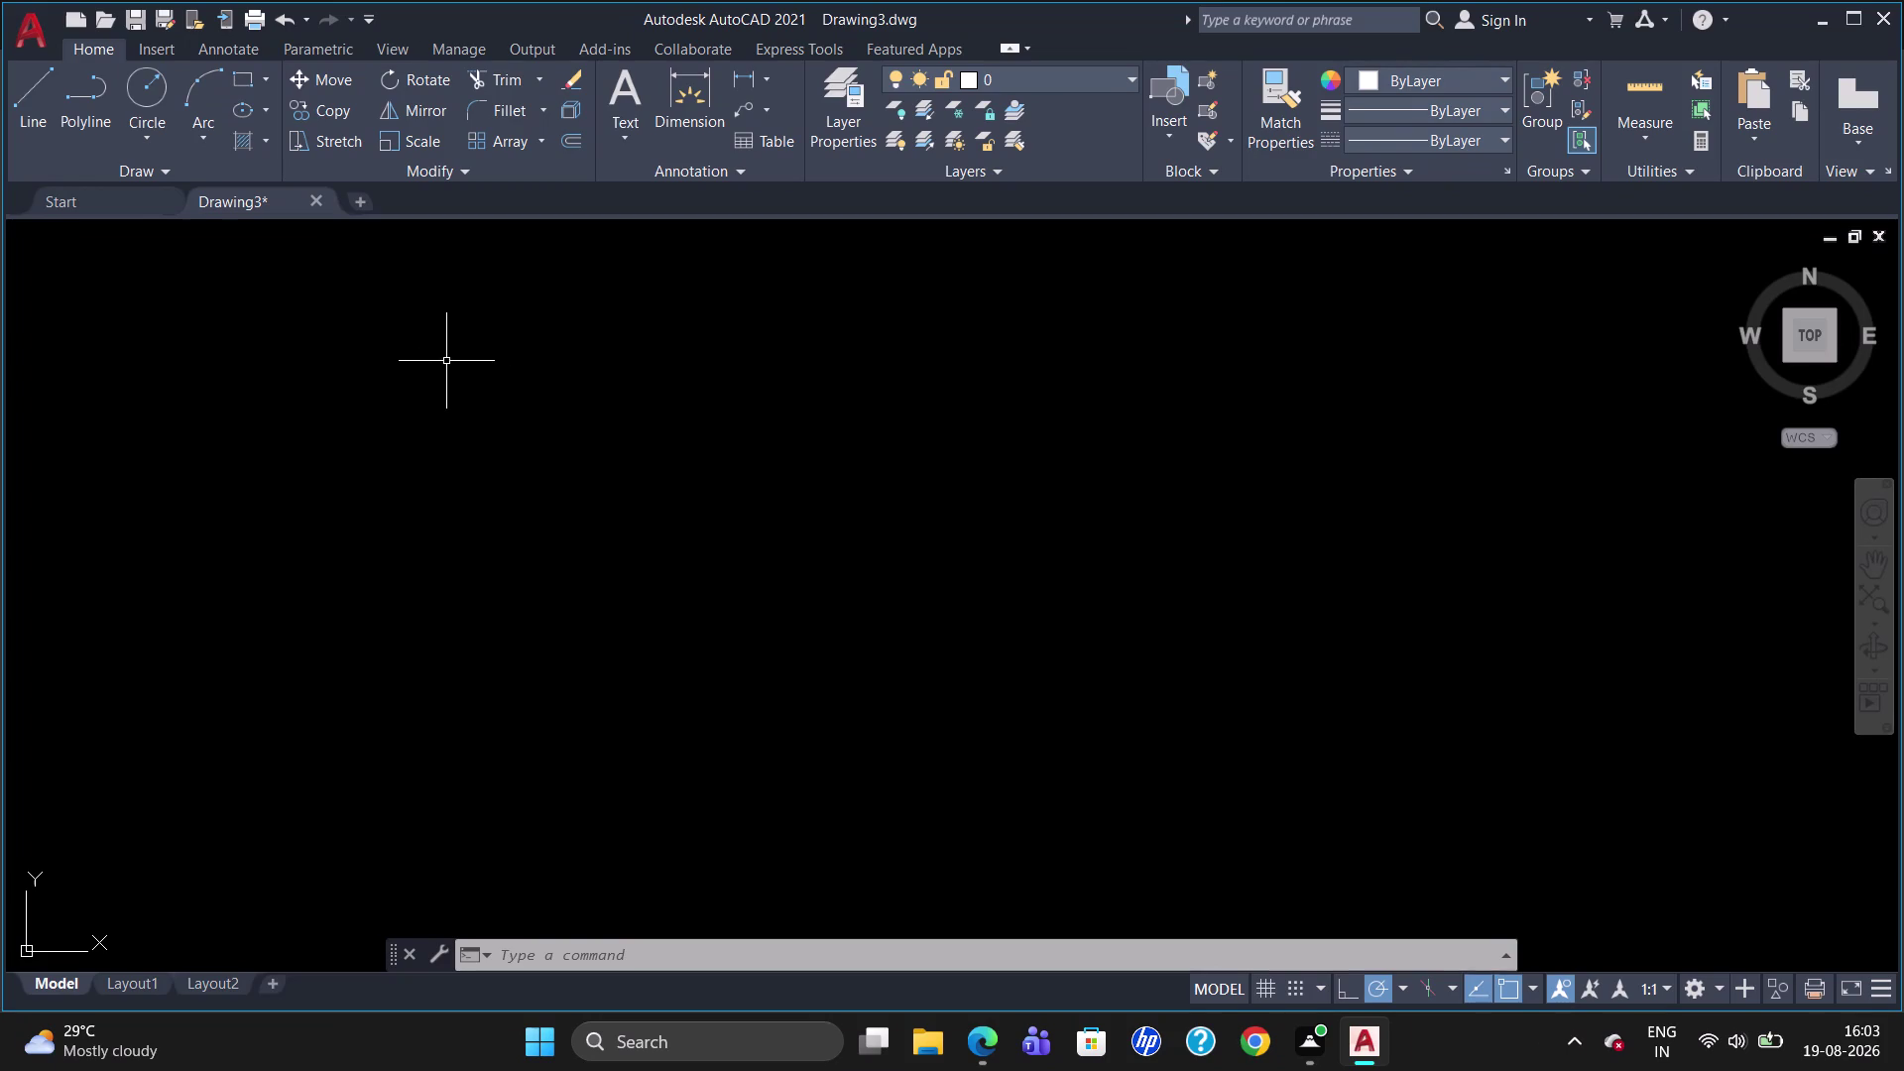
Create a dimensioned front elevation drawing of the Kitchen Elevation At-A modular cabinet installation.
Draw a 3335 by 2850 rectangle from a picked first corner using REC.
text(REC)
key(Return)
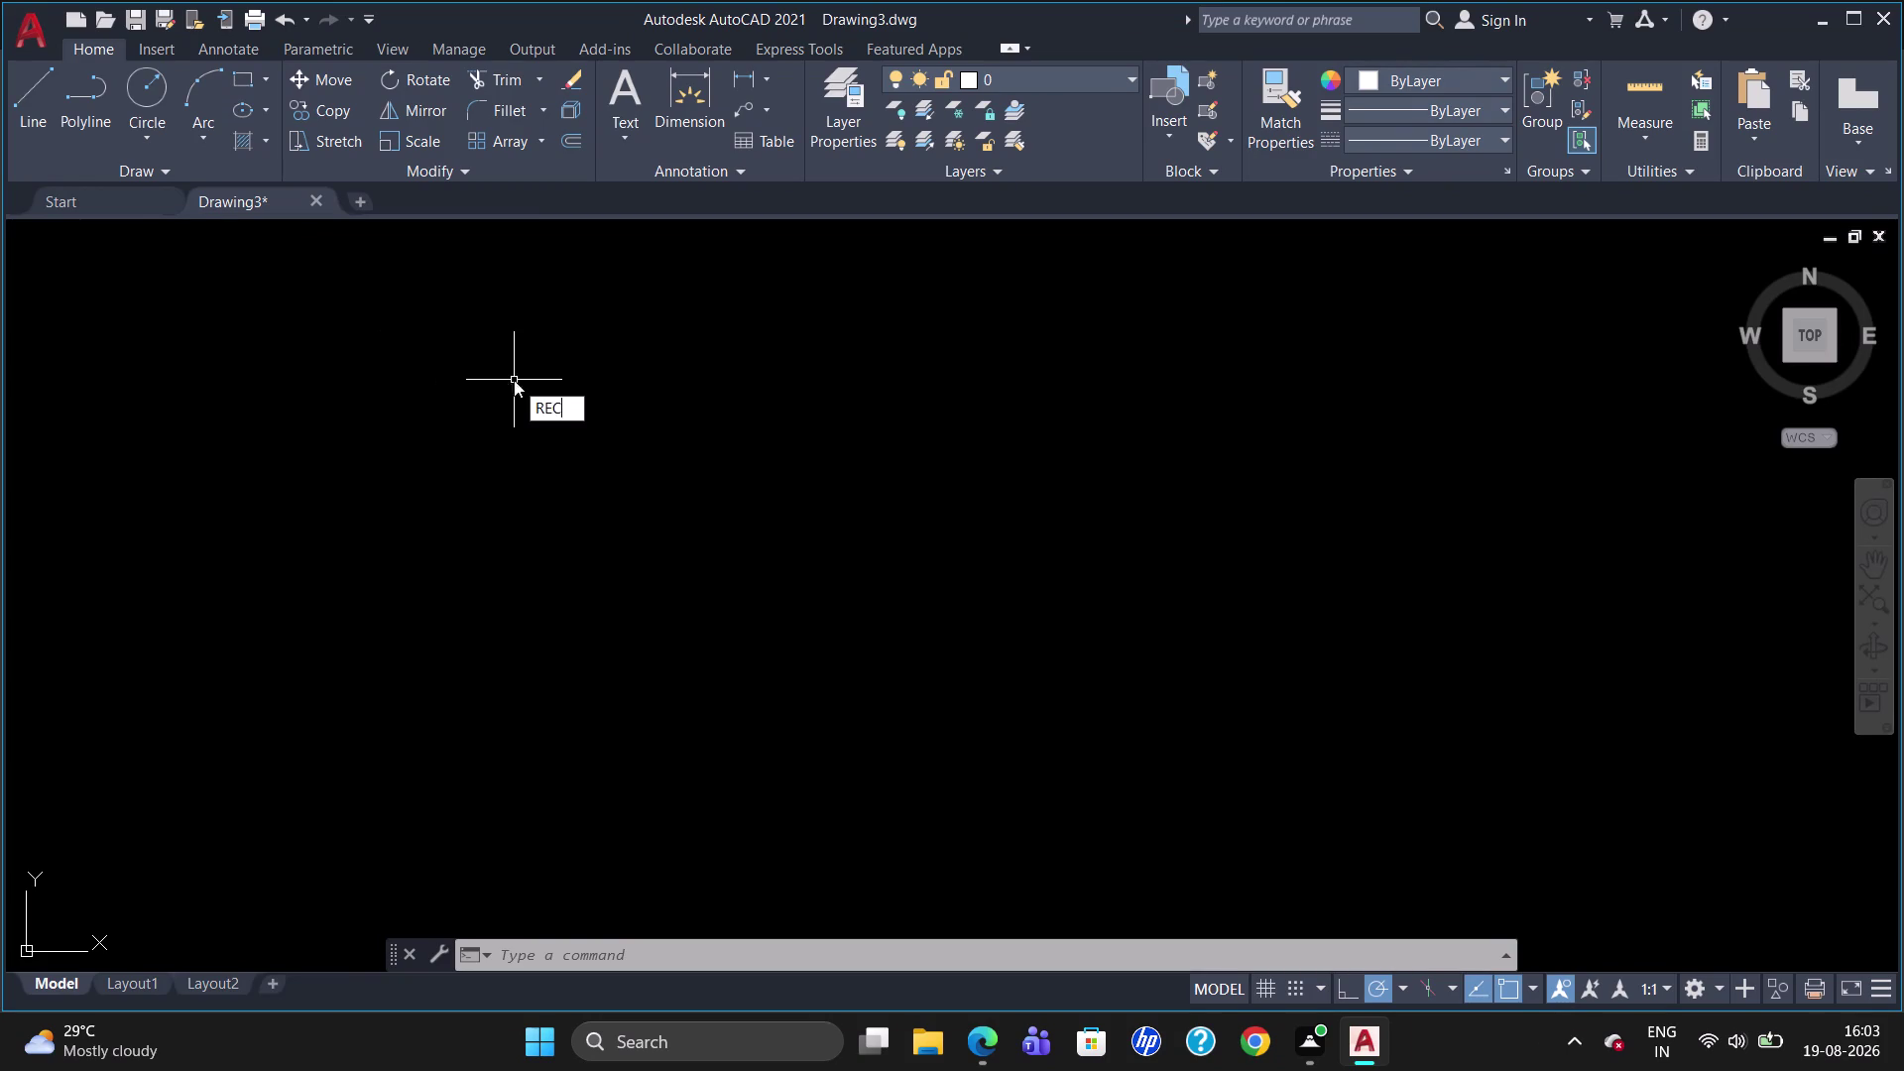
click(566, 317)
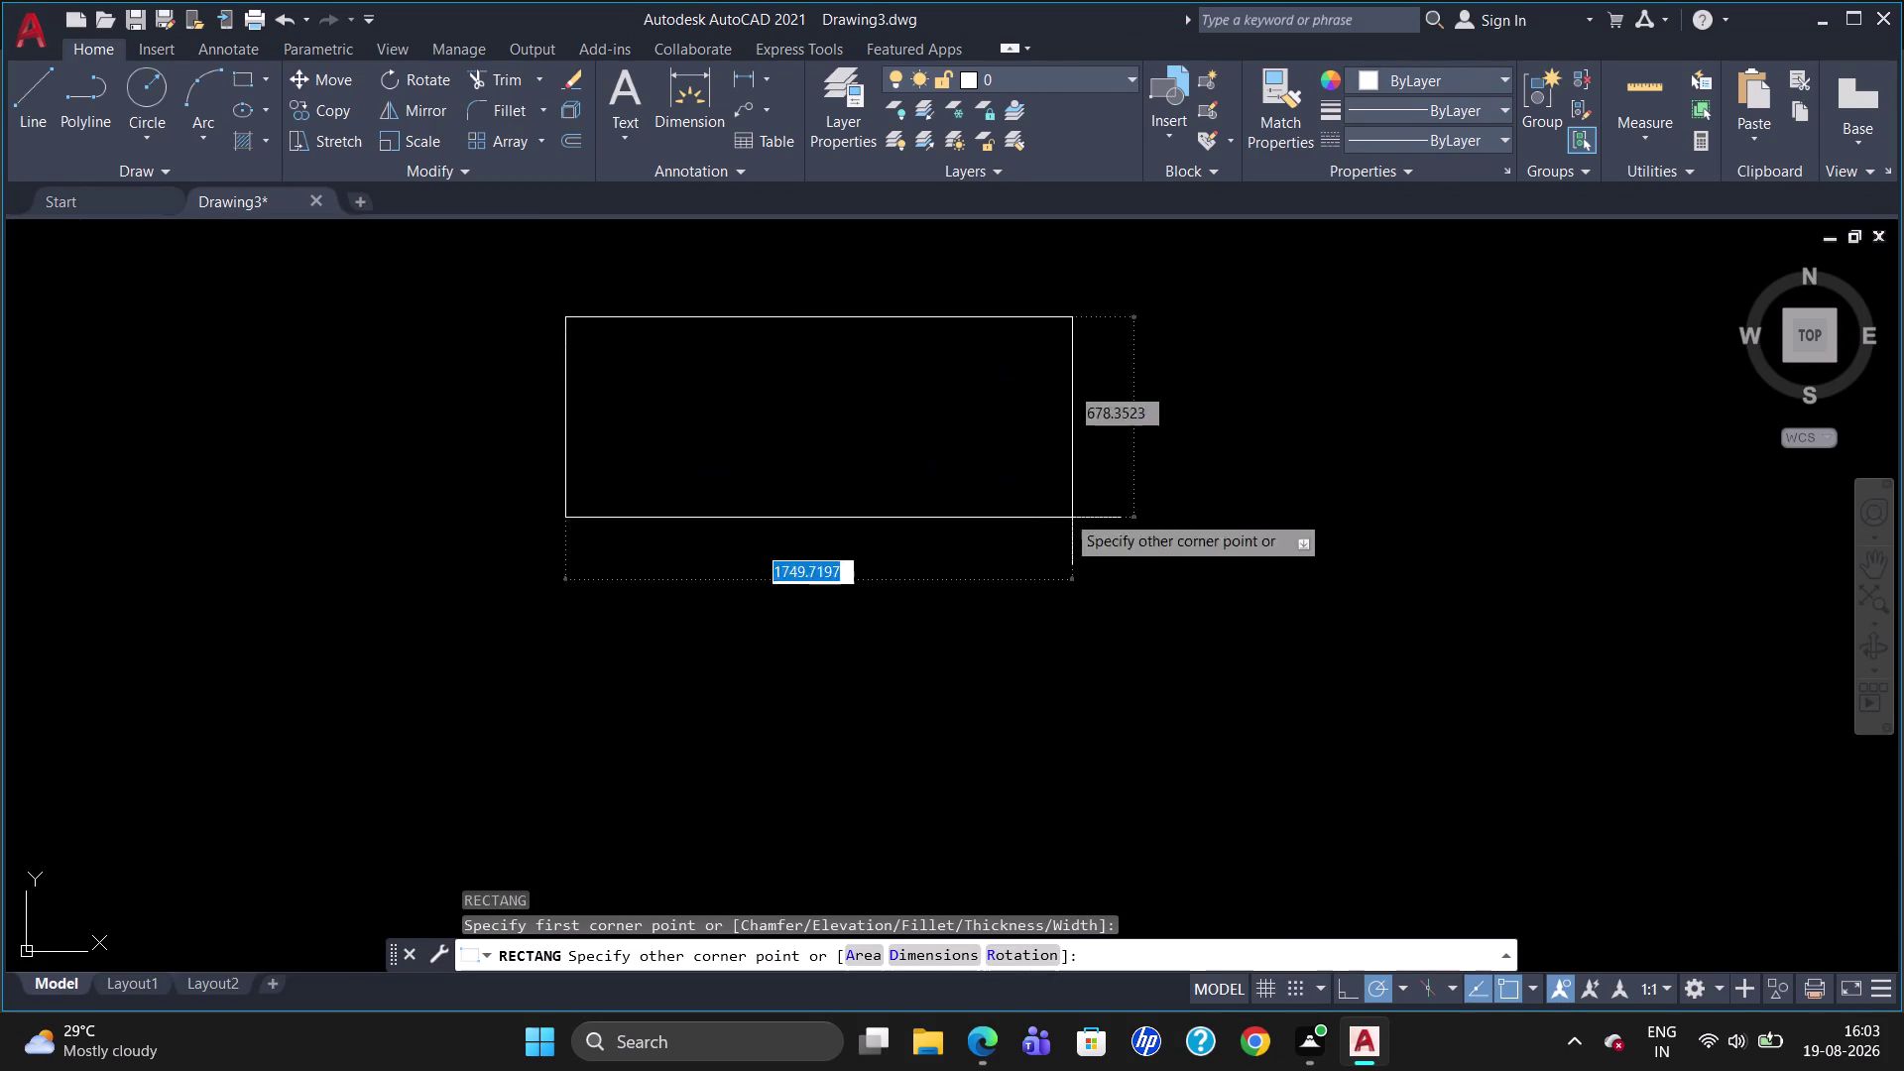
text(3)
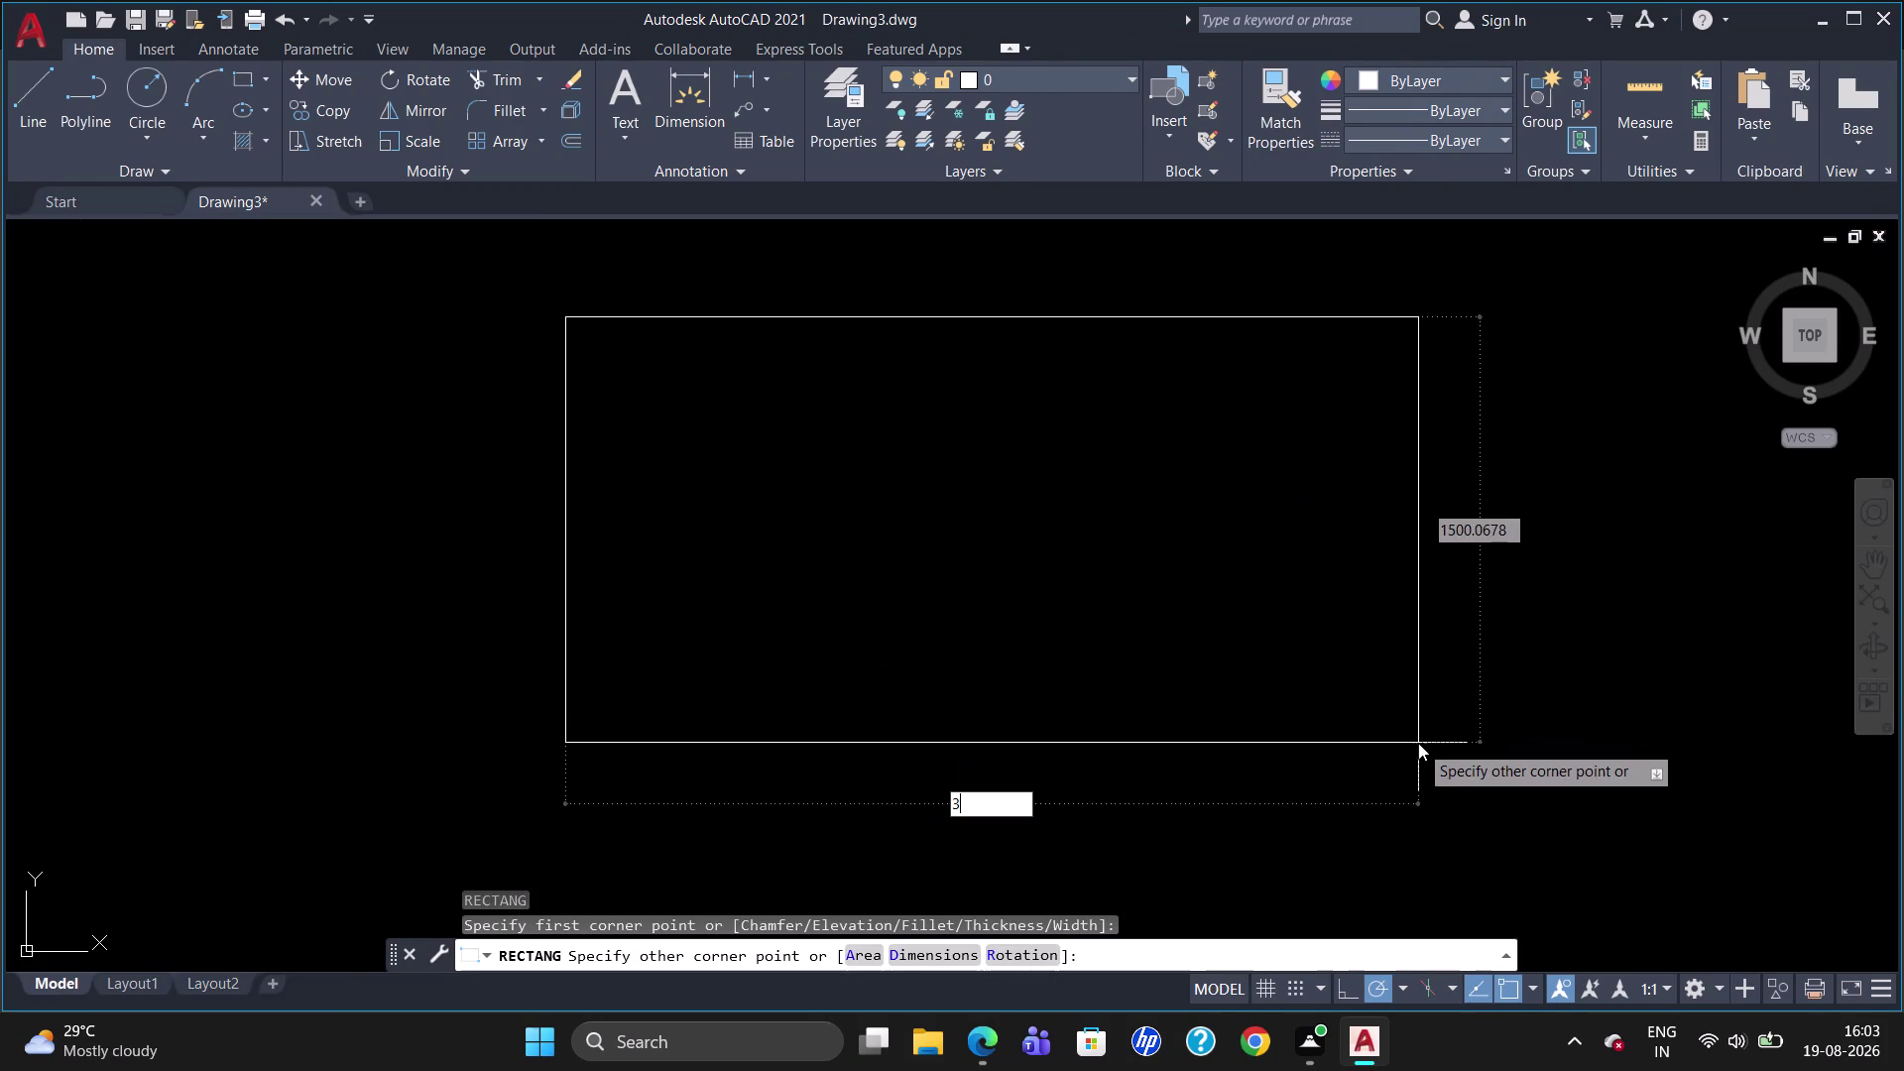
text(33)
key(5)
key(Tab)
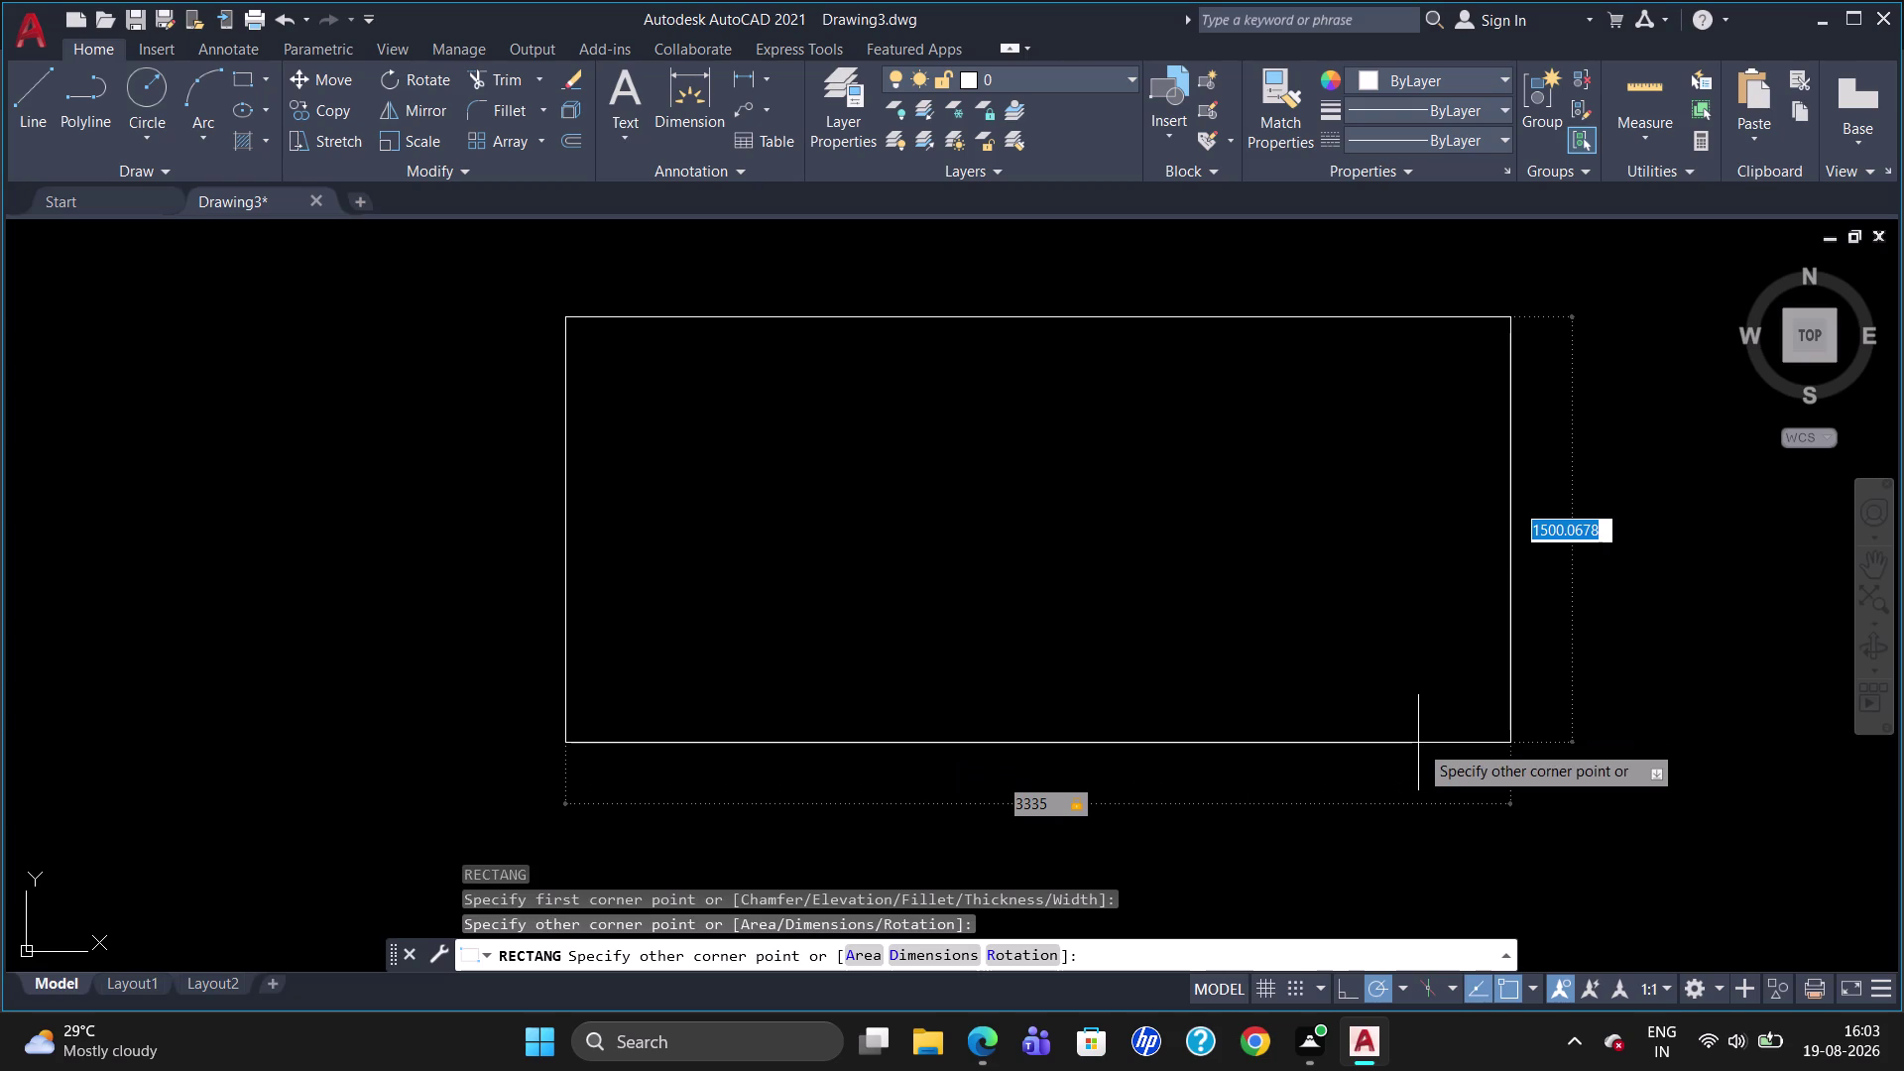
text(2850)
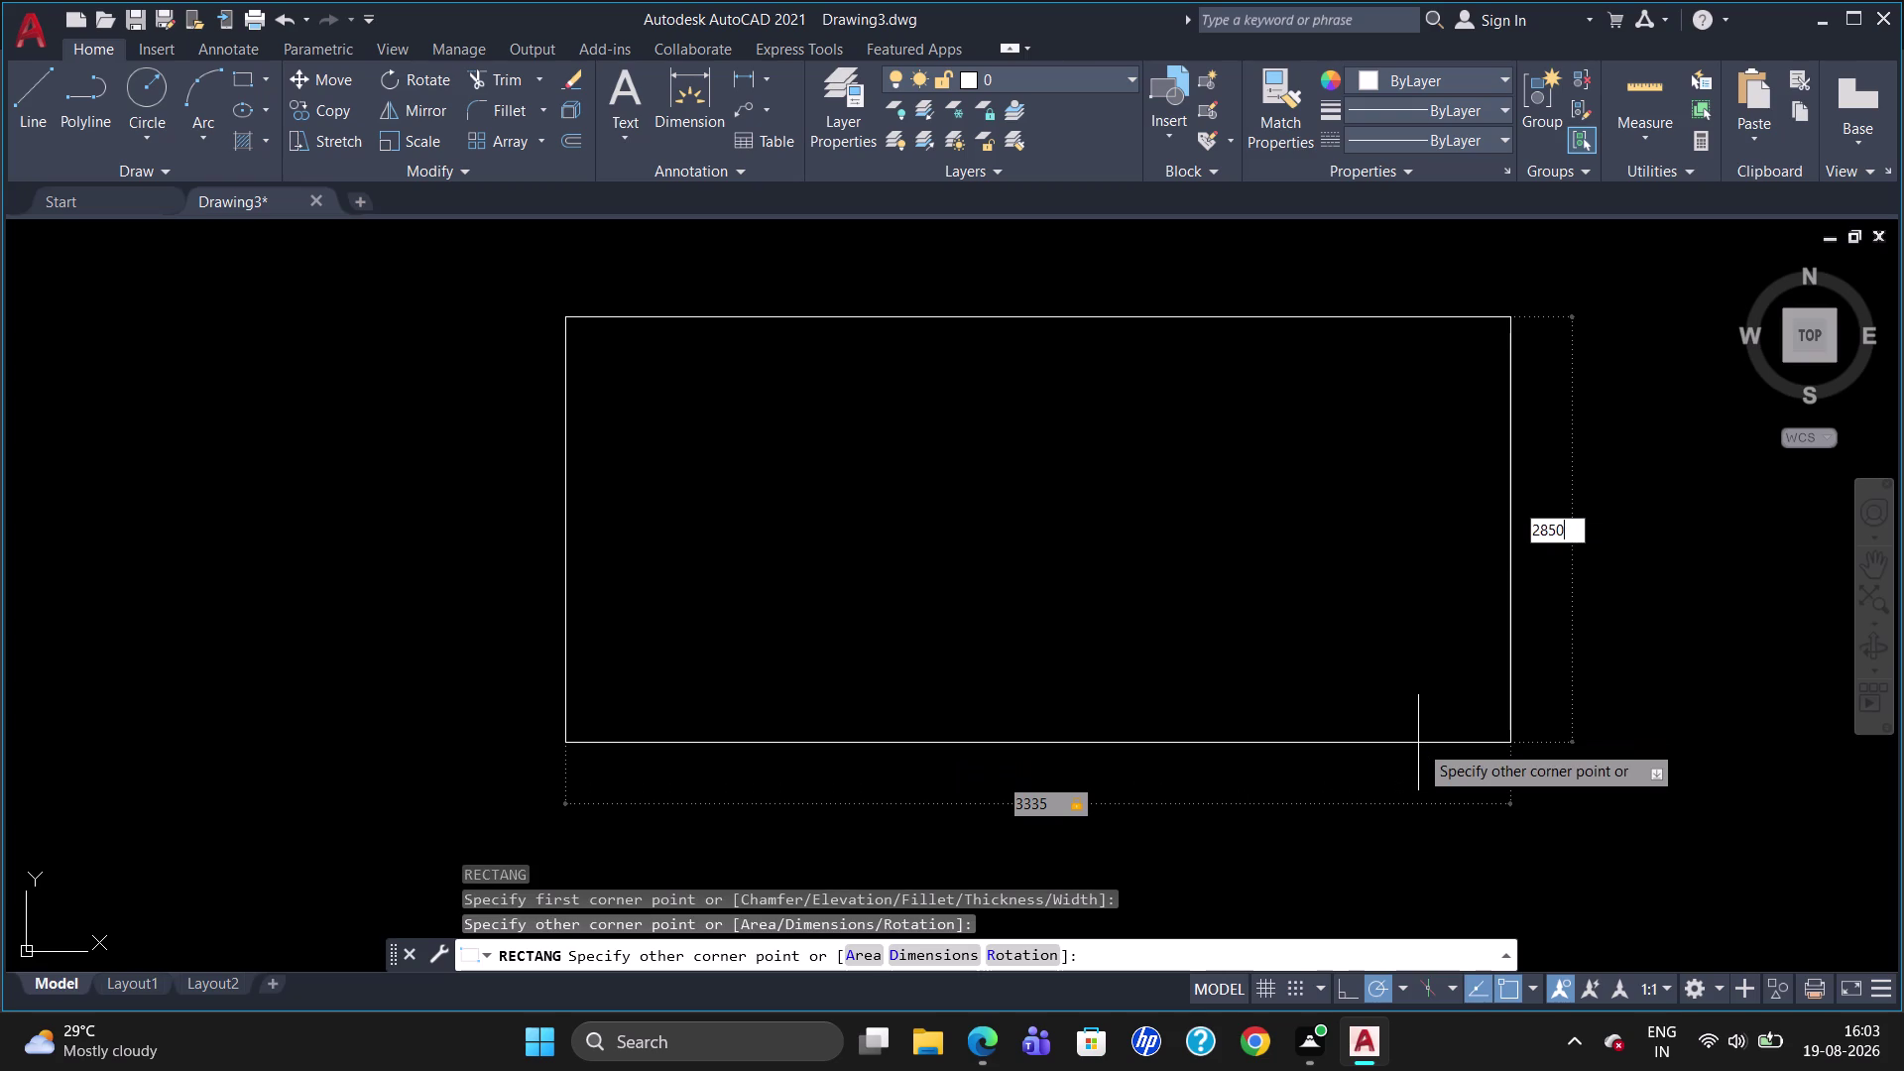
key(Return)
Zoom out so the whole rectangle is visible, then select it.
key(Escape)
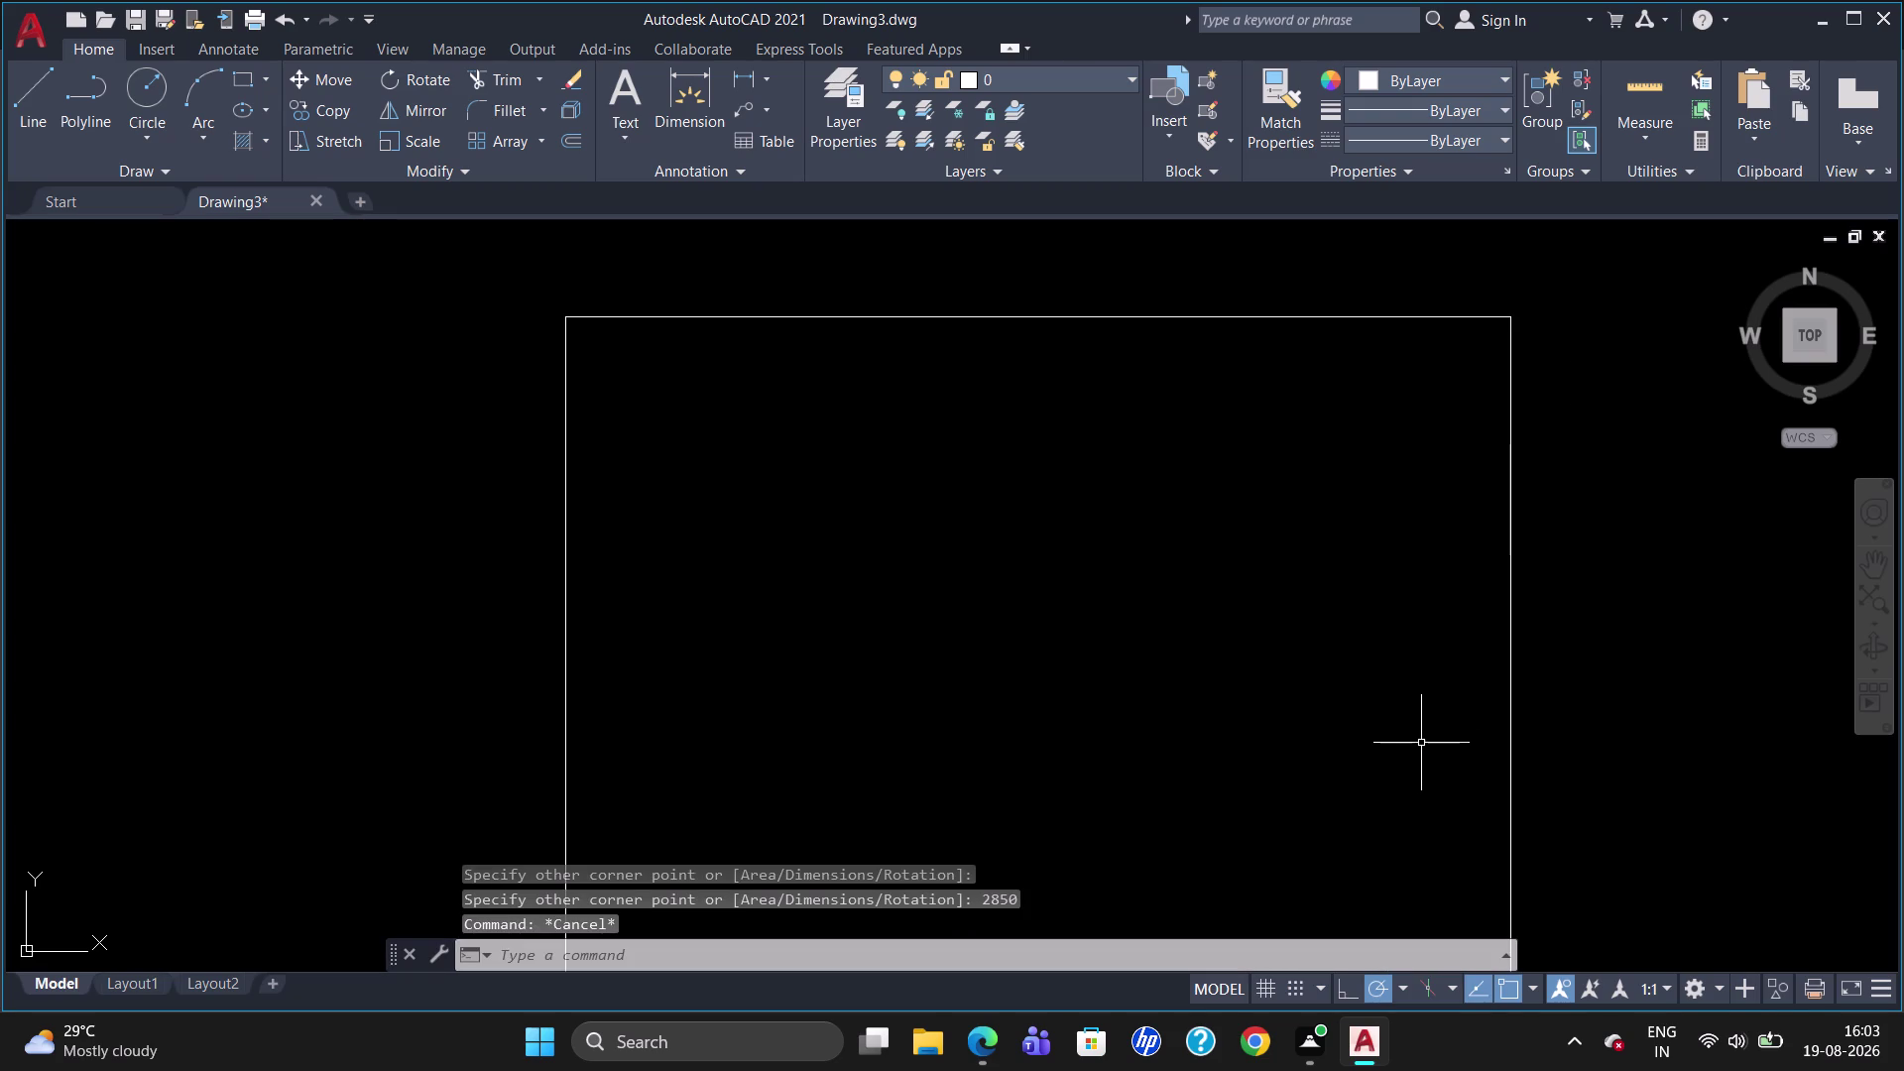
scroll(down, 3)
scroll(up, 3)
scroll(down, 3)
scroll(up, 3)
scroll(down, 3)
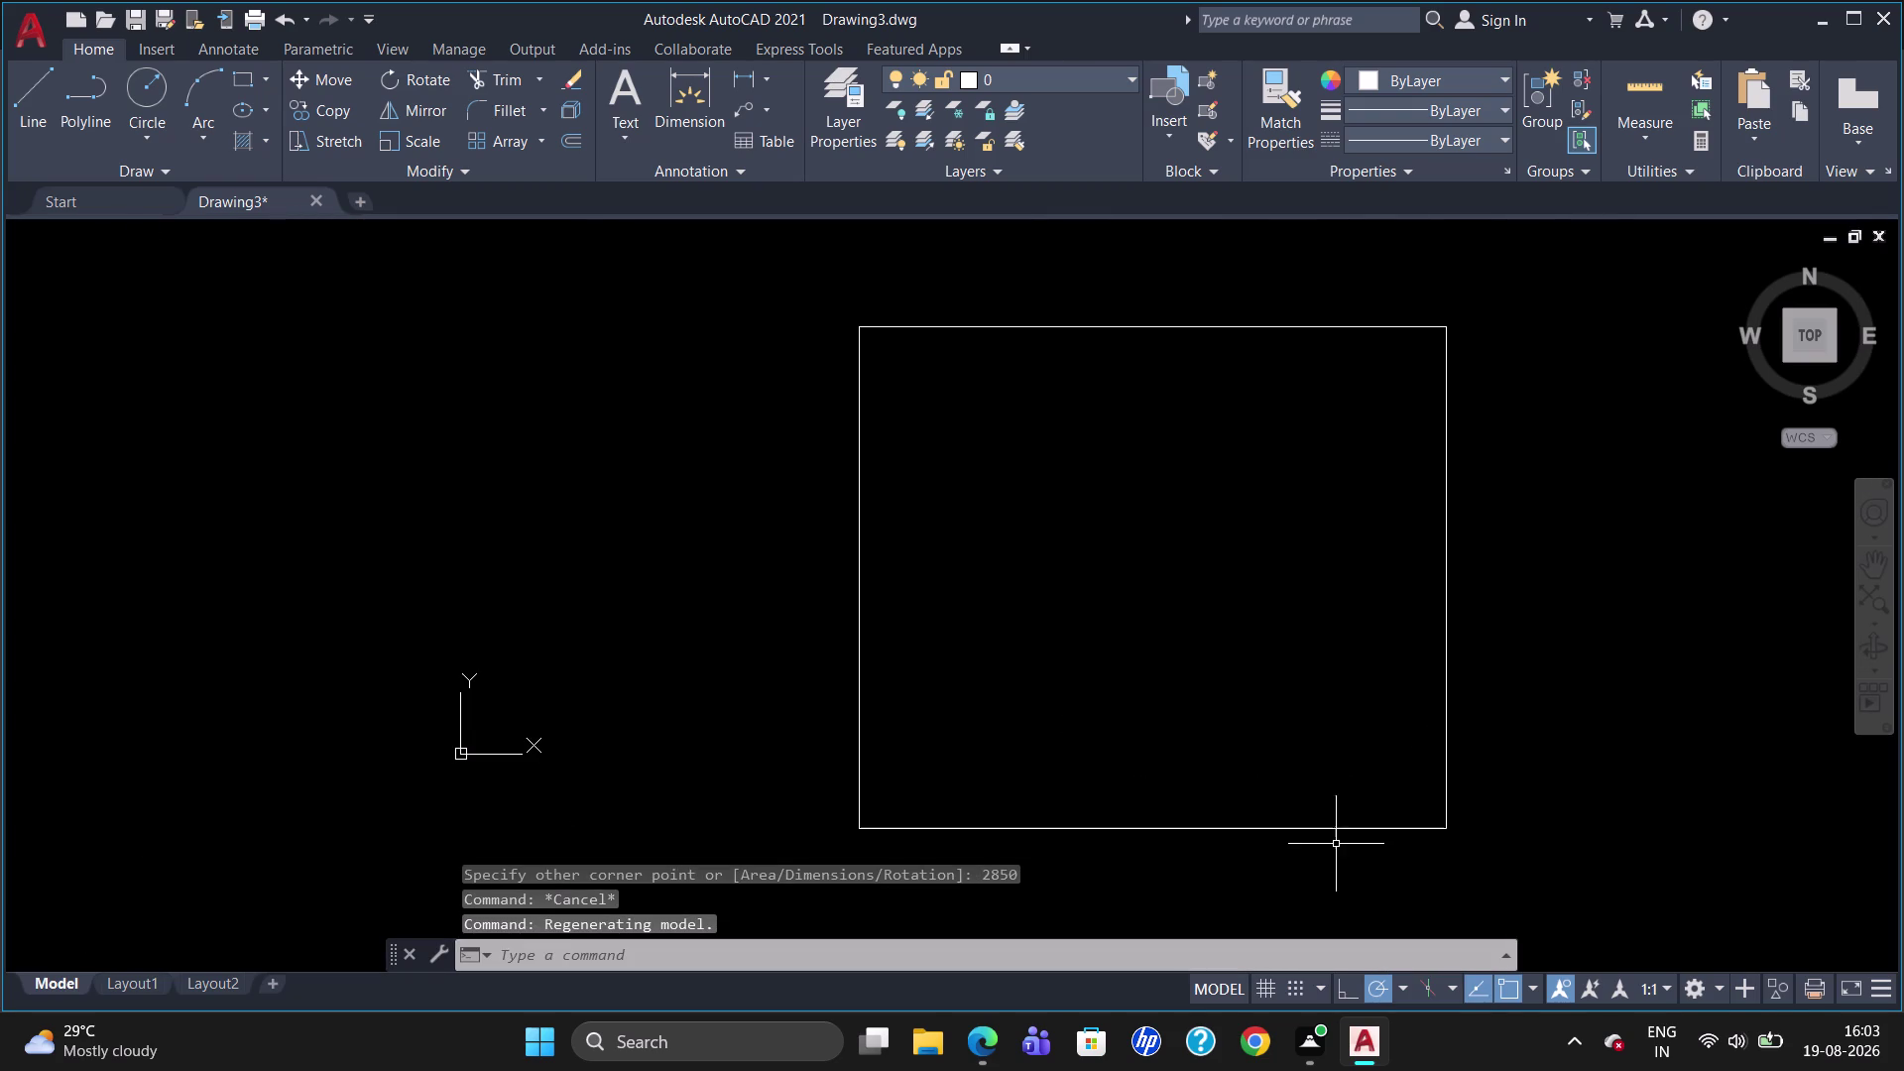
click(1288, 830)
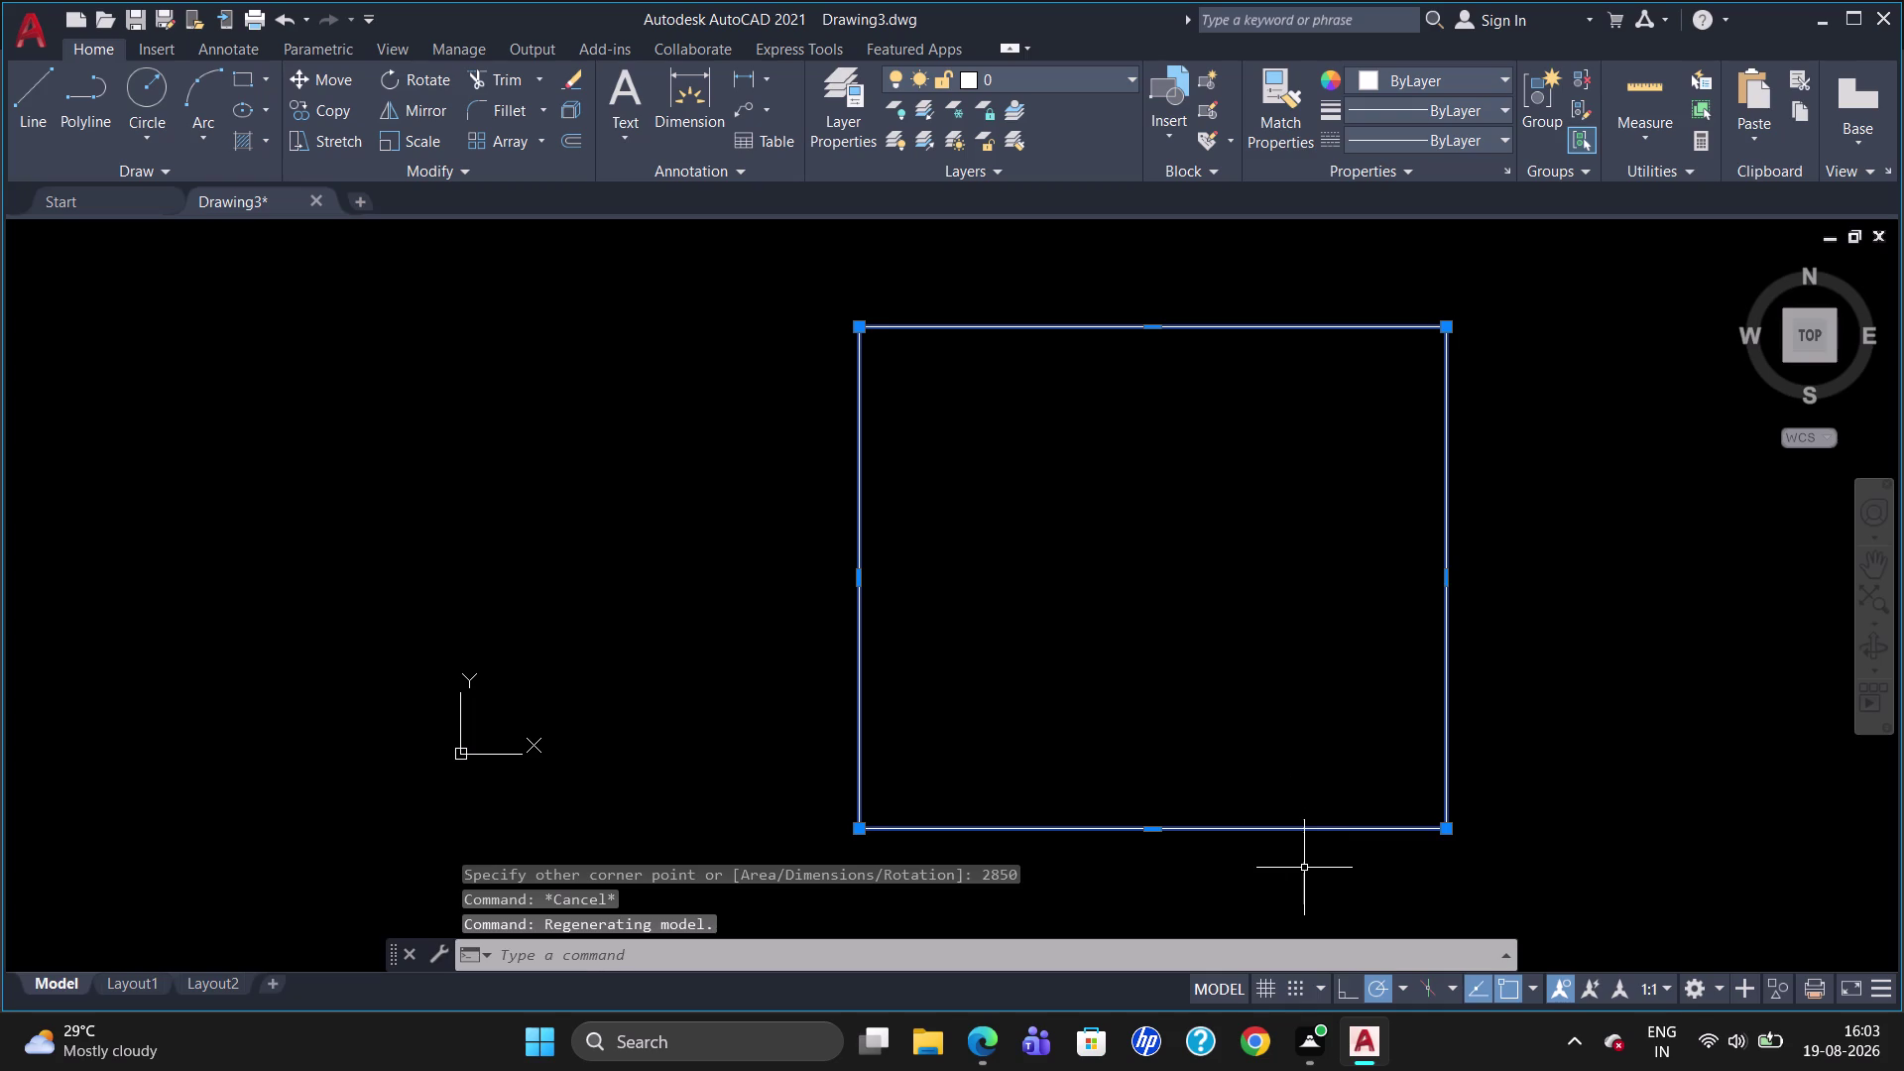
Explode the rectangle and offset its left edge 300 inward.
key(x)
key(Return)
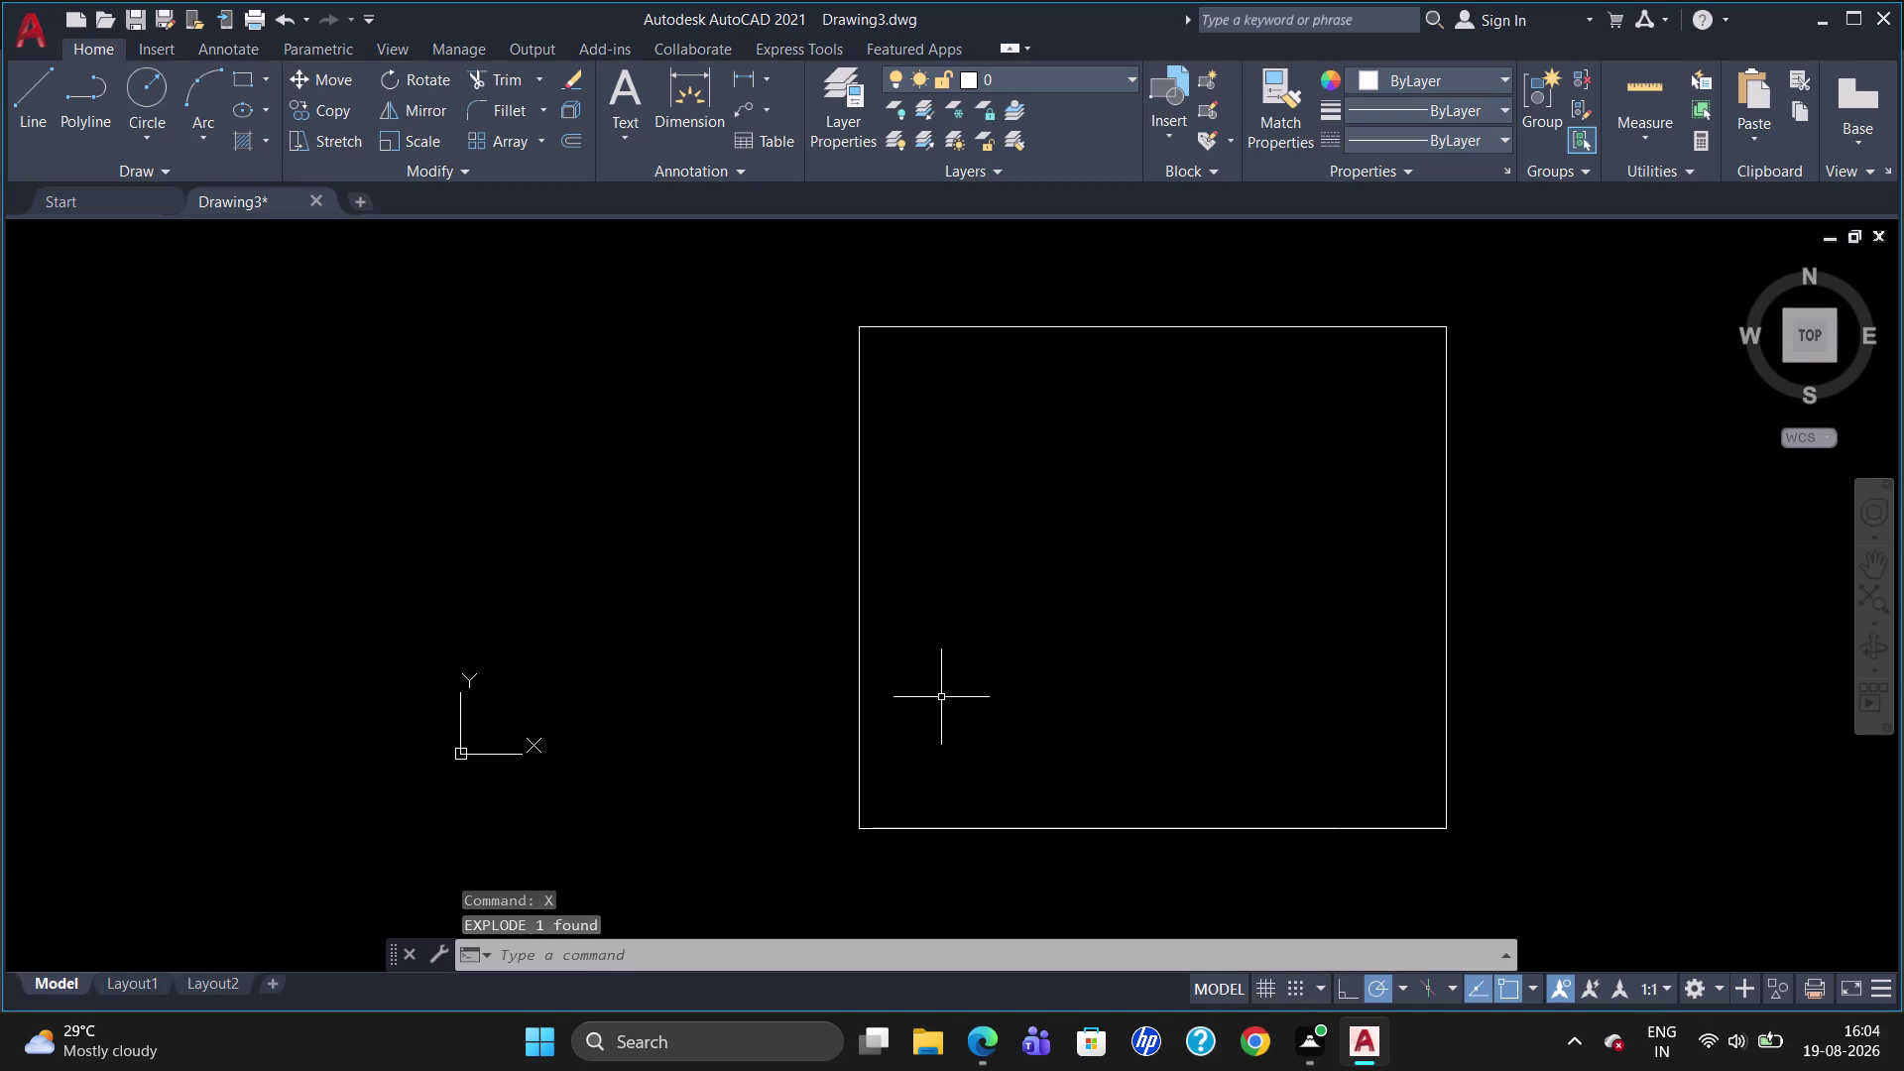
key(o)
key(Return)
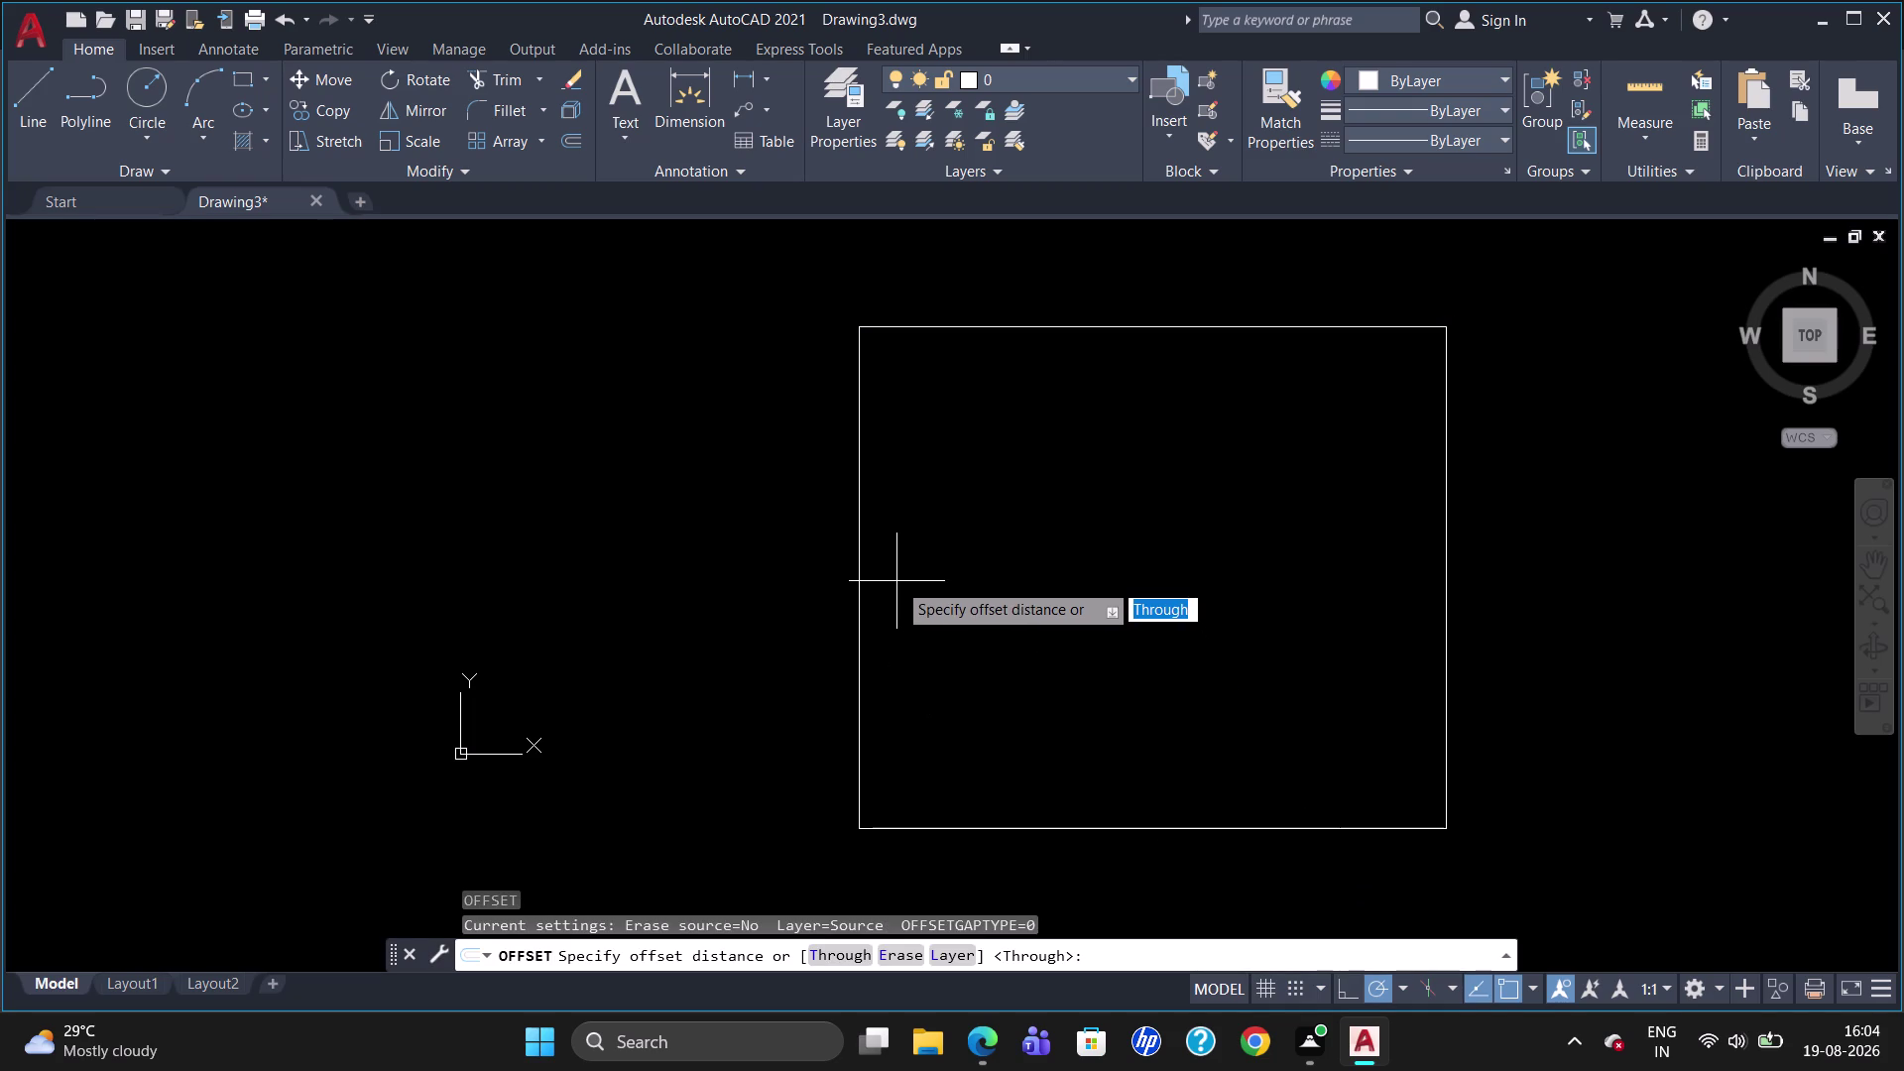
text(300)
key(Return)
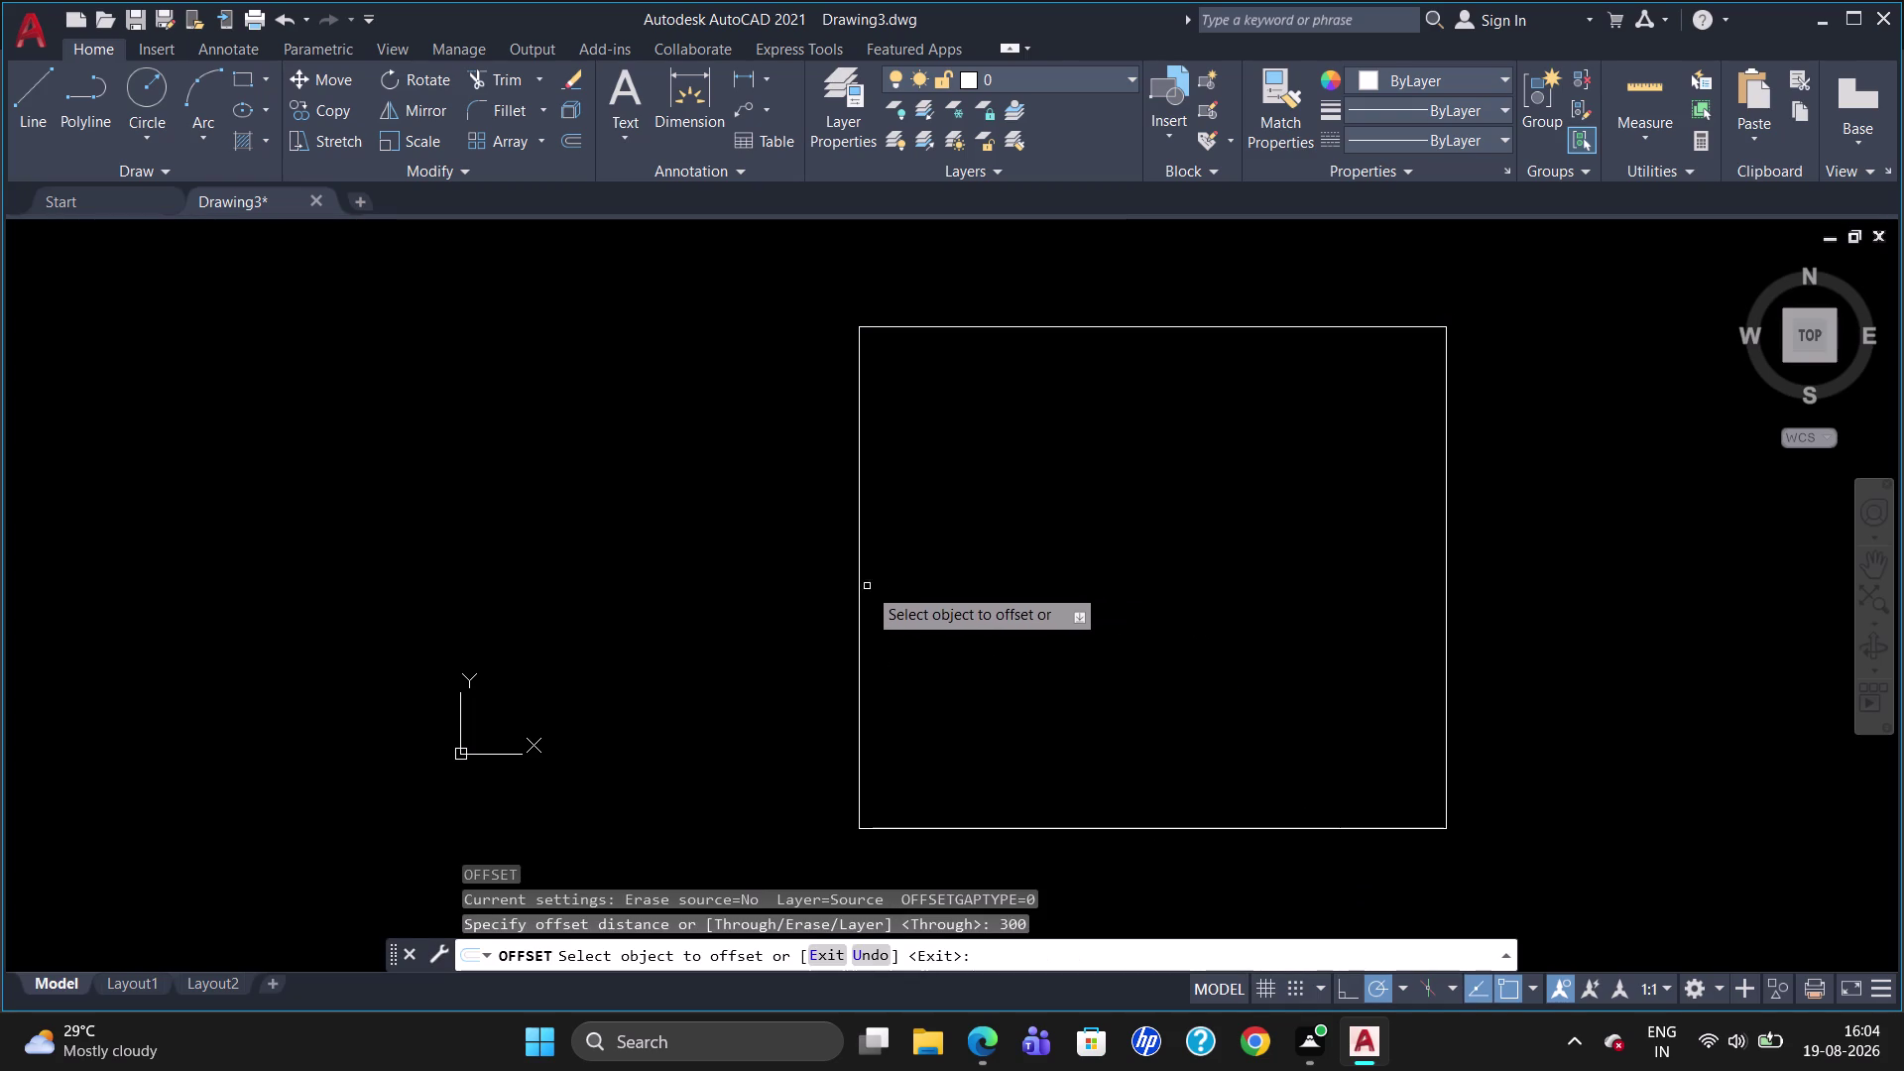
click(859, 584)
click(931, 599)
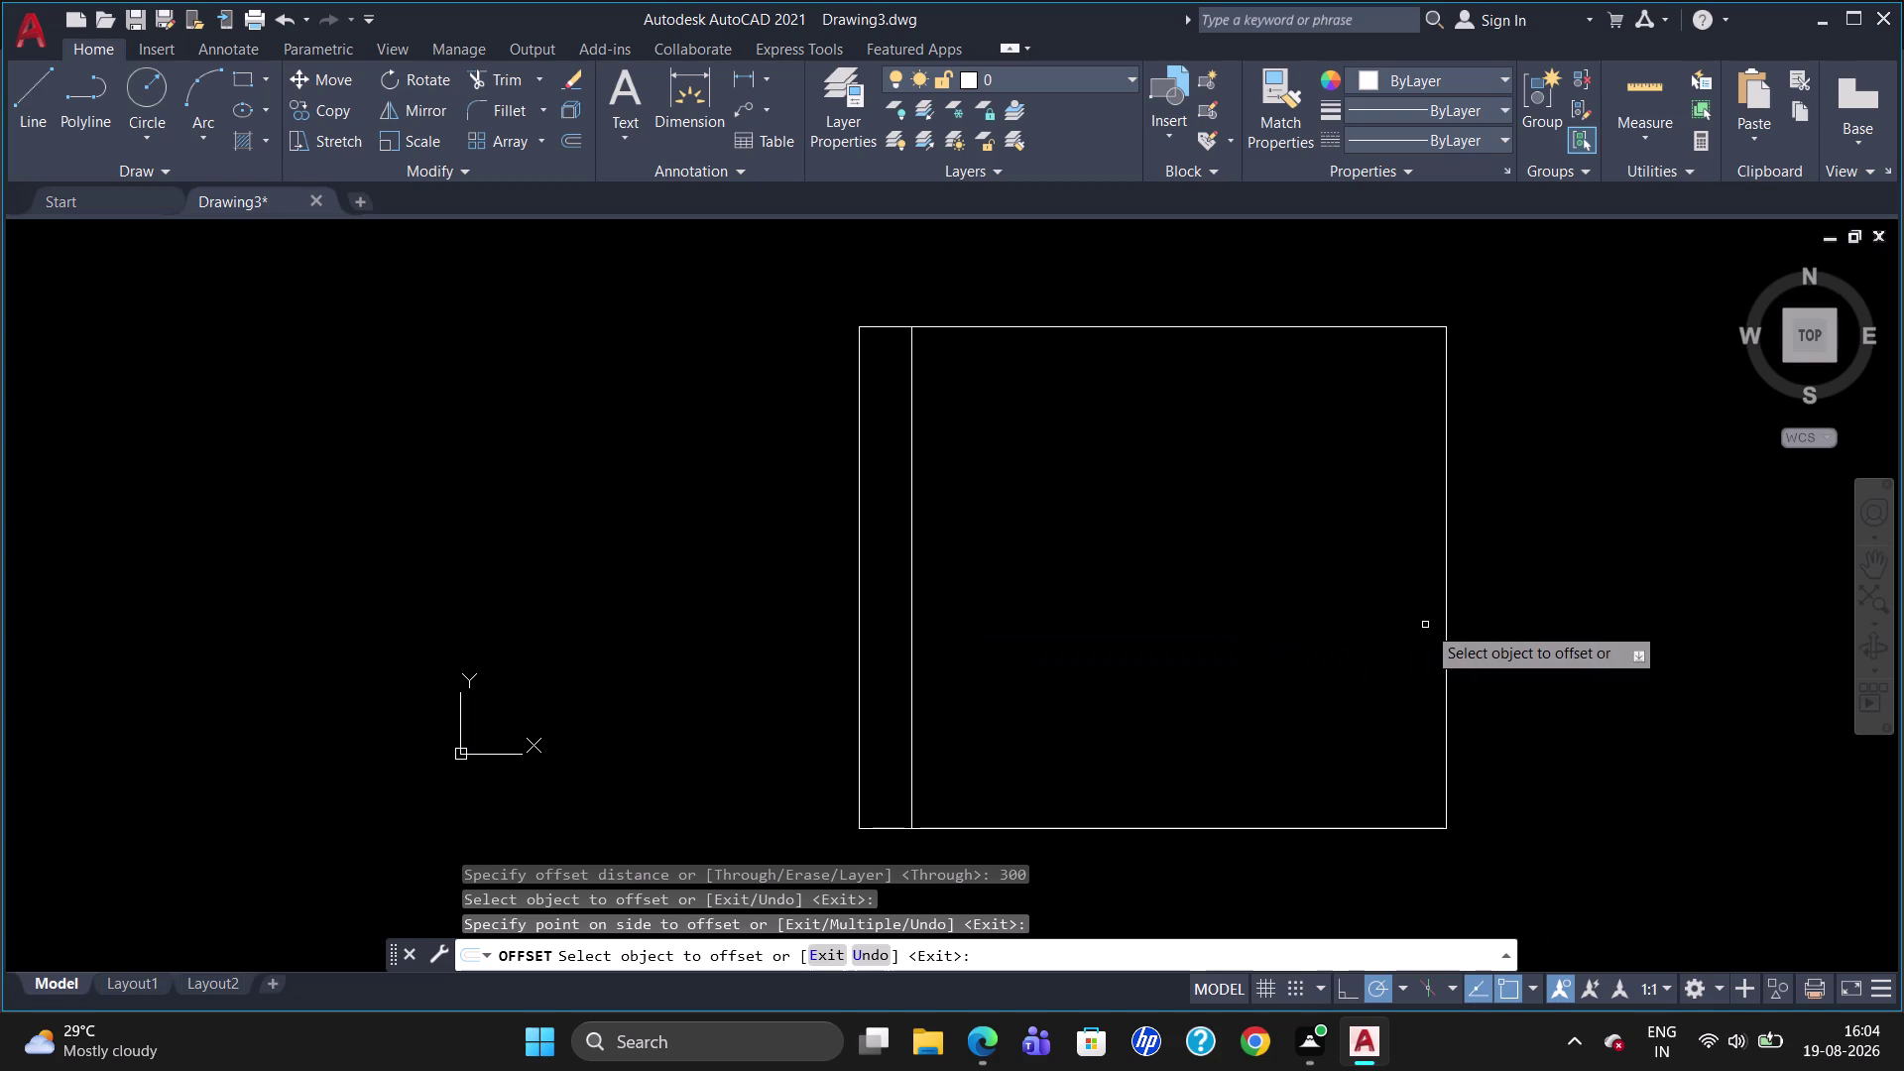
Offset the right edge 235 inward and the bottom edge 100 upward.
click(1445, 623)
text(2)
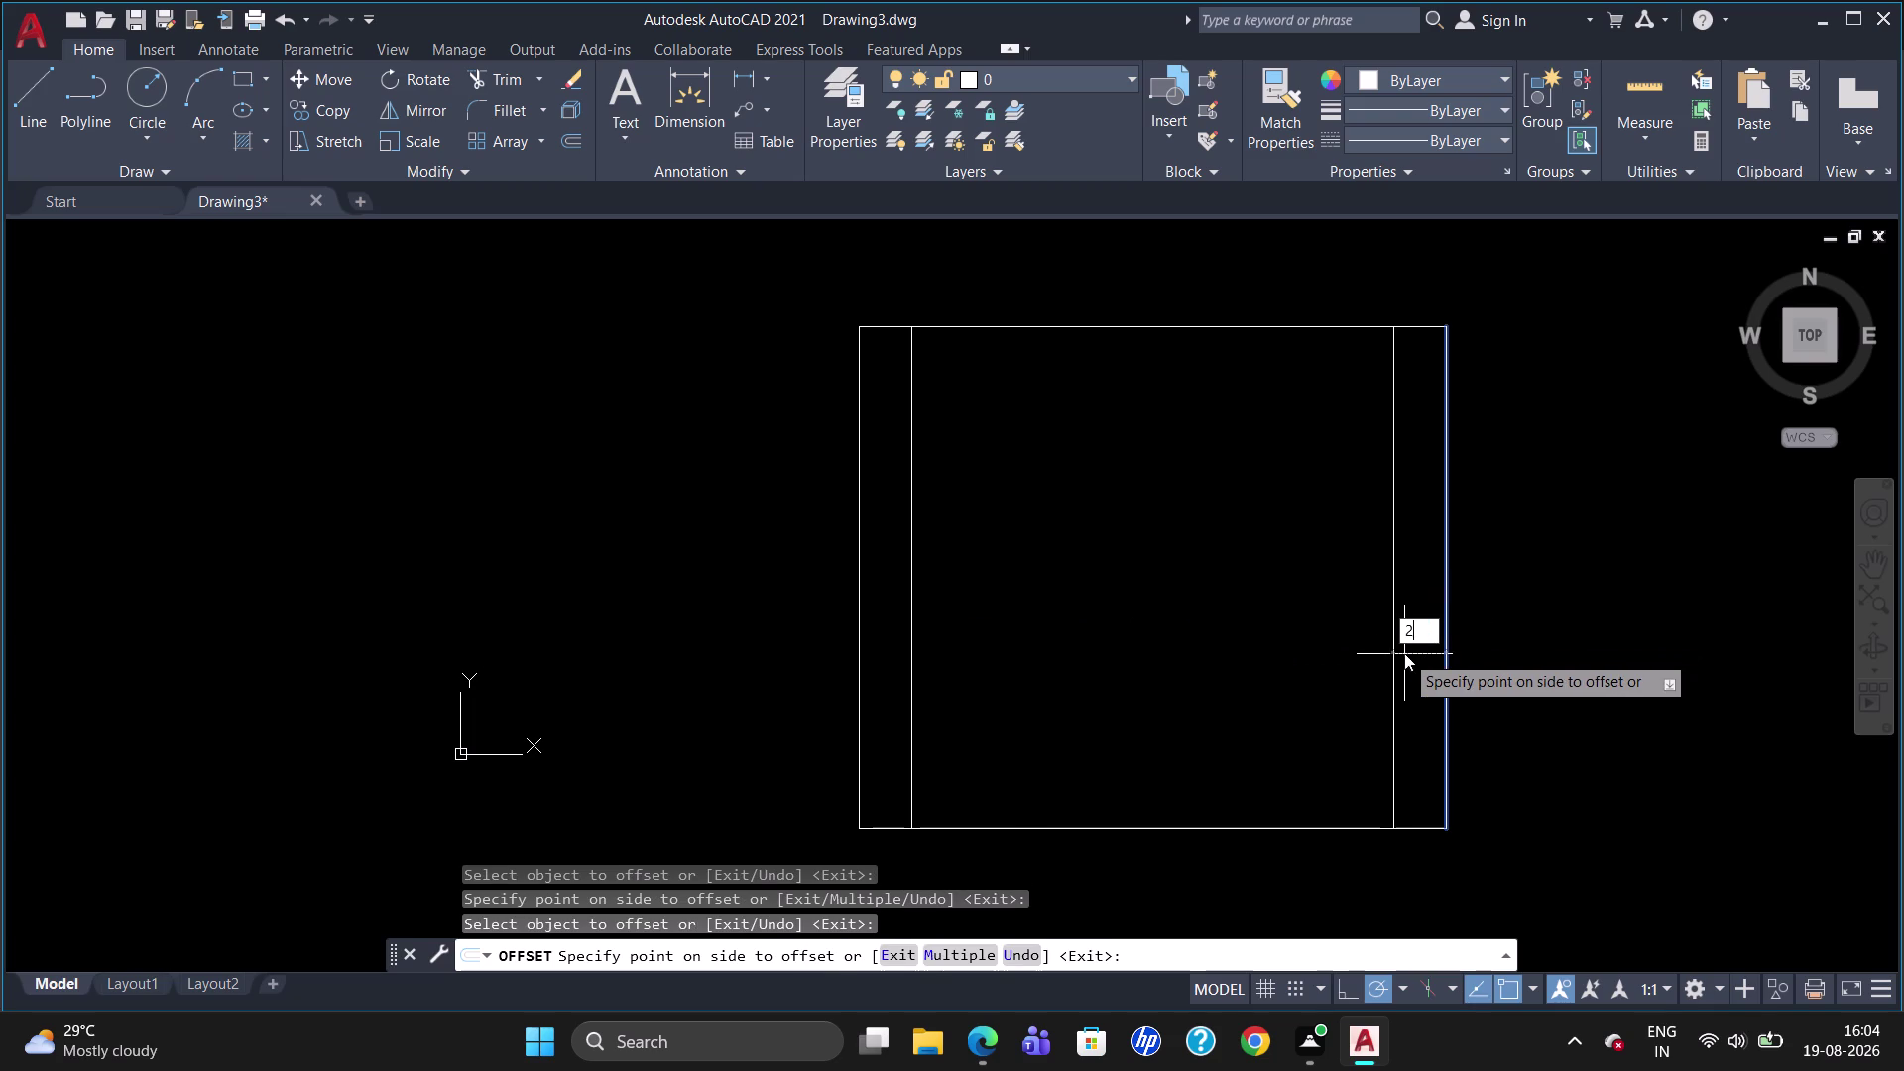
text(3)
key(5)
key(Return)
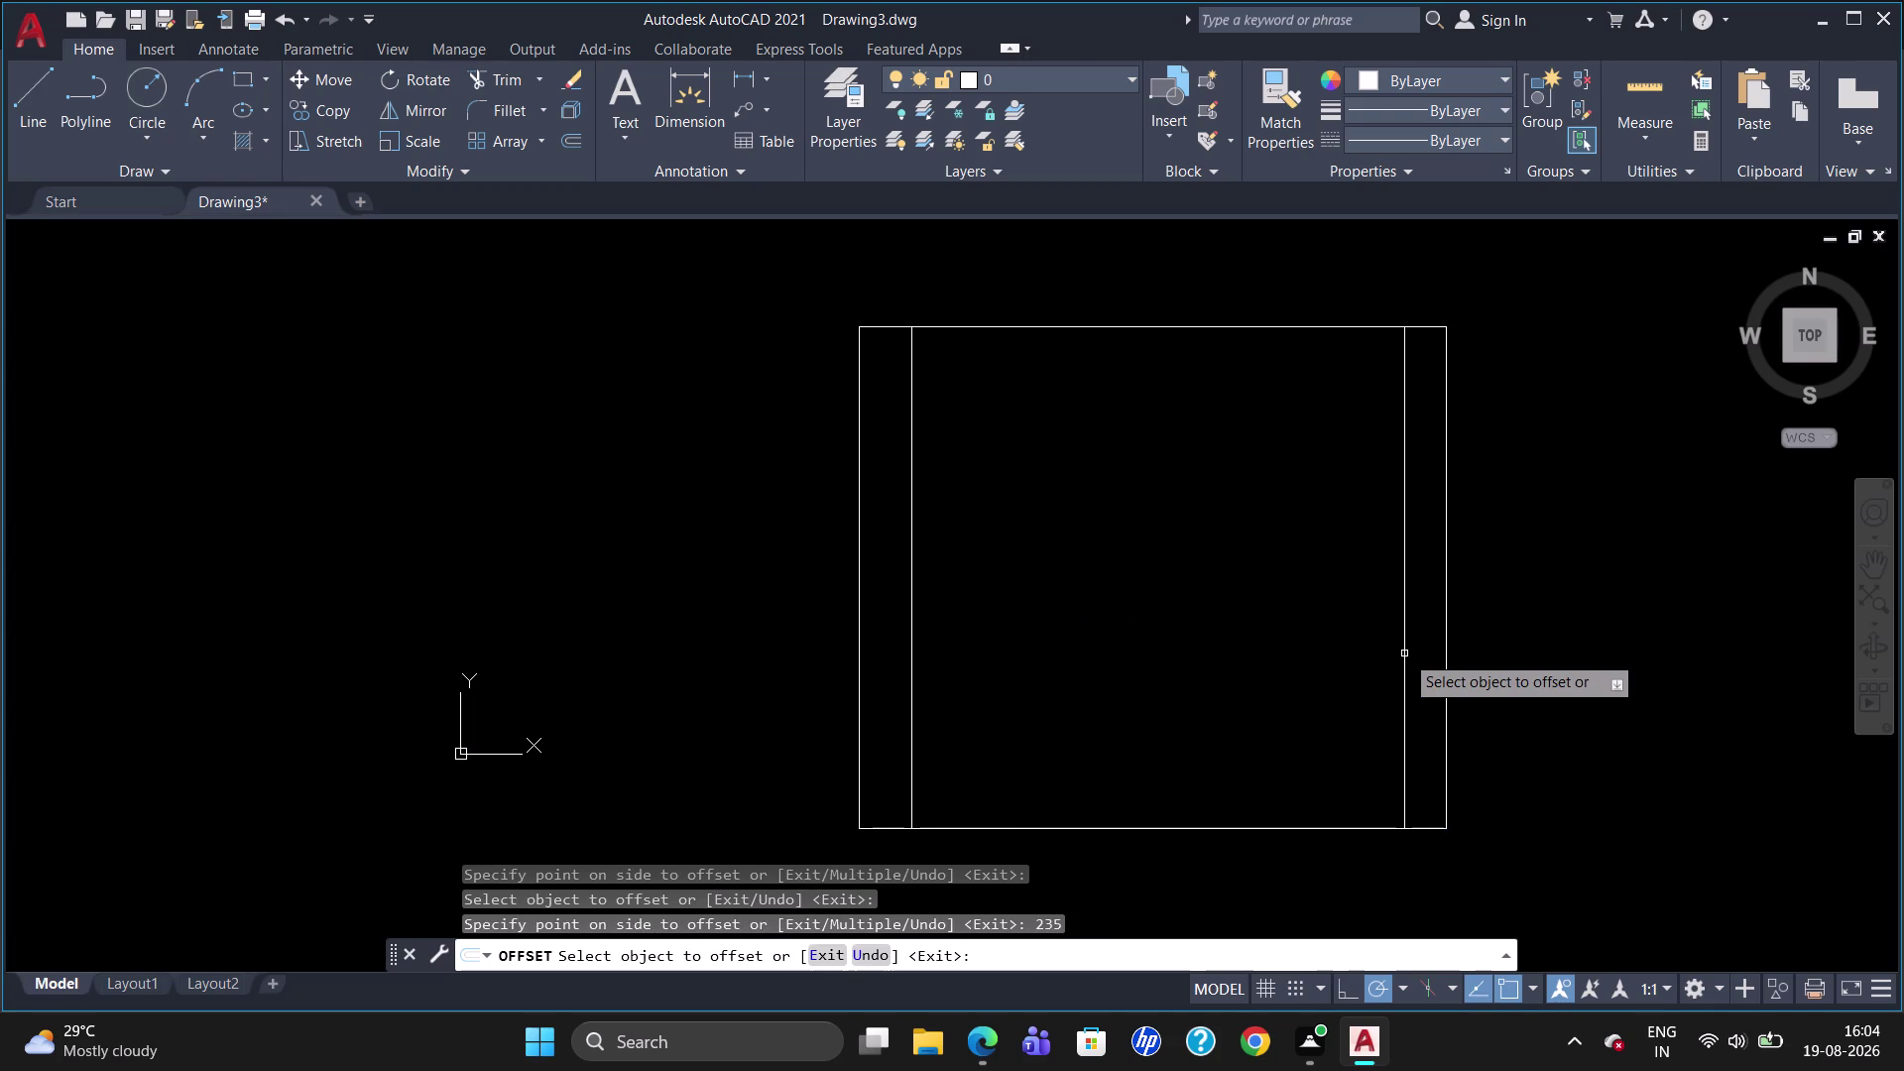
click(1318, 830)
text(1)
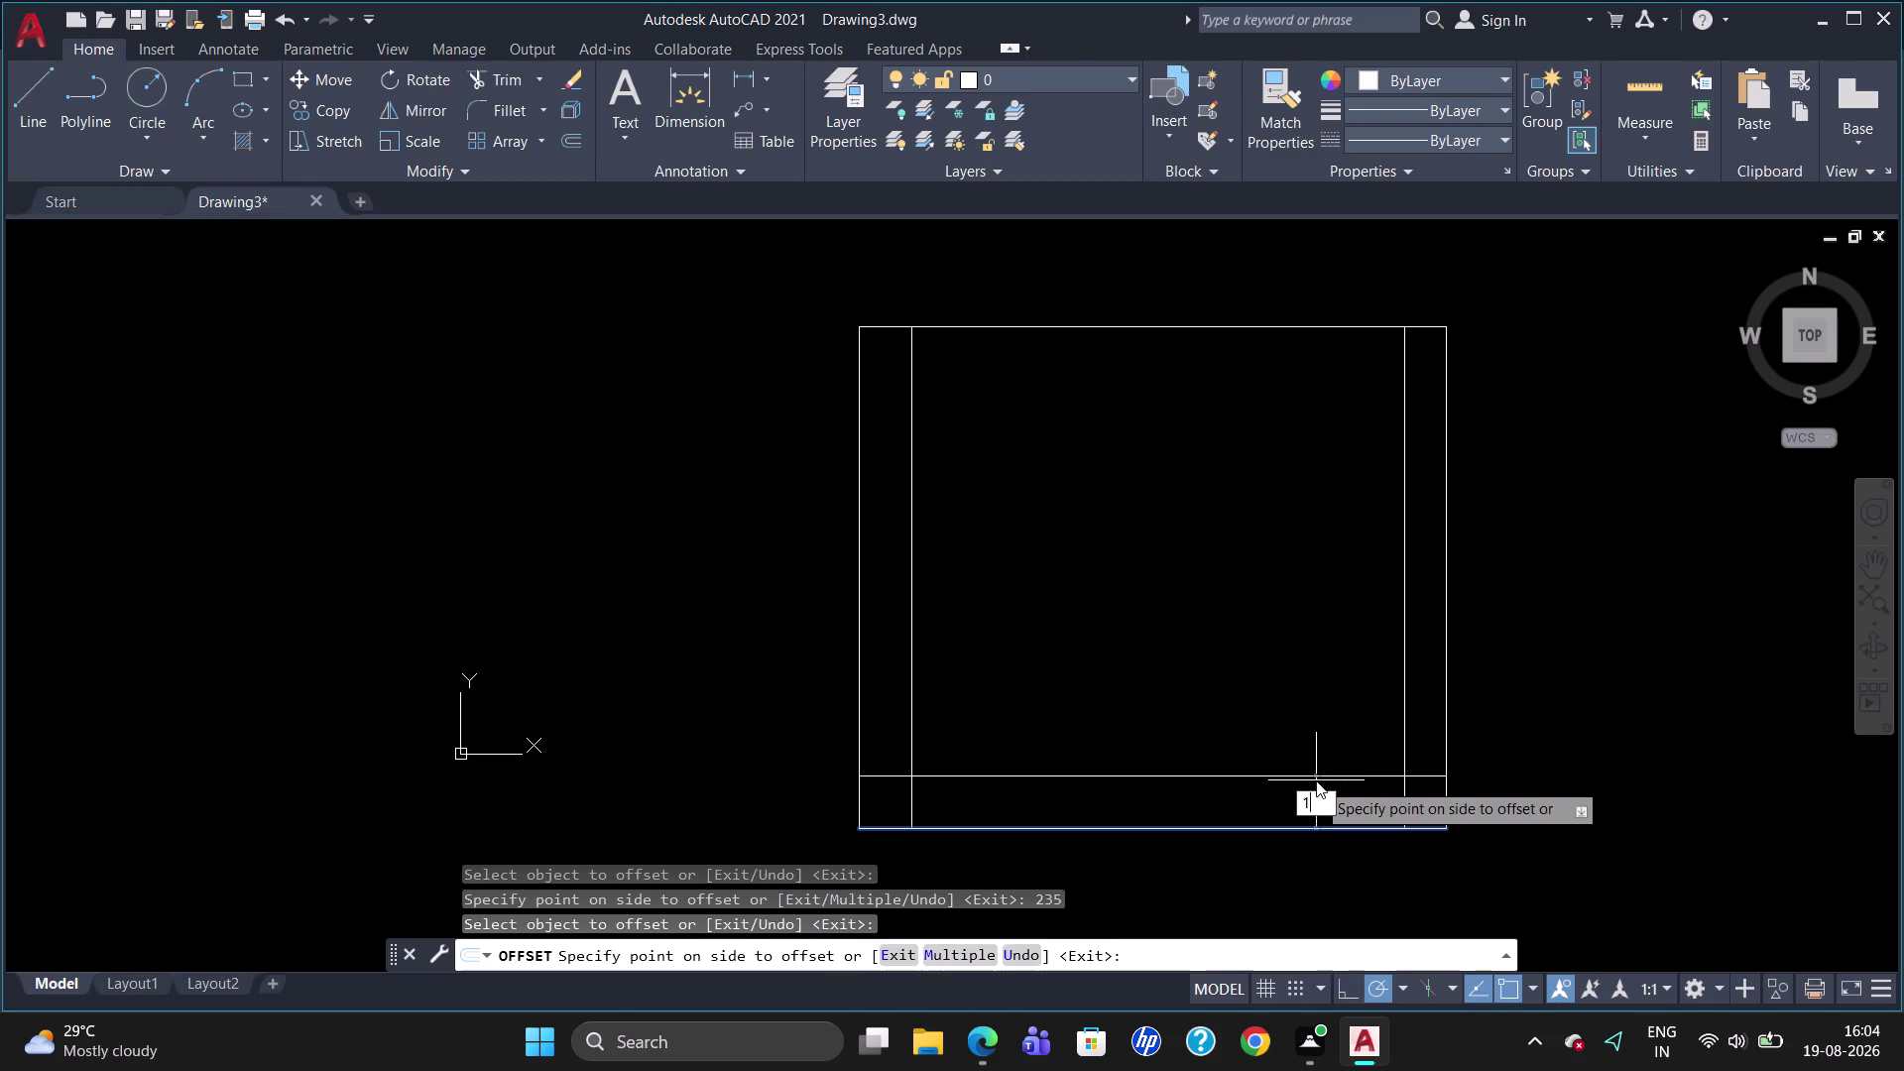
text(00)
key(Return)
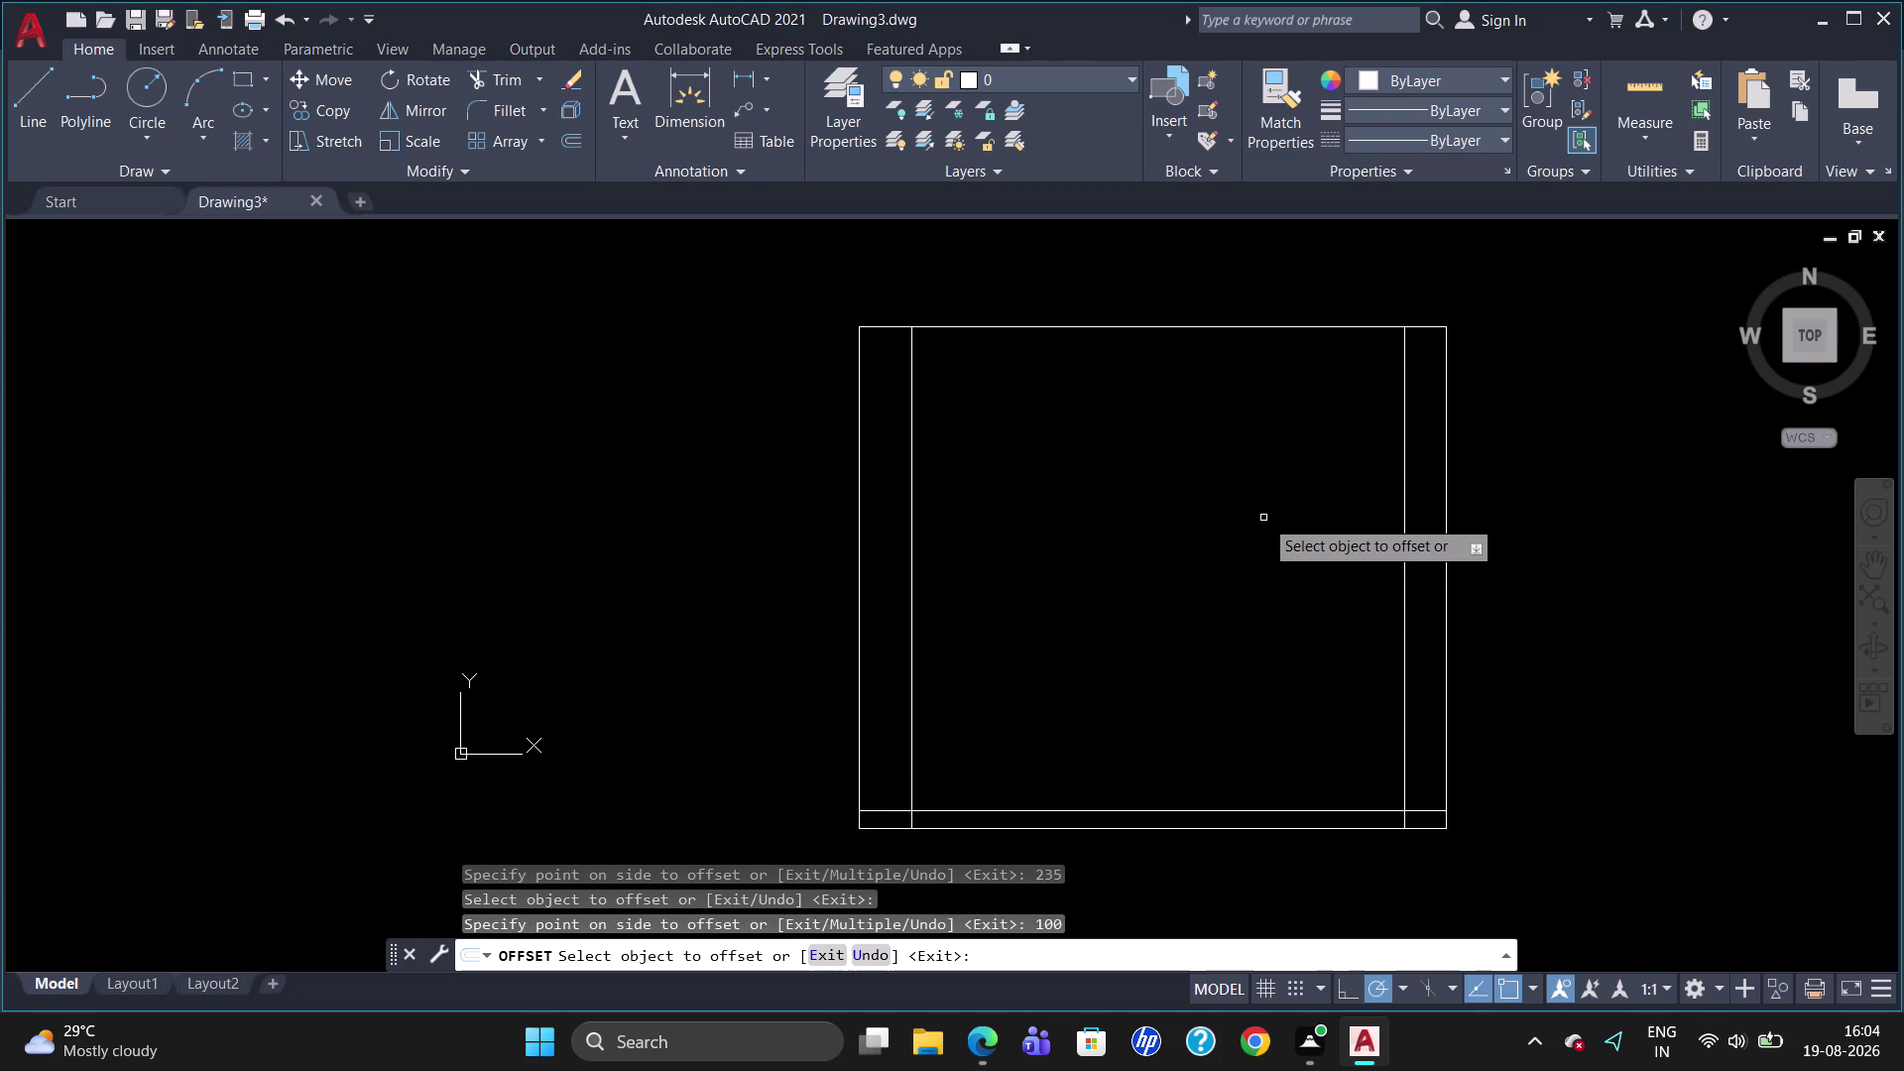
Offset the top edge 40 downward to complete the inner border.
click(1205, 327)
text(4)
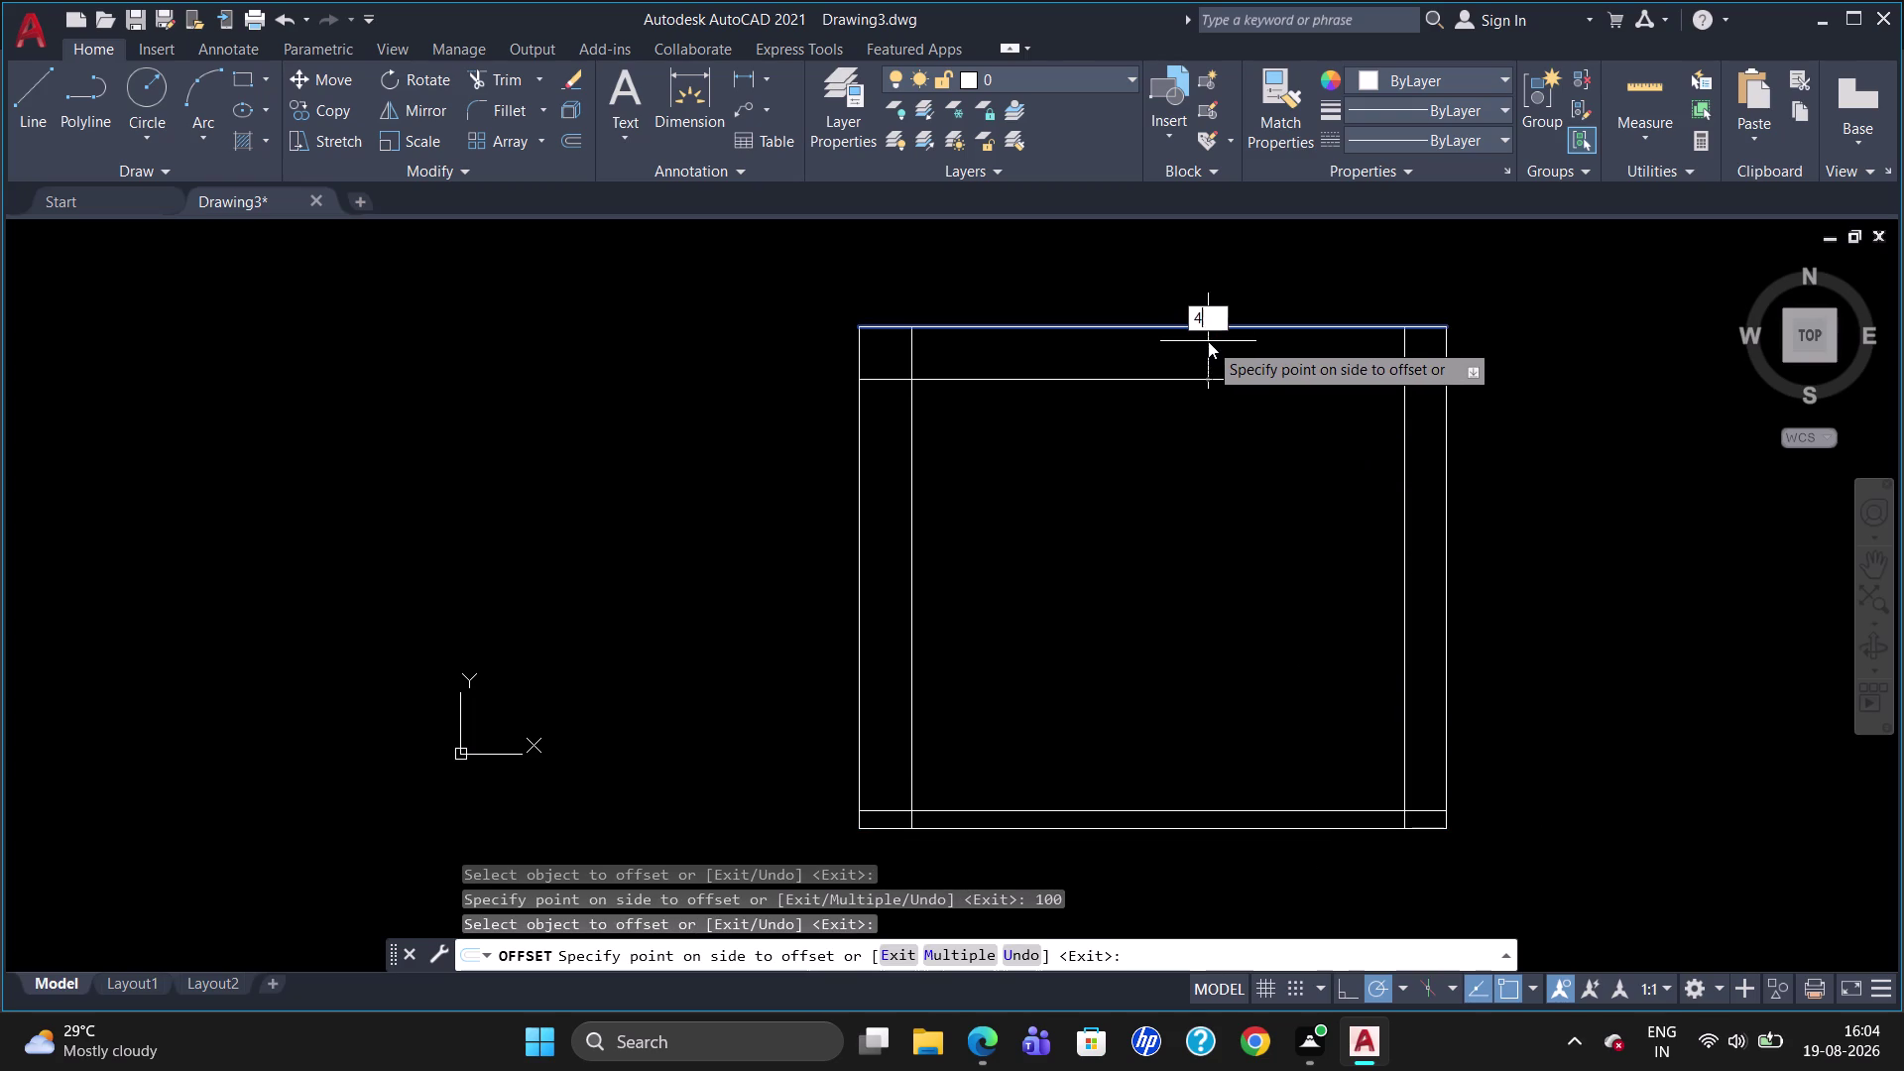
text(0)
key(Return)
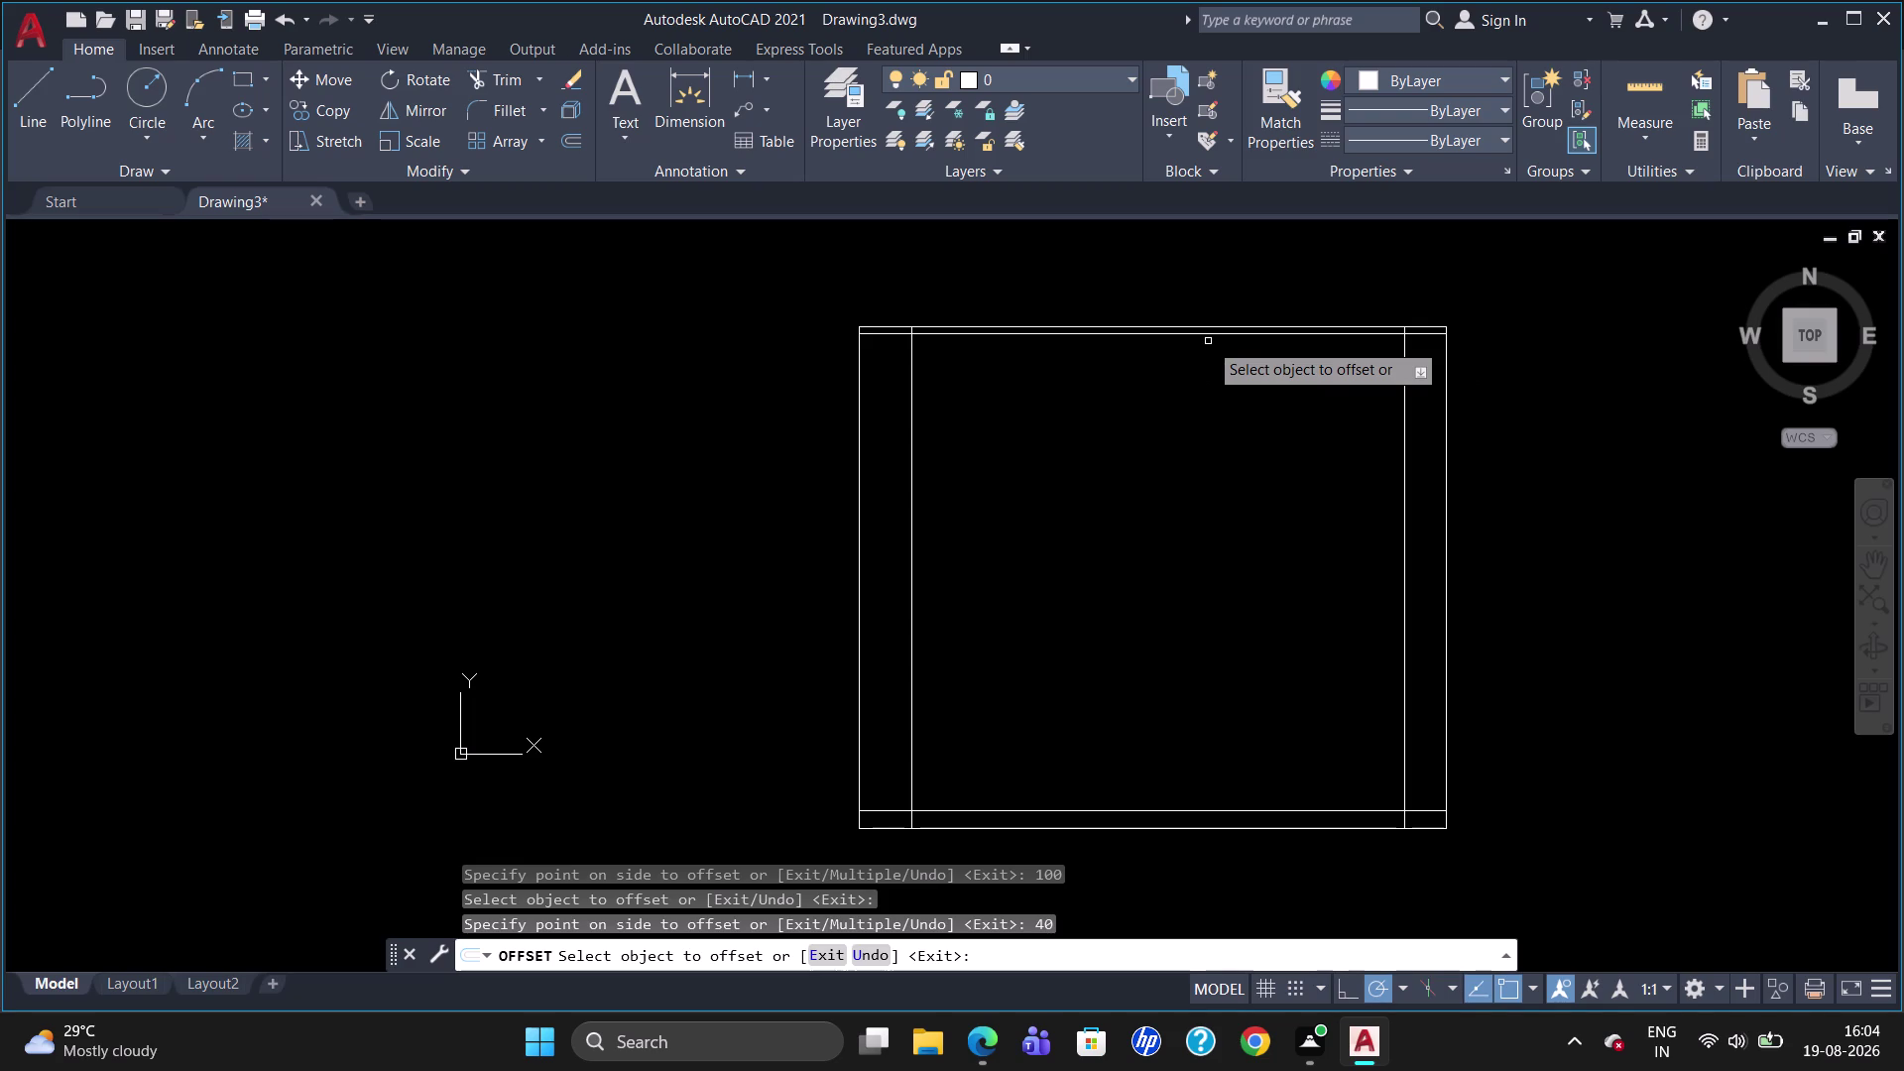
key(Escape)
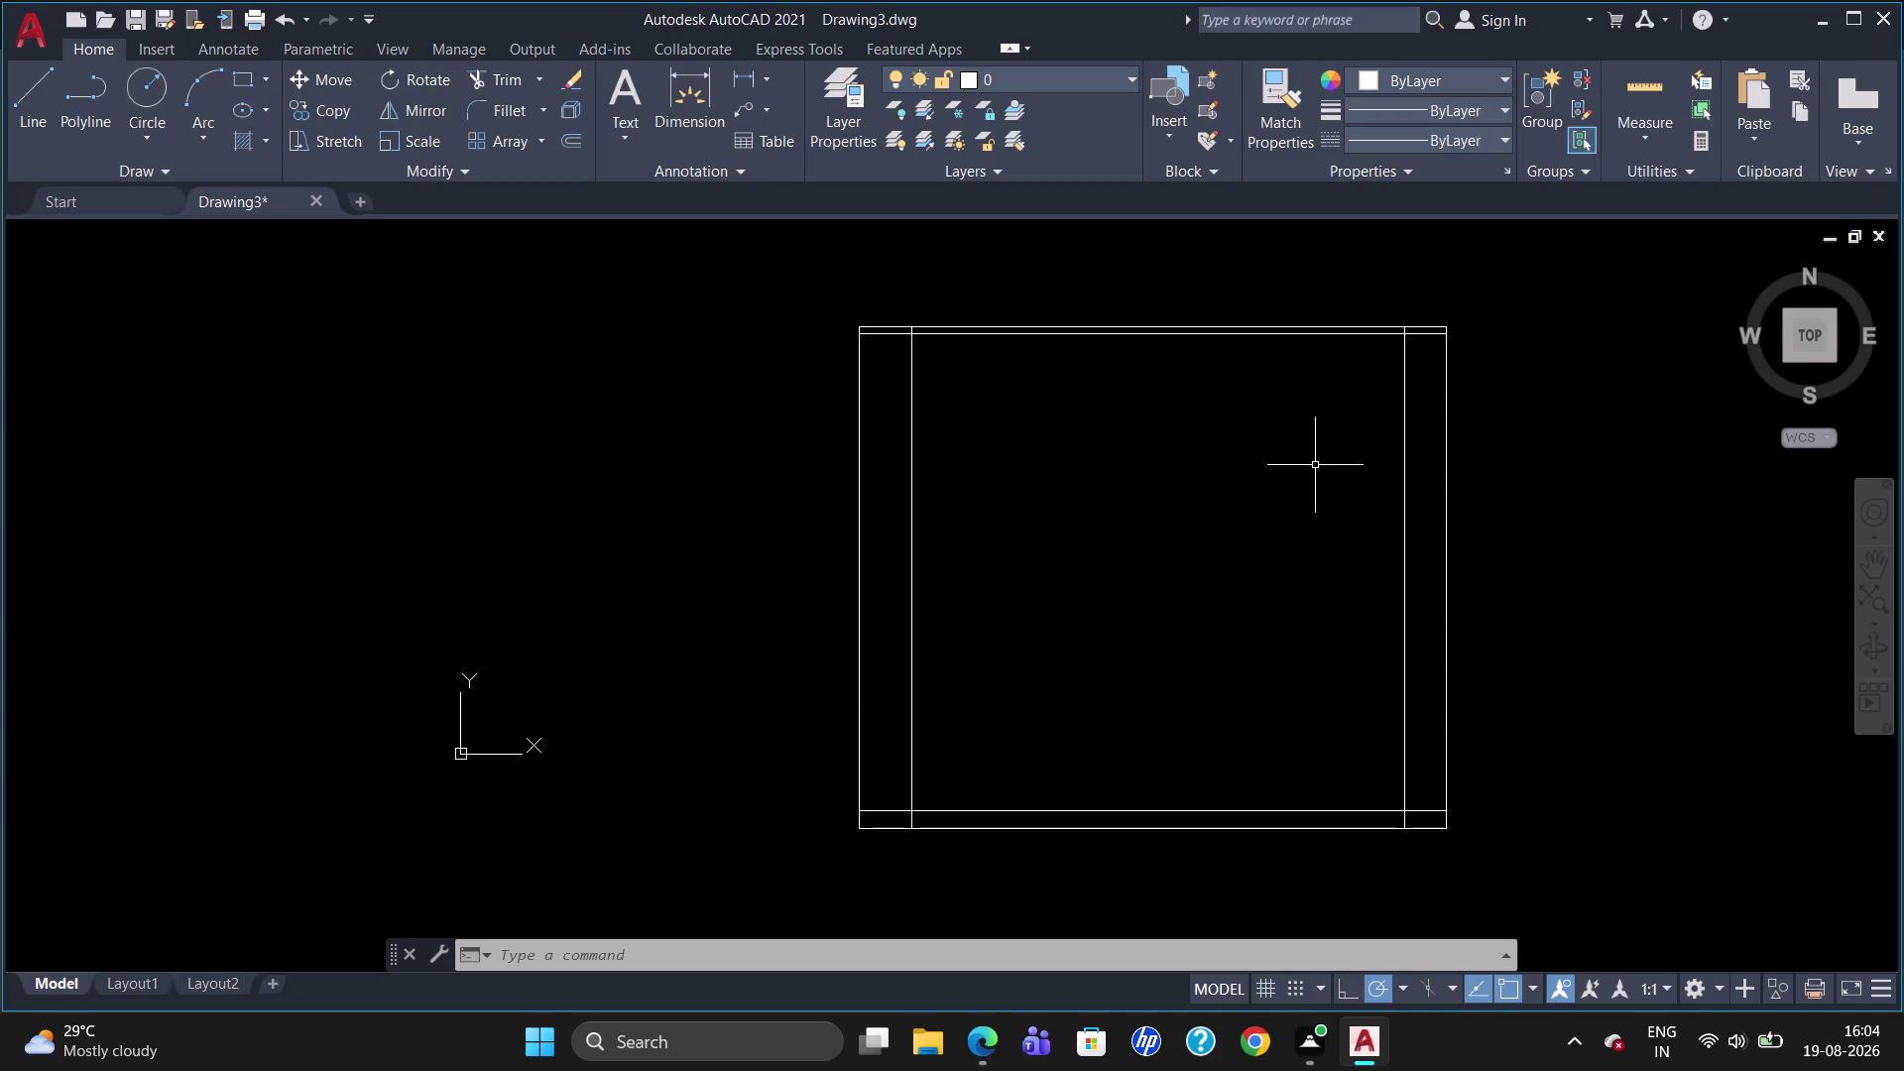
Start a line 350 left of the inner top-right corner using TK tracking.
key(l)
key(Return)
text(TK)
key(Return)
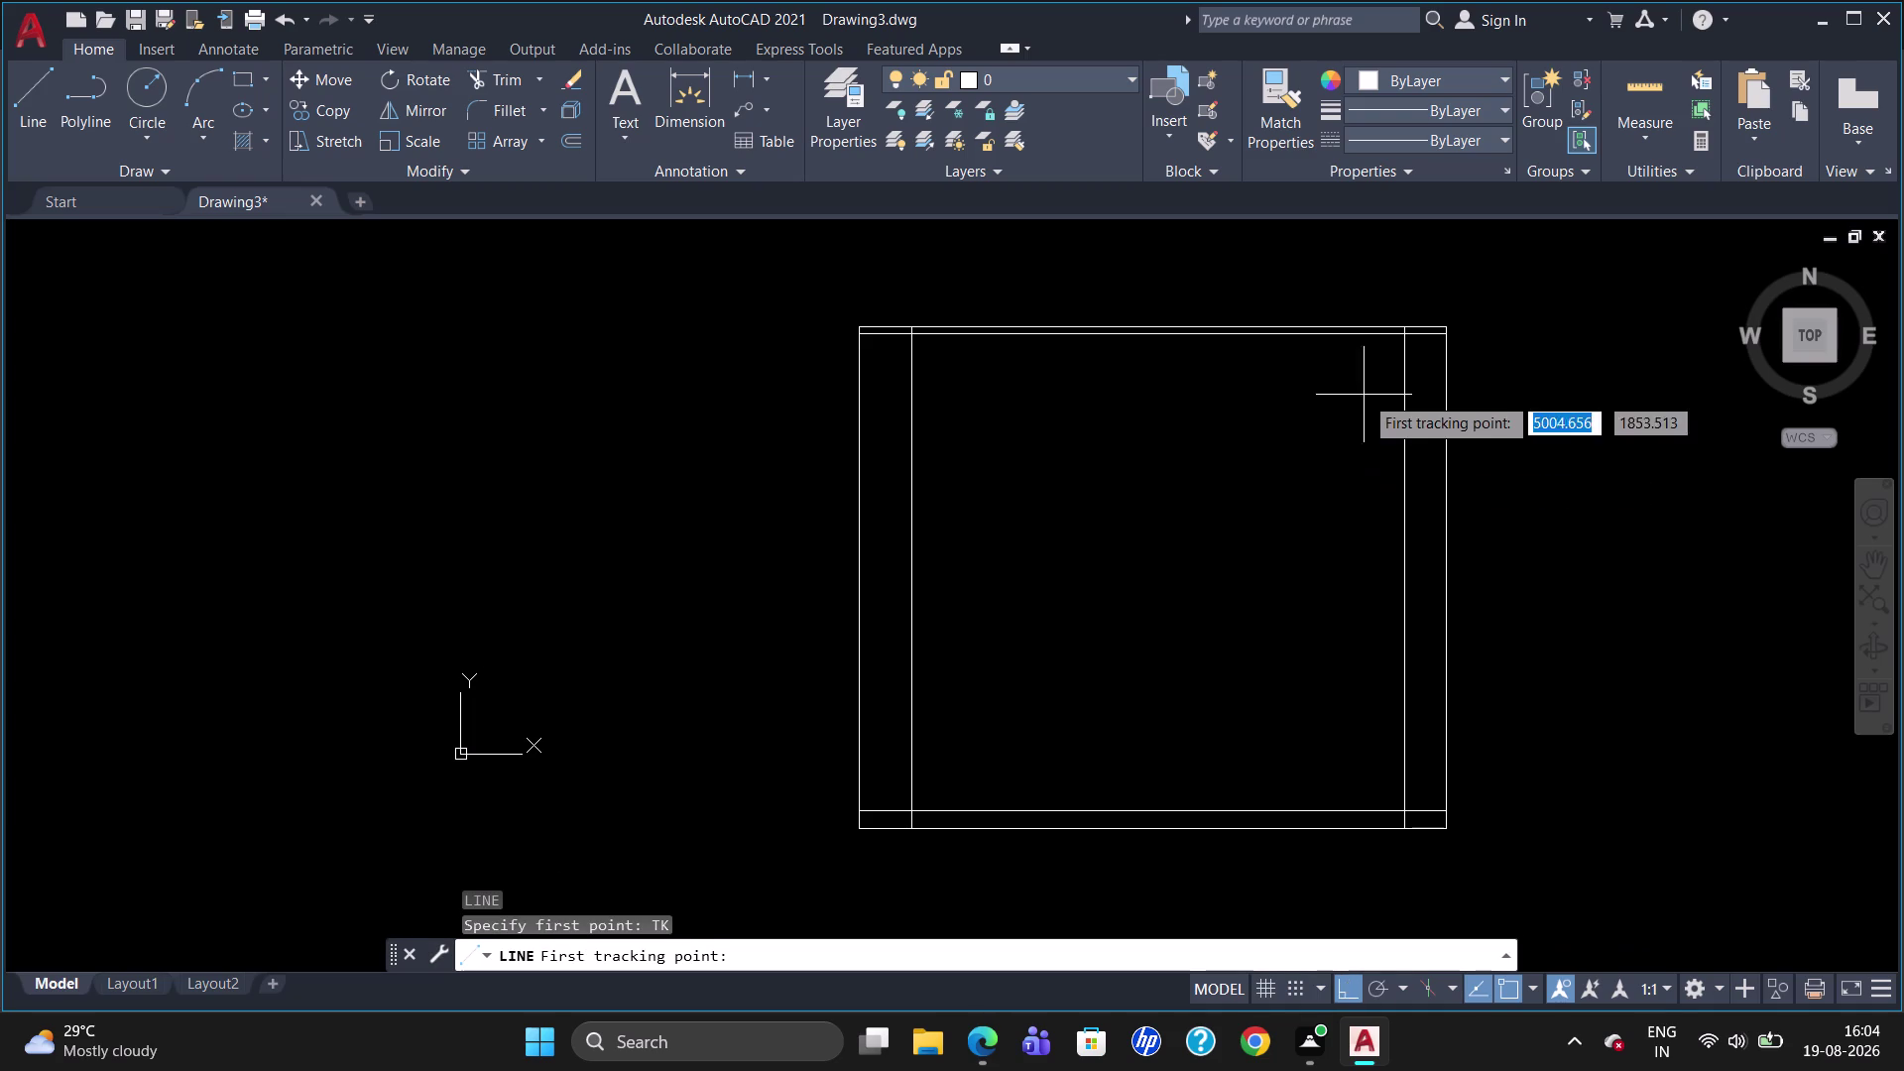
click(1405, 325)
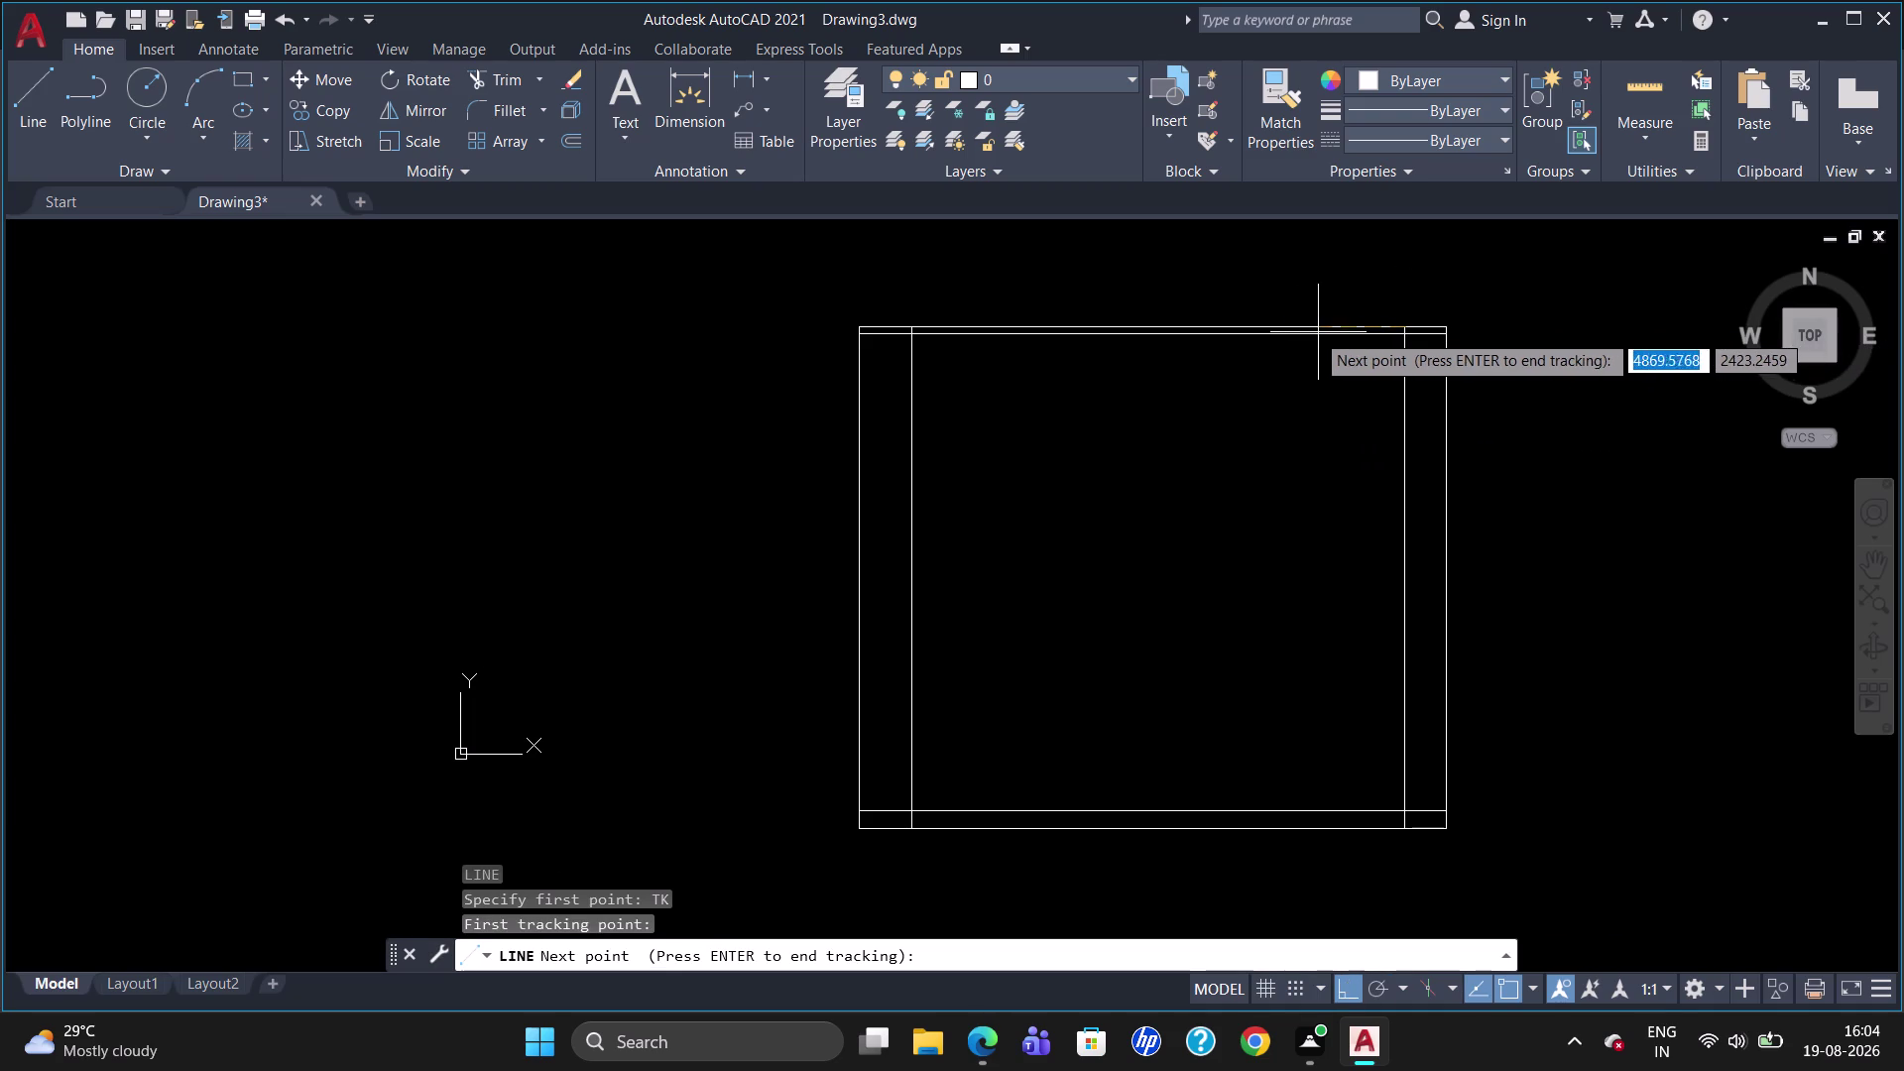
text(35)
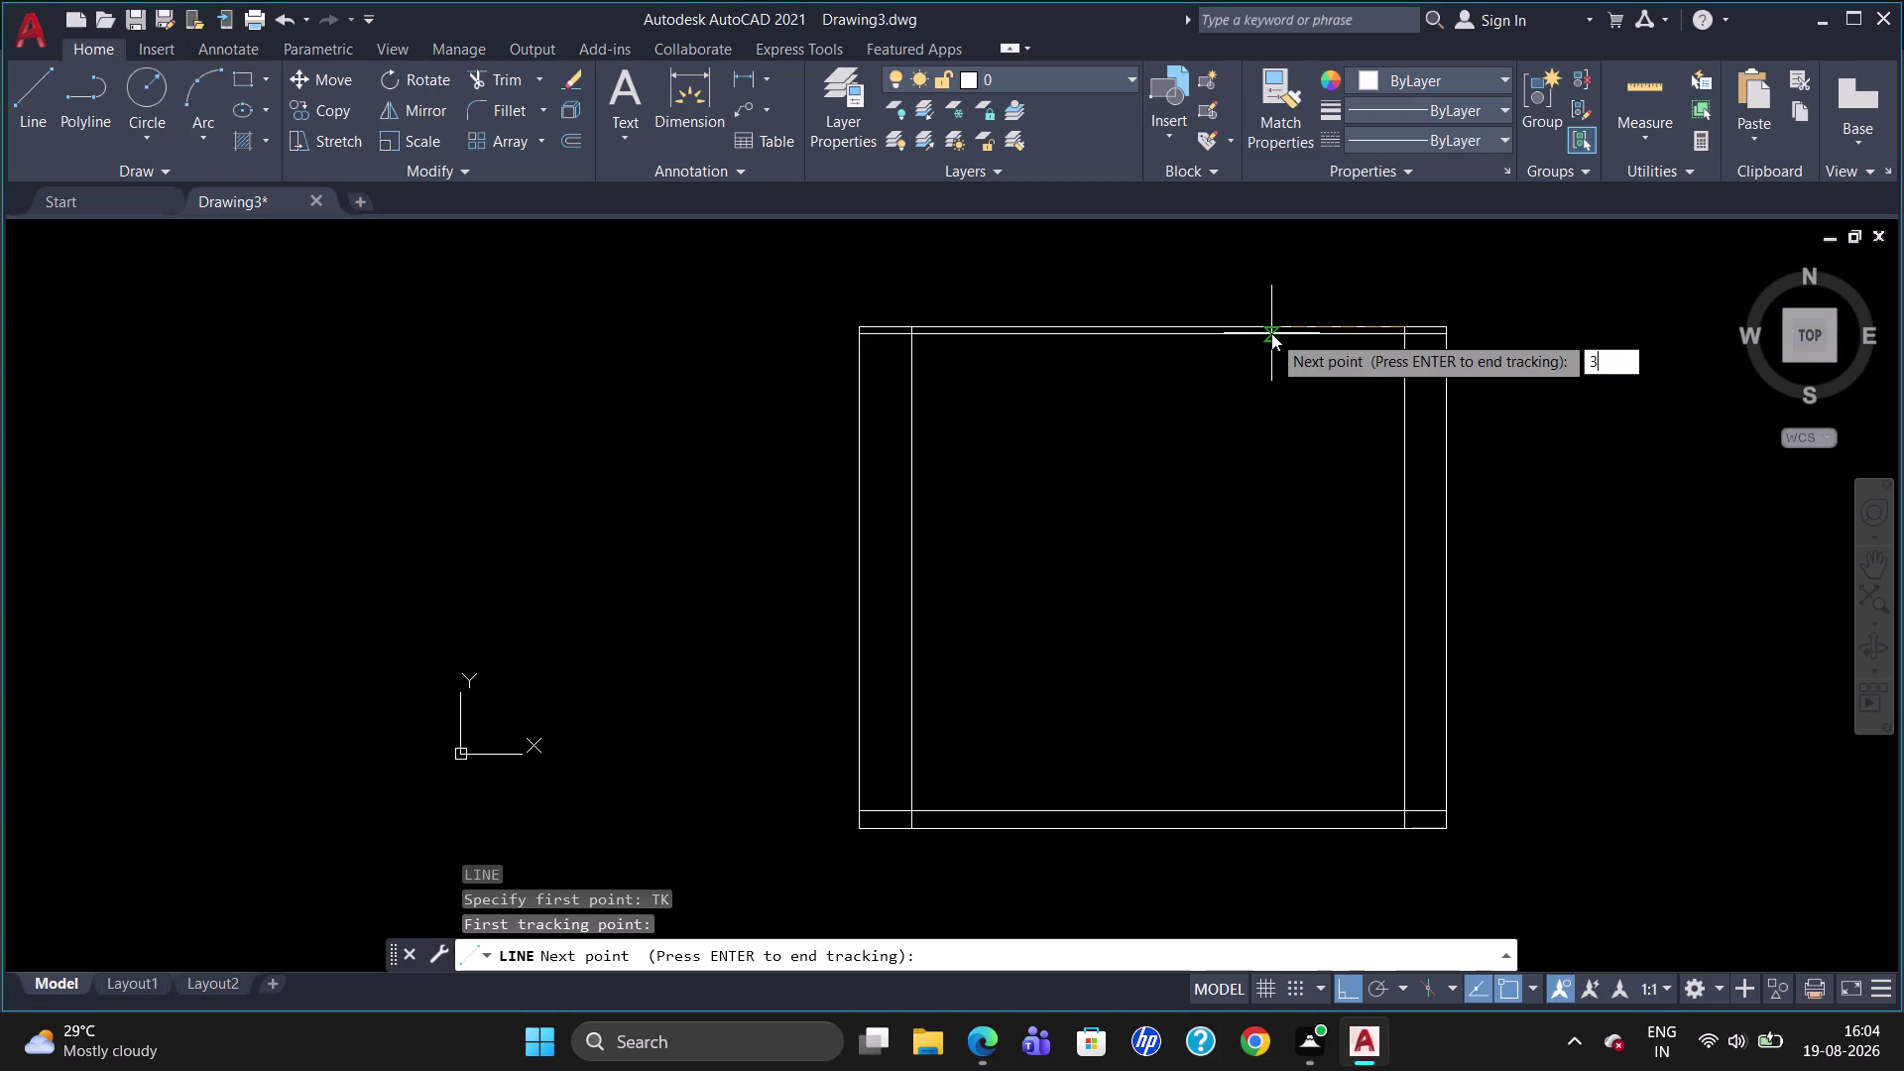
text(0)
key(Return)
key(Return)
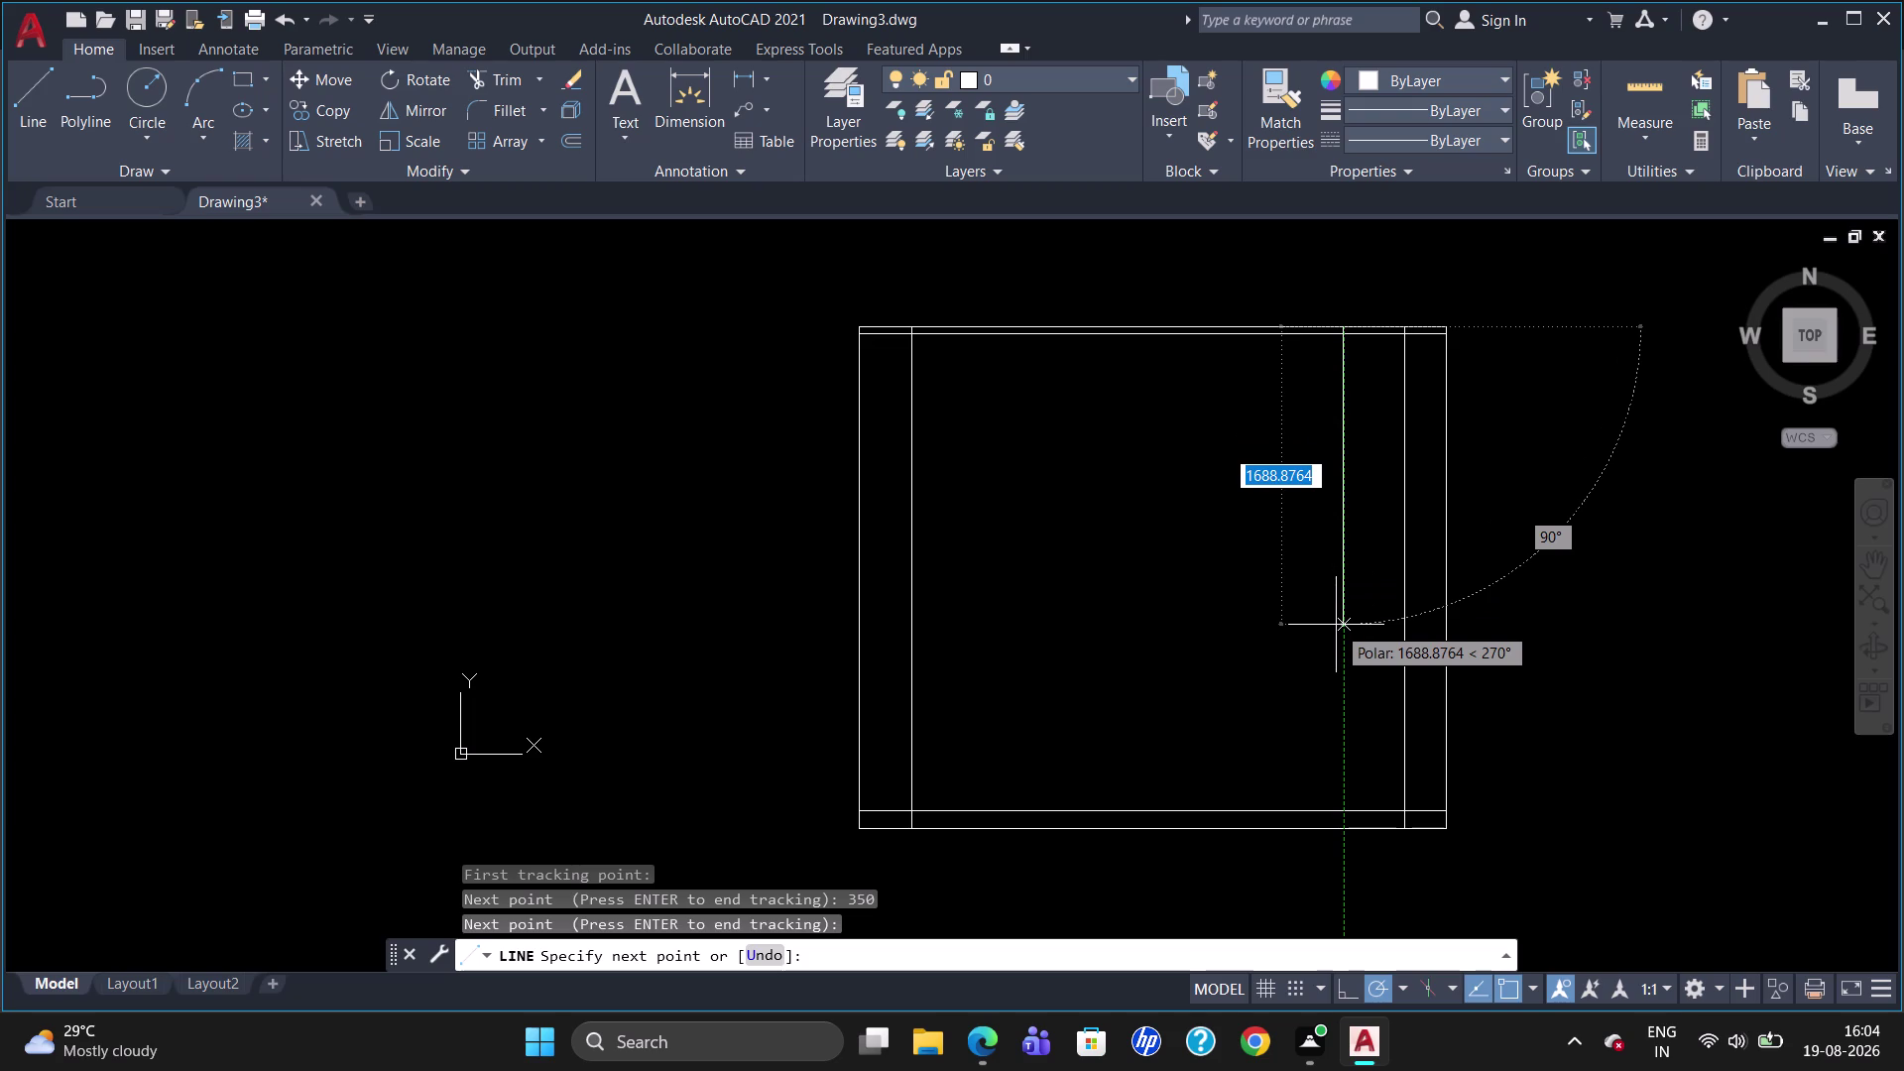
Draw the partition line 790 downward from that point.
text(790)
key(Return)
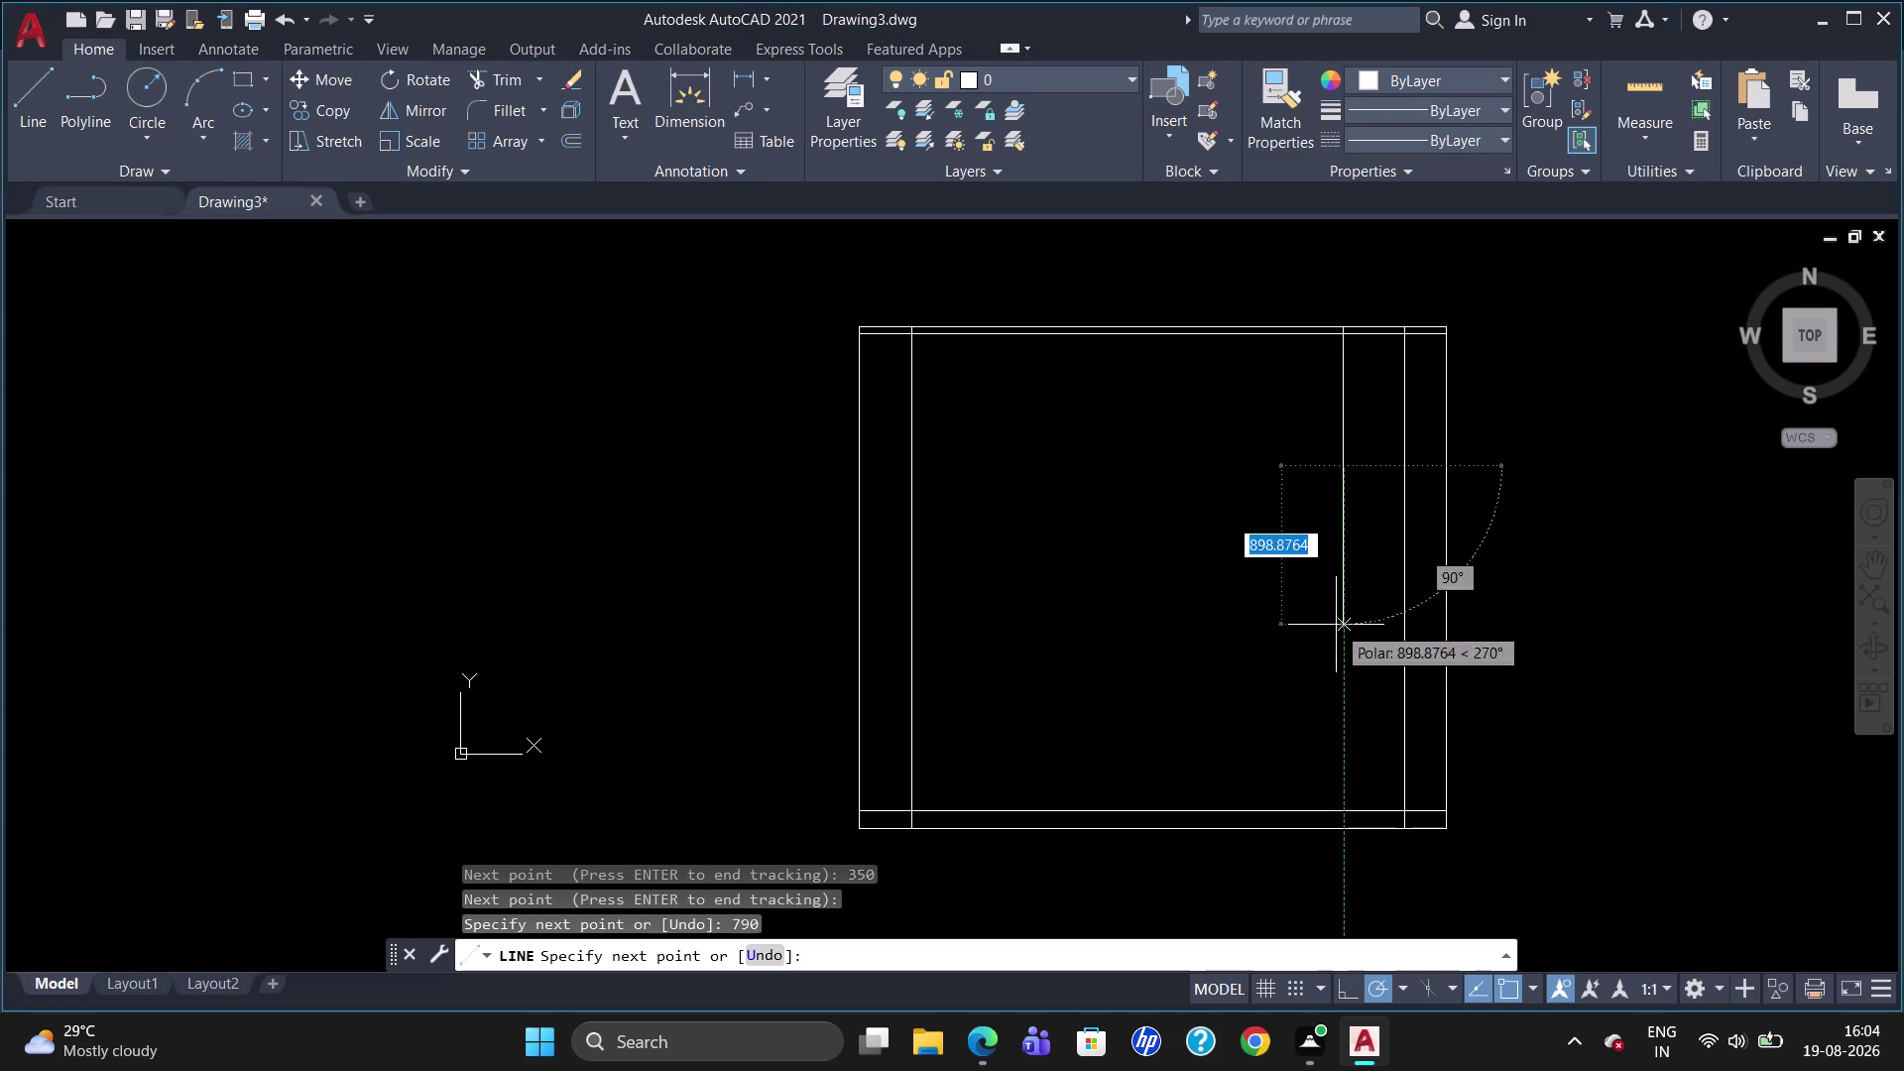
key(Return)
key(Escape)
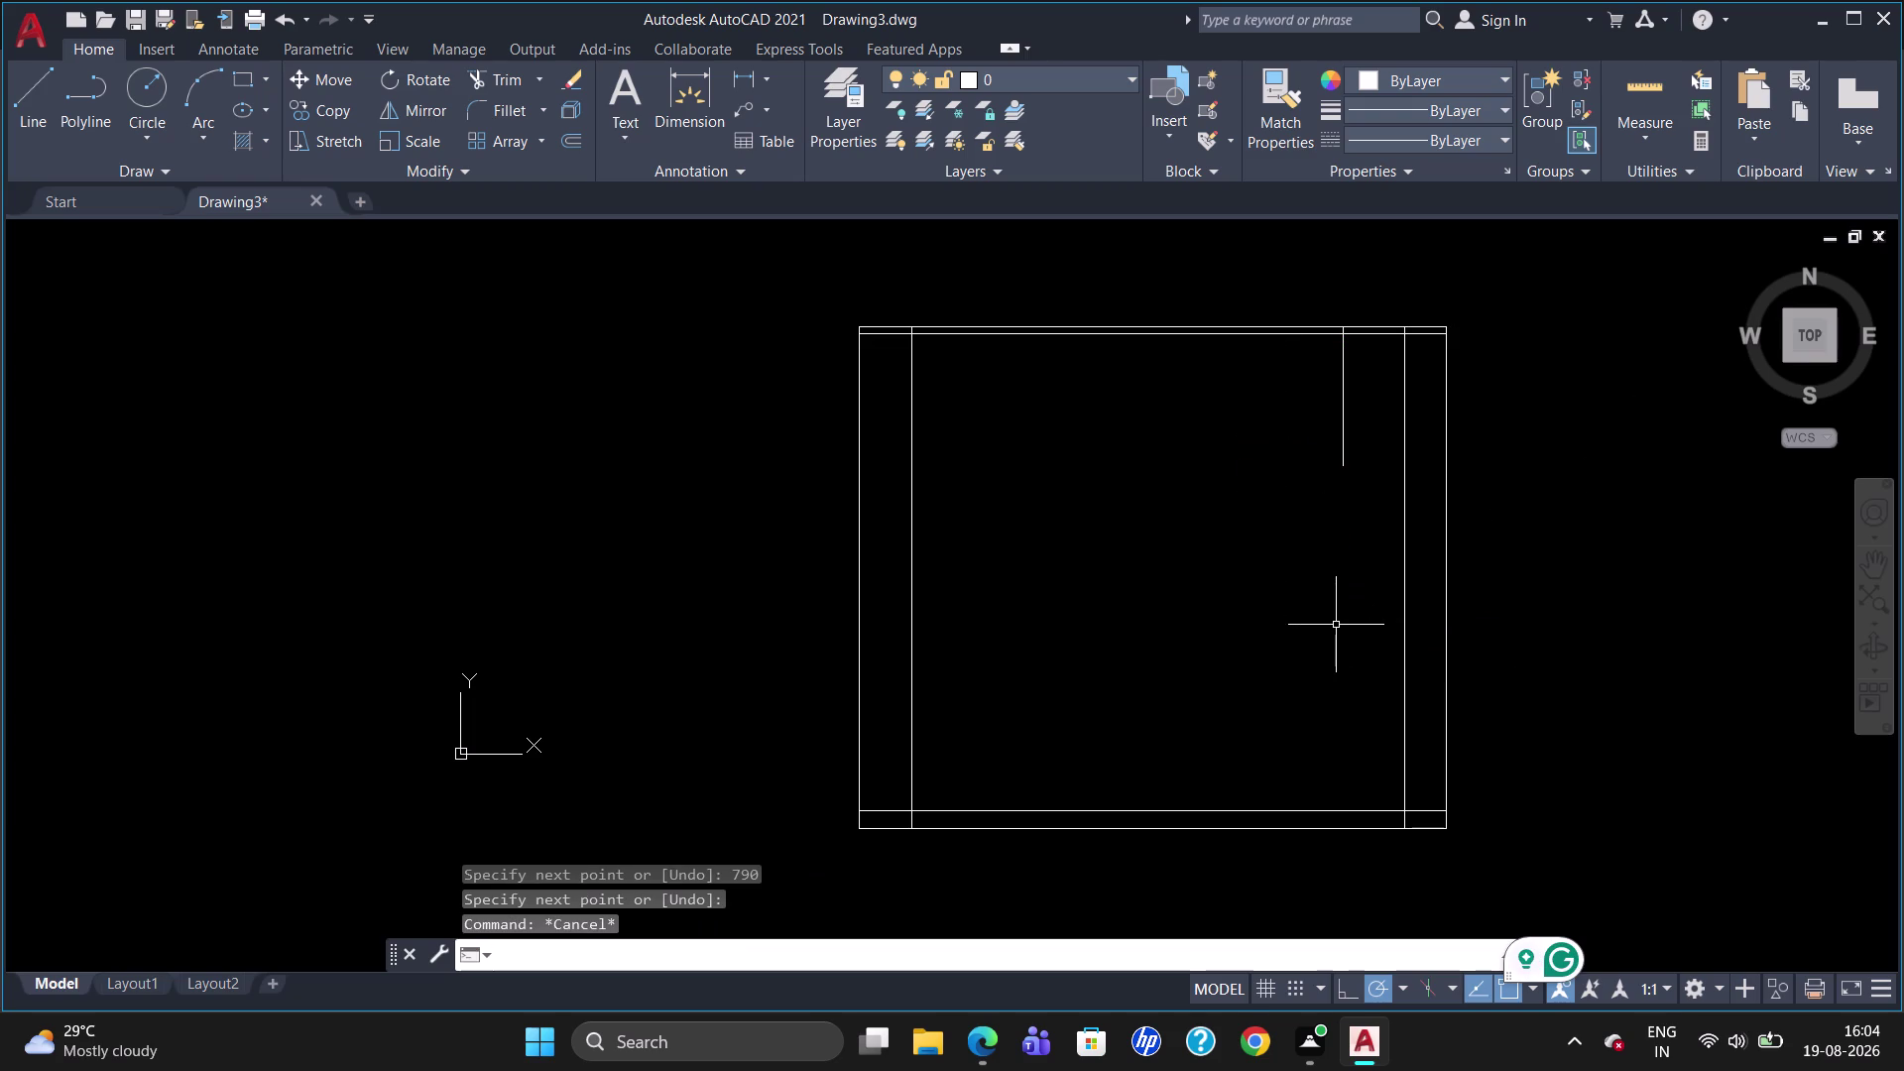
scroll(up, 3)
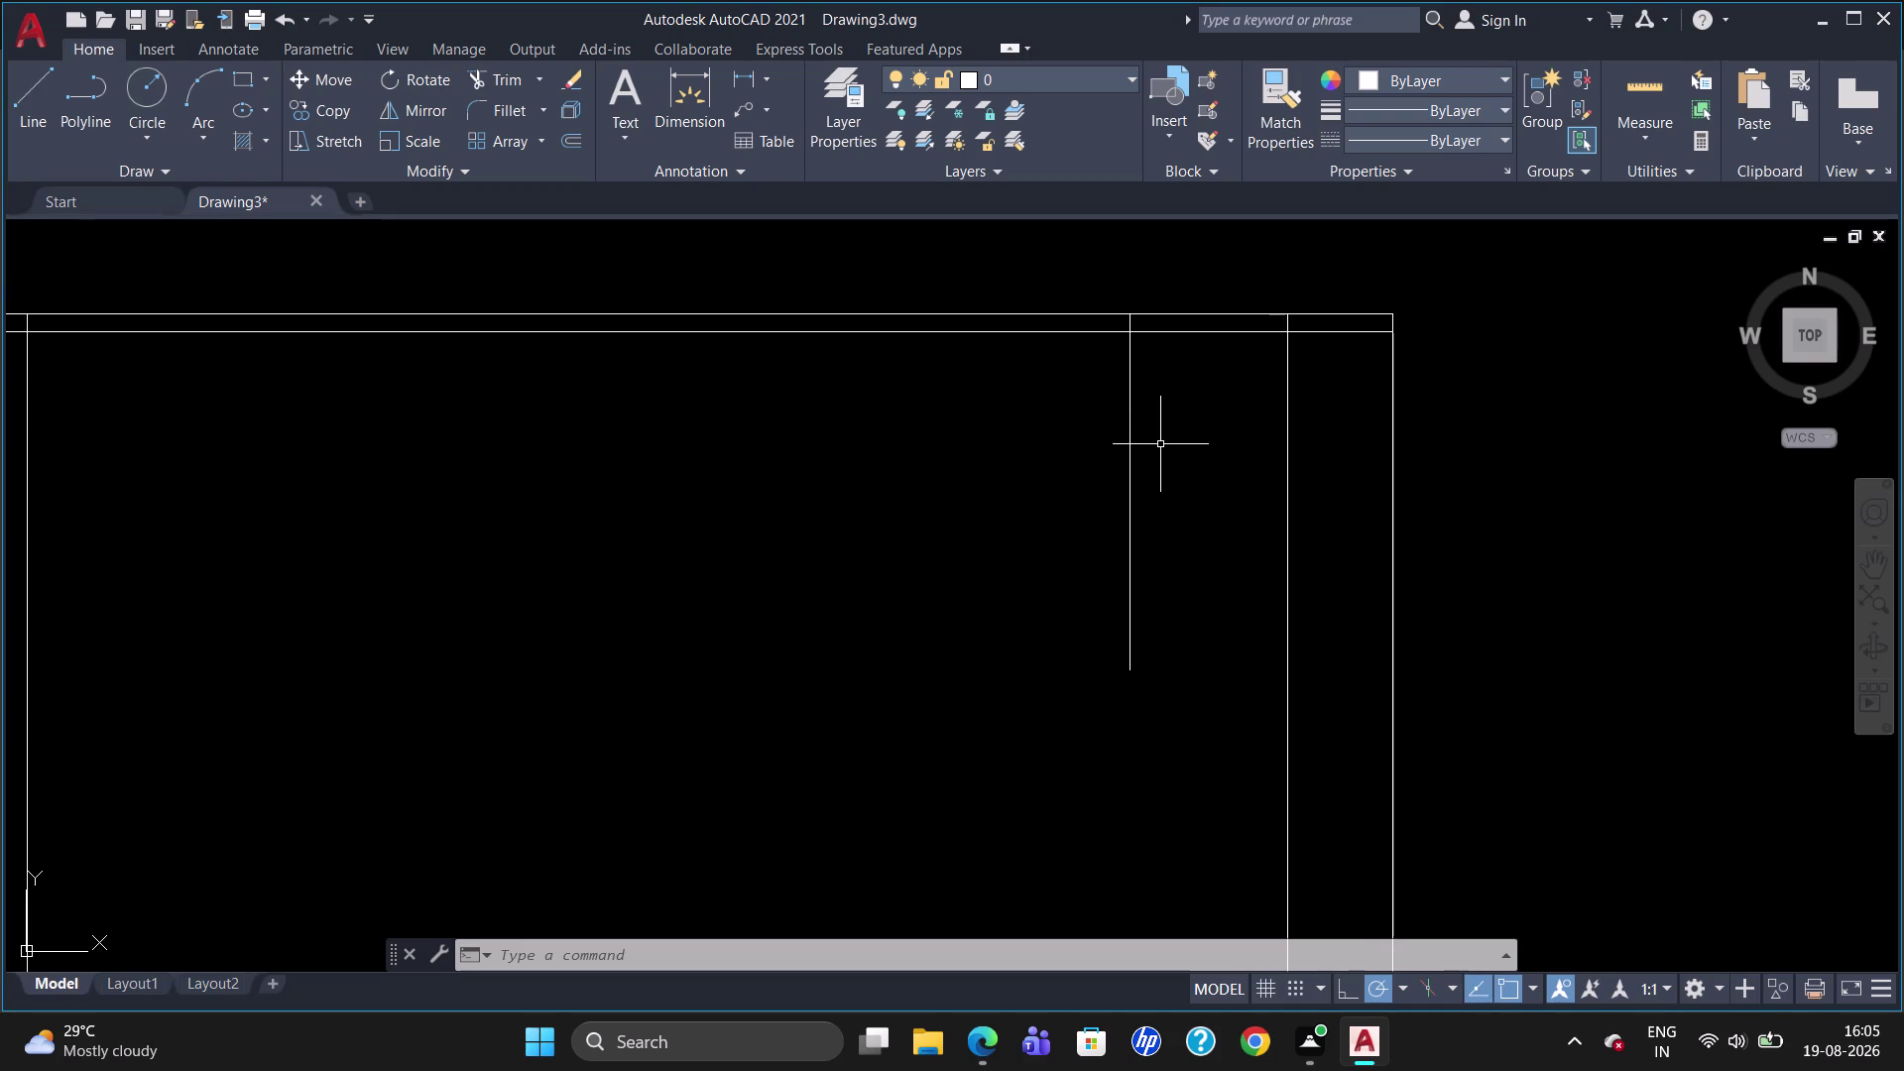
Offset the partition line 20 to the right, making it a double line.
key(o)
key(Return)
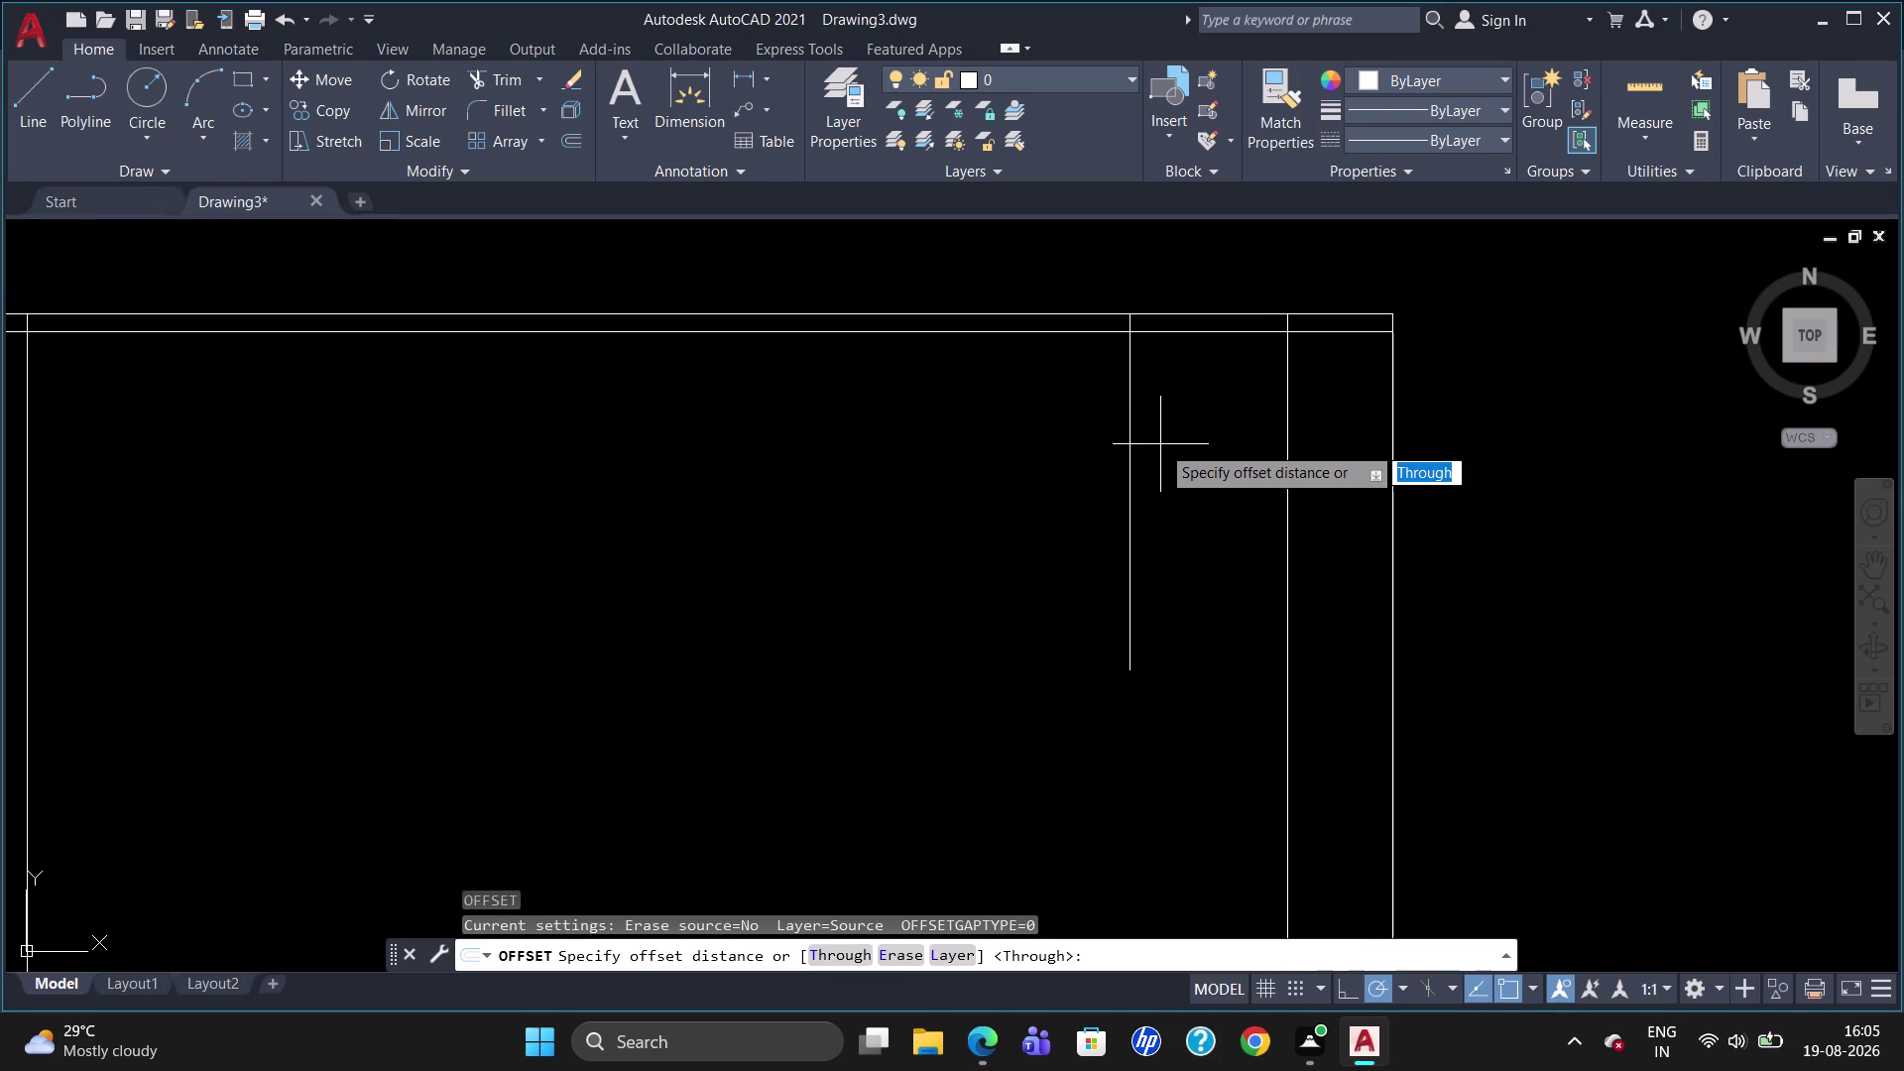
text(2O)
key(Return)
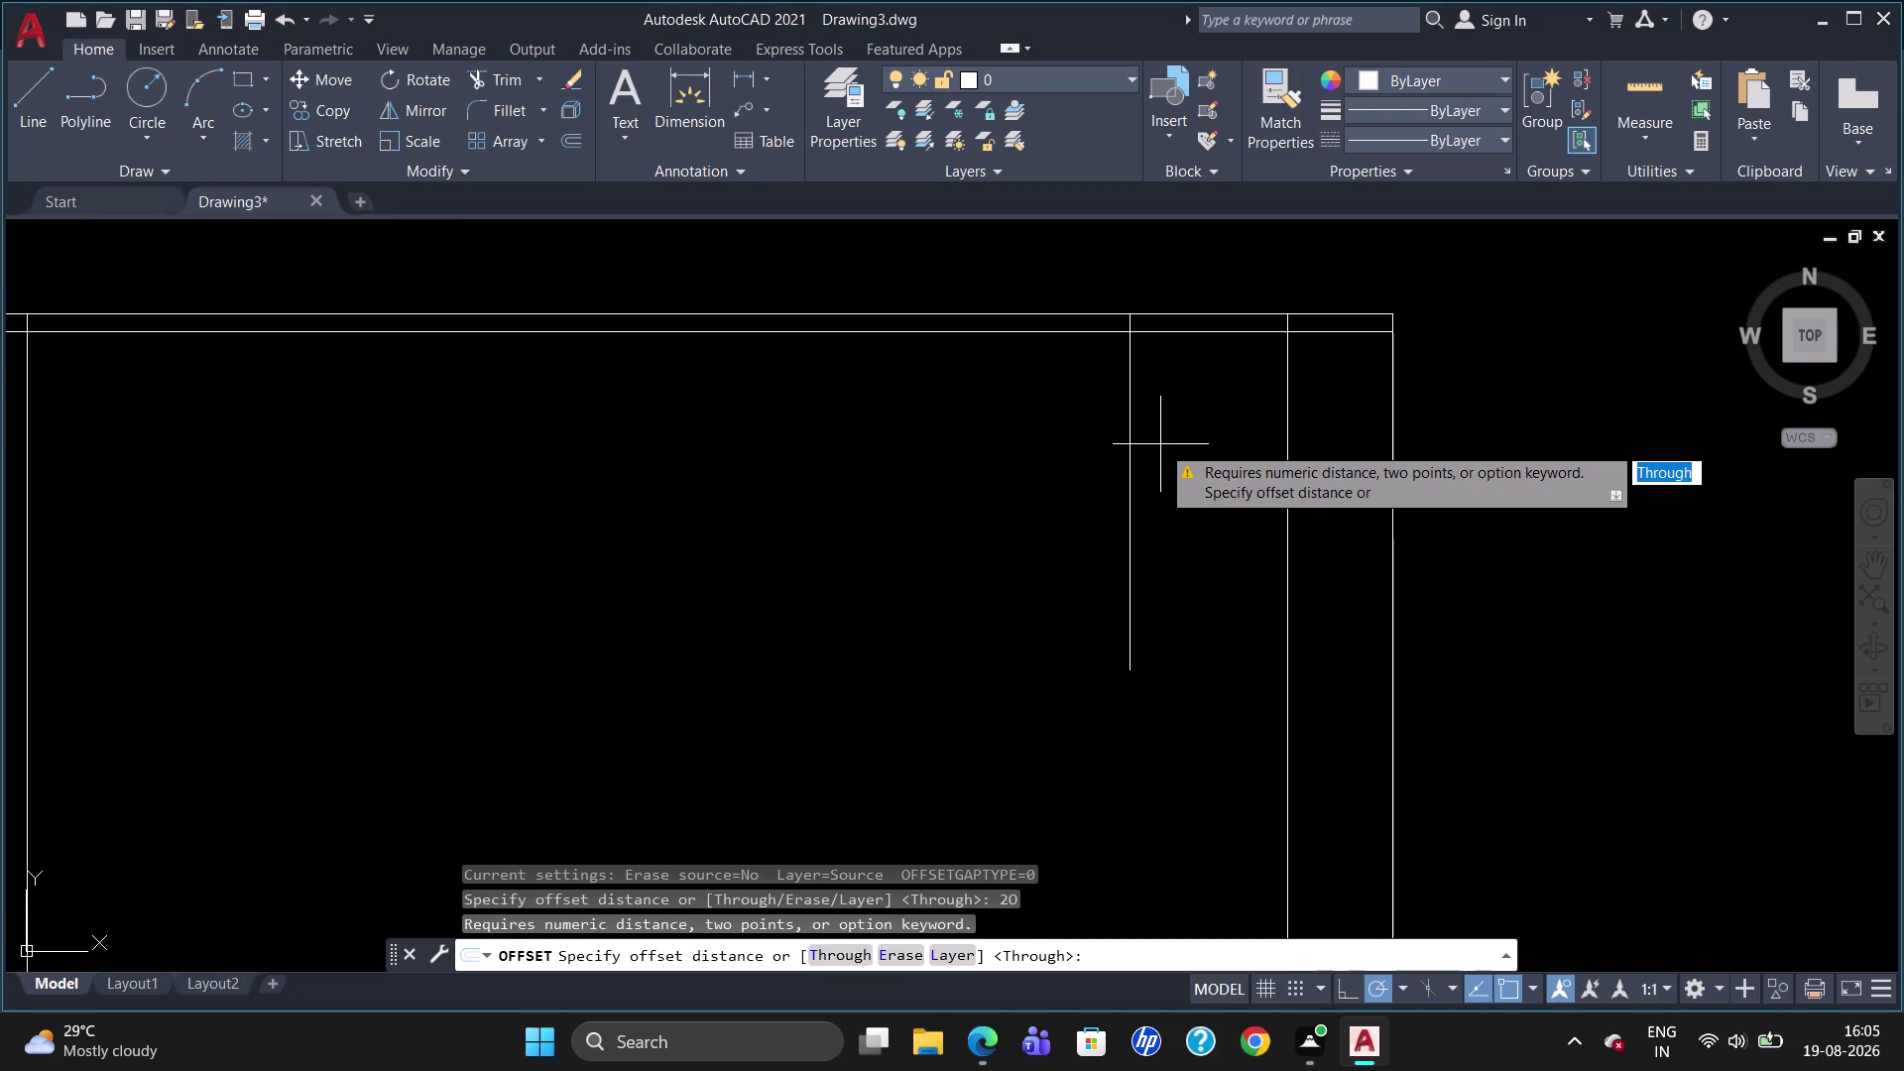
key(Escape)
key(o)
key(Return)
key(2)
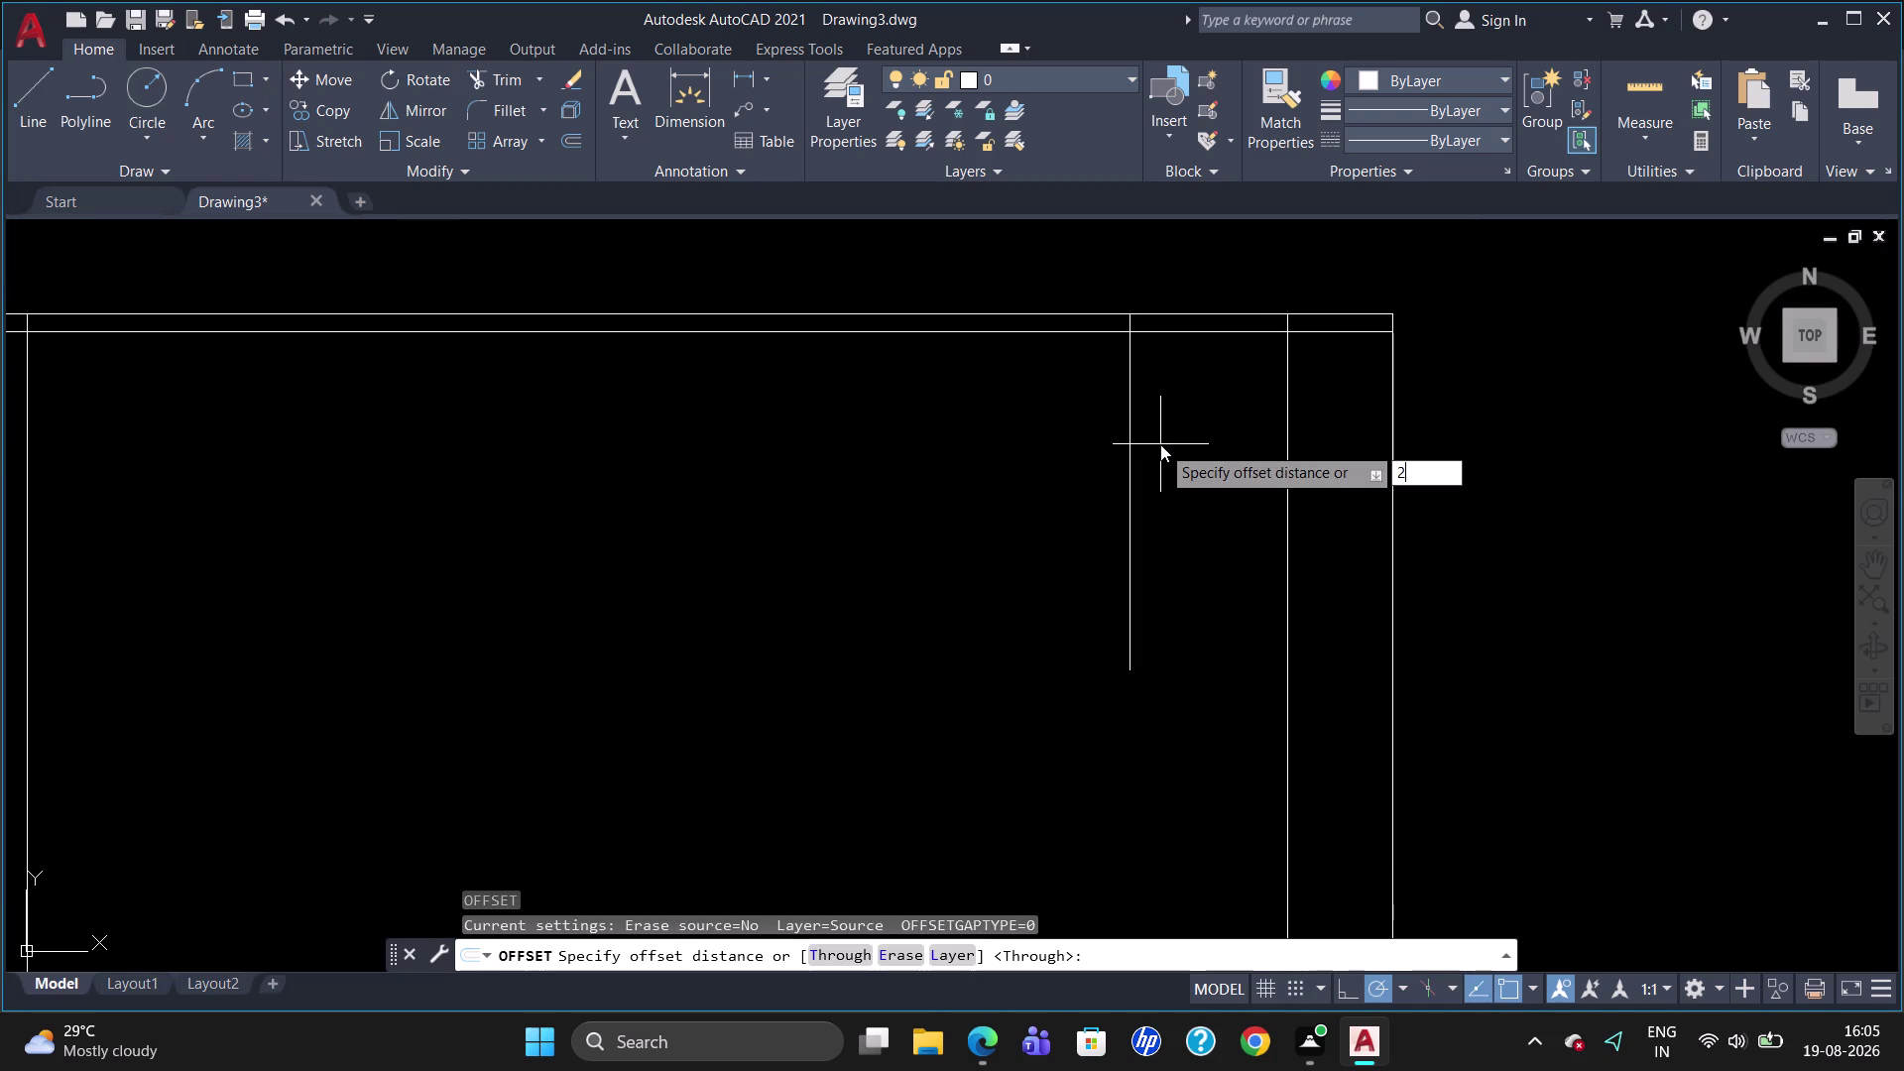
key(0)
key(Return)
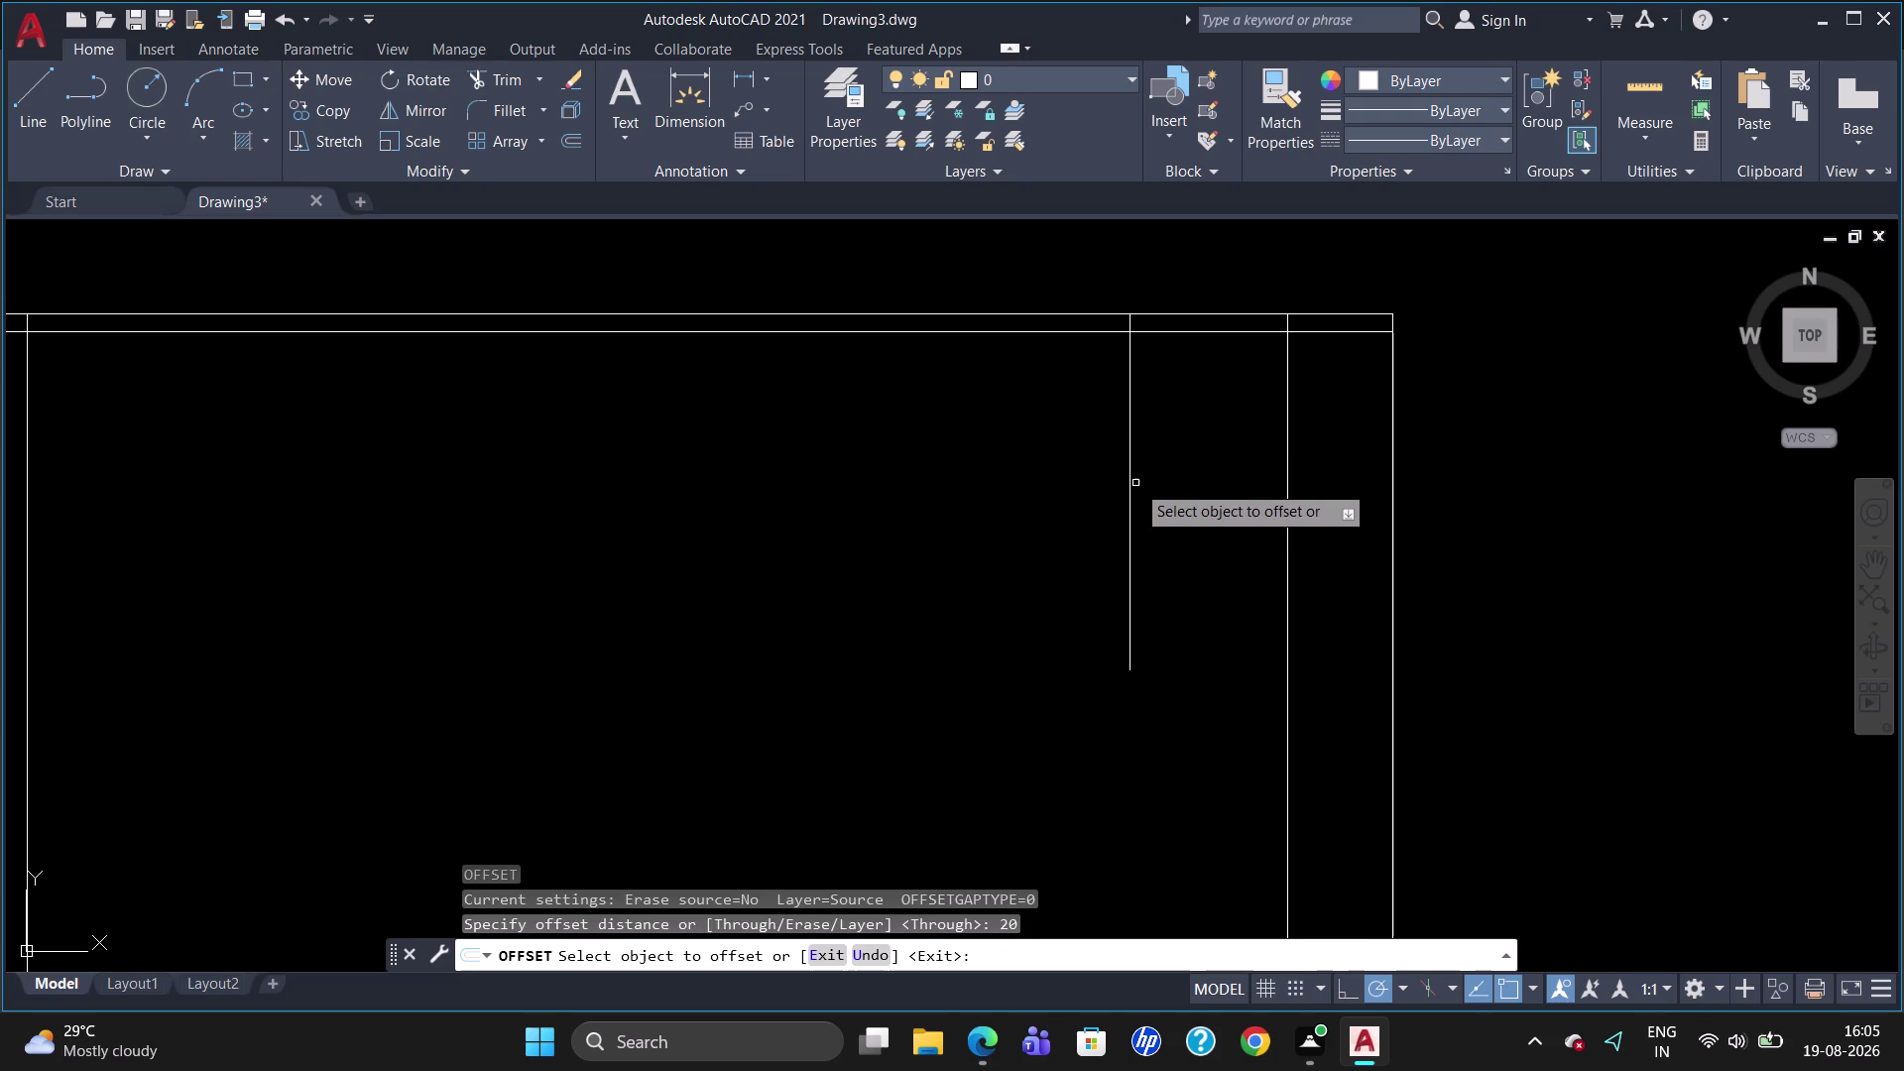
click(1128, 485)
click(1147, 484)
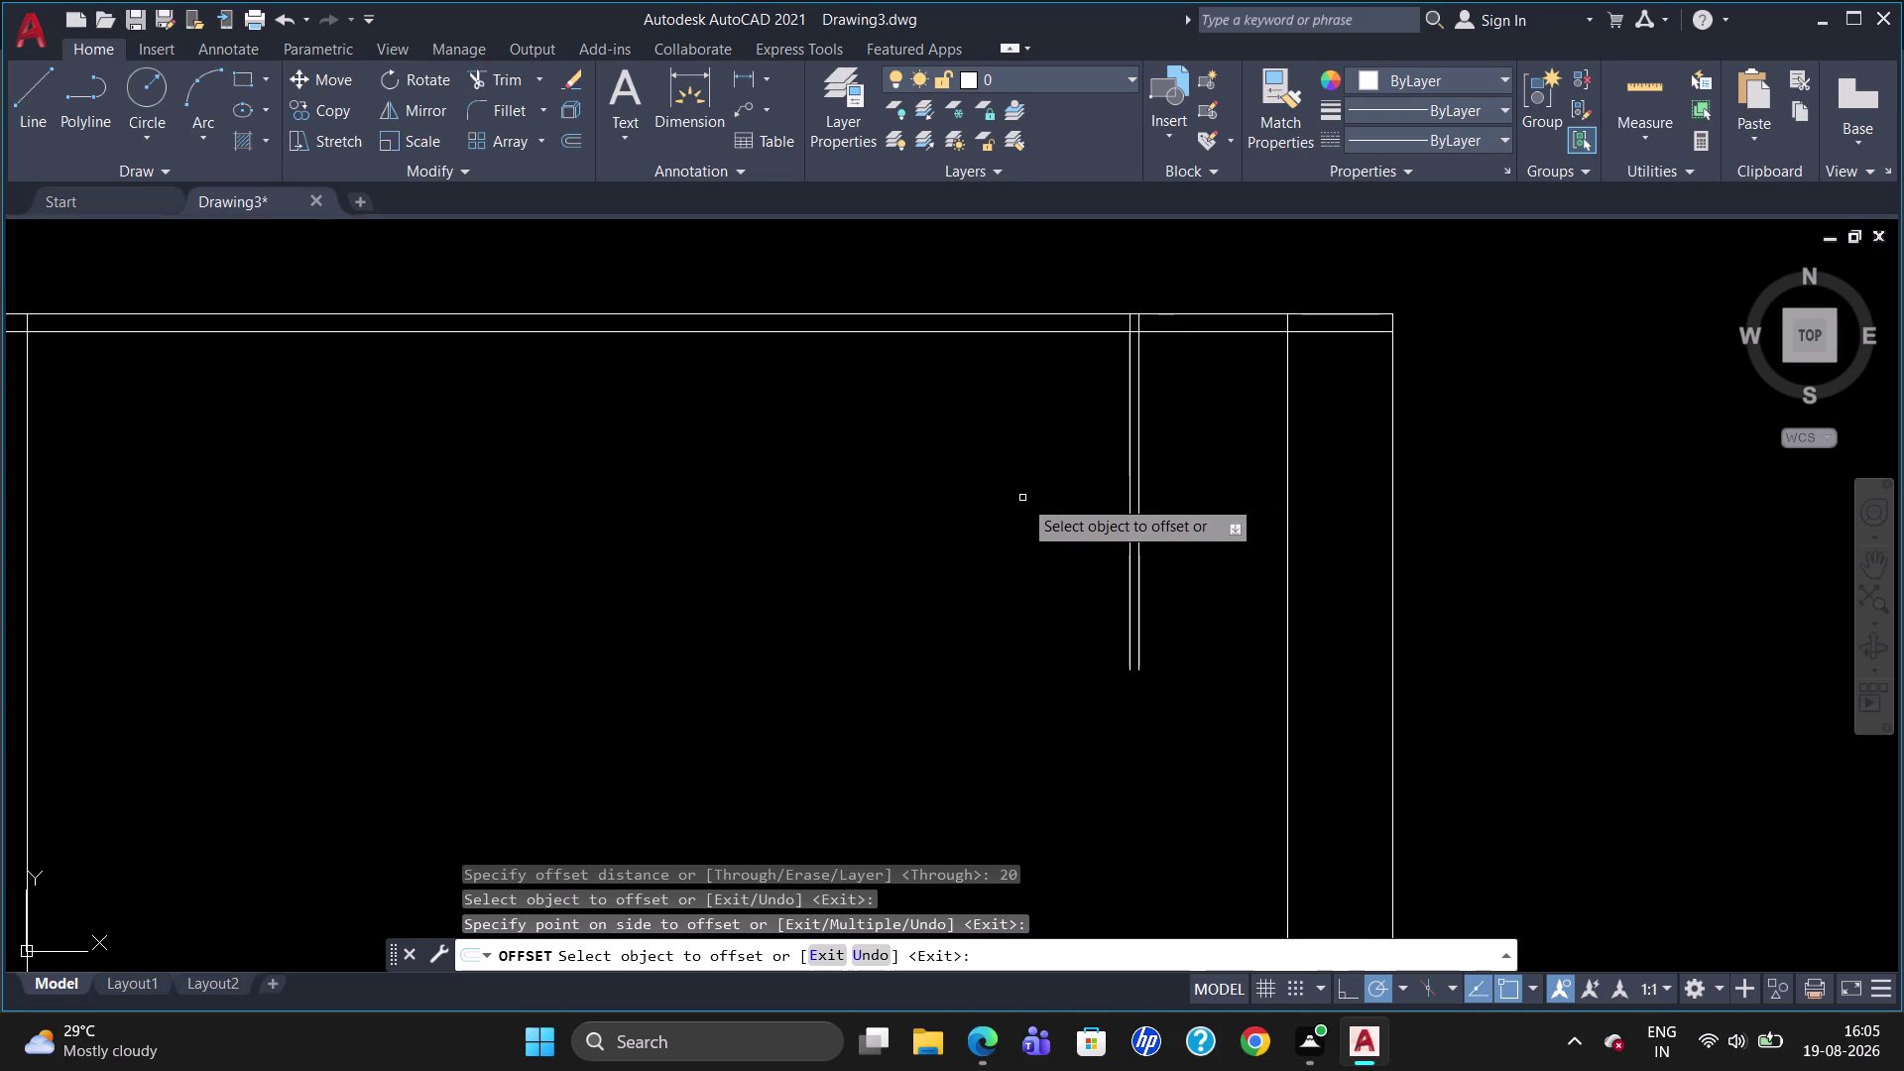
key(Escape)
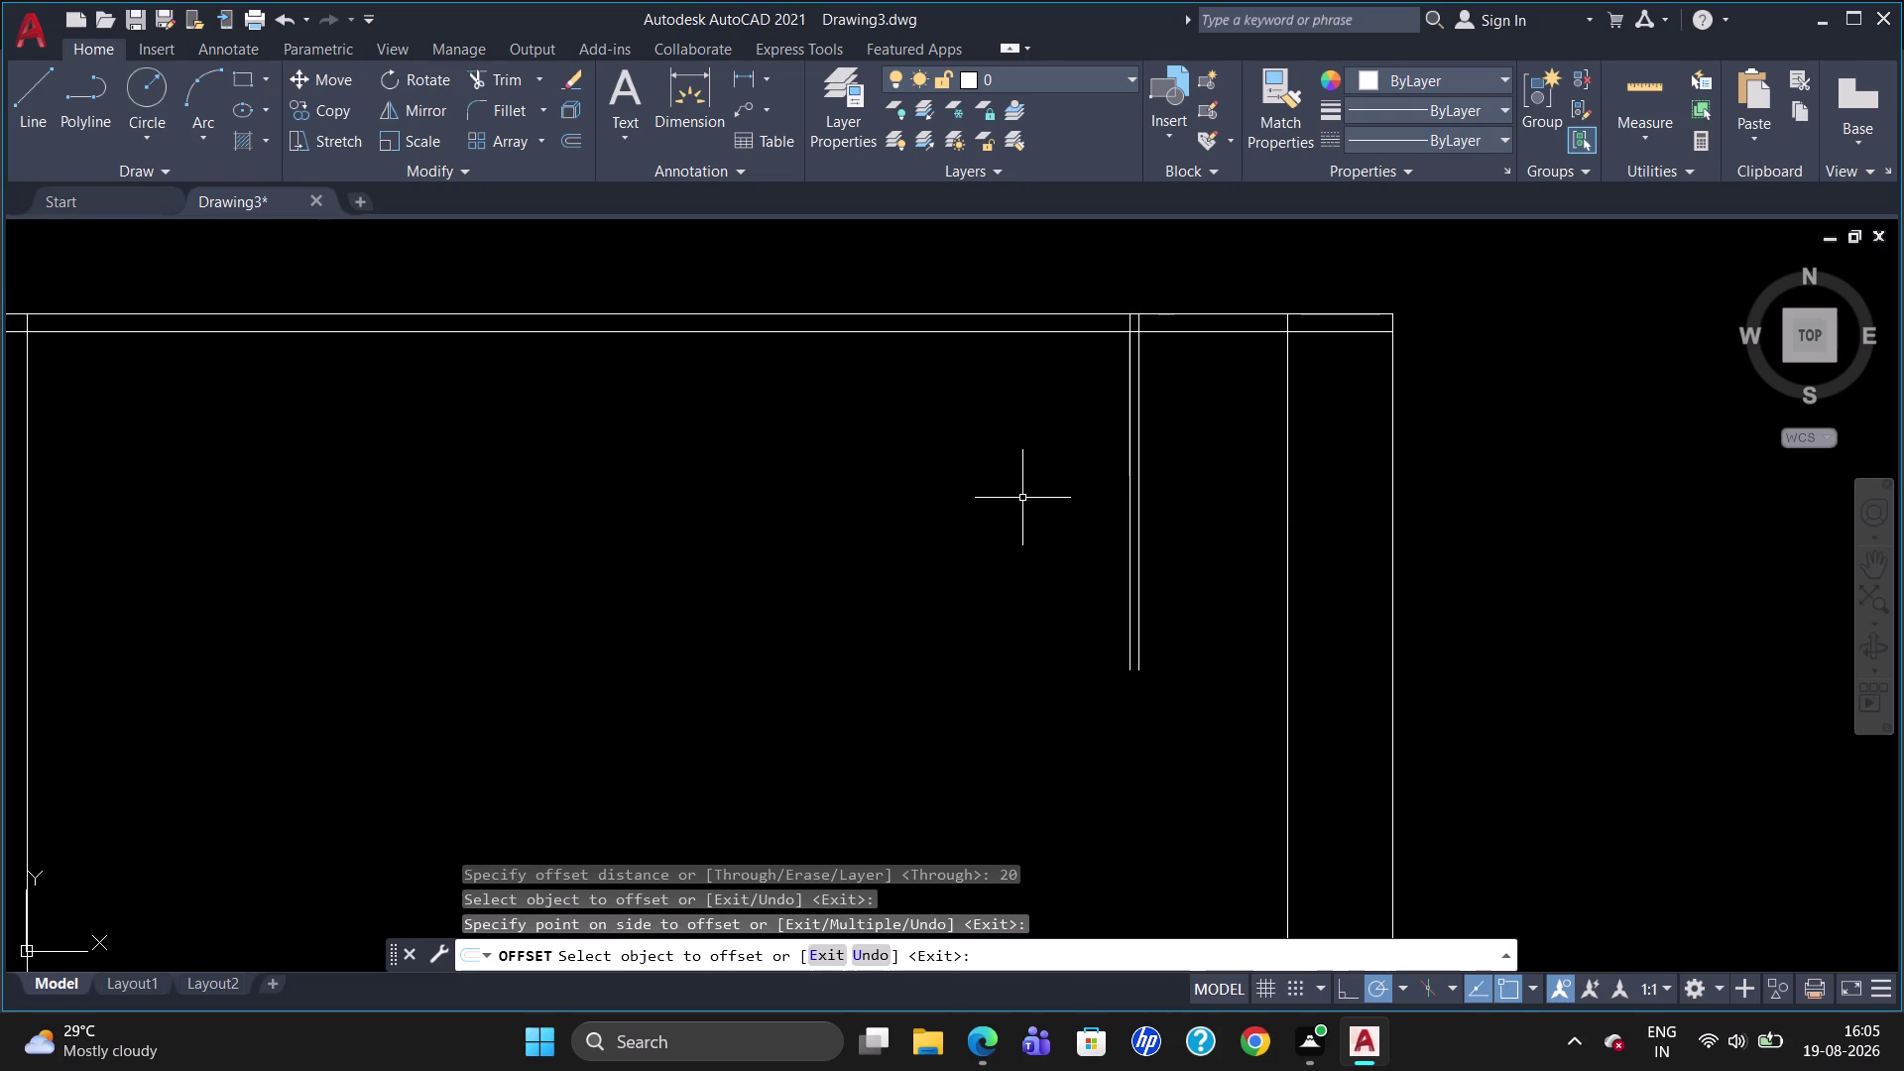
Trim the inner top border segment between the two partition lines.
text(TR)
key(Return)
key(Return)
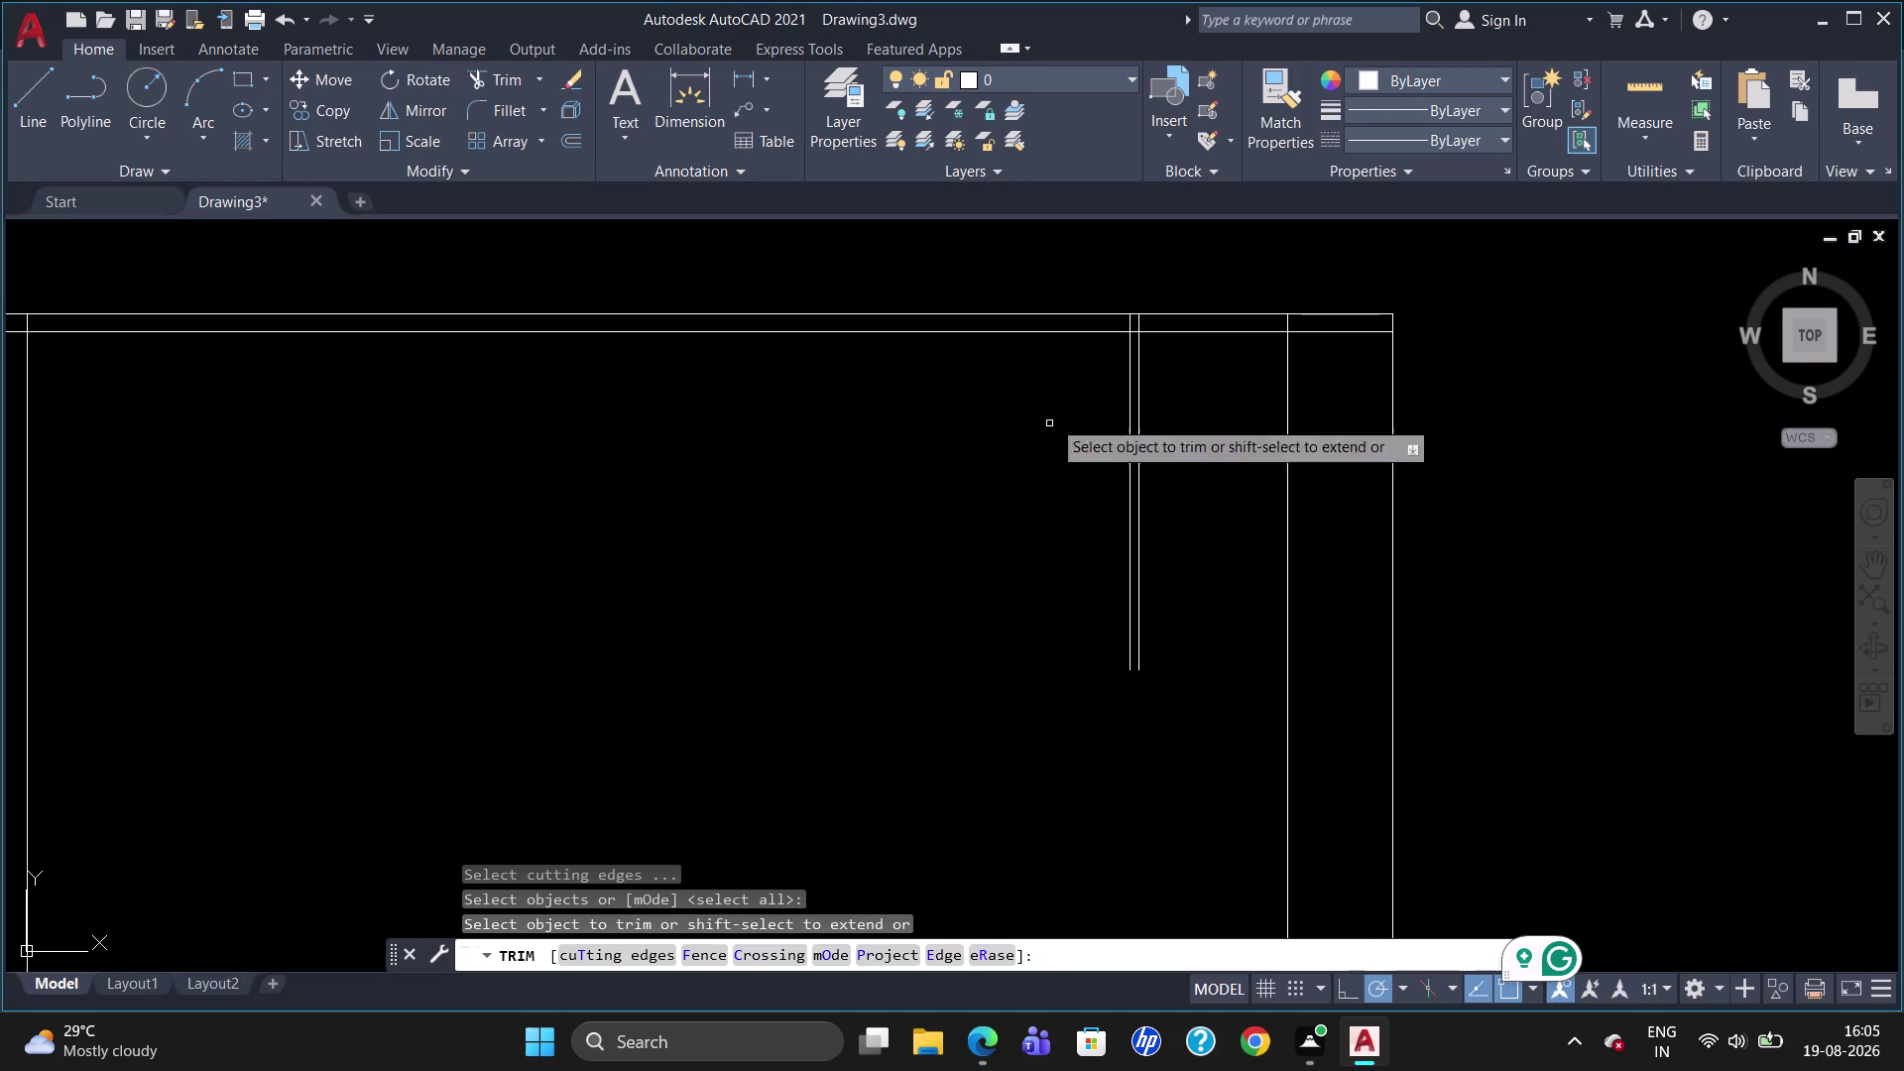
click(1129, 326)
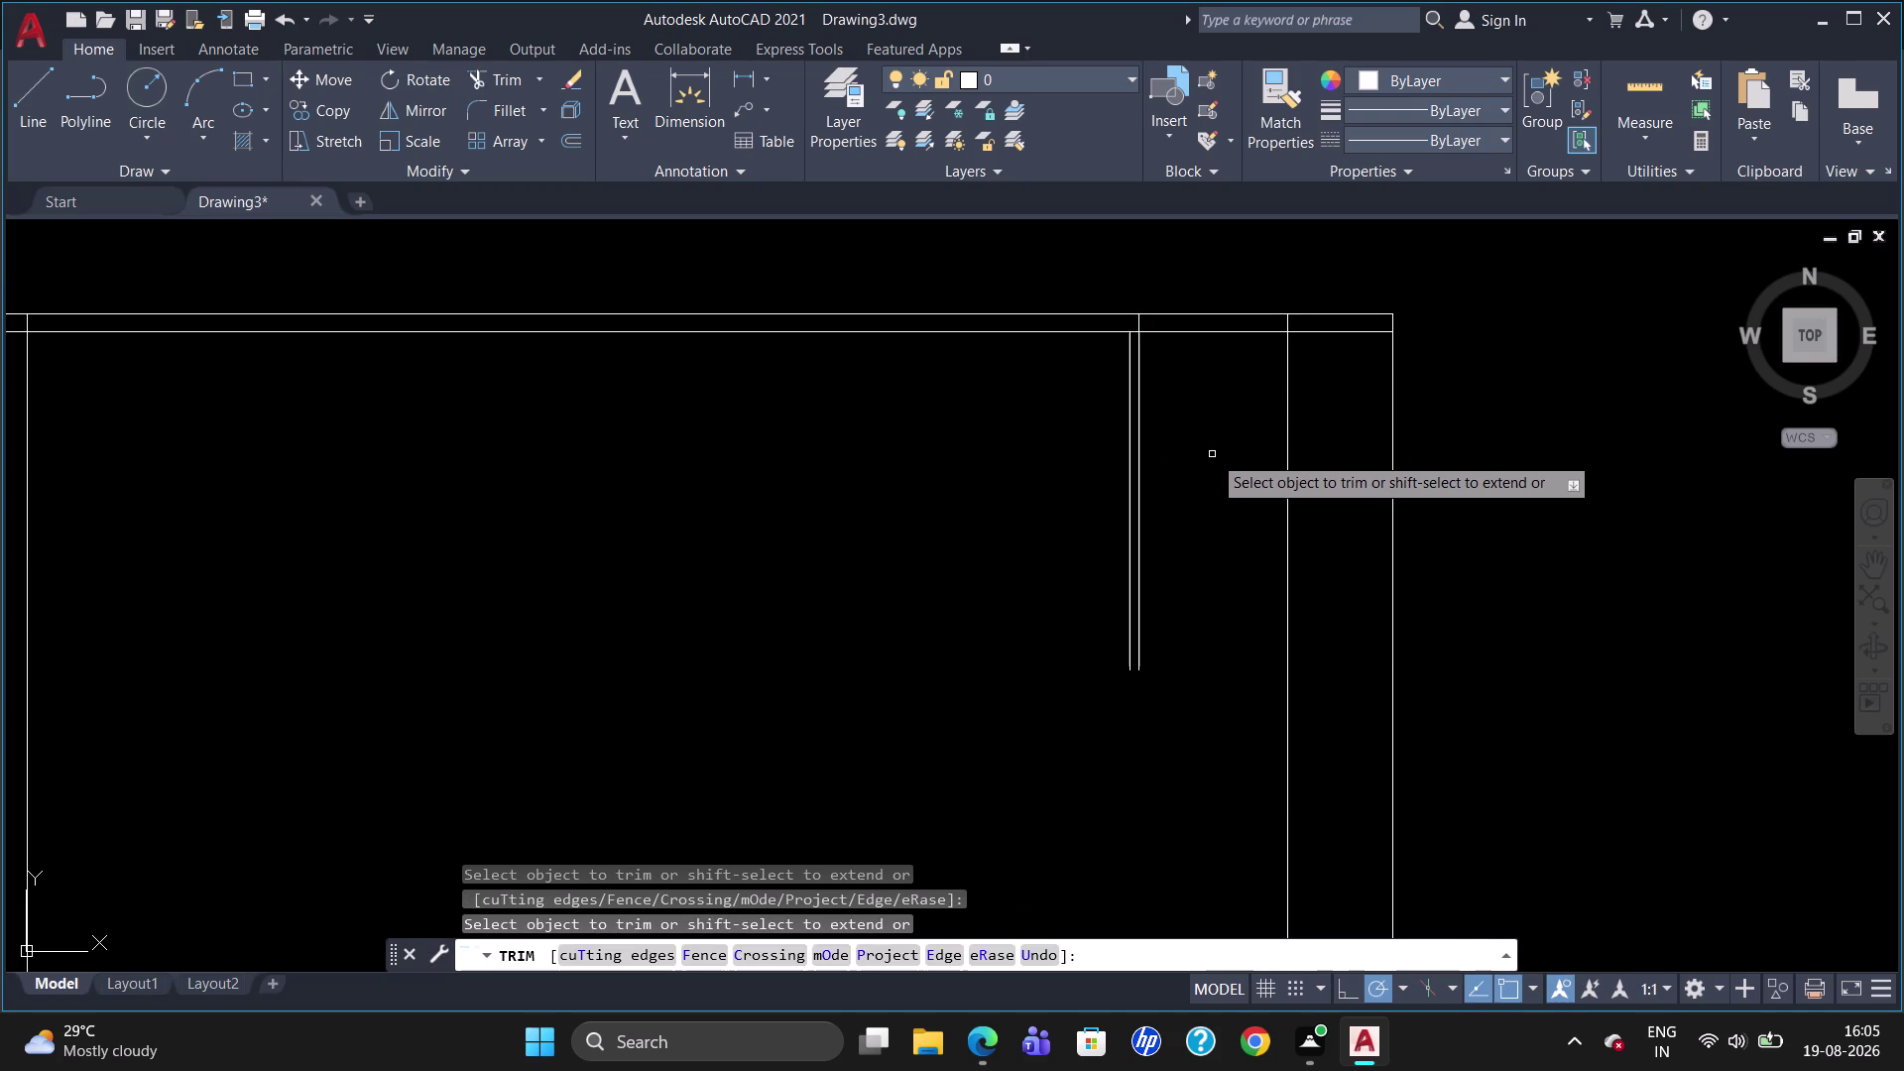
key(Escape)
key(o)
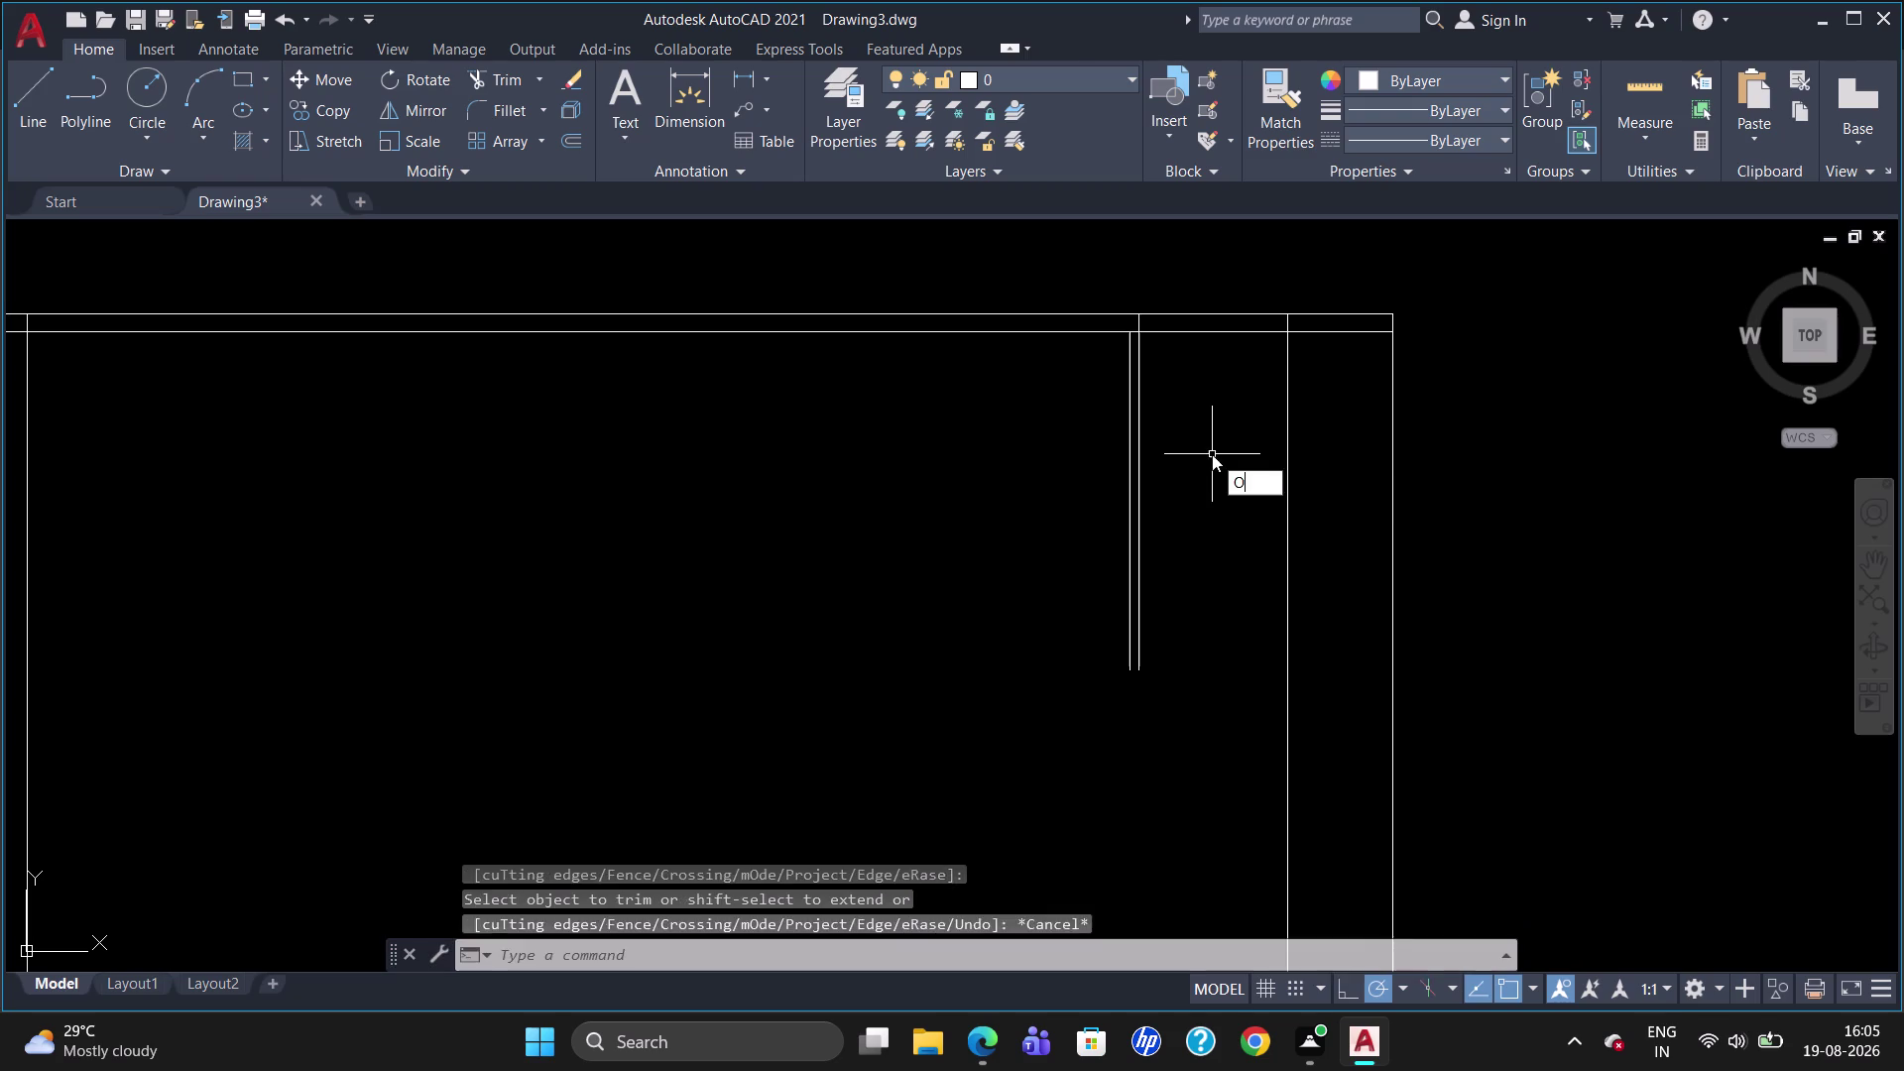
key(Return)
Offset the partition line 70 units to the right.
text(70)
key(Return)
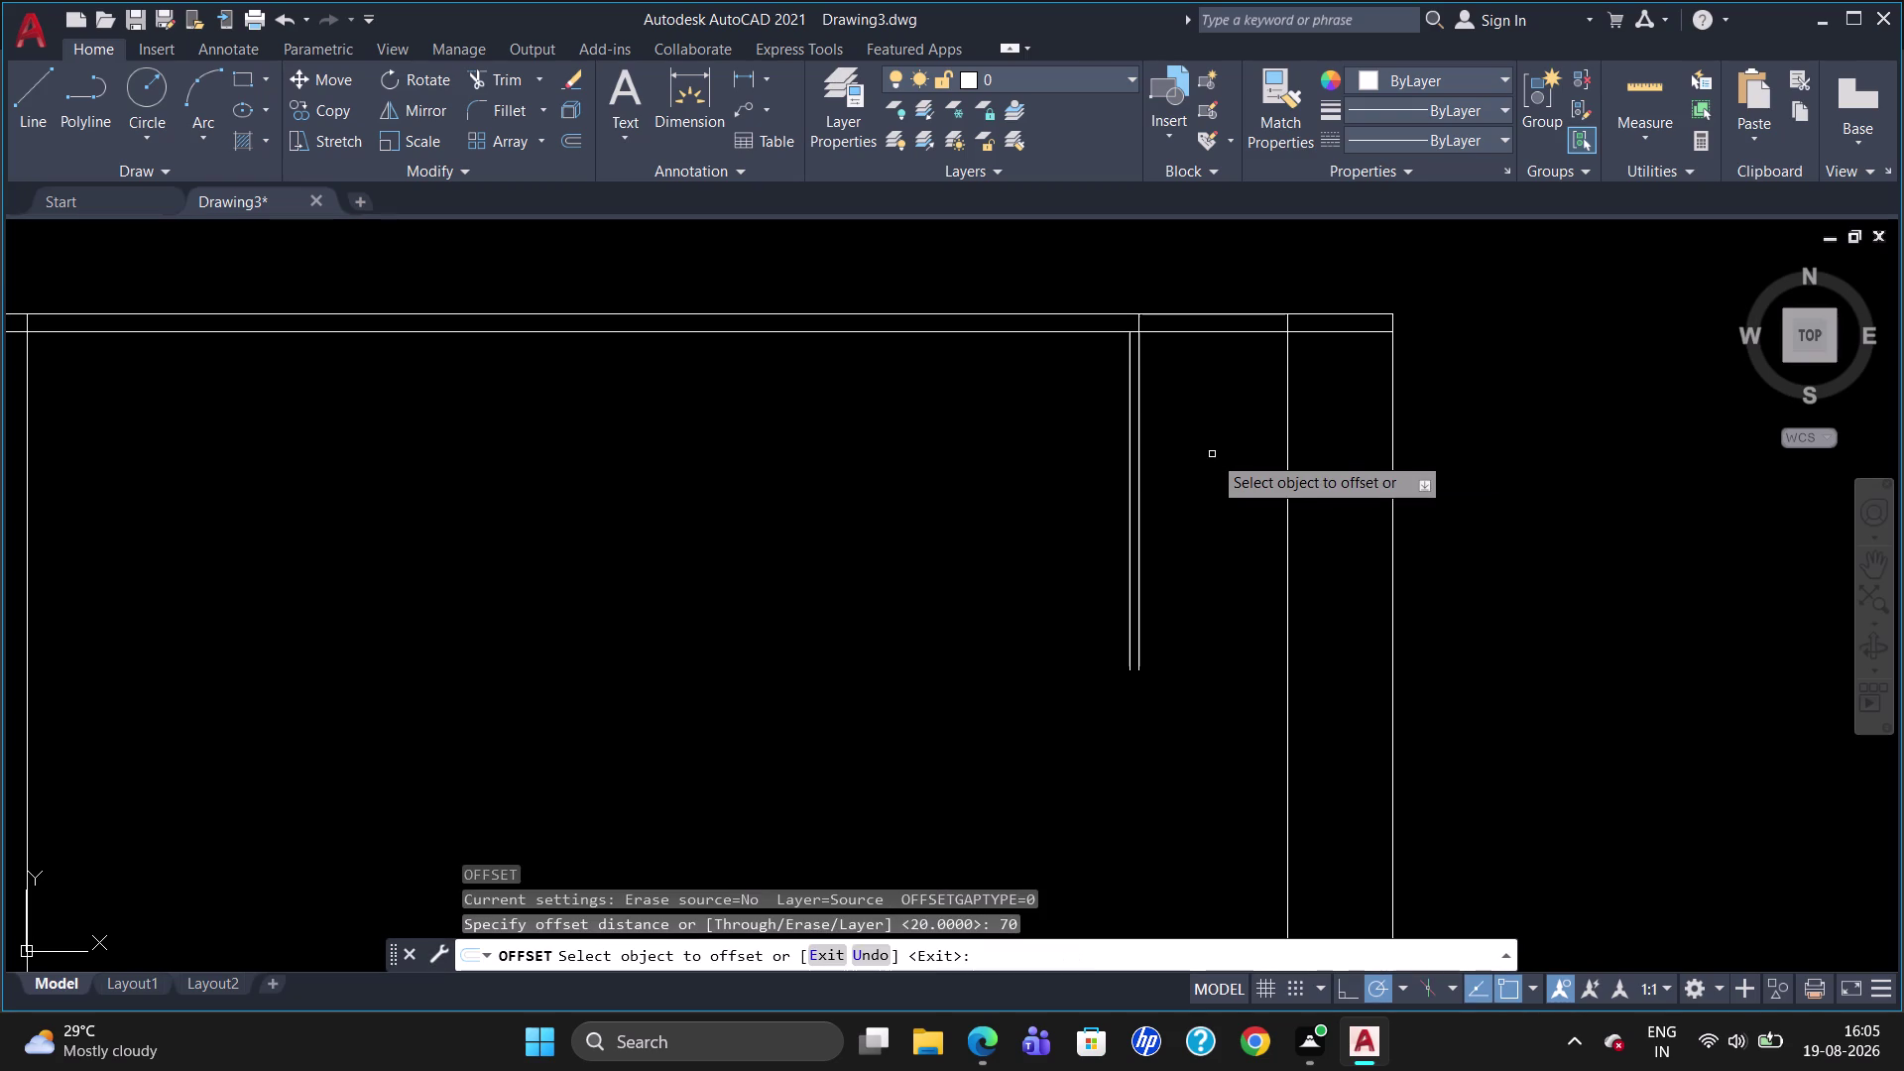
click(1140, 472)
click(1169, 471)
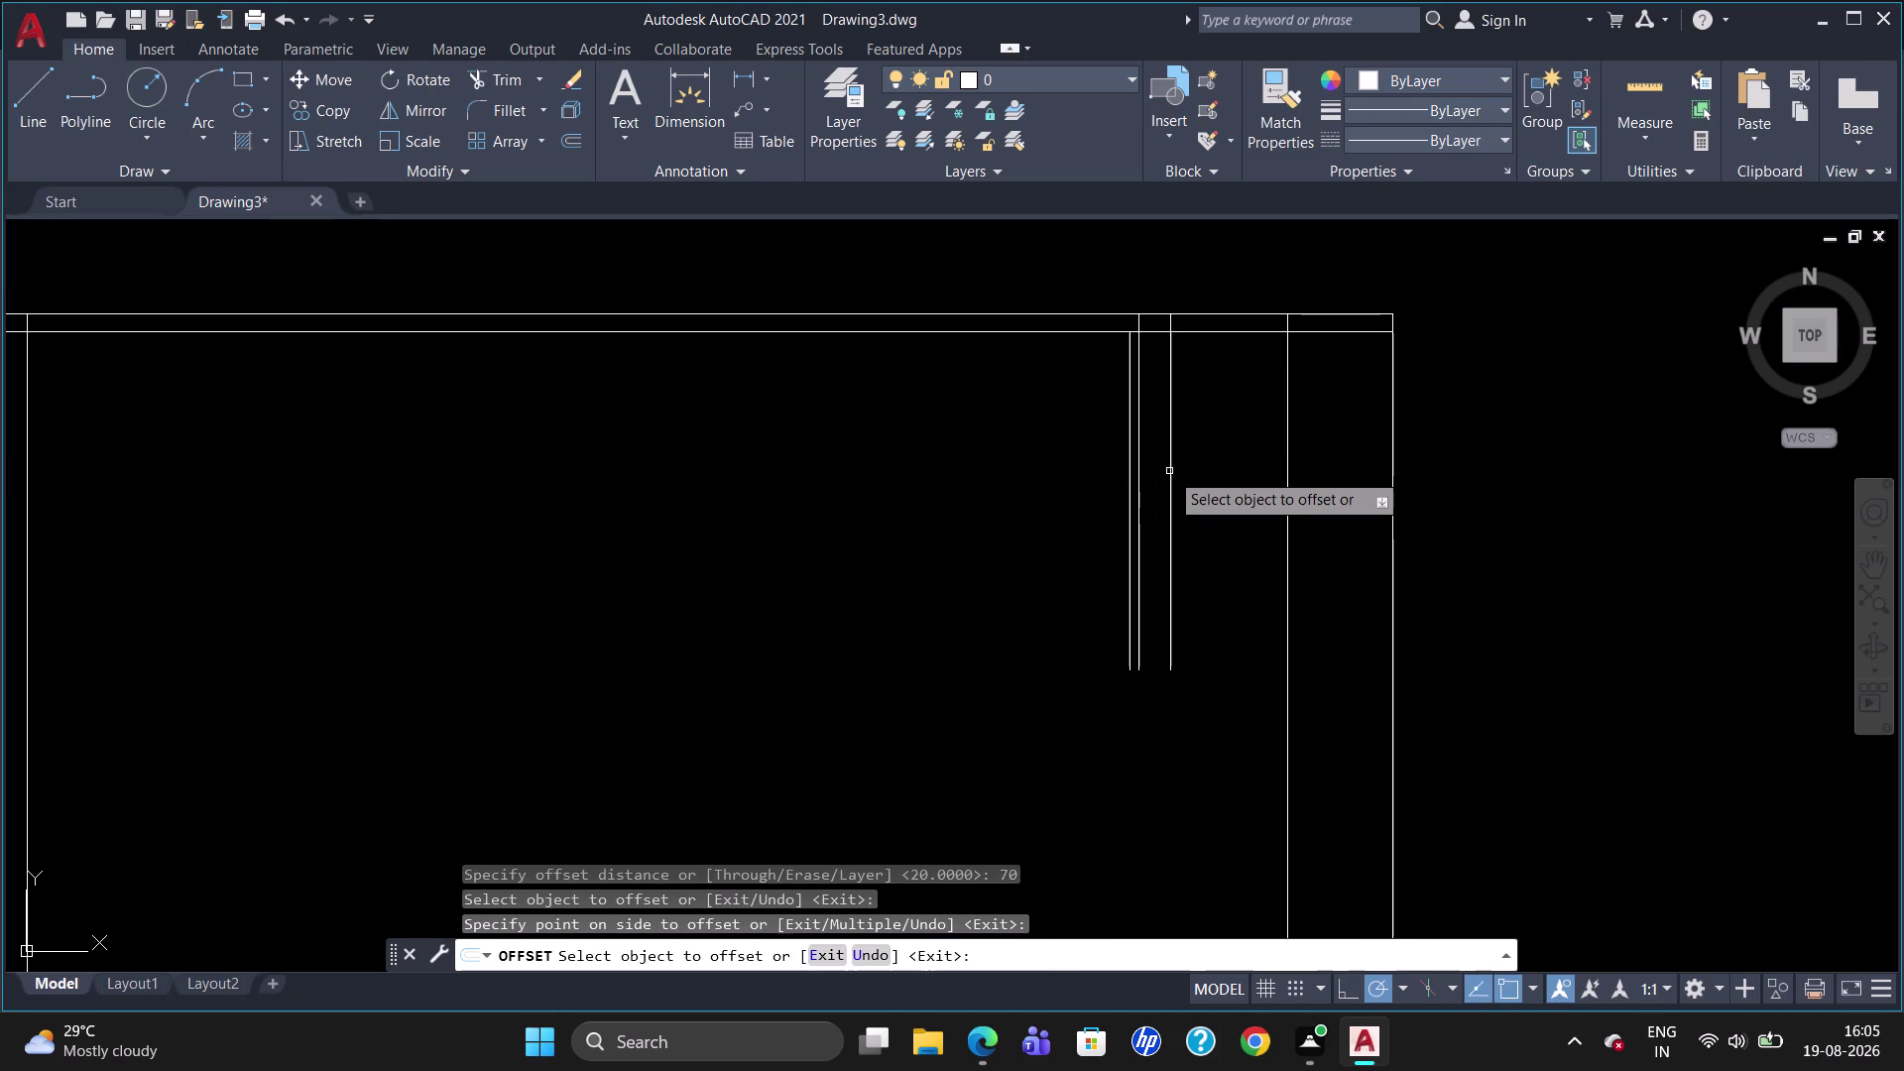
text(TR)
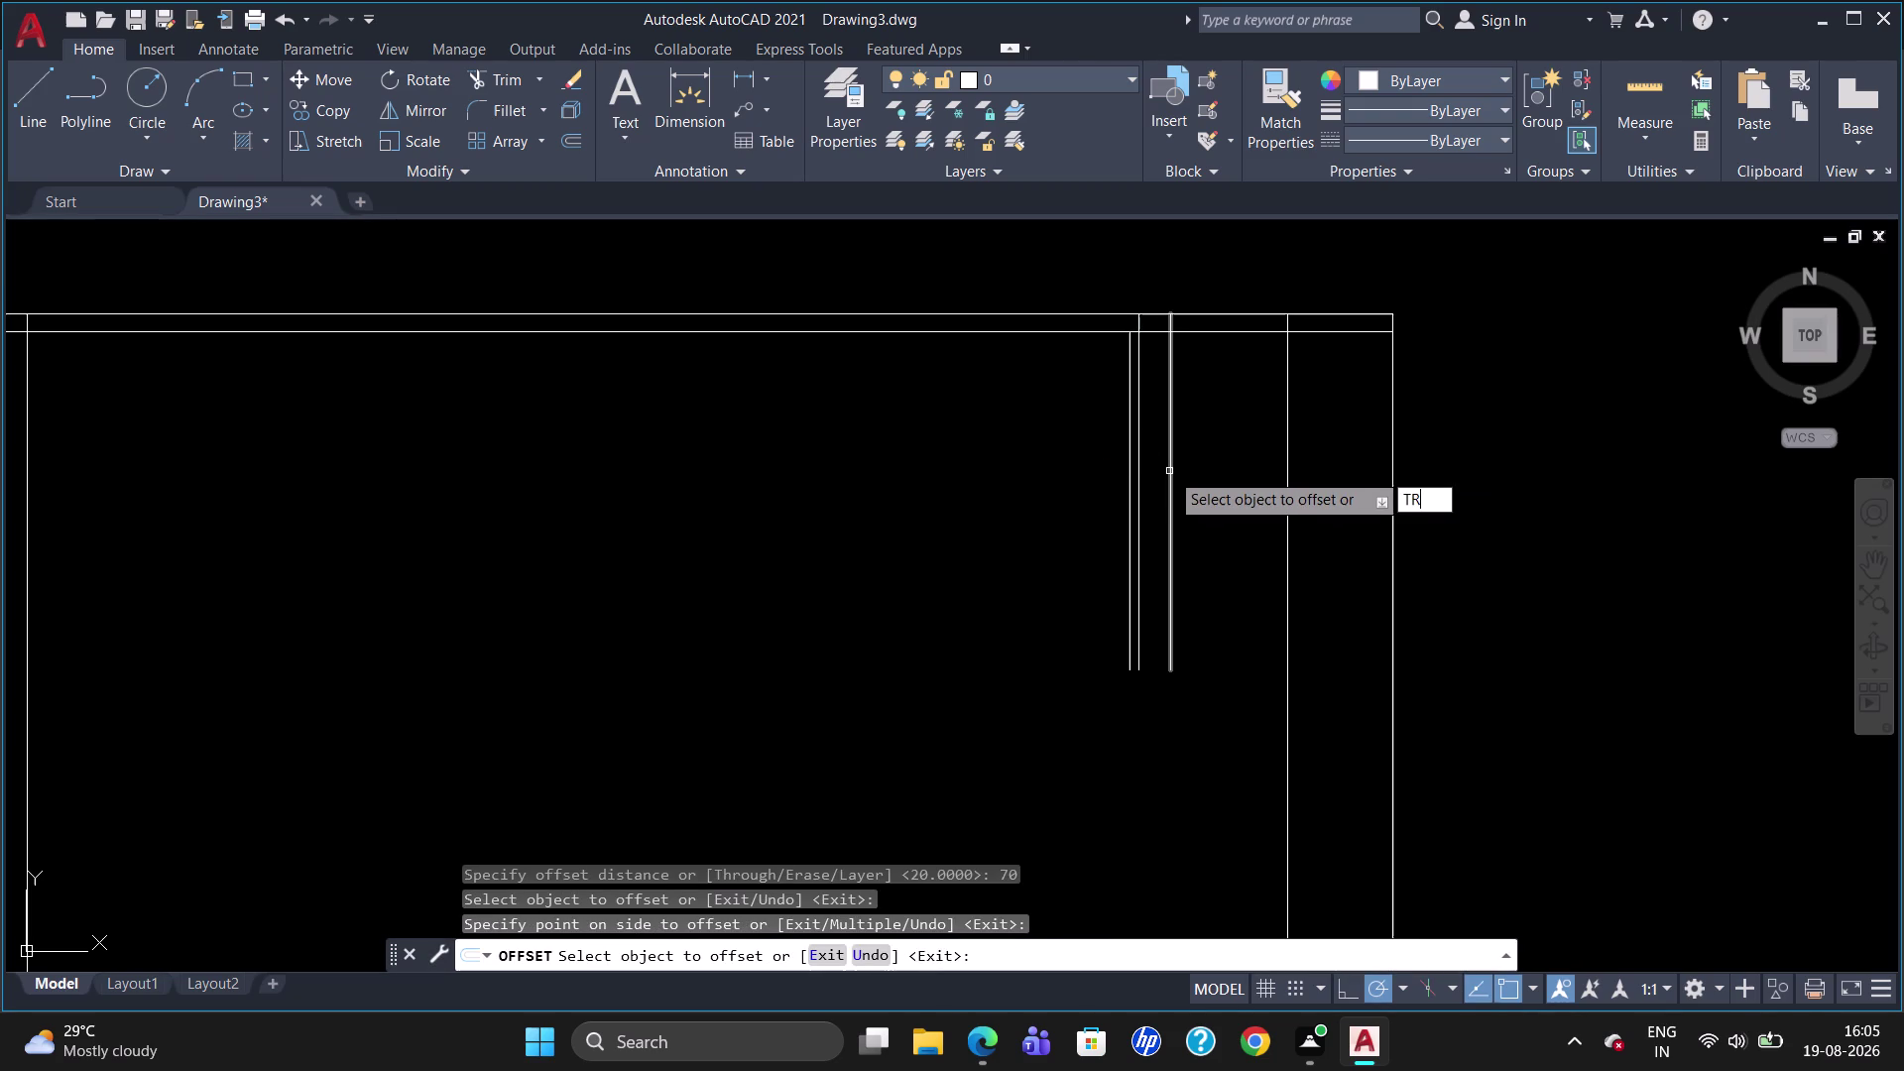
key(Return)
key(Return)
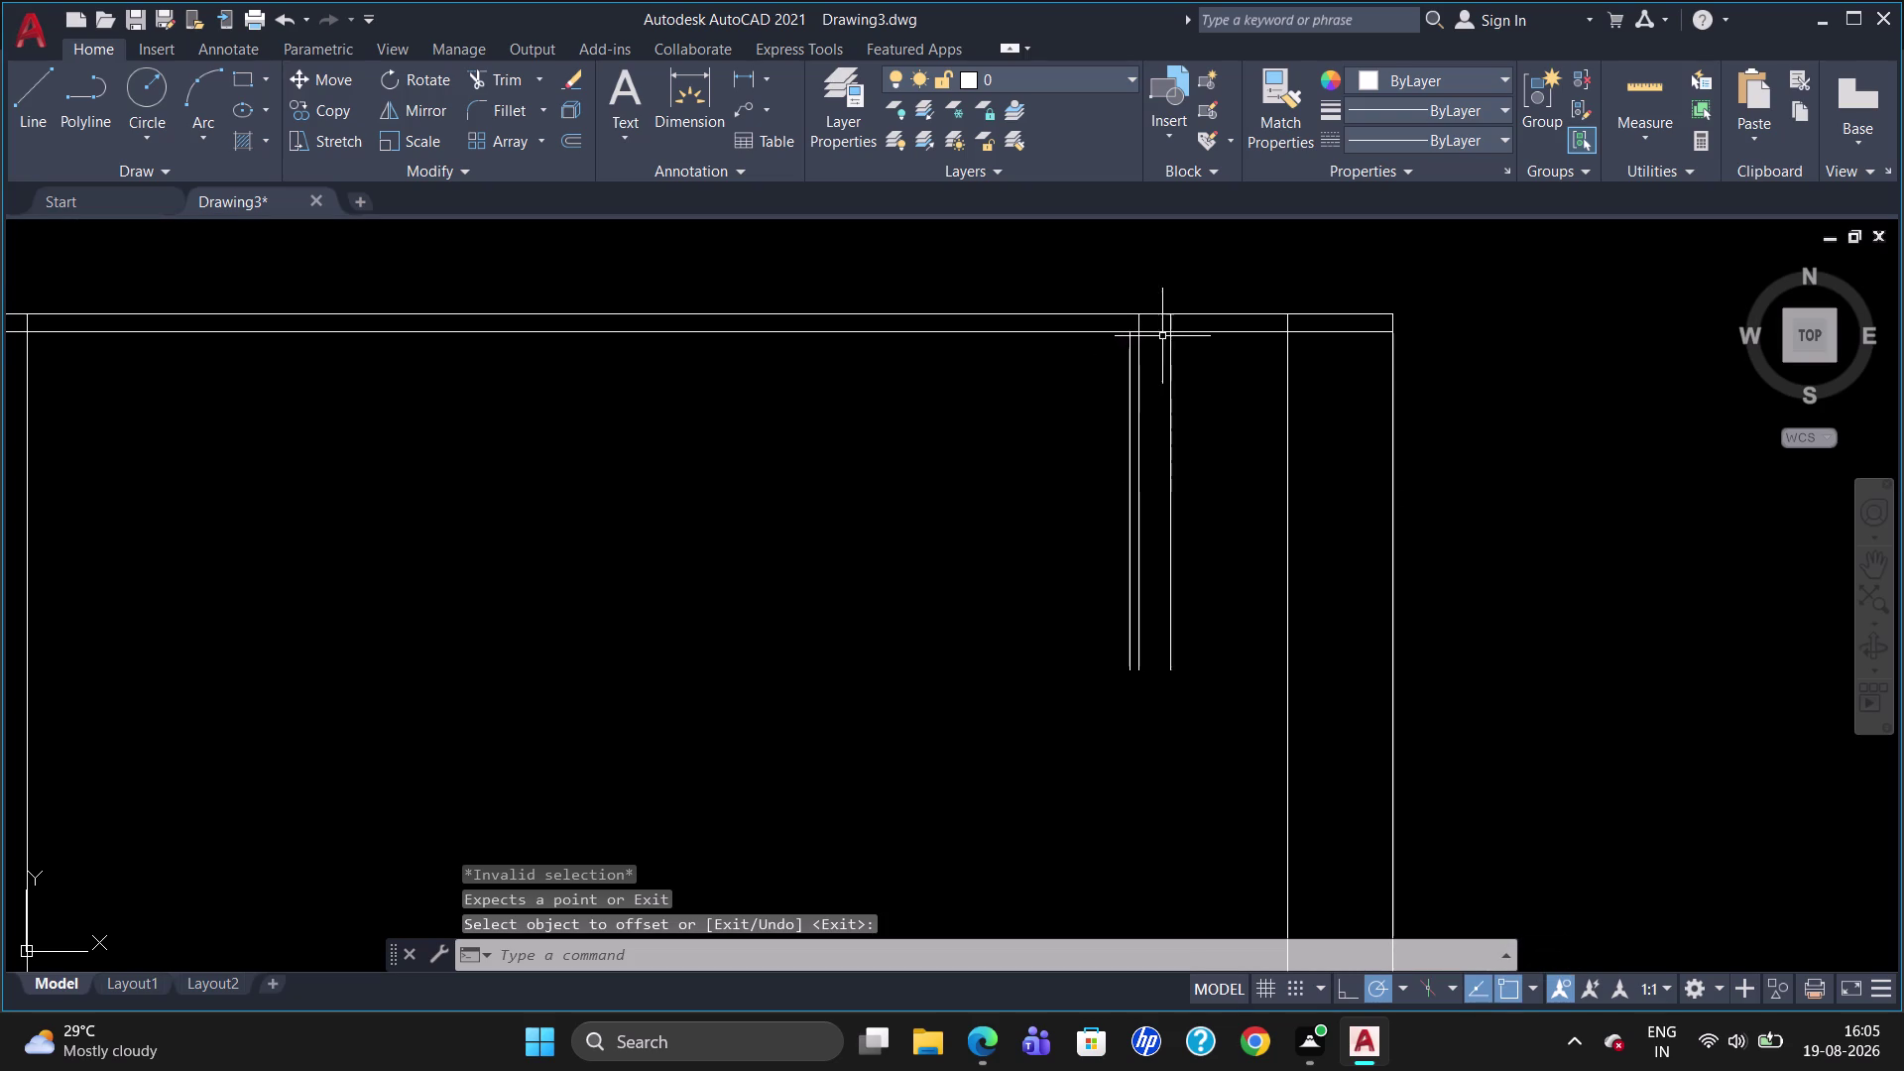
key(Return)
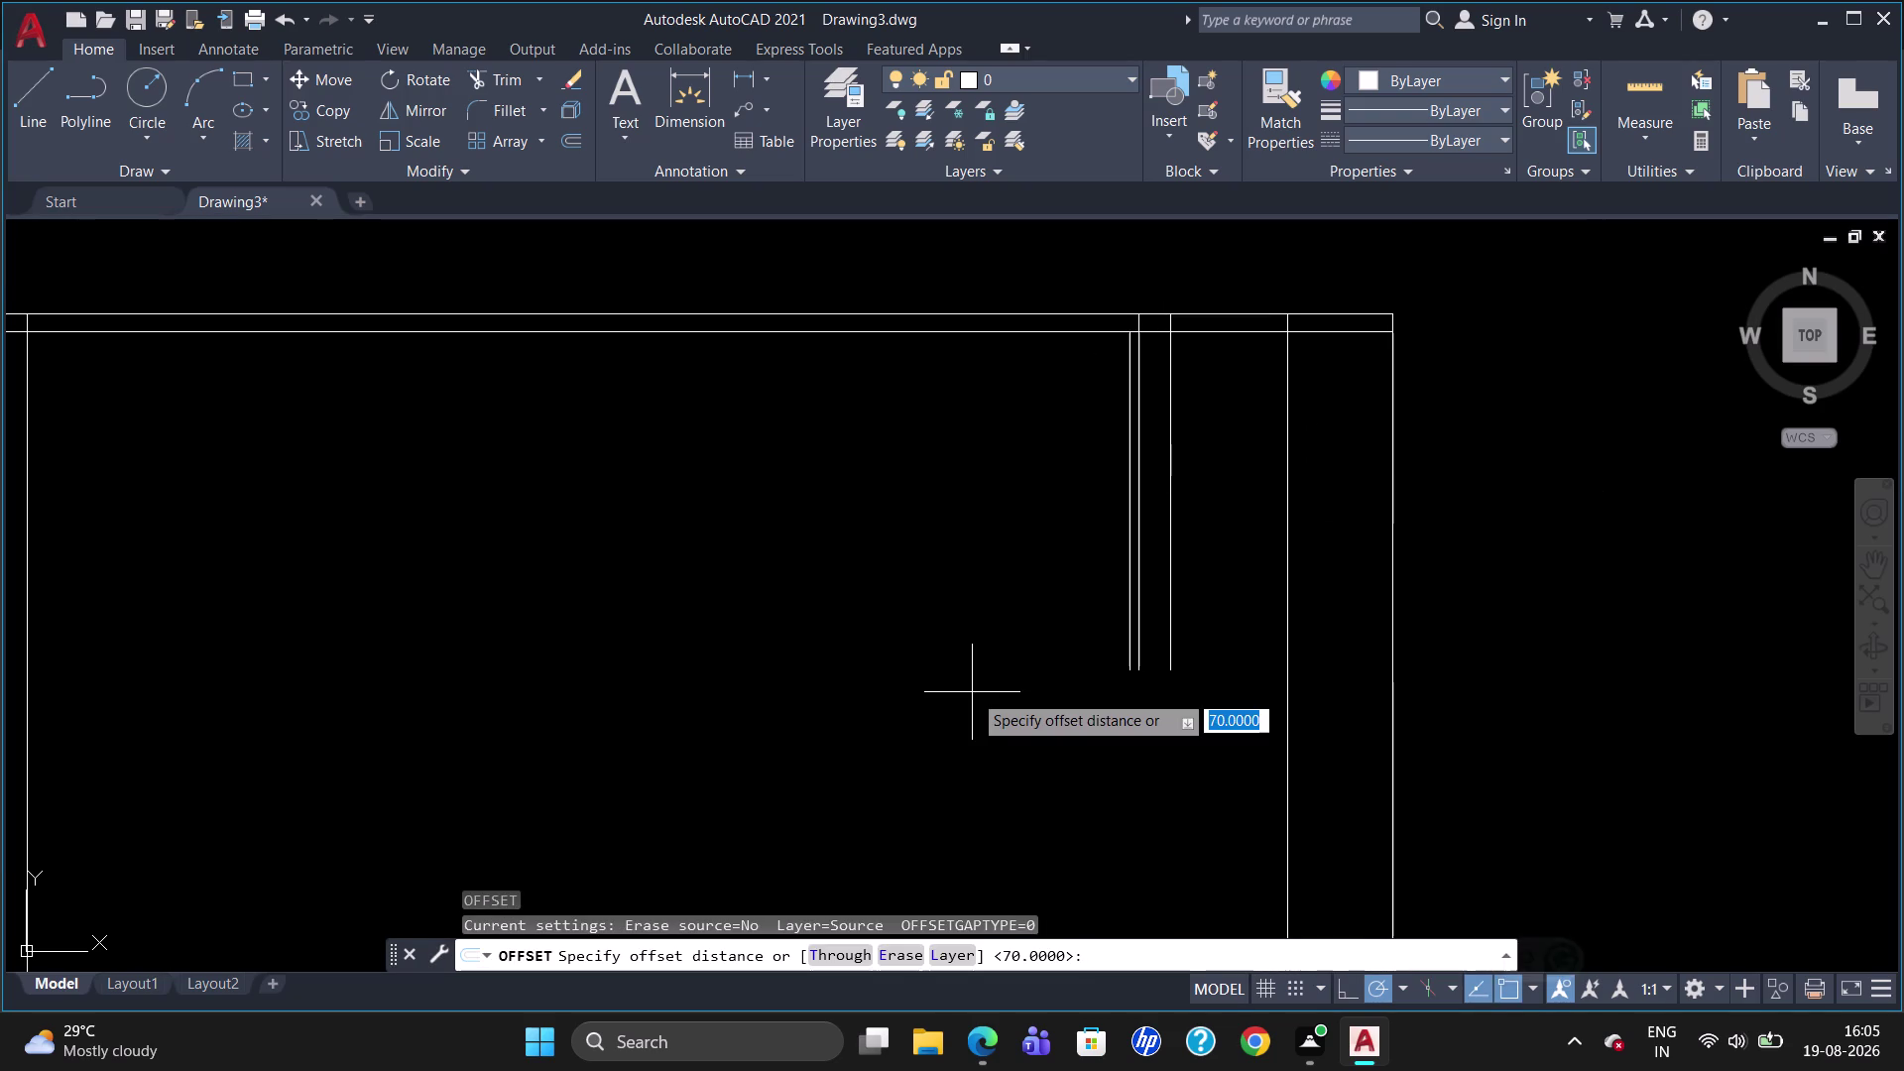
key(Escape)
Trim the inner top border pieces in the right bays and select the leftover segment.
text(TR)
key(Return)
key(Return)
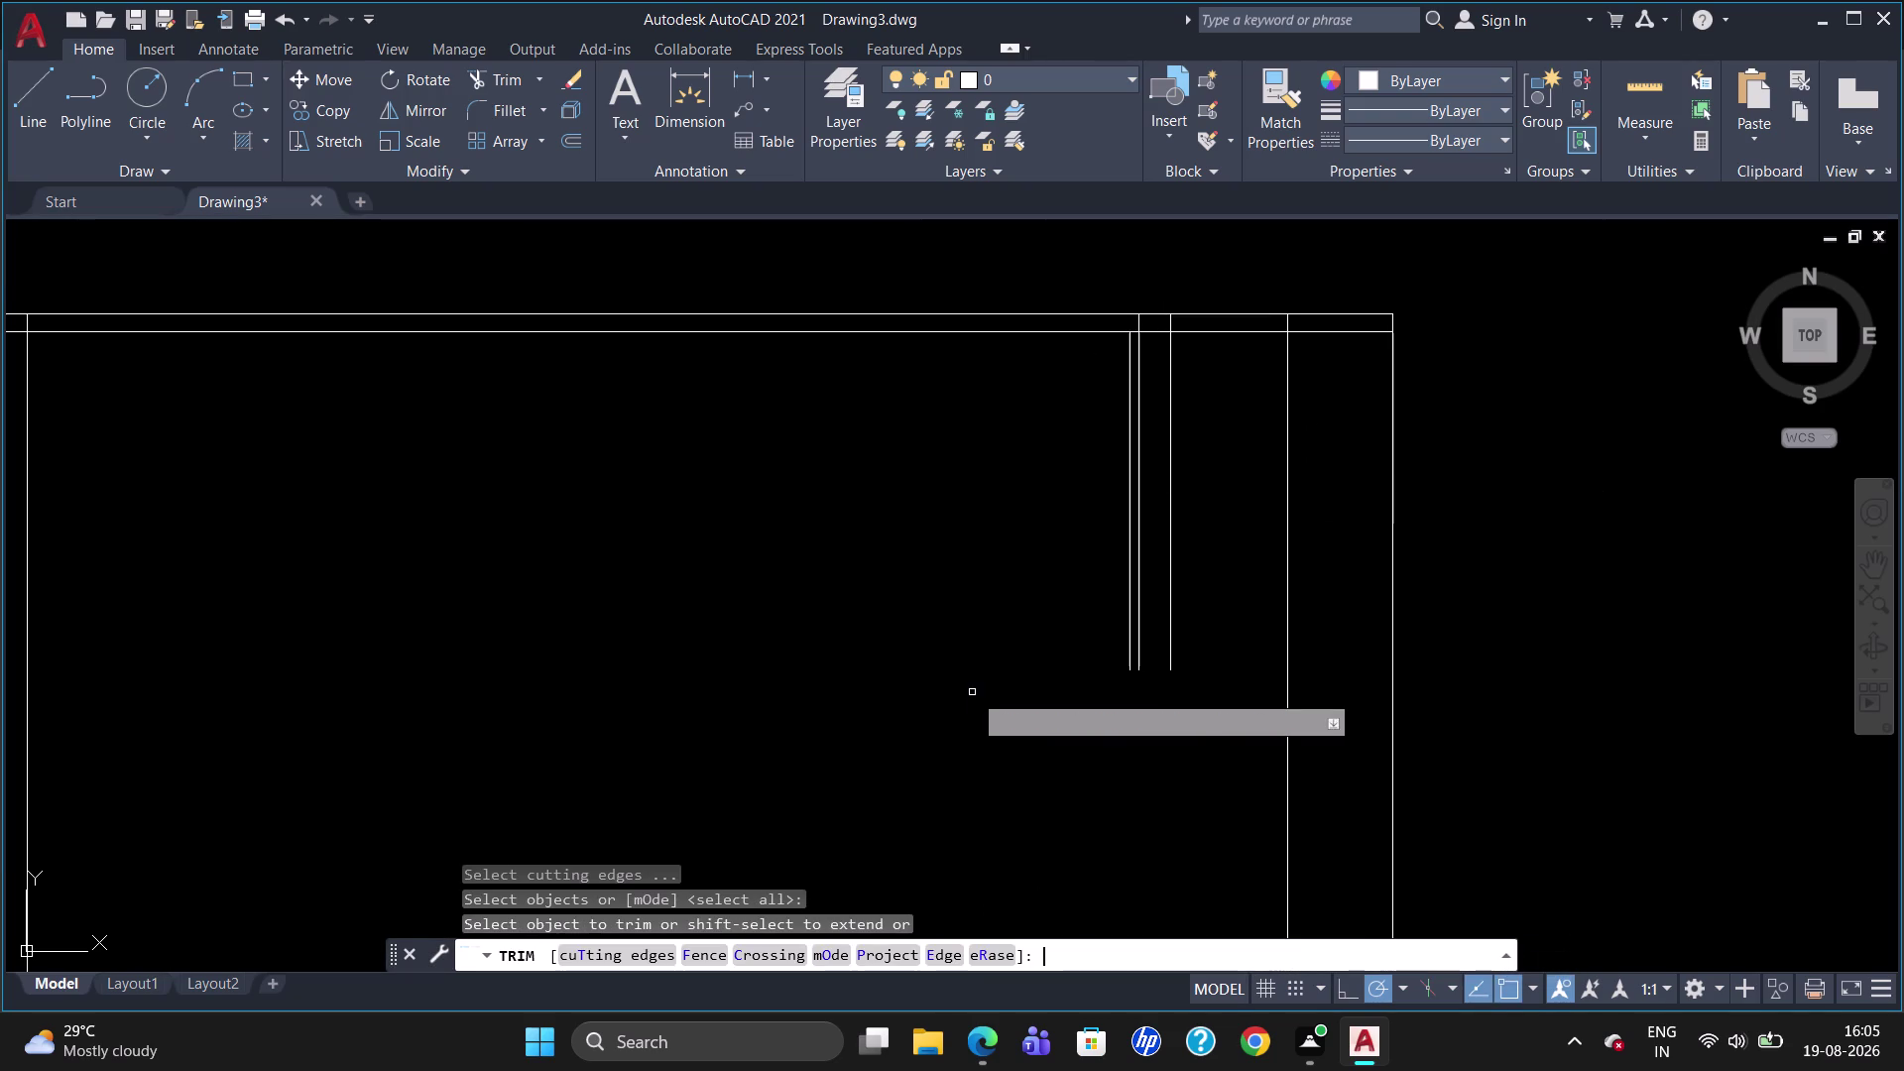
click(1215, 334)
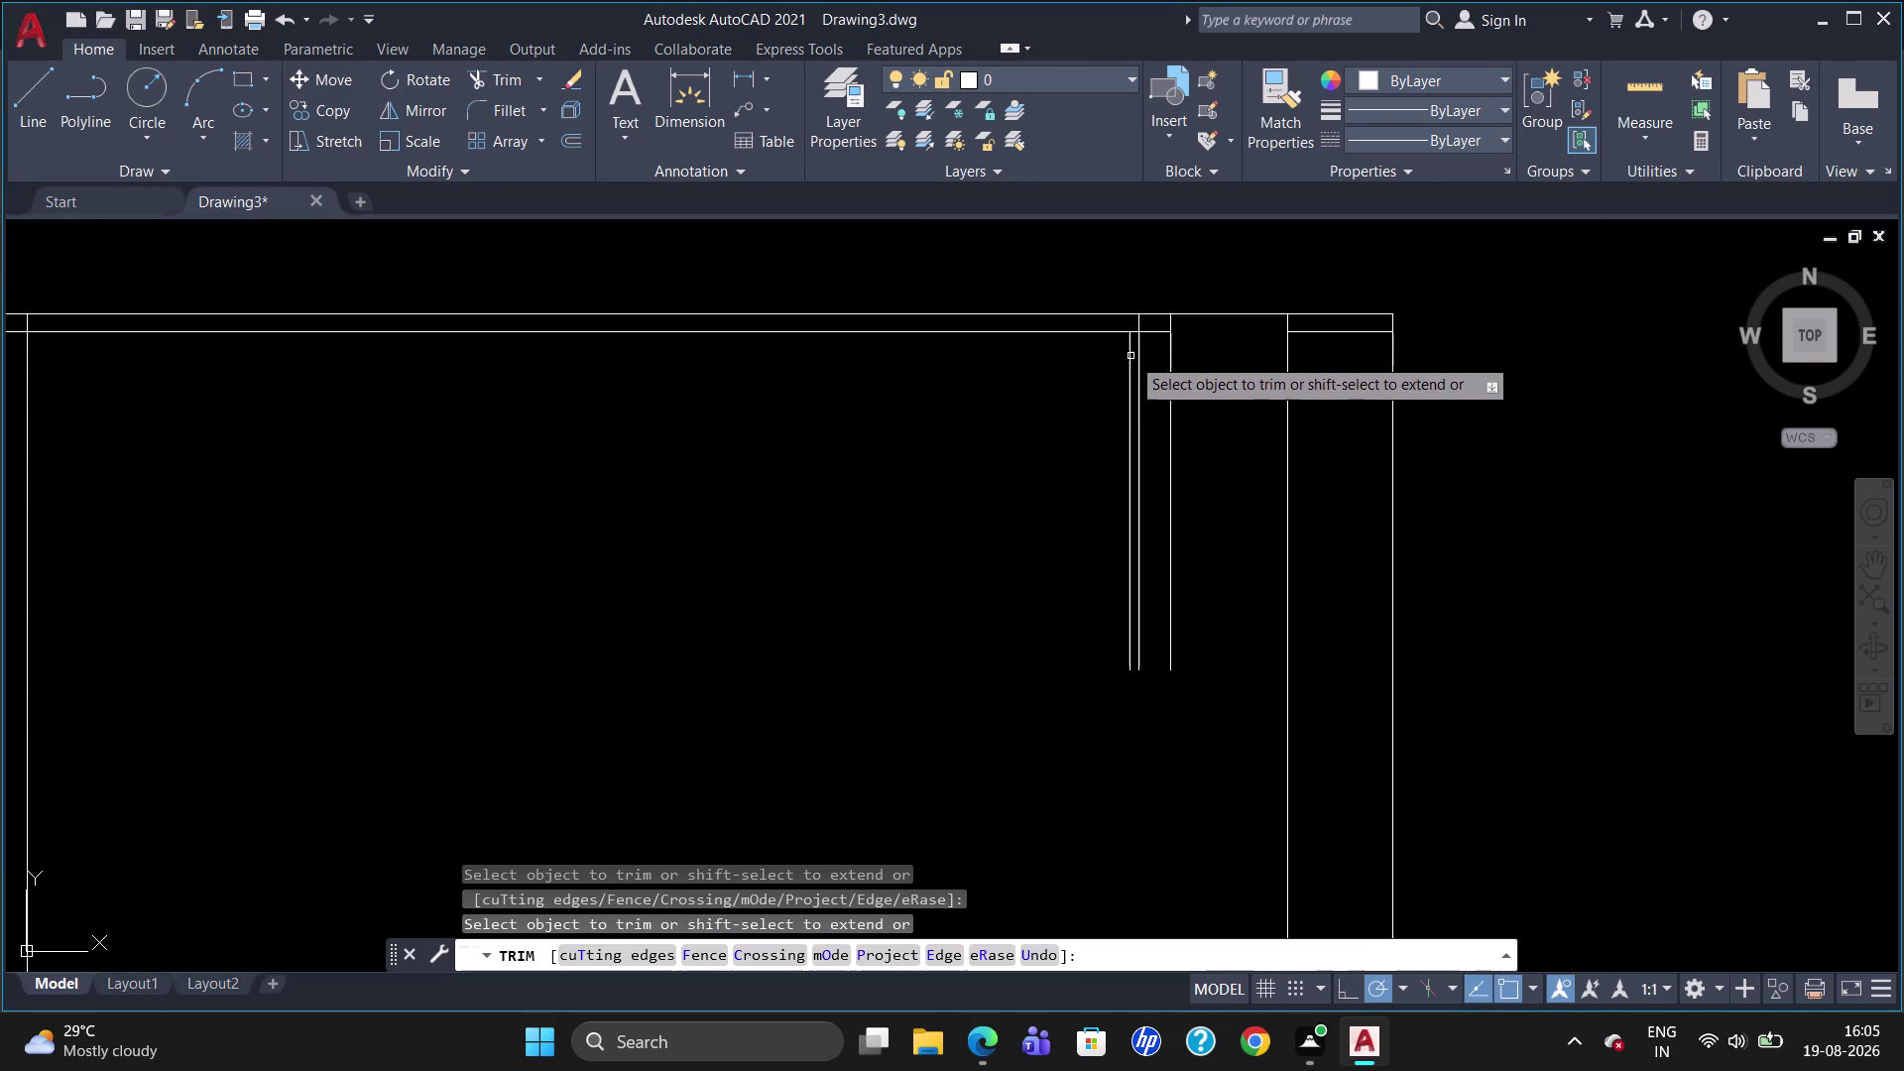
click(1158, 333)
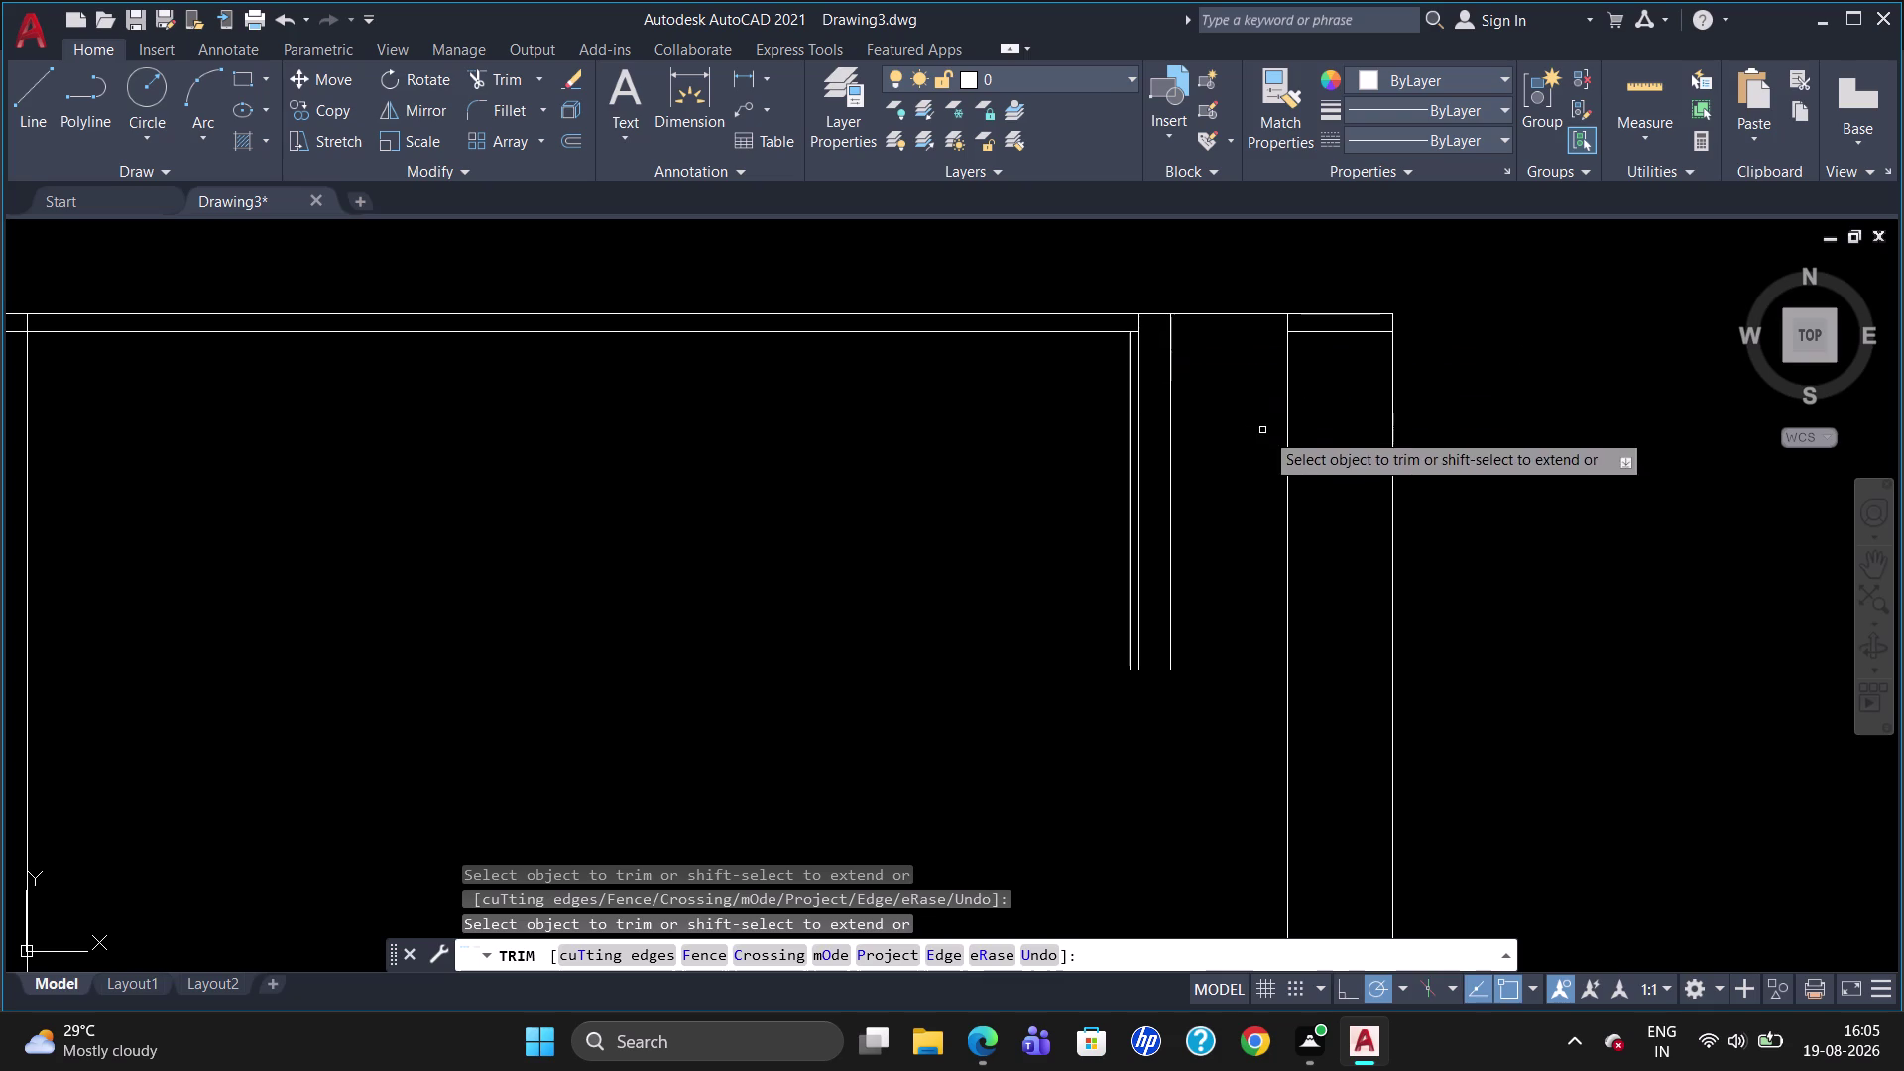
click(1329, 334)
click(1326, 330)
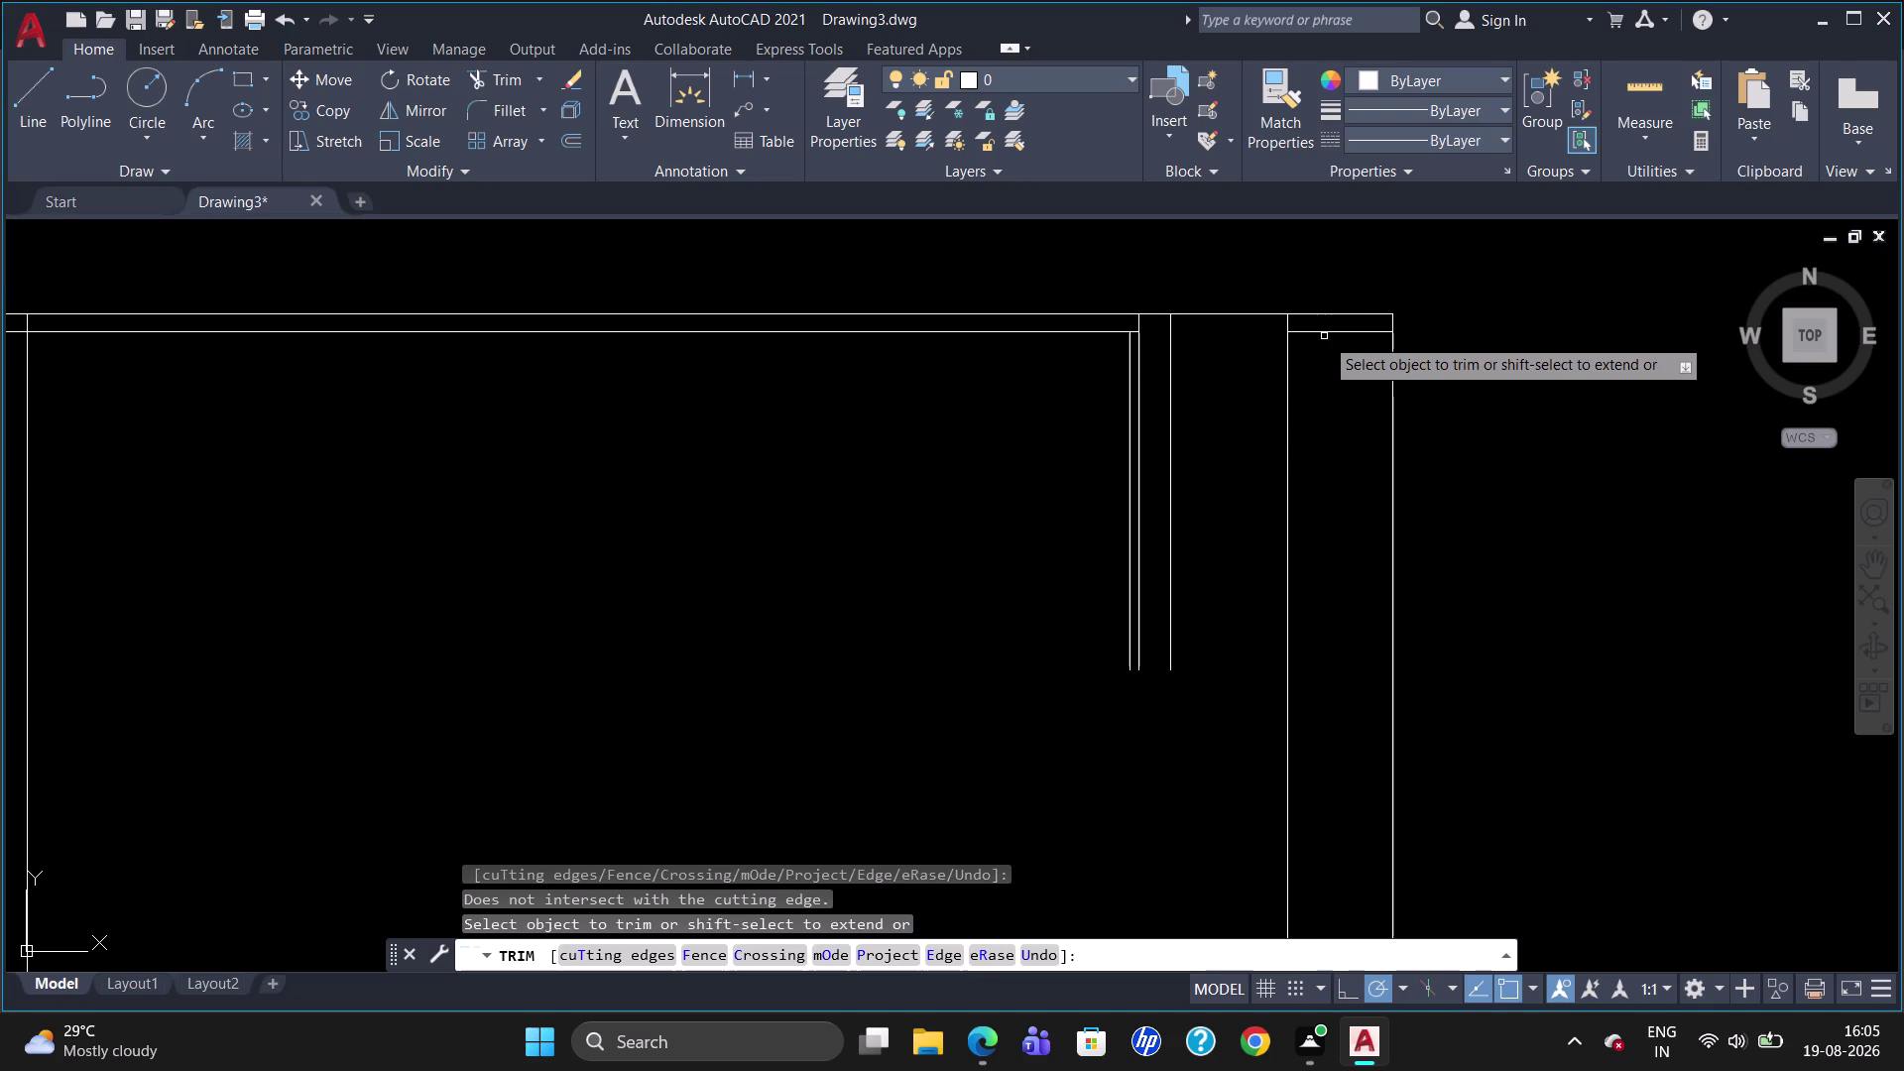
key(Escape)
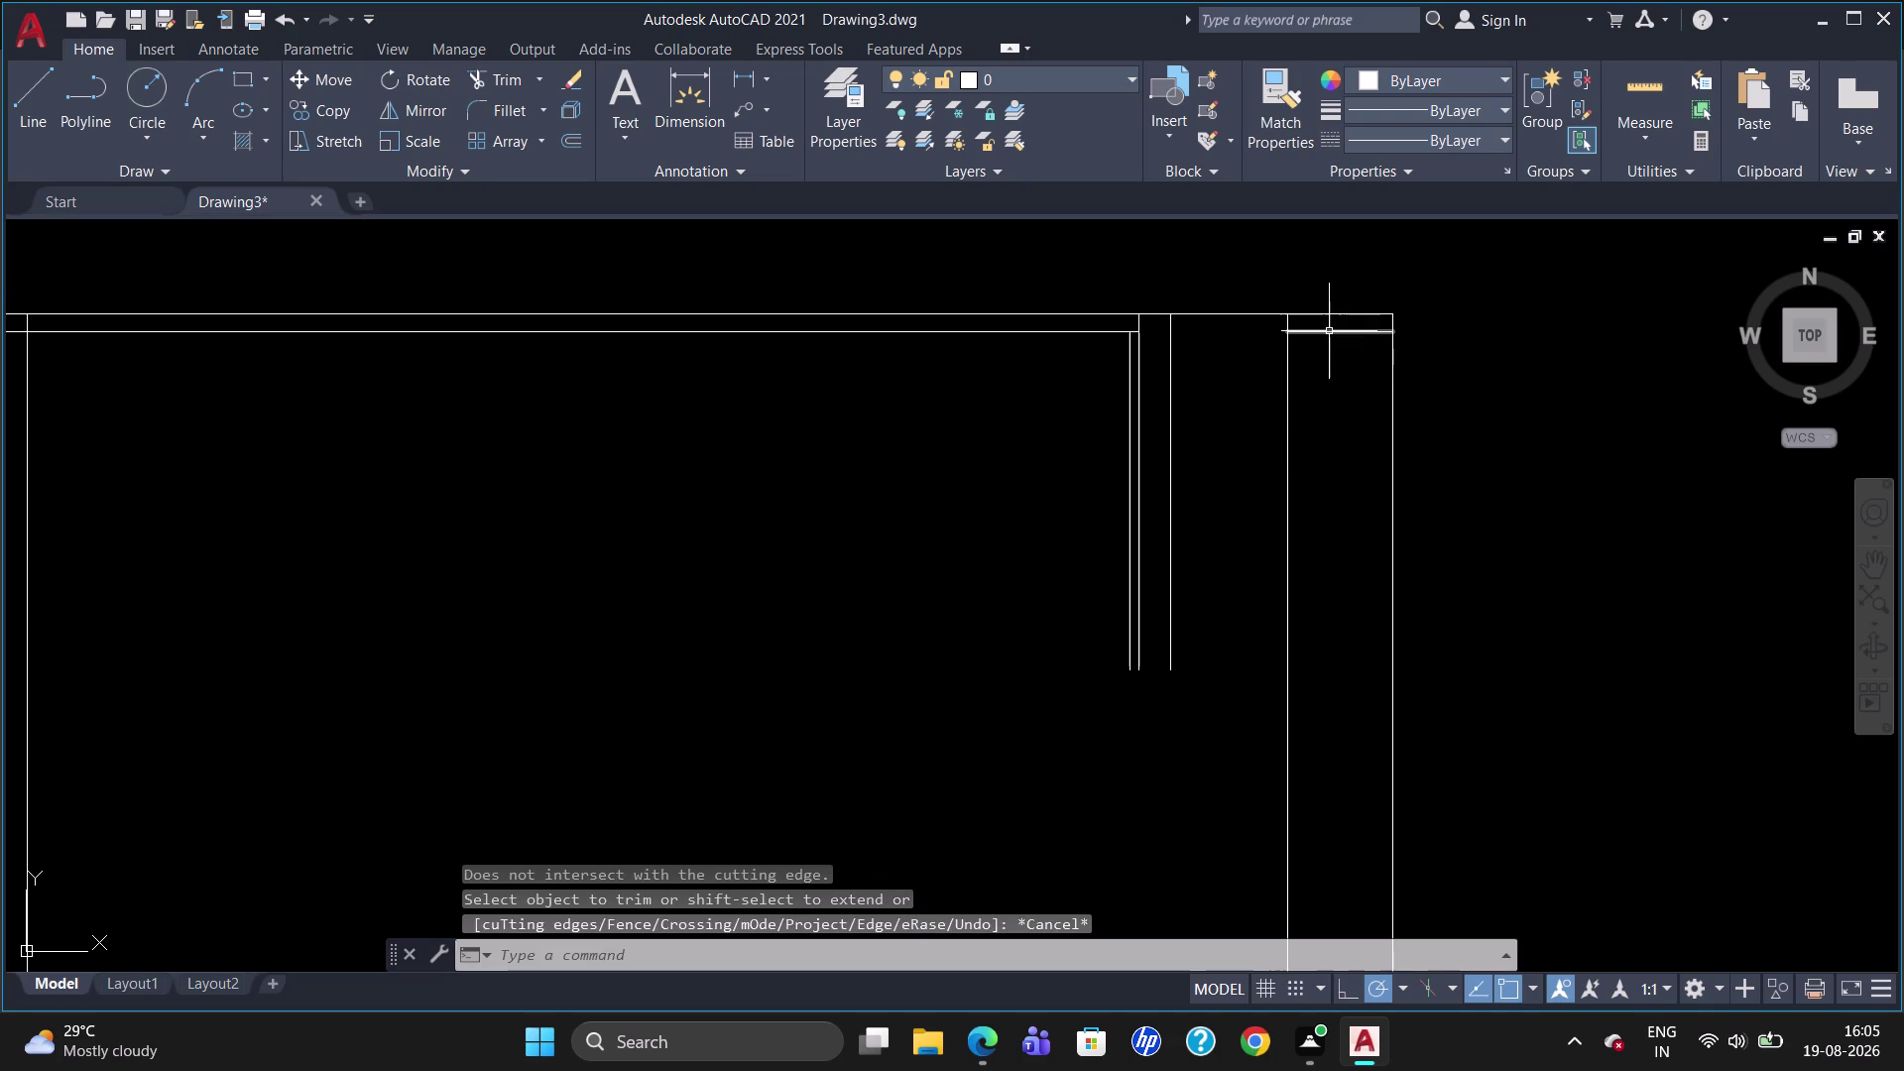
click(1329, 332)
Delete the leftover border piece and start a line tracked 20 from the top border corner.
key(Delete)
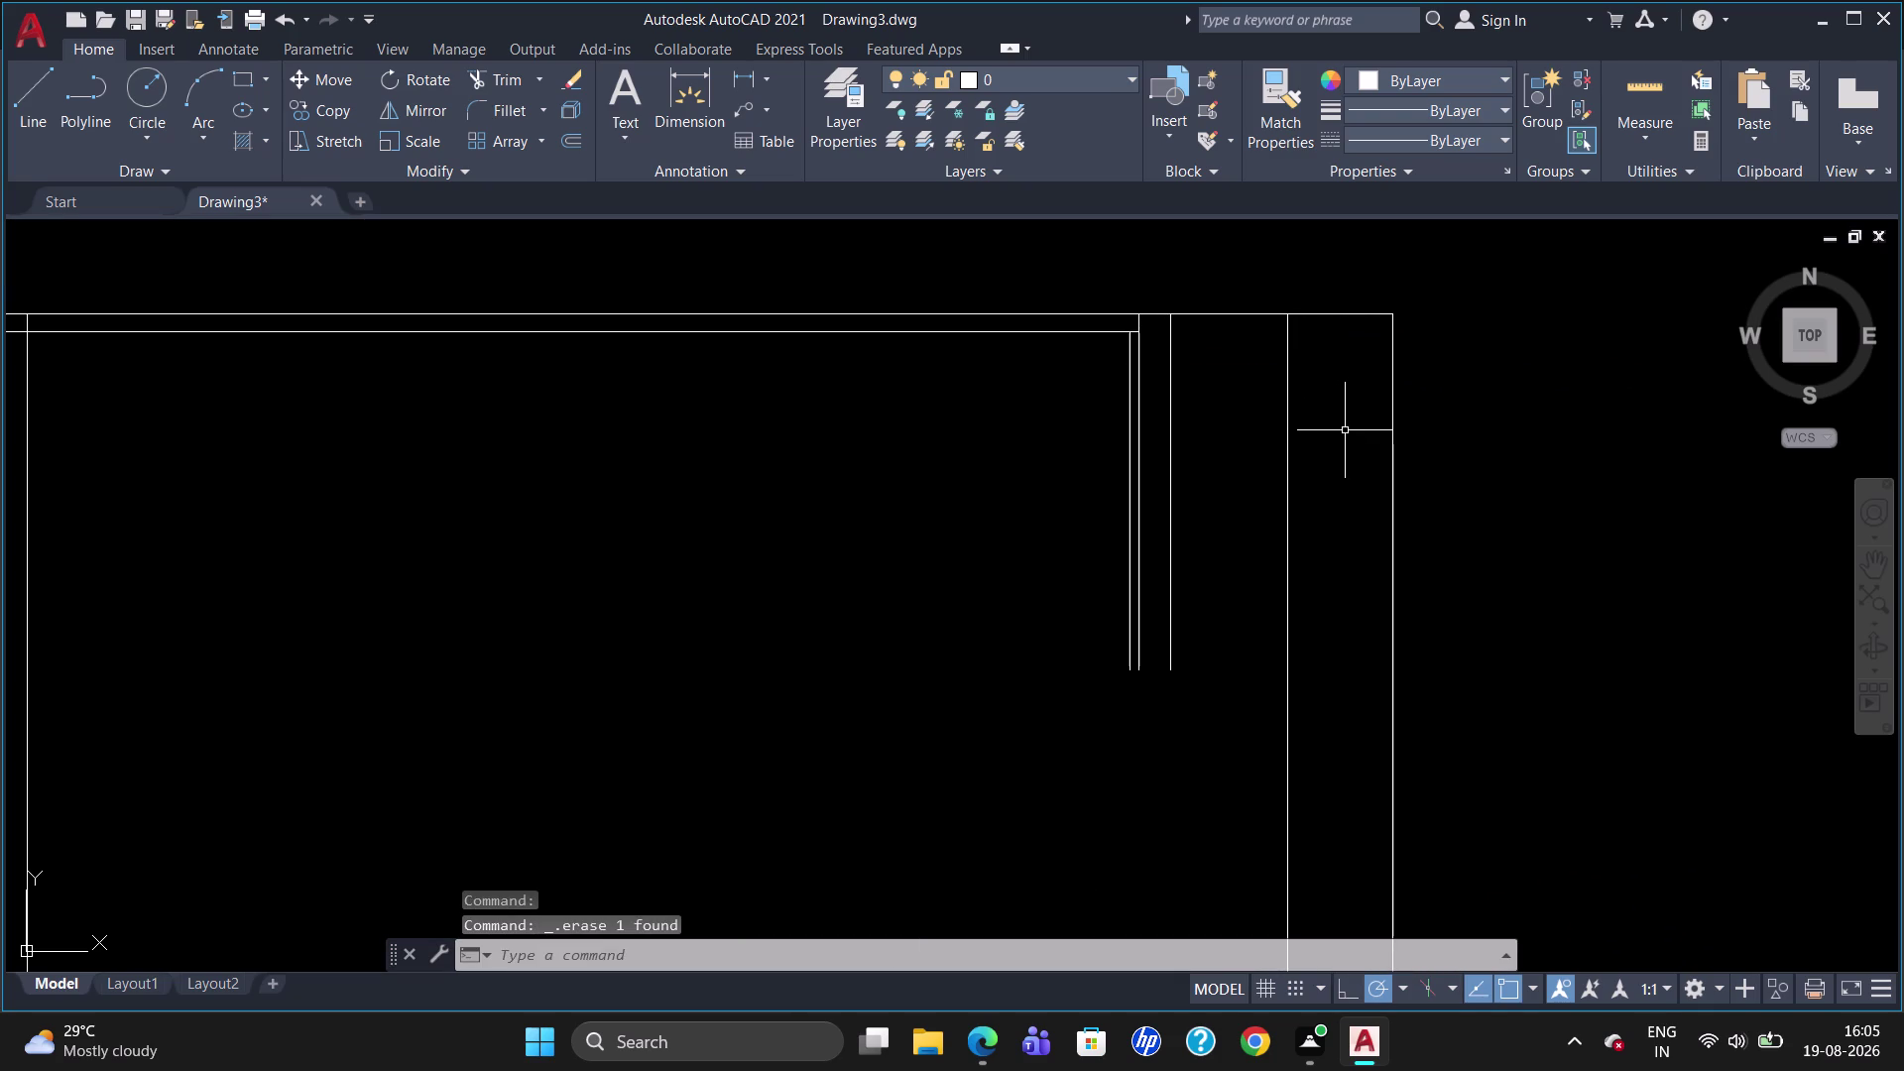
scroll(up, 3)
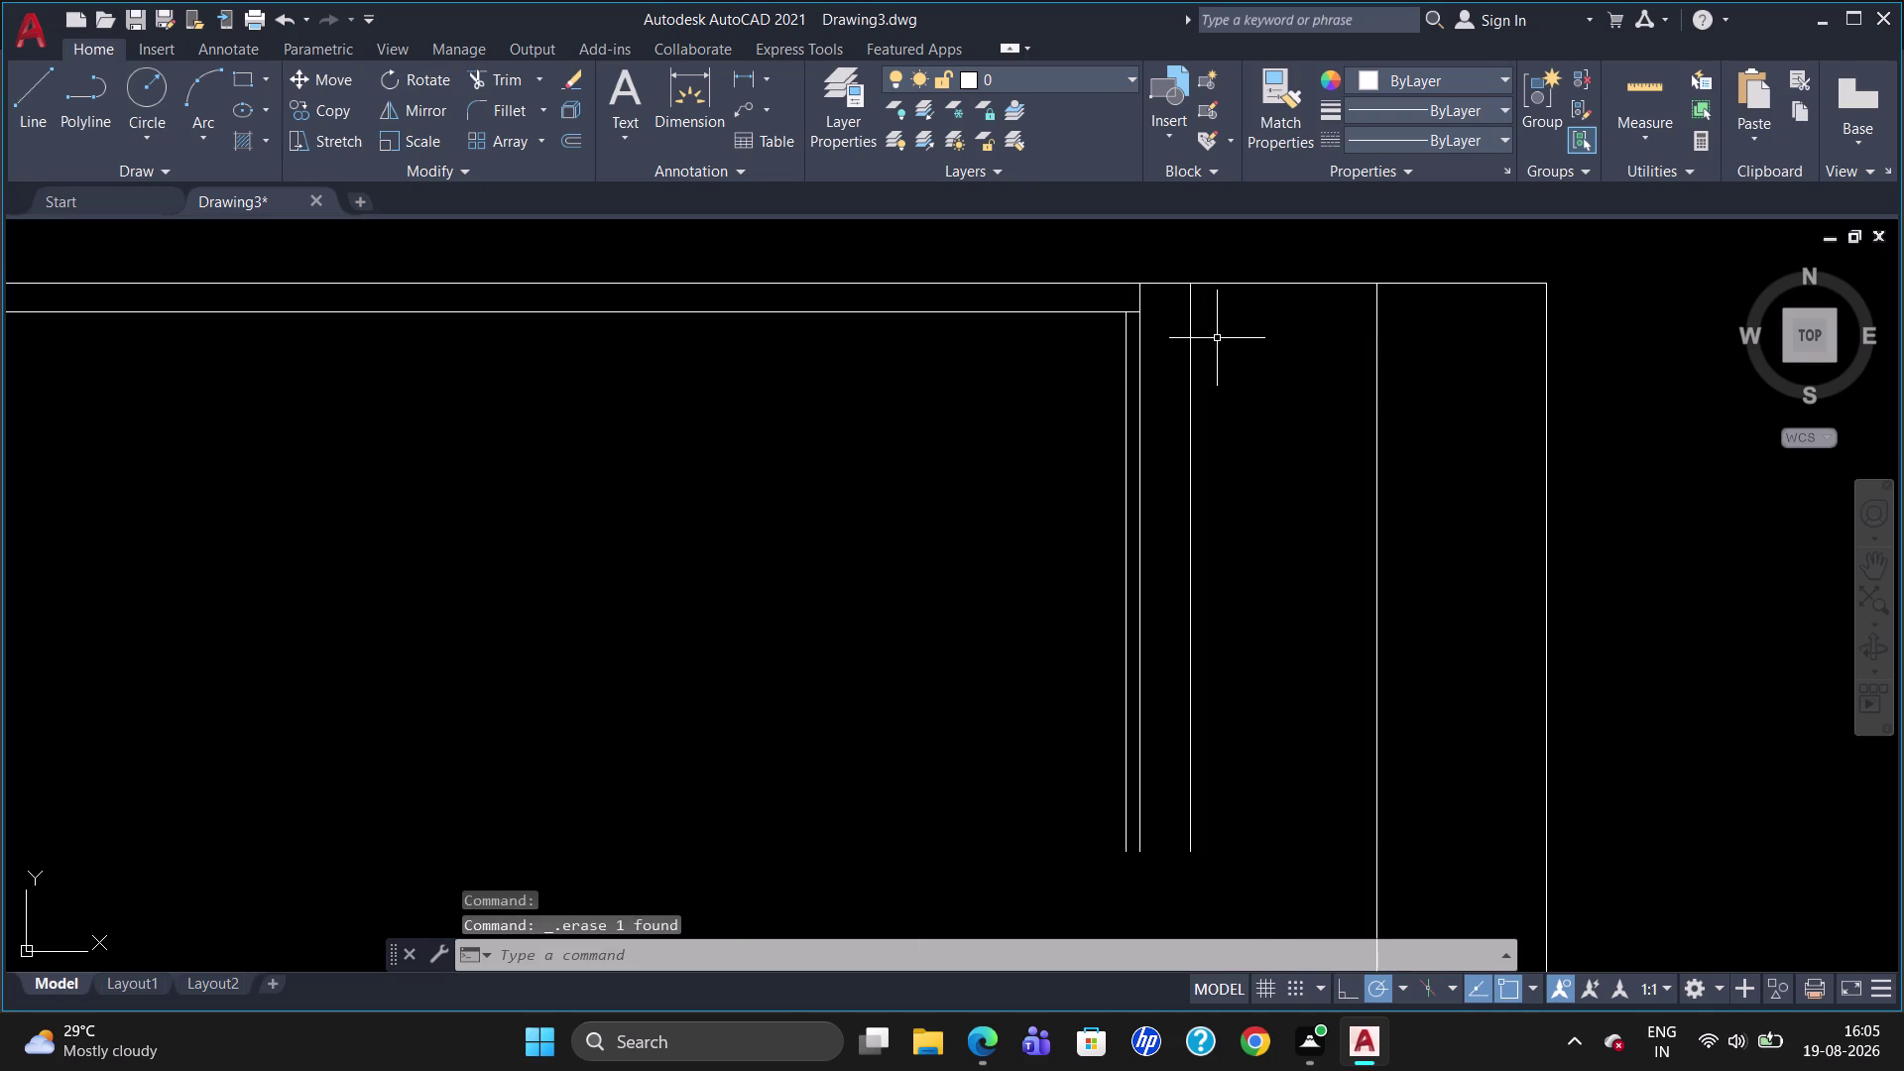
key(l)
key(Return)
text(T)
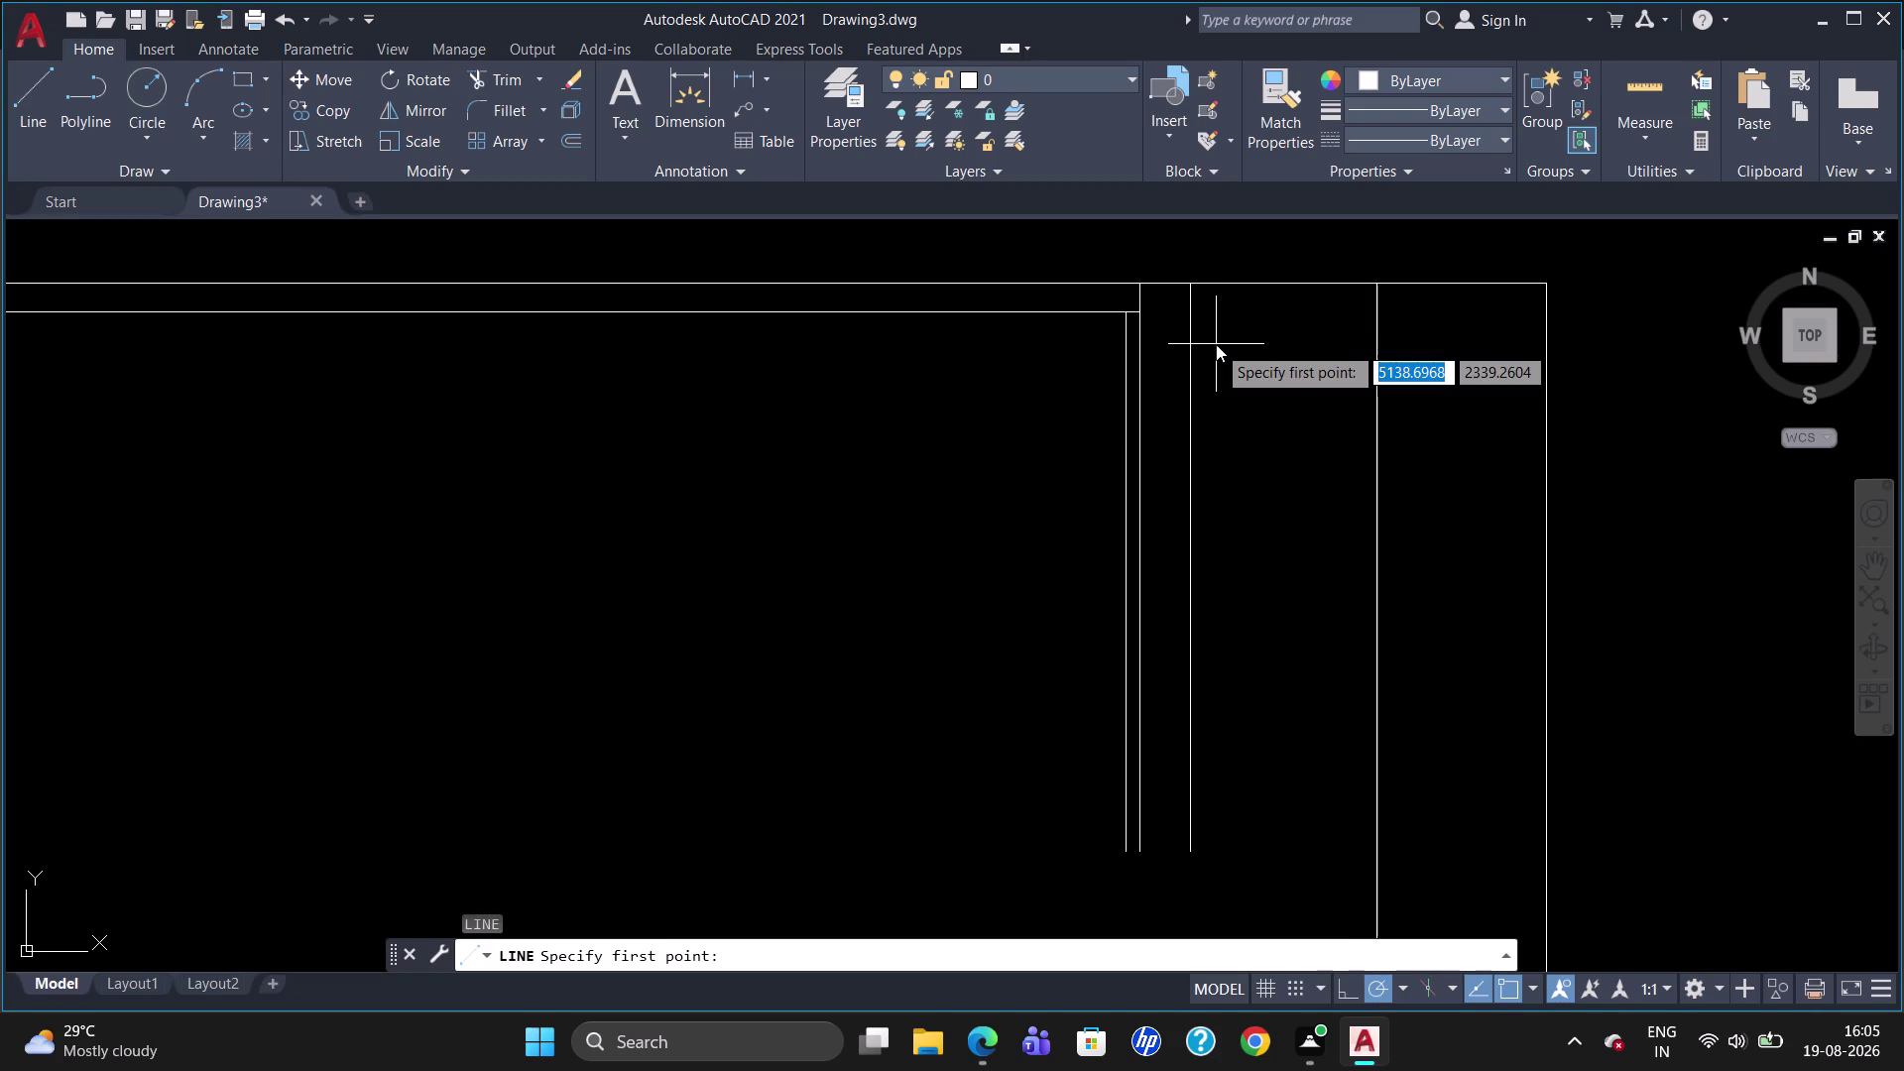
text(K)
key(Return)
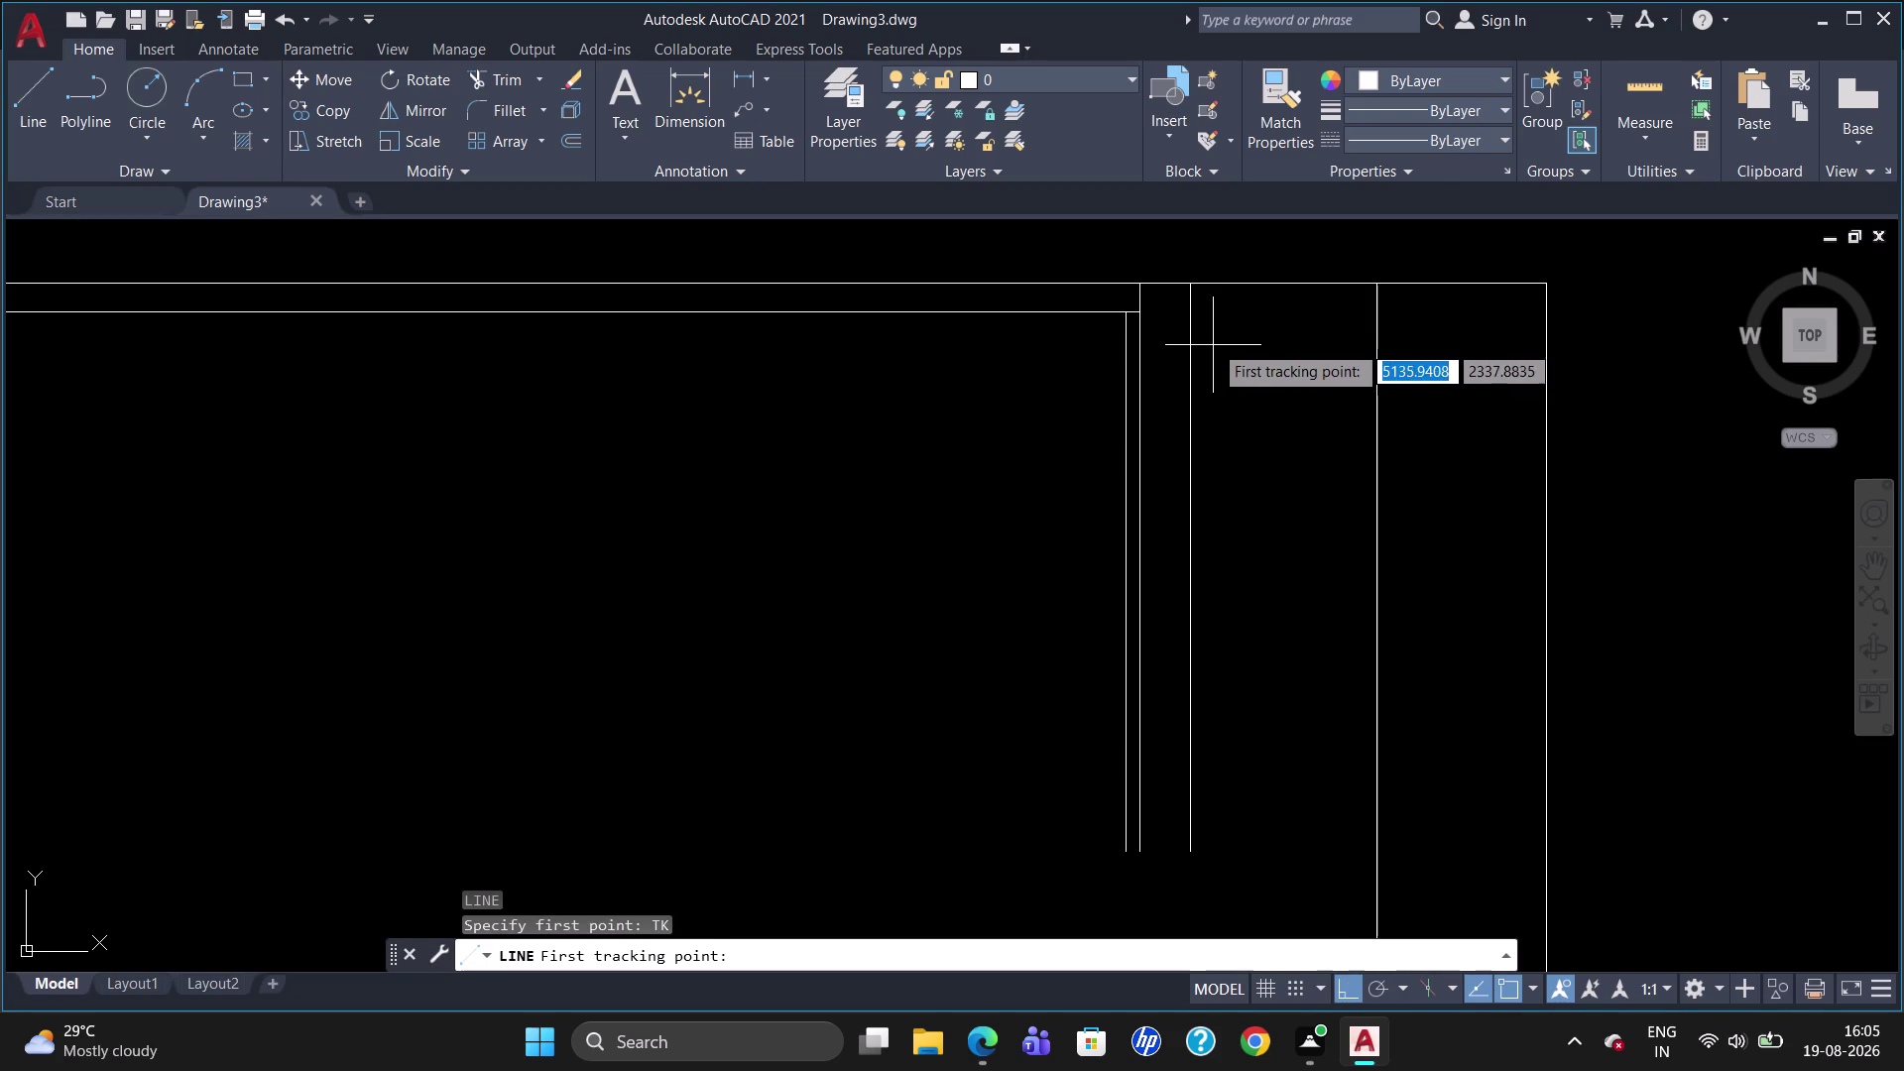
click(1197, 287)
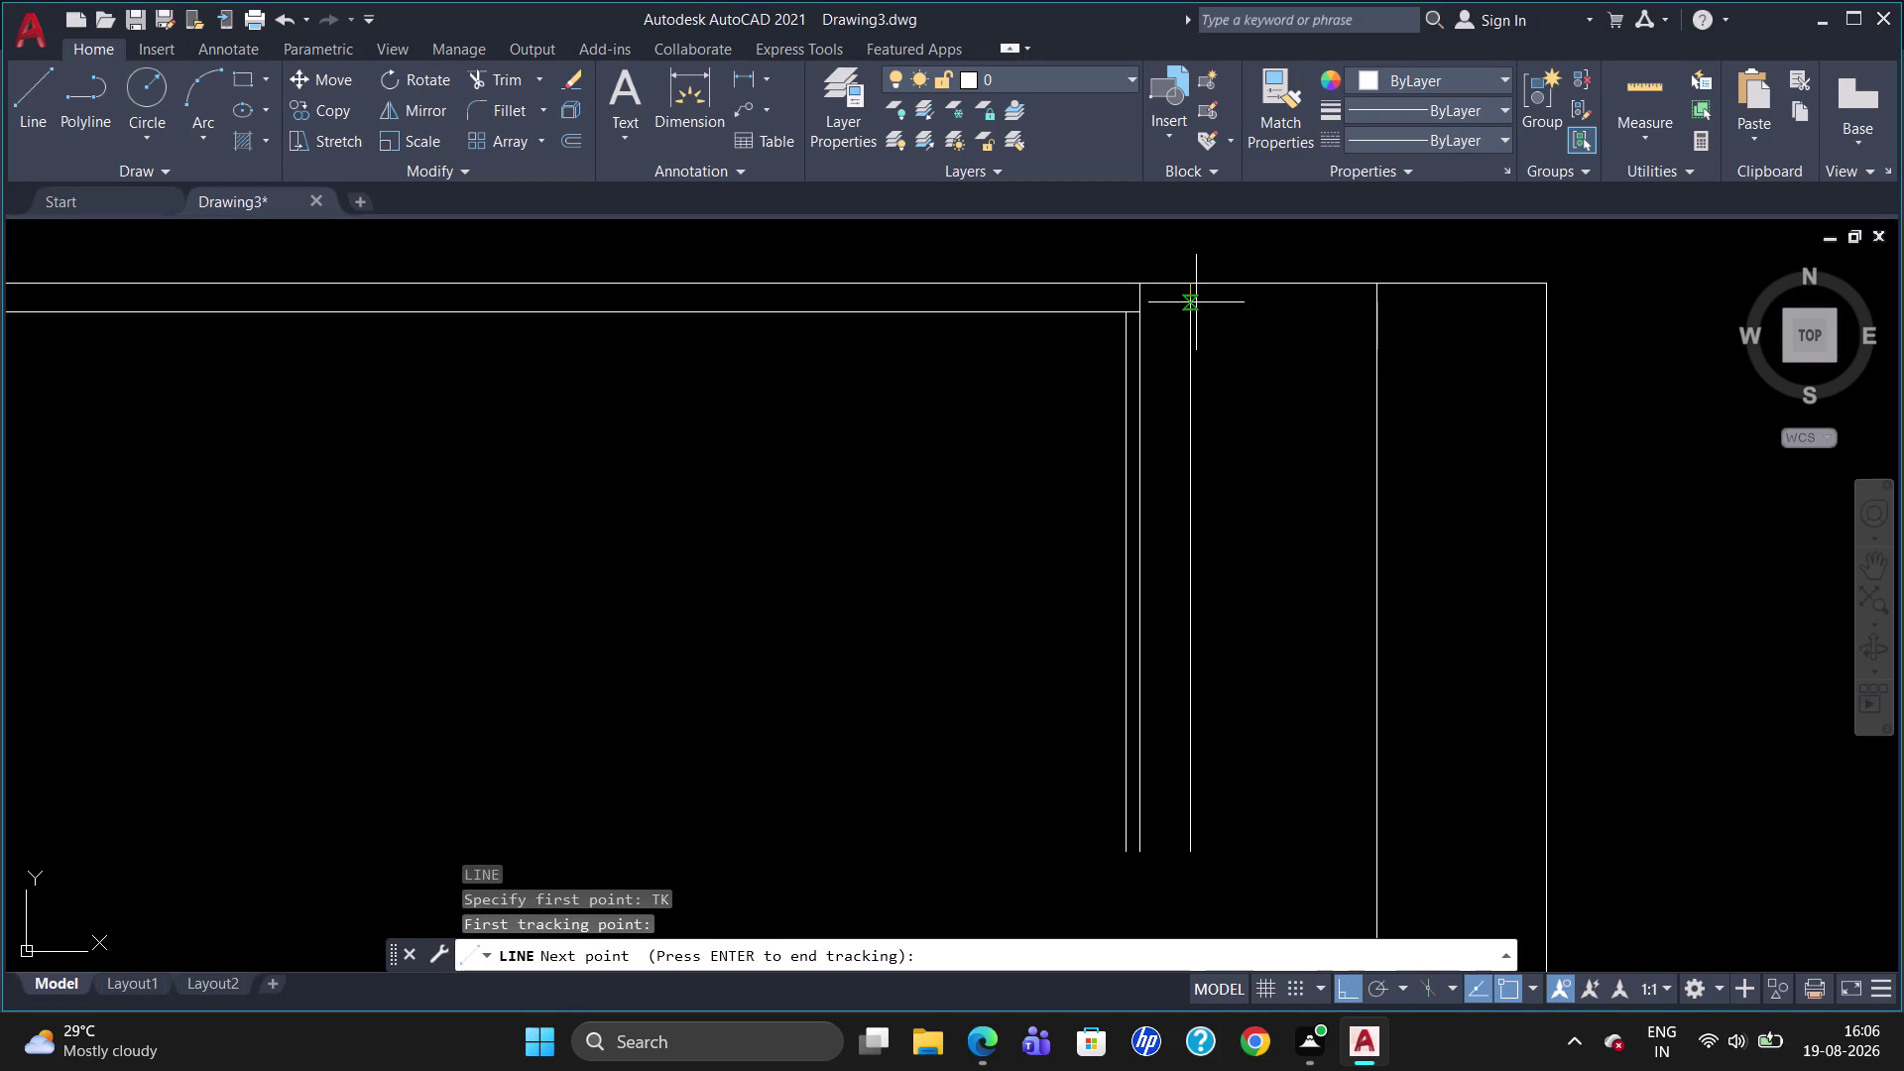
text(20)
key(Return)
key(Return)
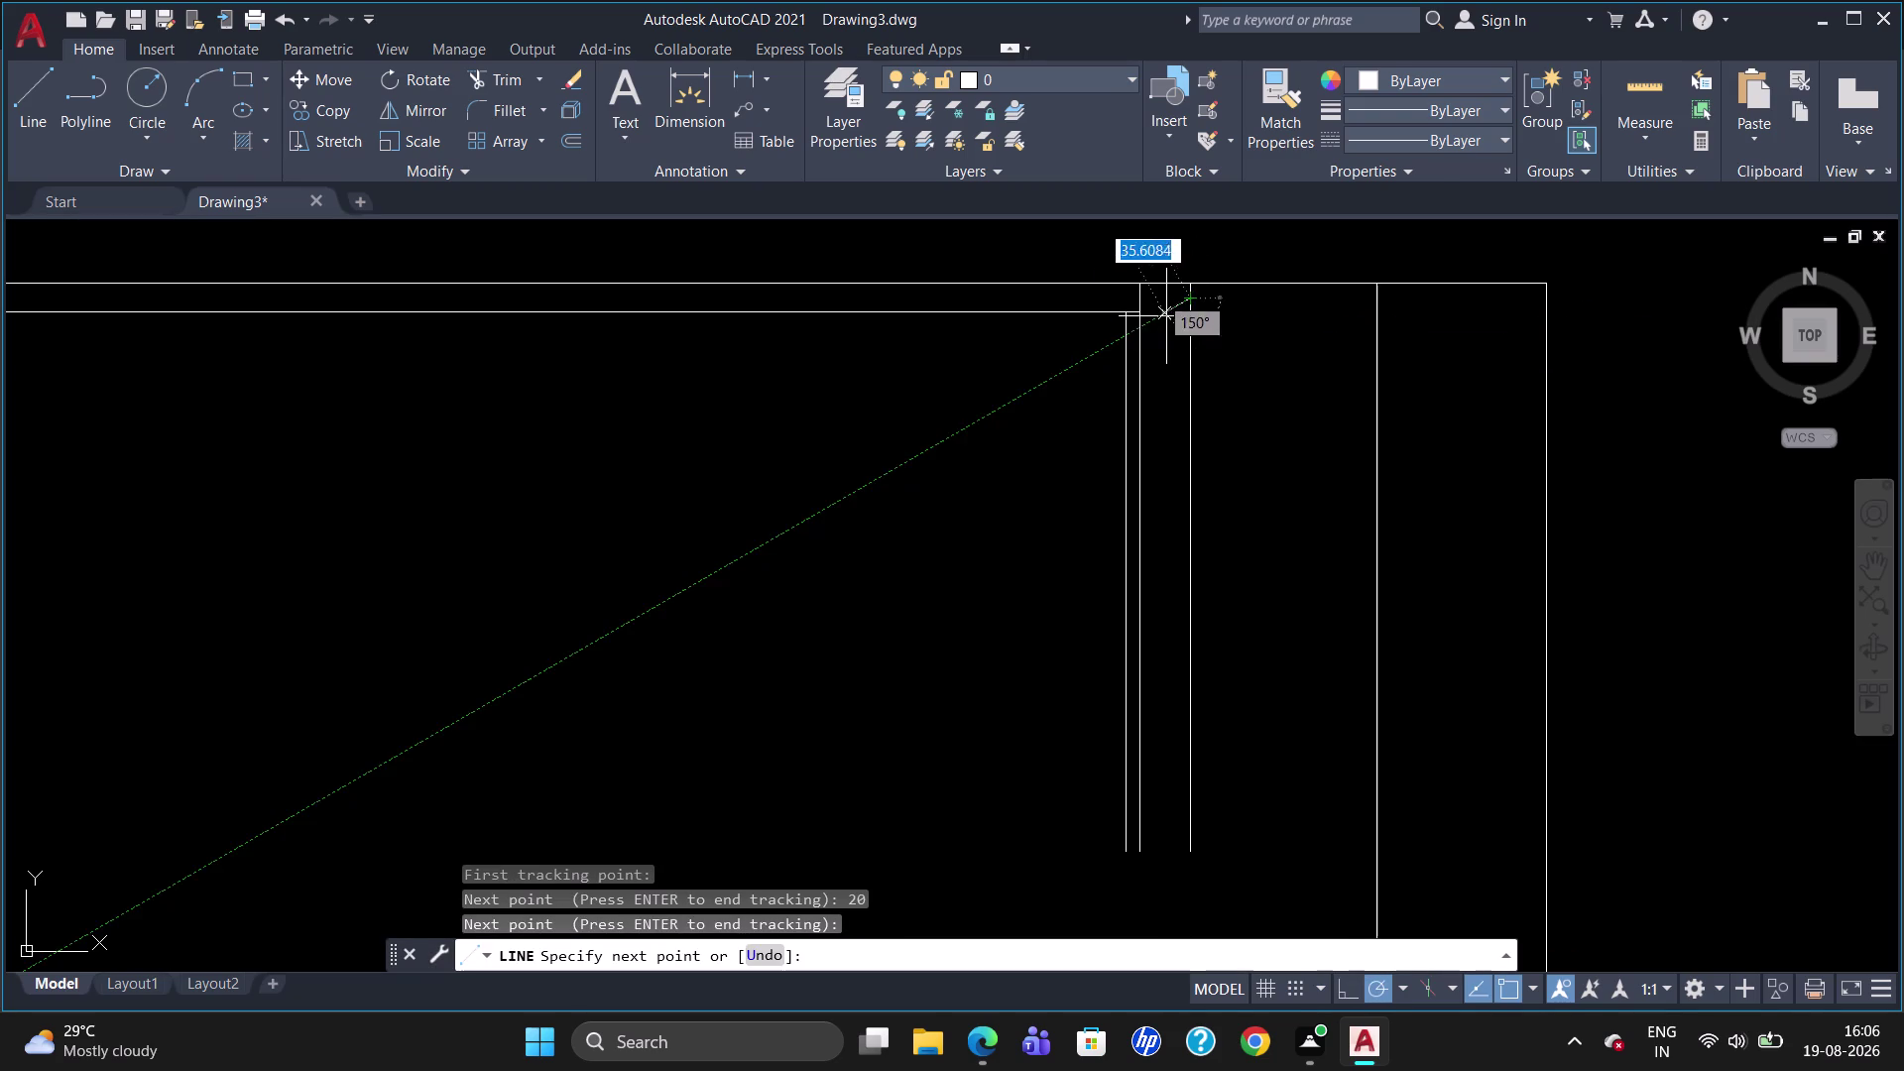
End the short line at the top of the double partition.
click(1146, 297)
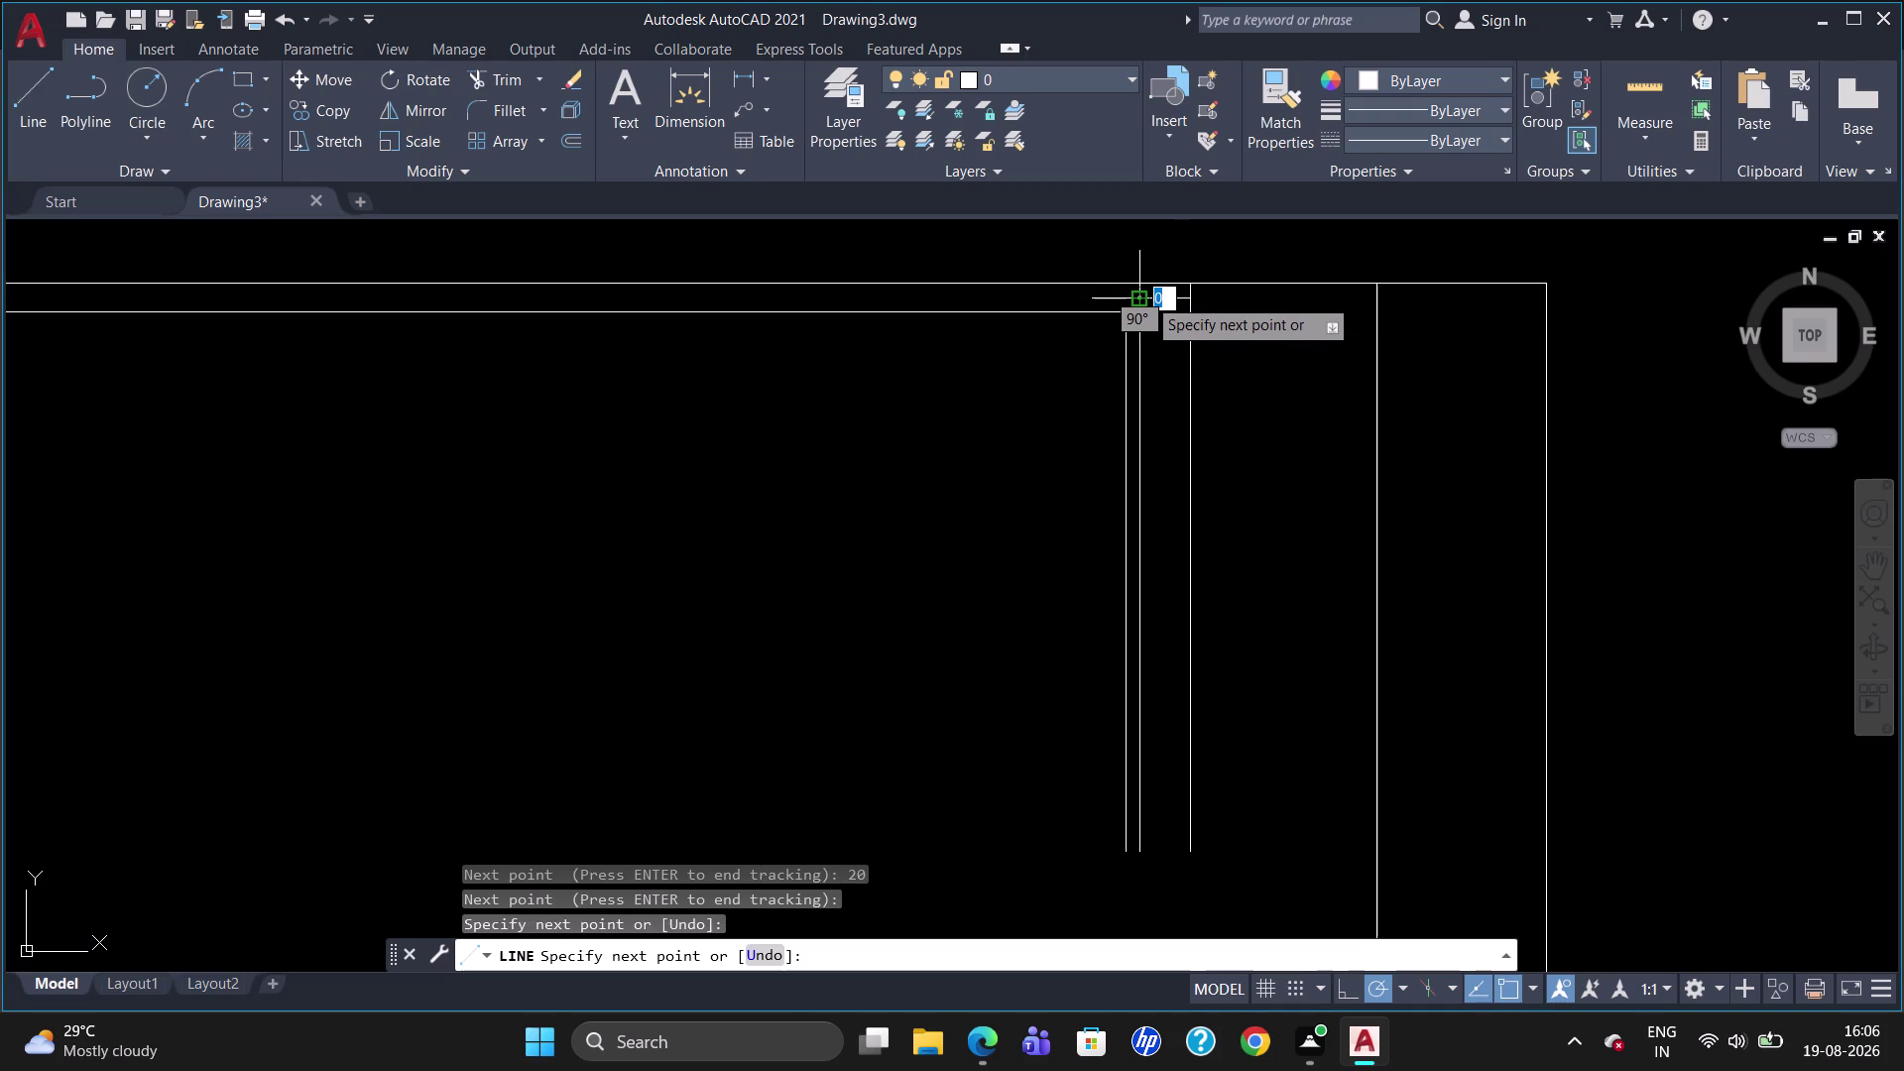
key(Escape)
scroll(down, 3)
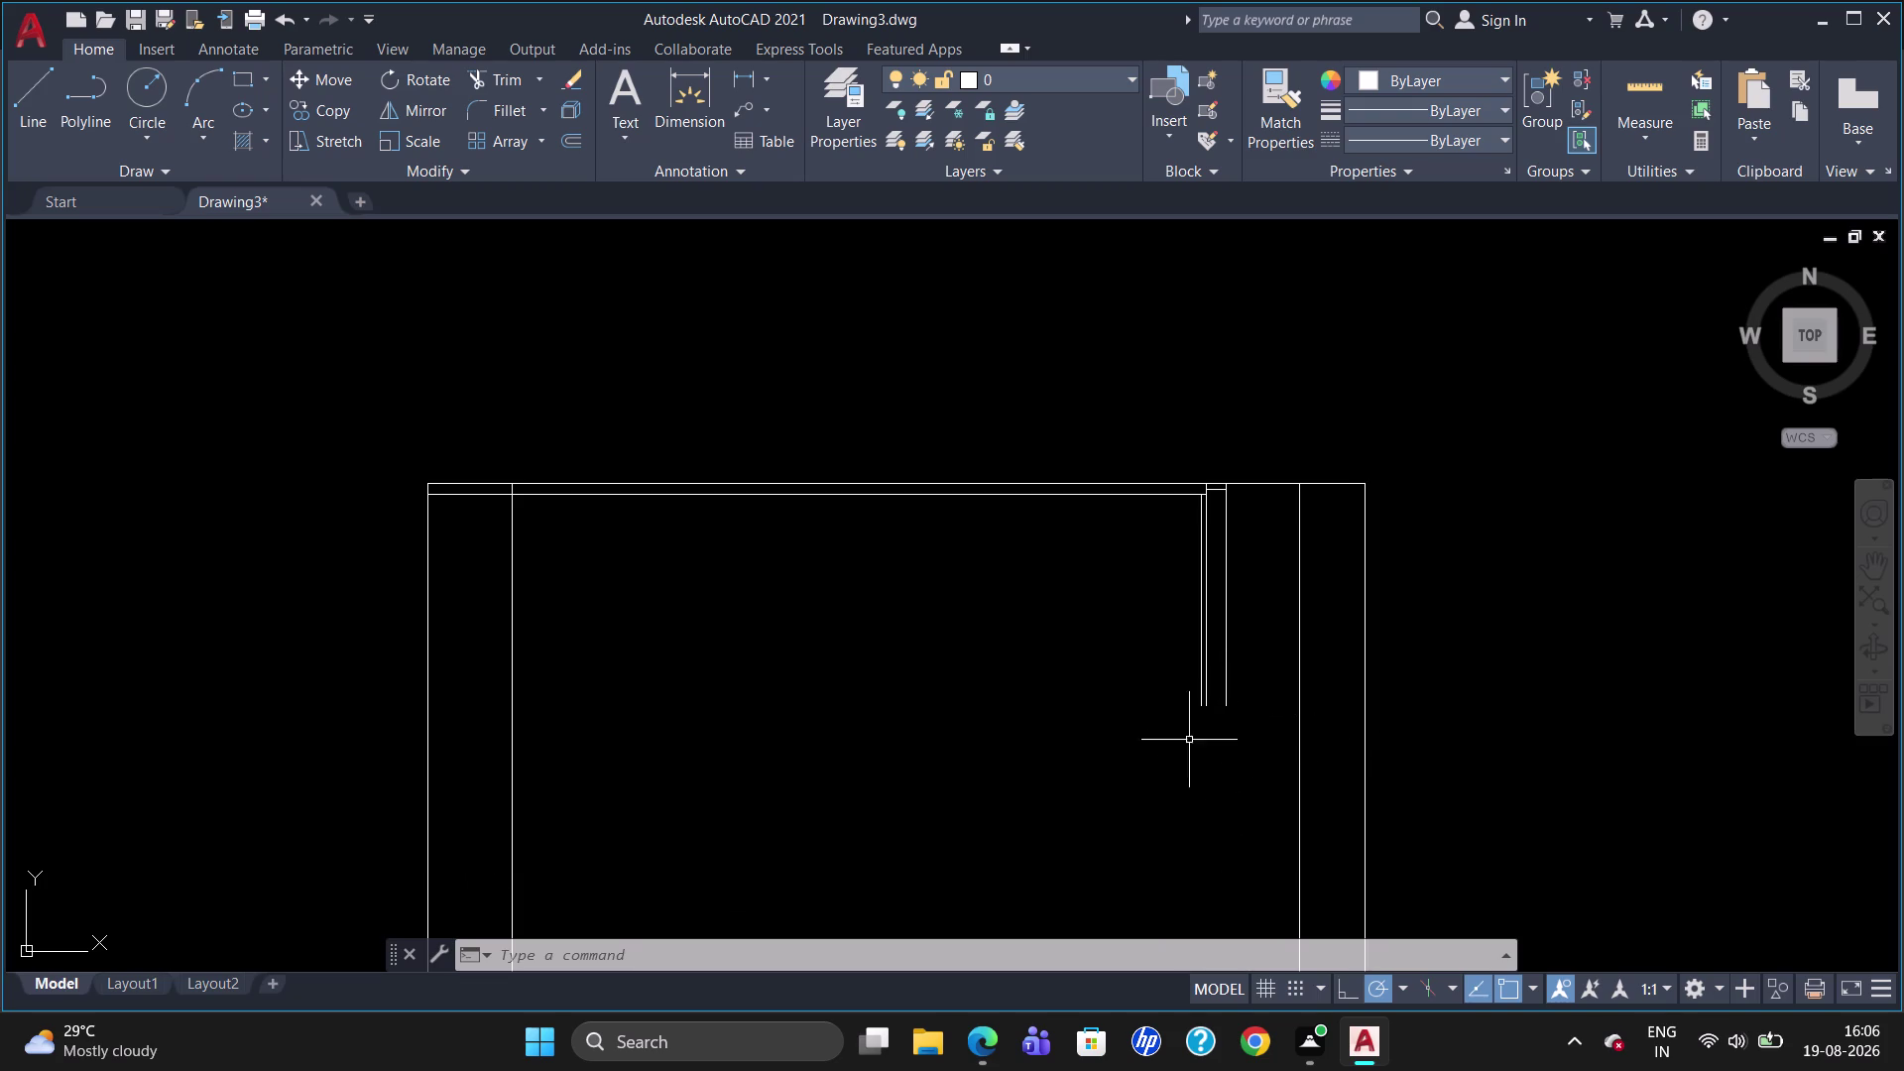
Offset the partition line 50 to the left, twice.
scroll(up, 3)
key(o)
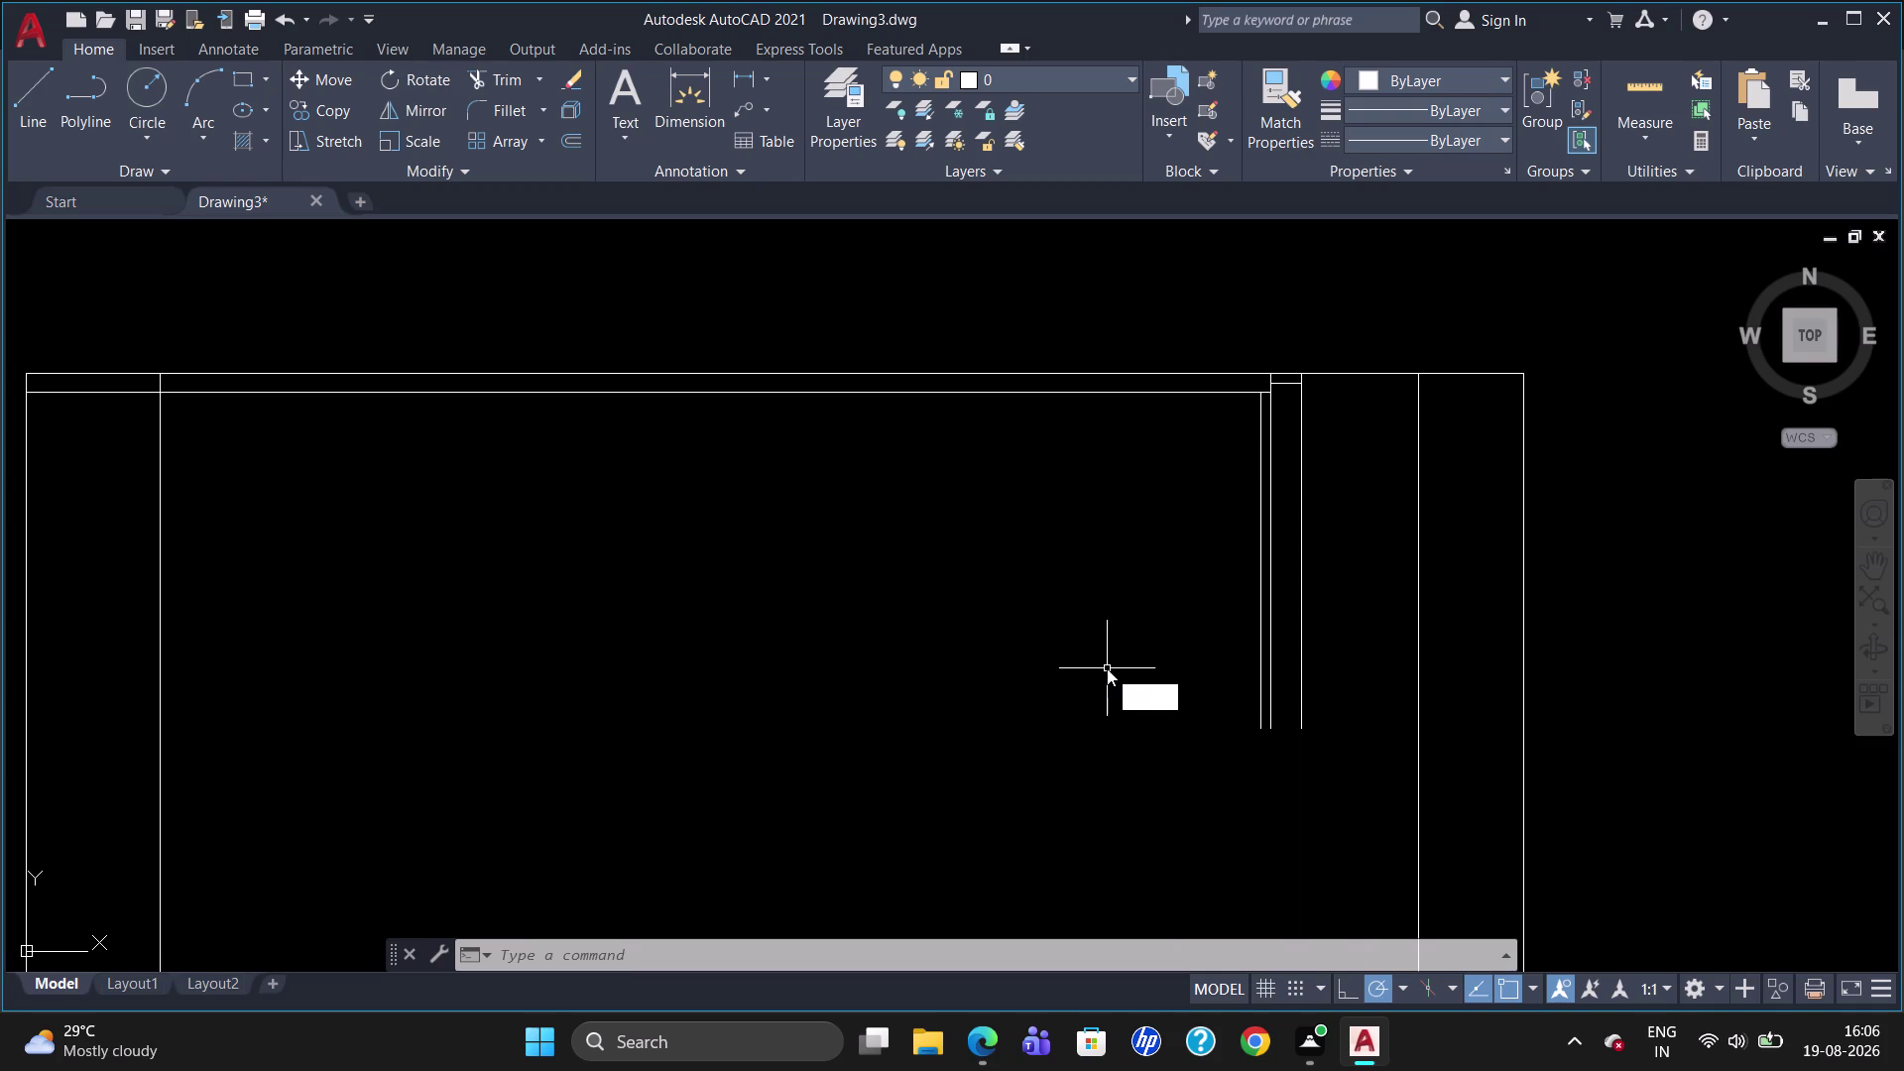
key(Return)
text(50)
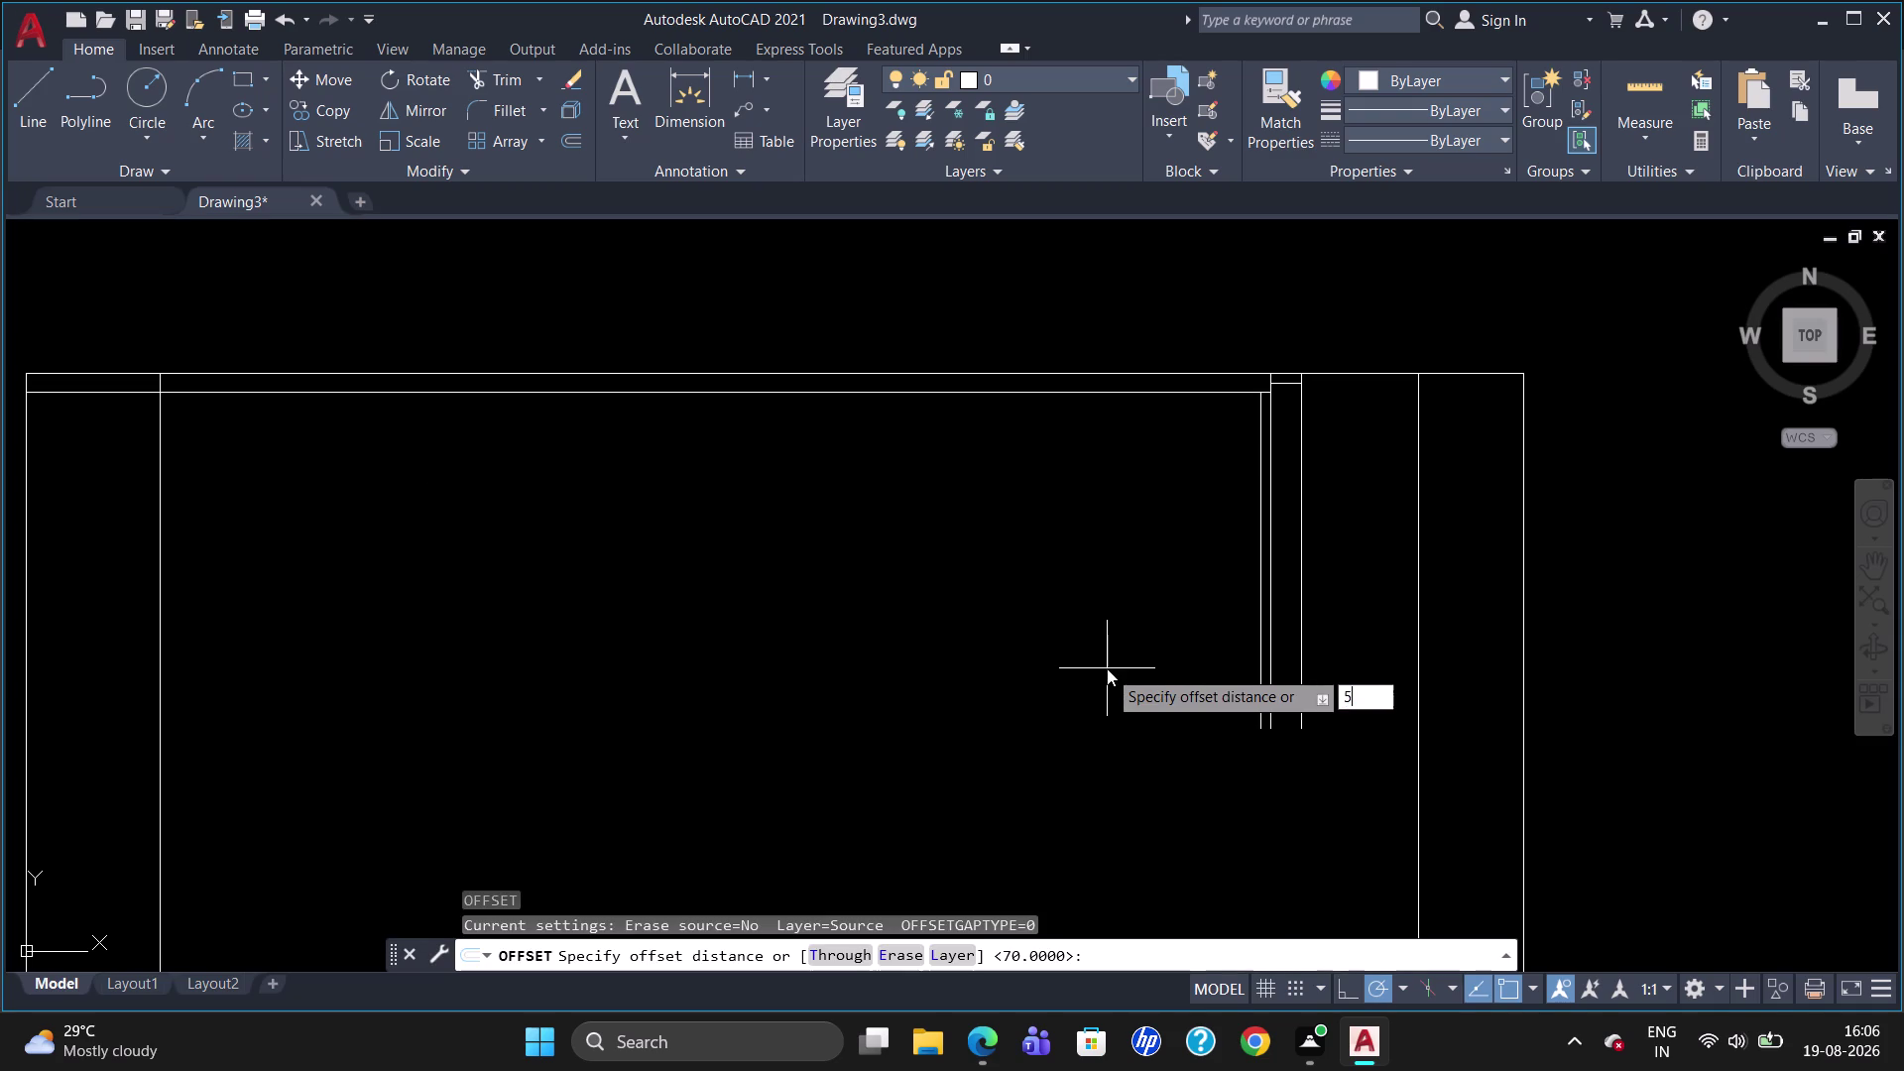
key(Return)
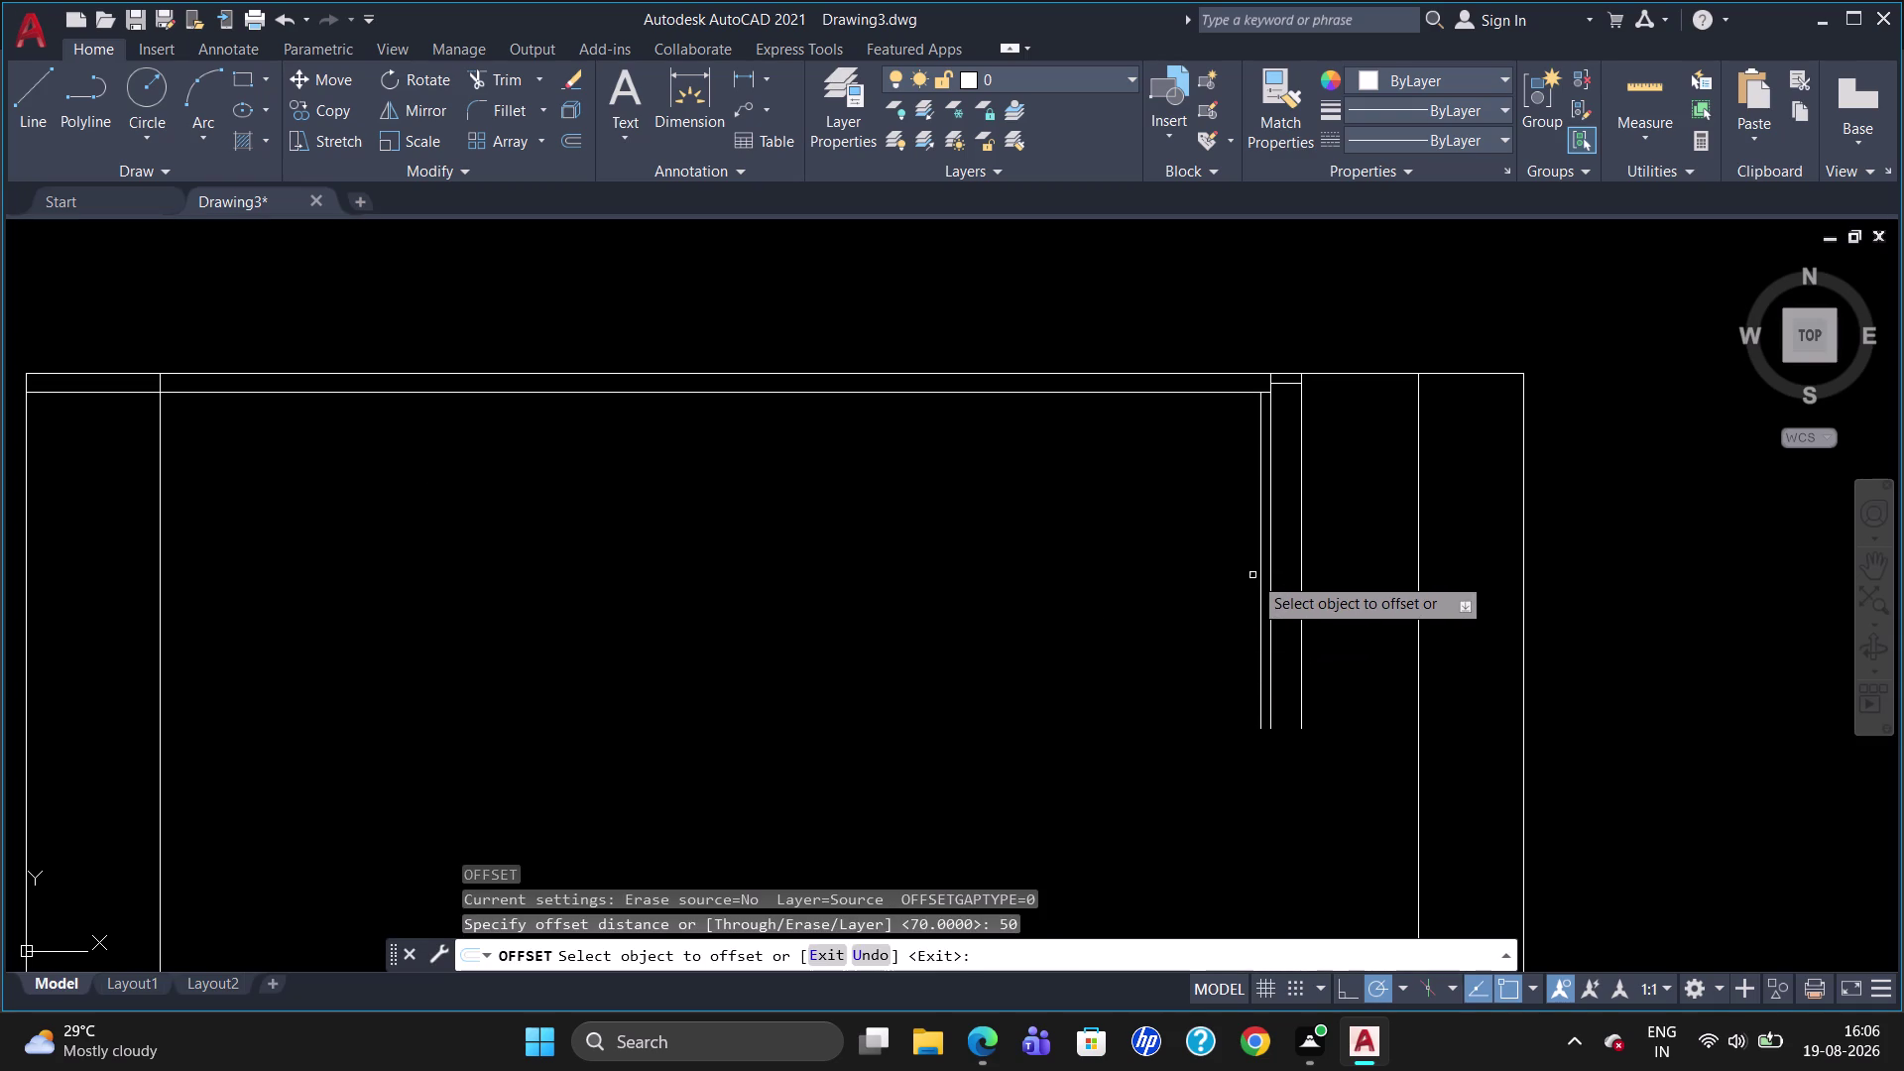
click(1259, 570)
click(1250, 576)
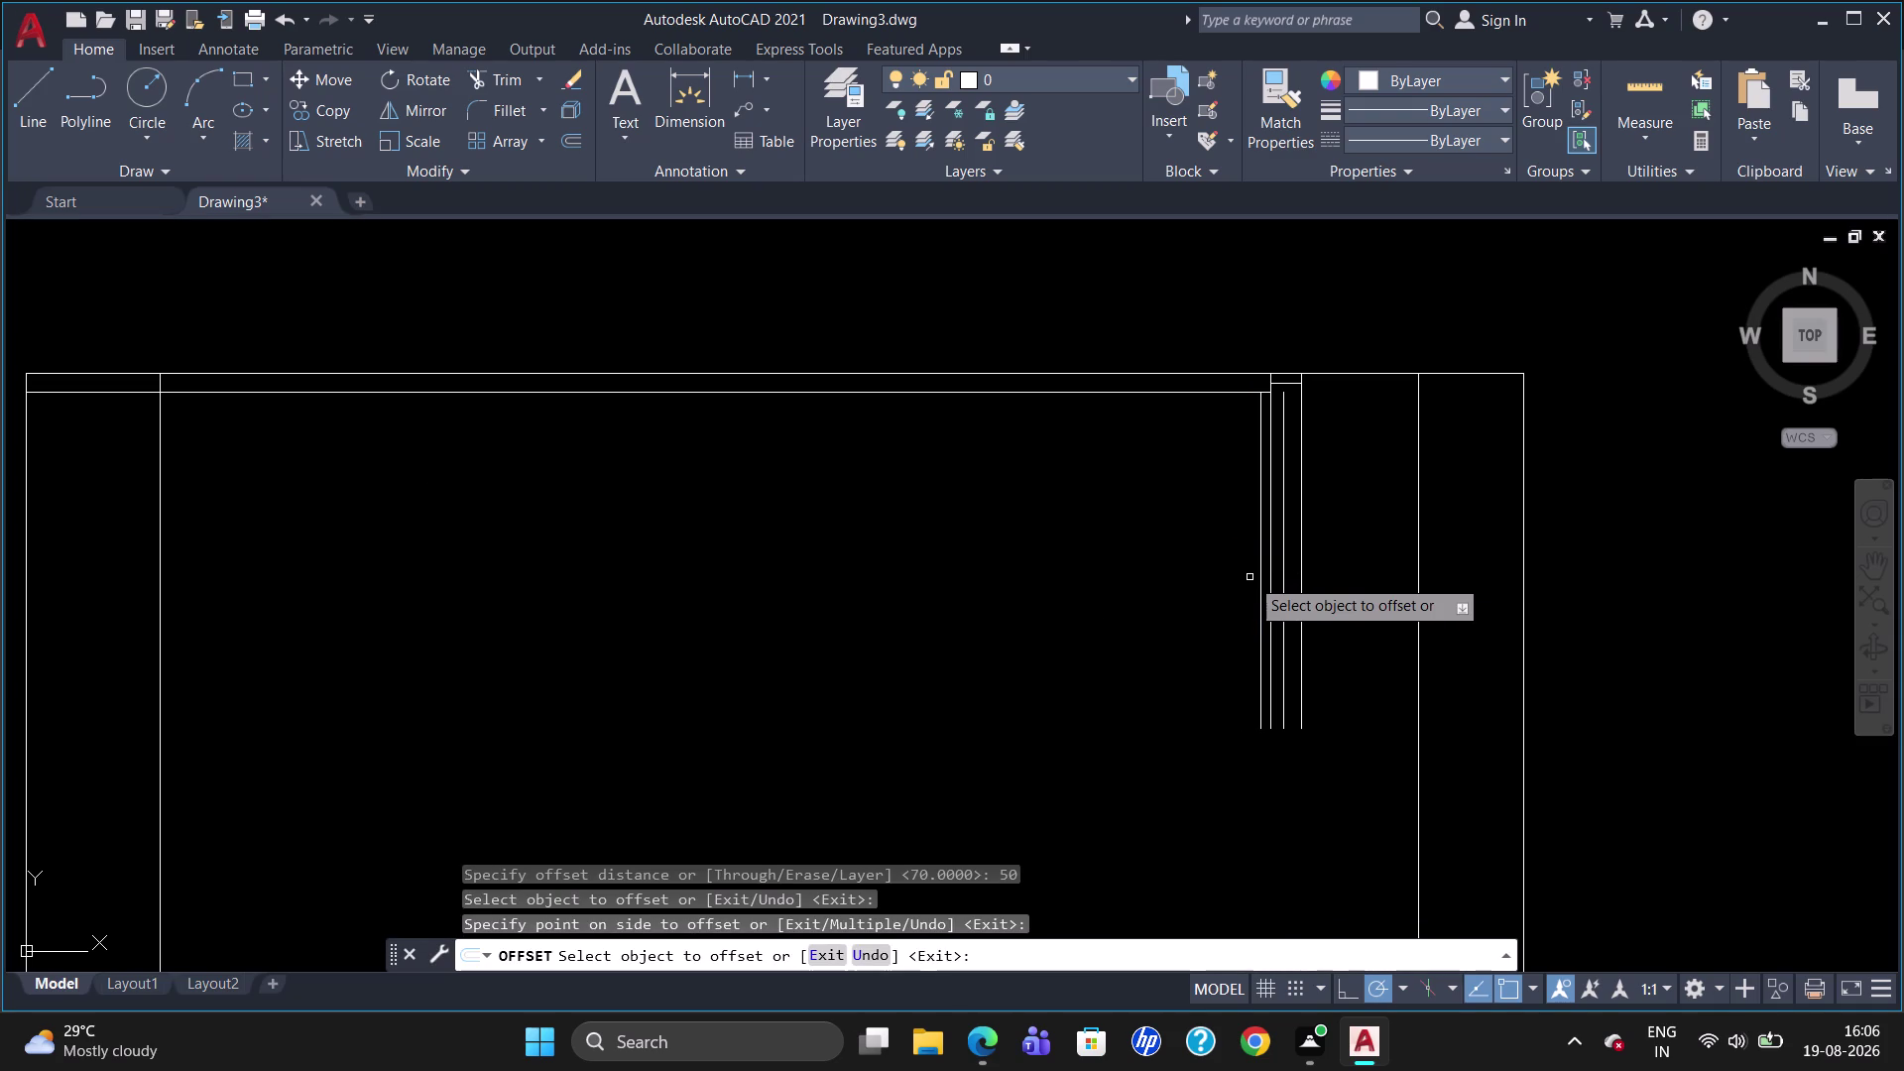
click(1262, 570)
click(1234, 586)
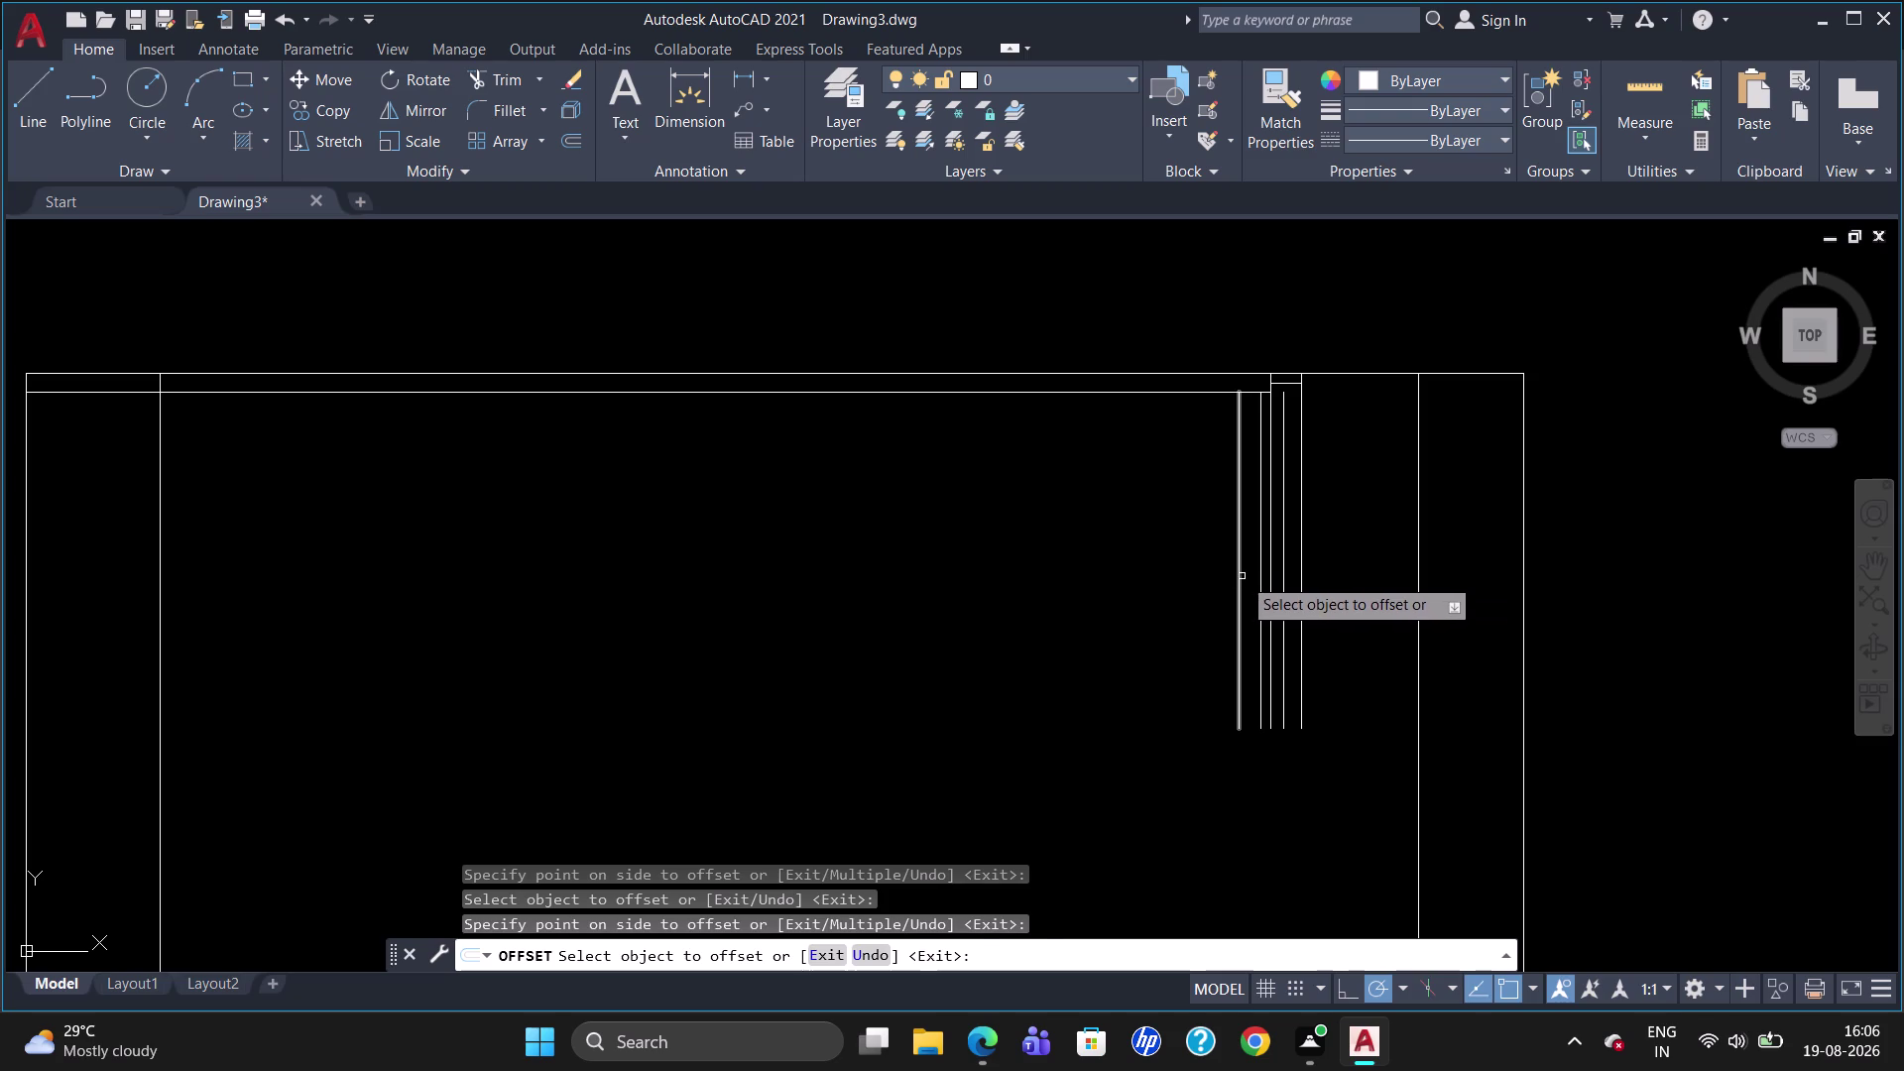
Add partition copies offset 380 and 640 further left.
click(1241, 575)
text(380)
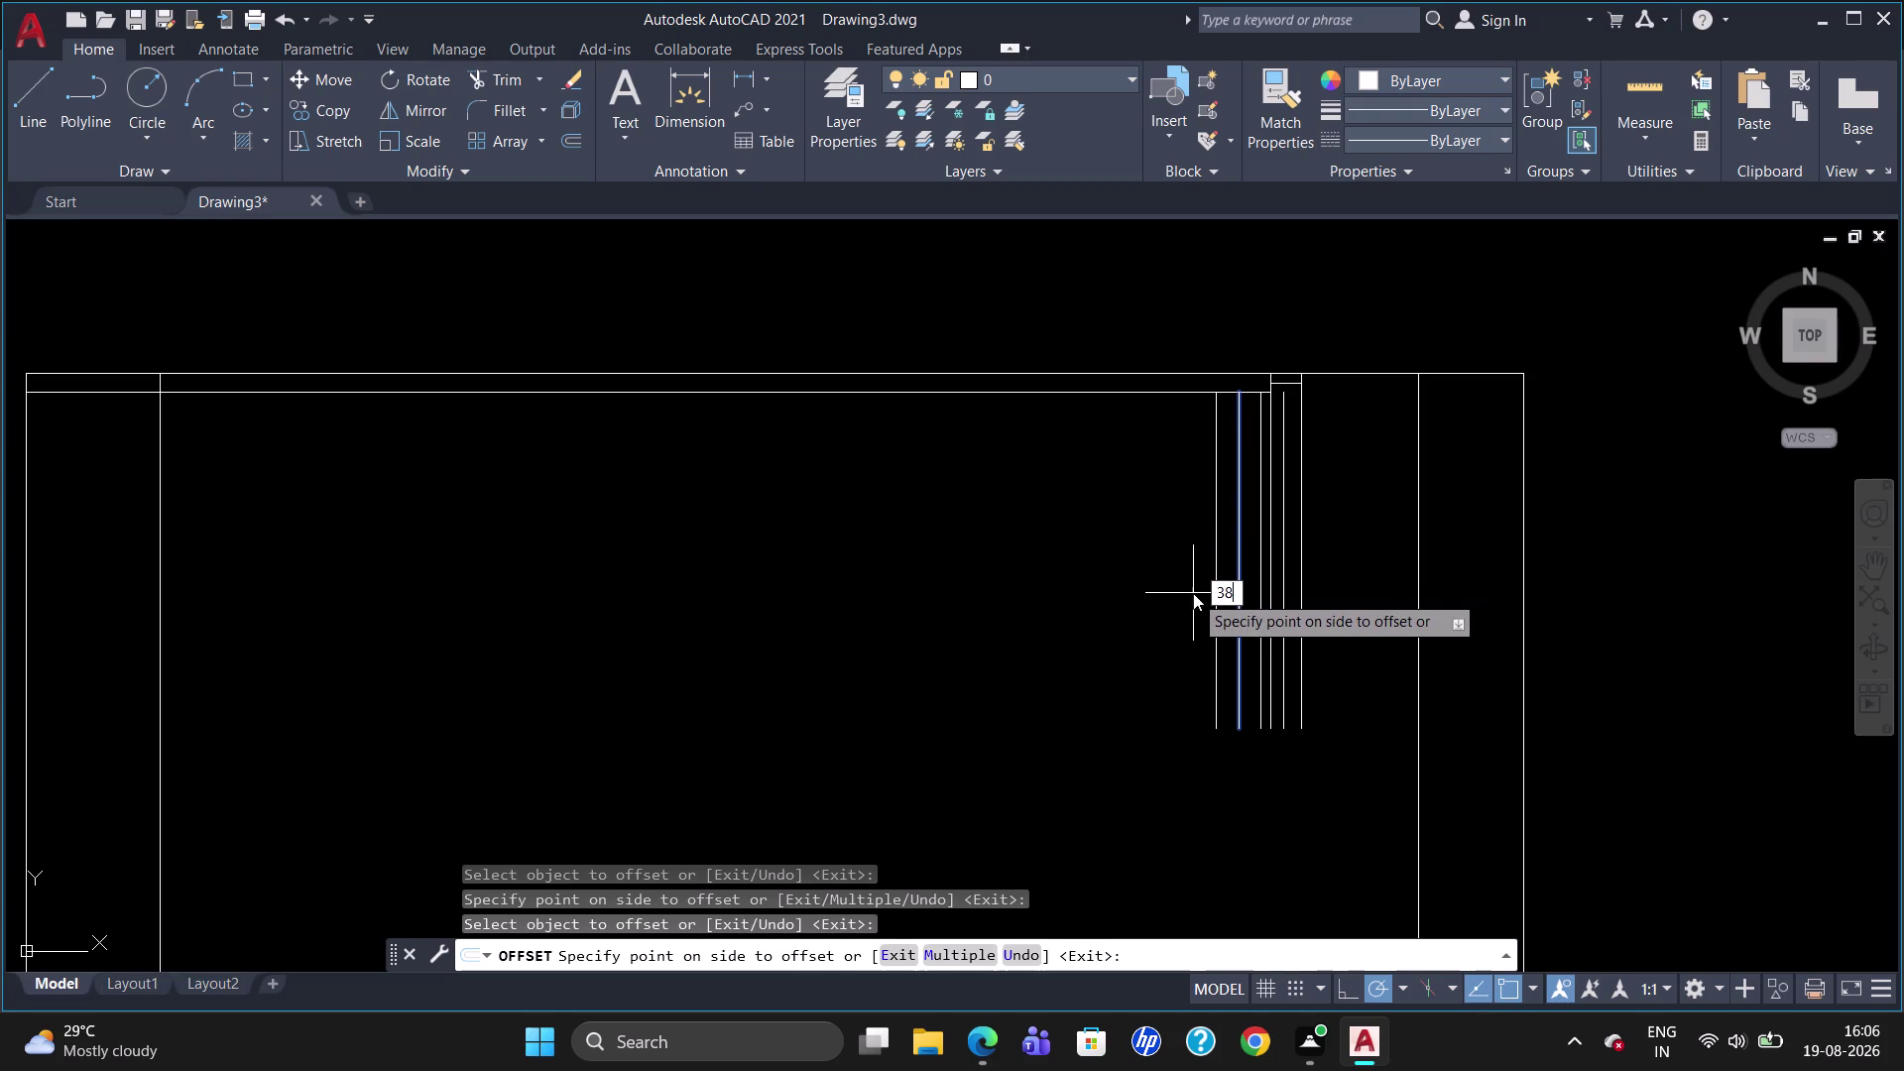
key(Return)
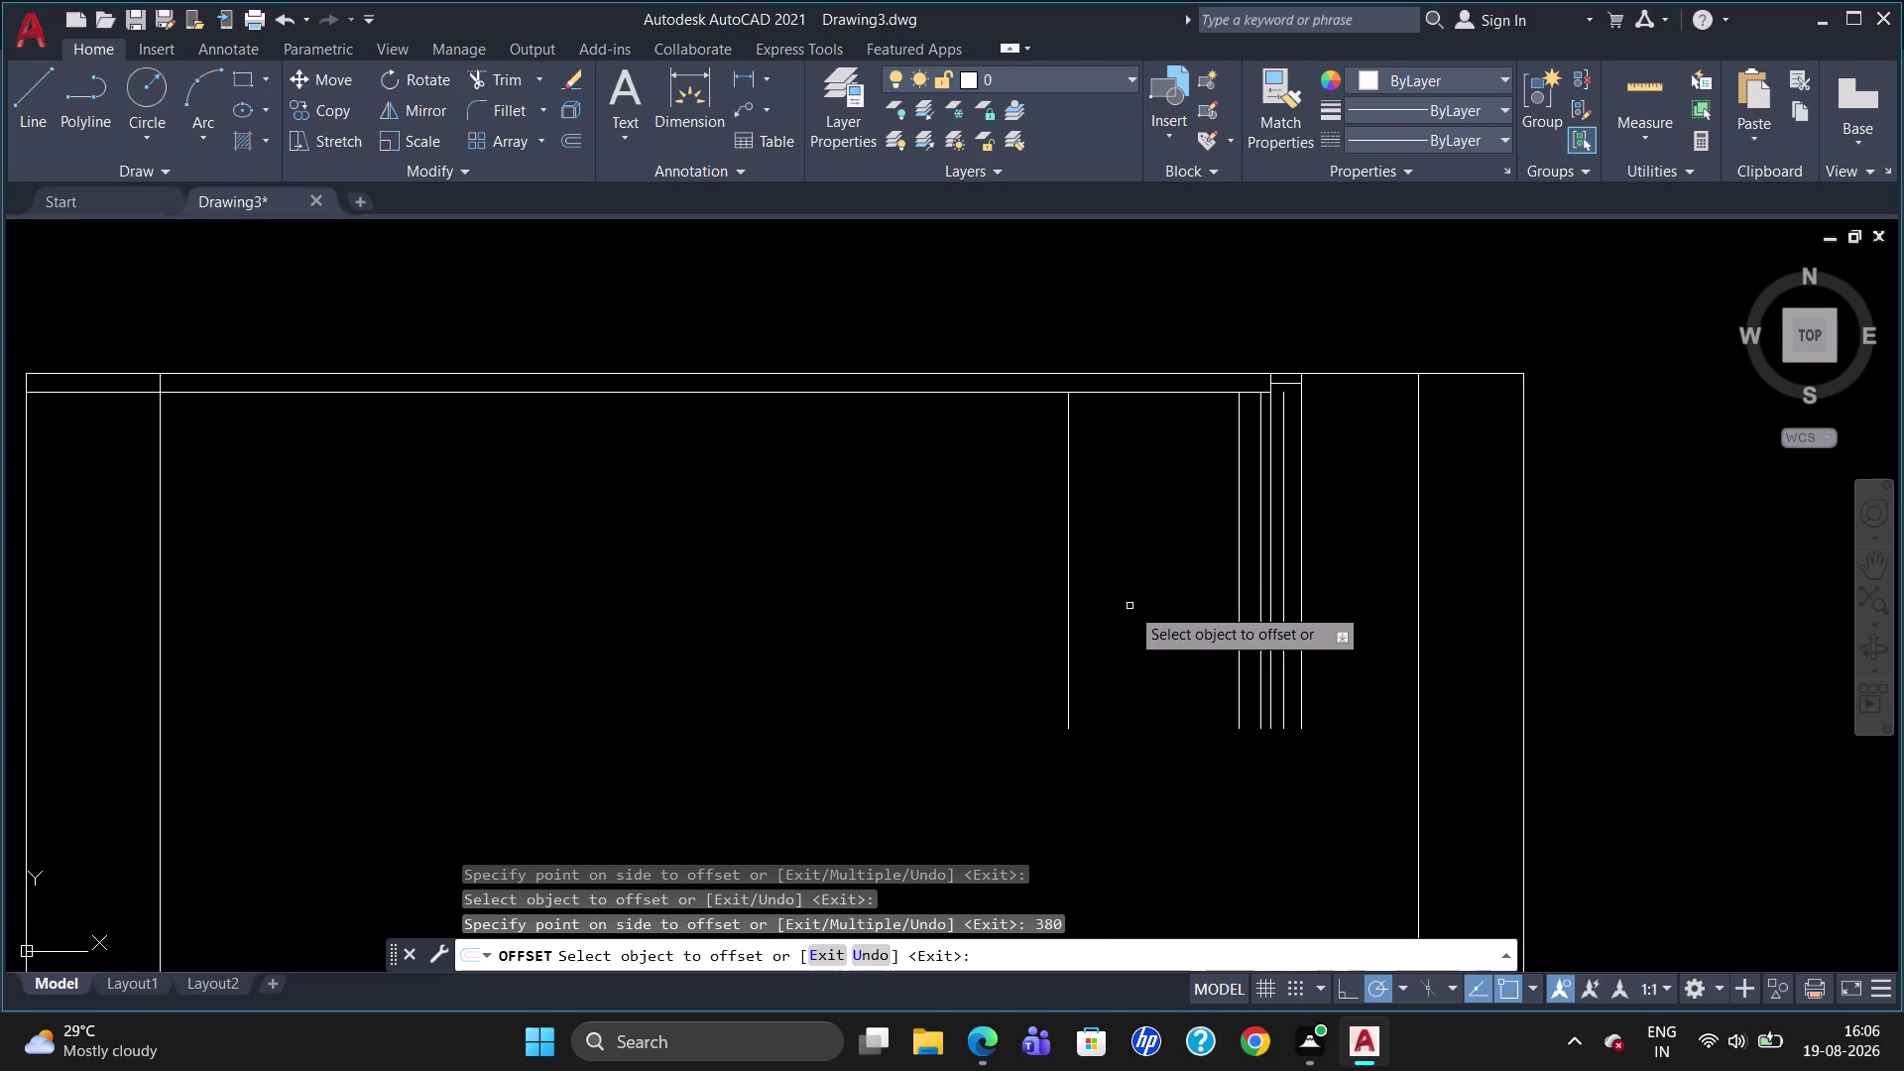
click(1070, 615)
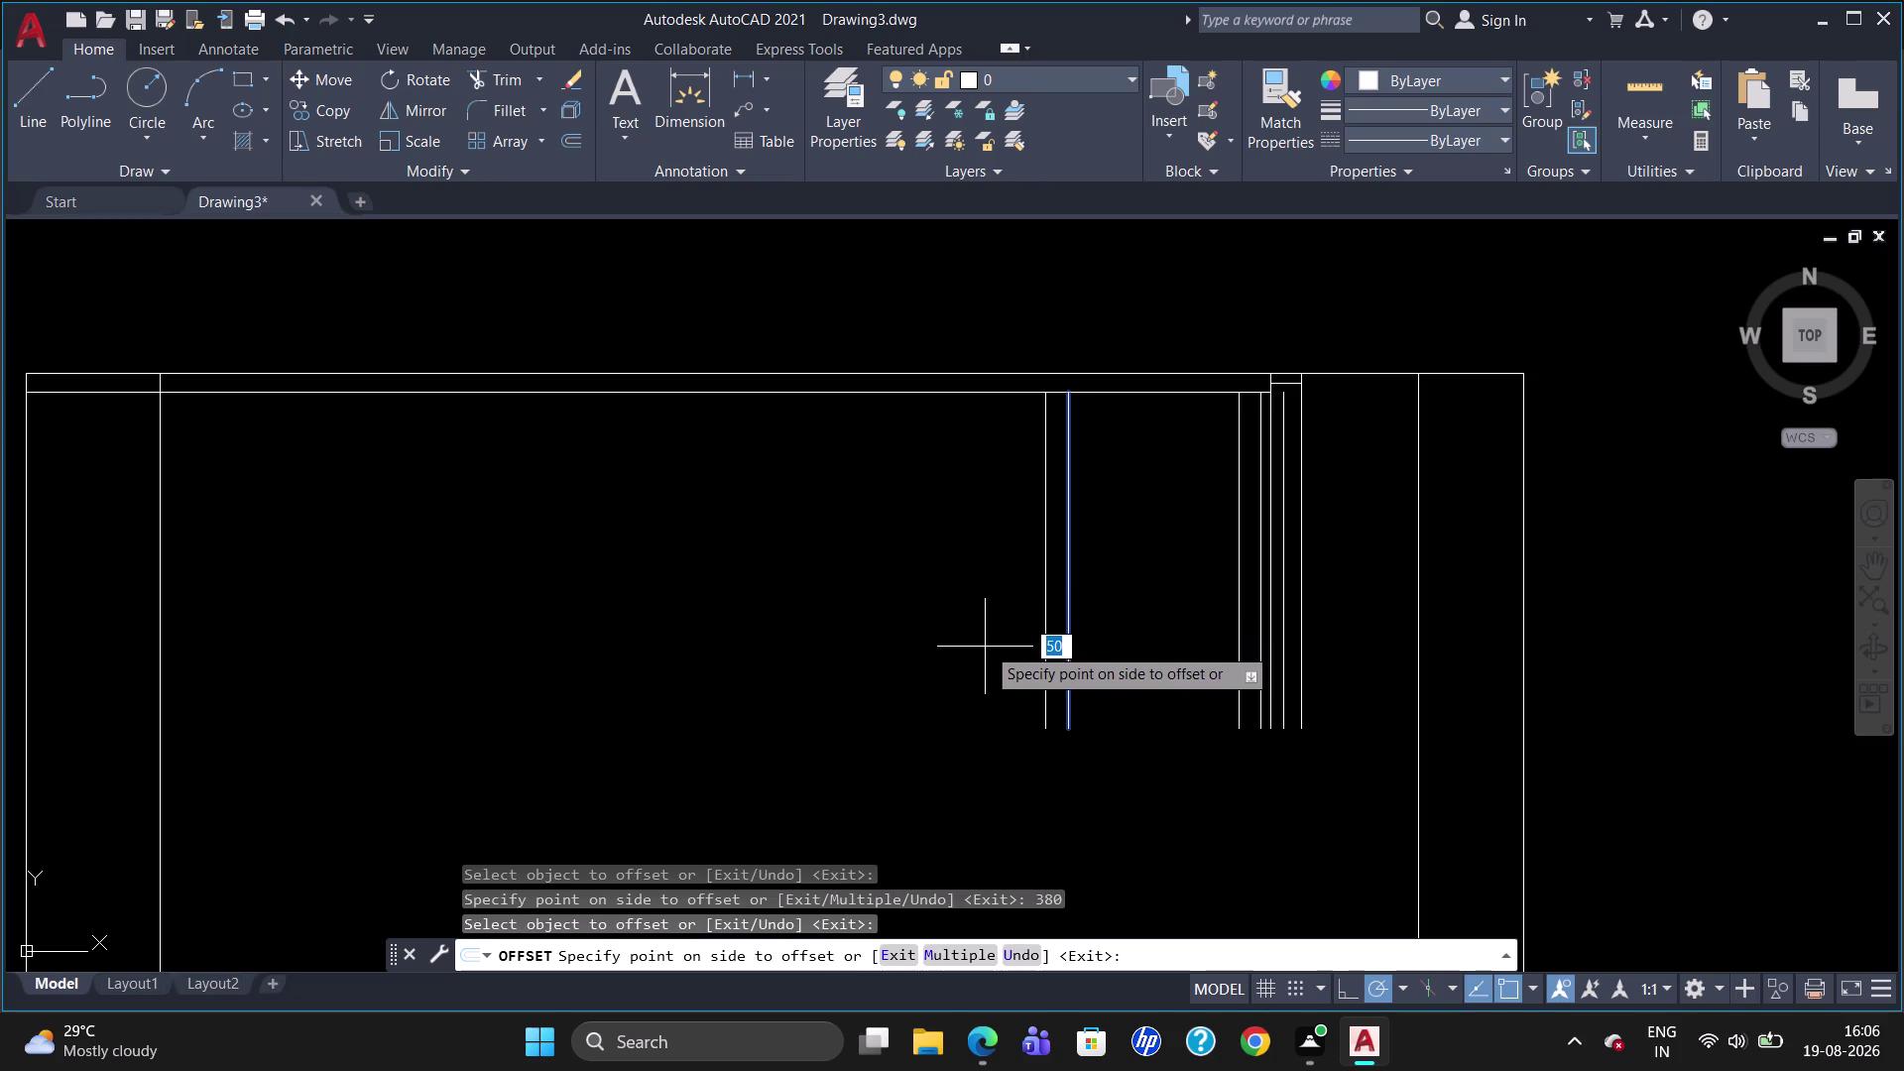
text(640)
key(Return)
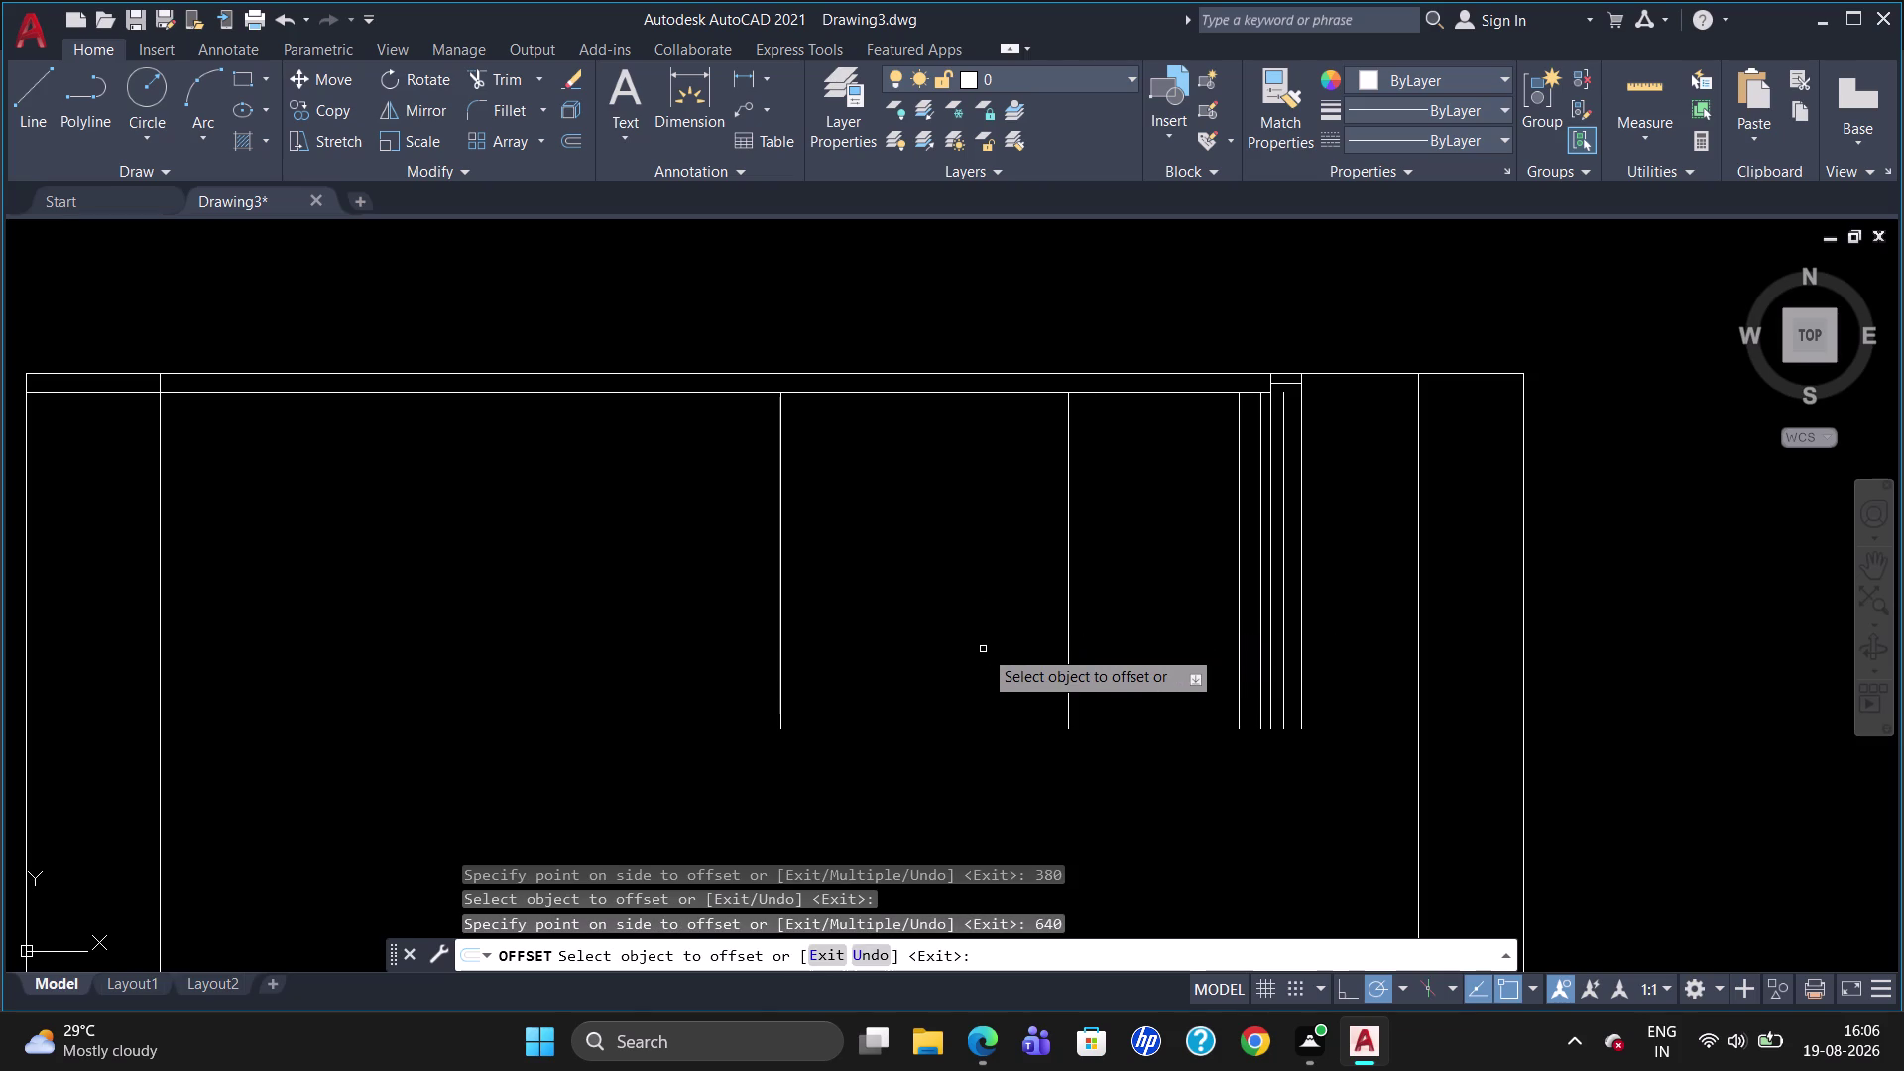
click(778, 648)
text(3)
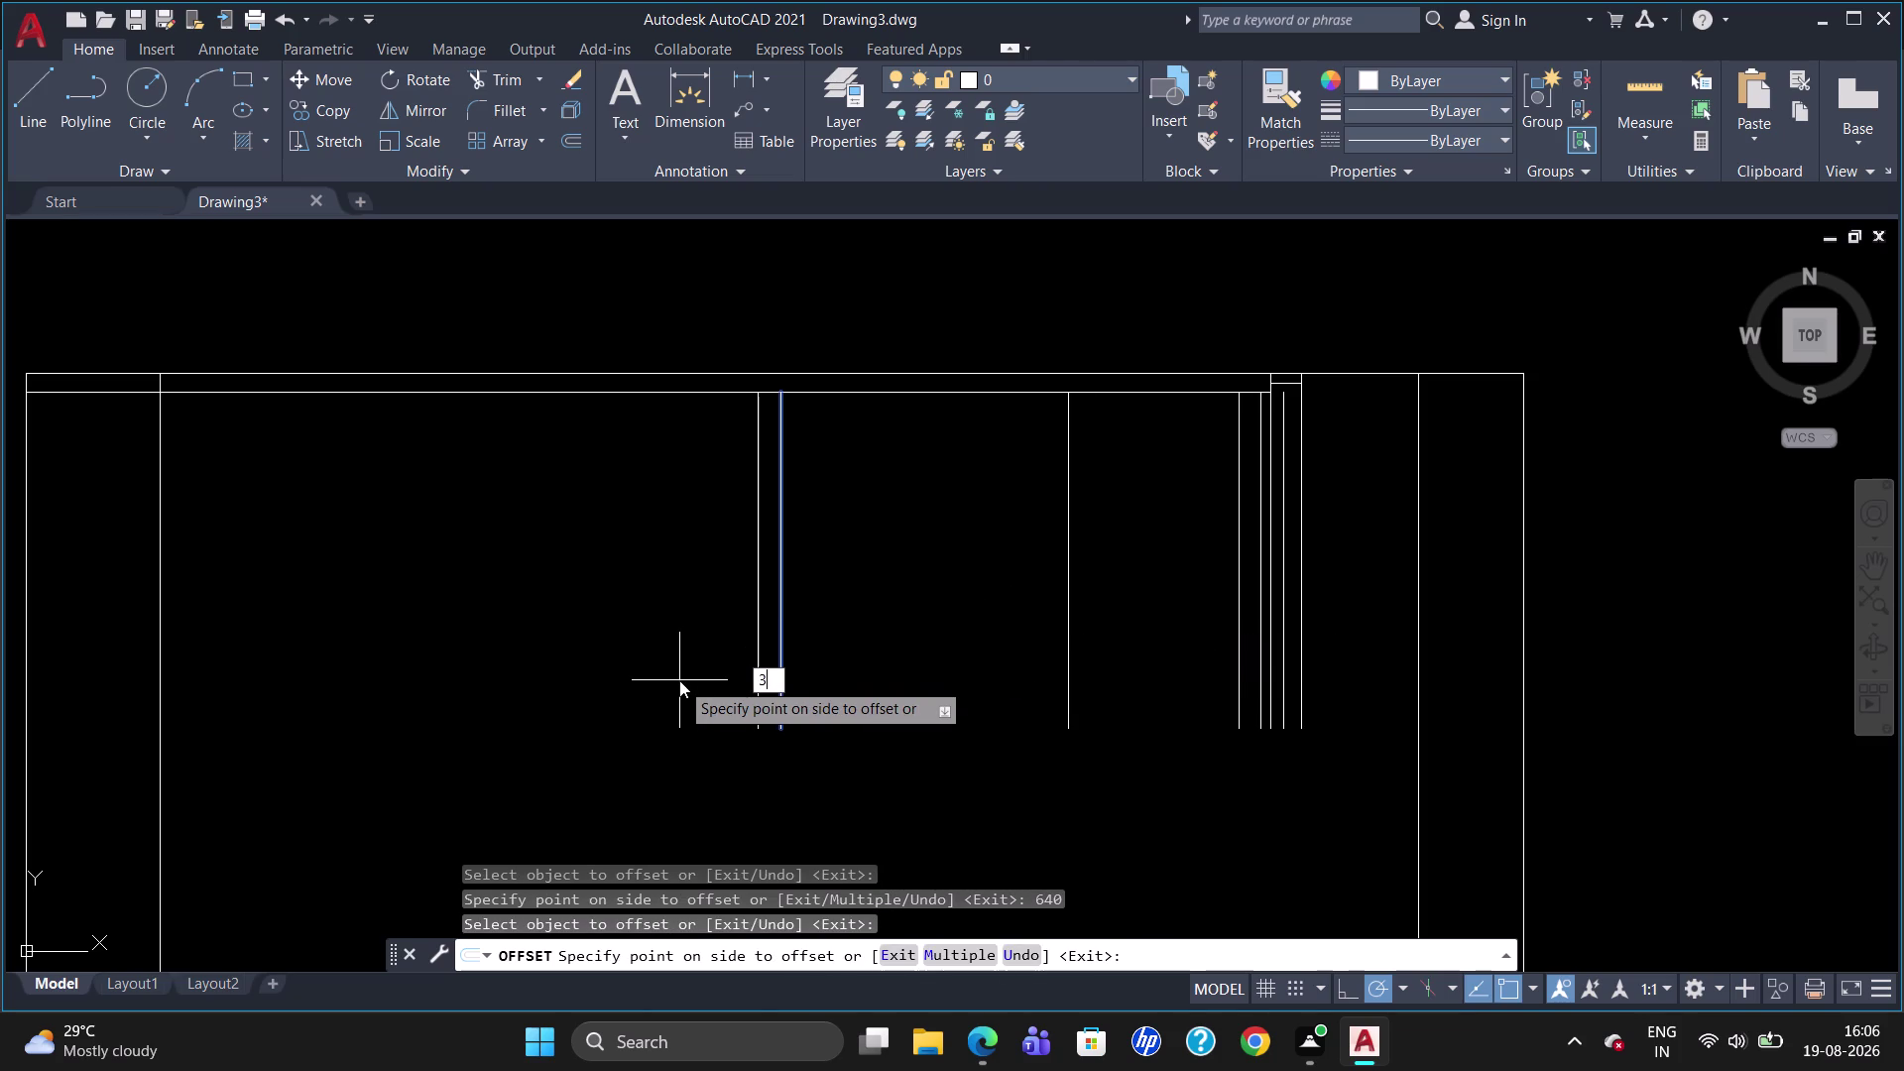
text(80)
key(Return)
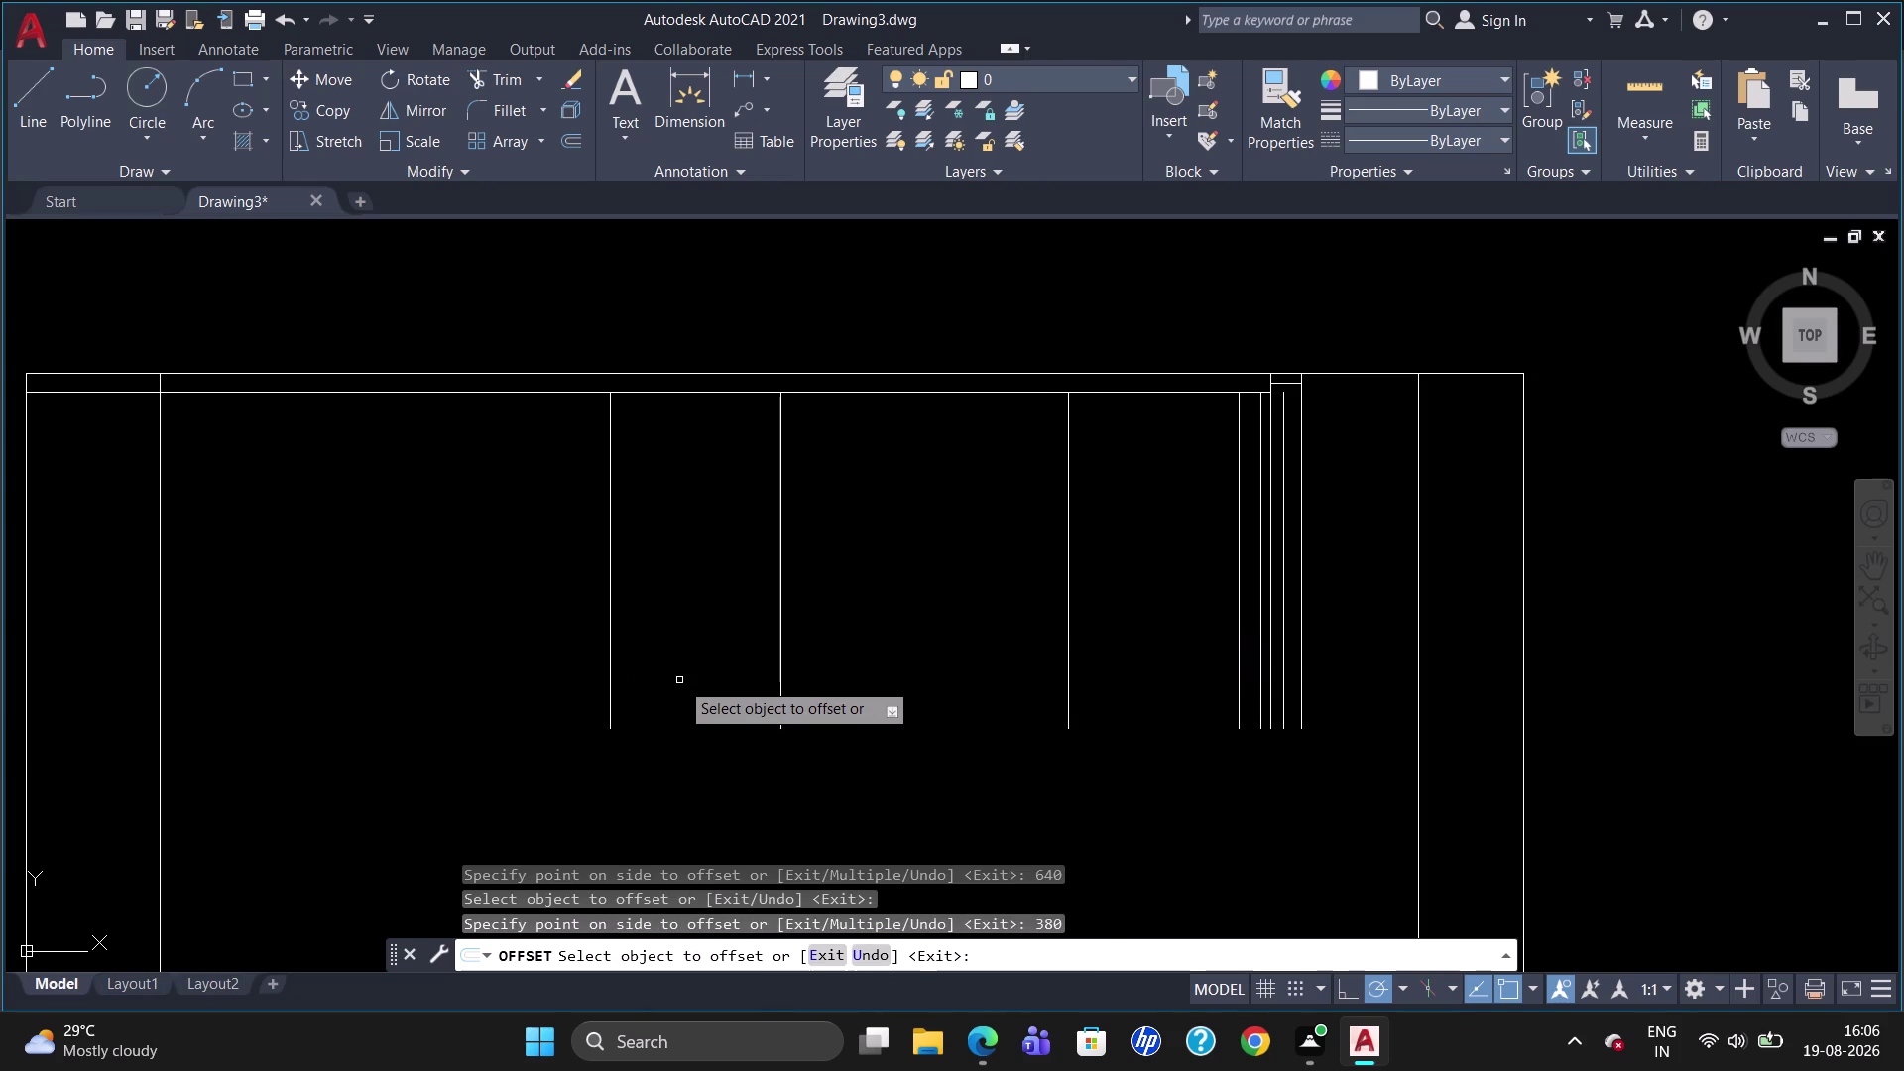
Add two more partitions offset 450 and 200 leftward.
click(608, 644)
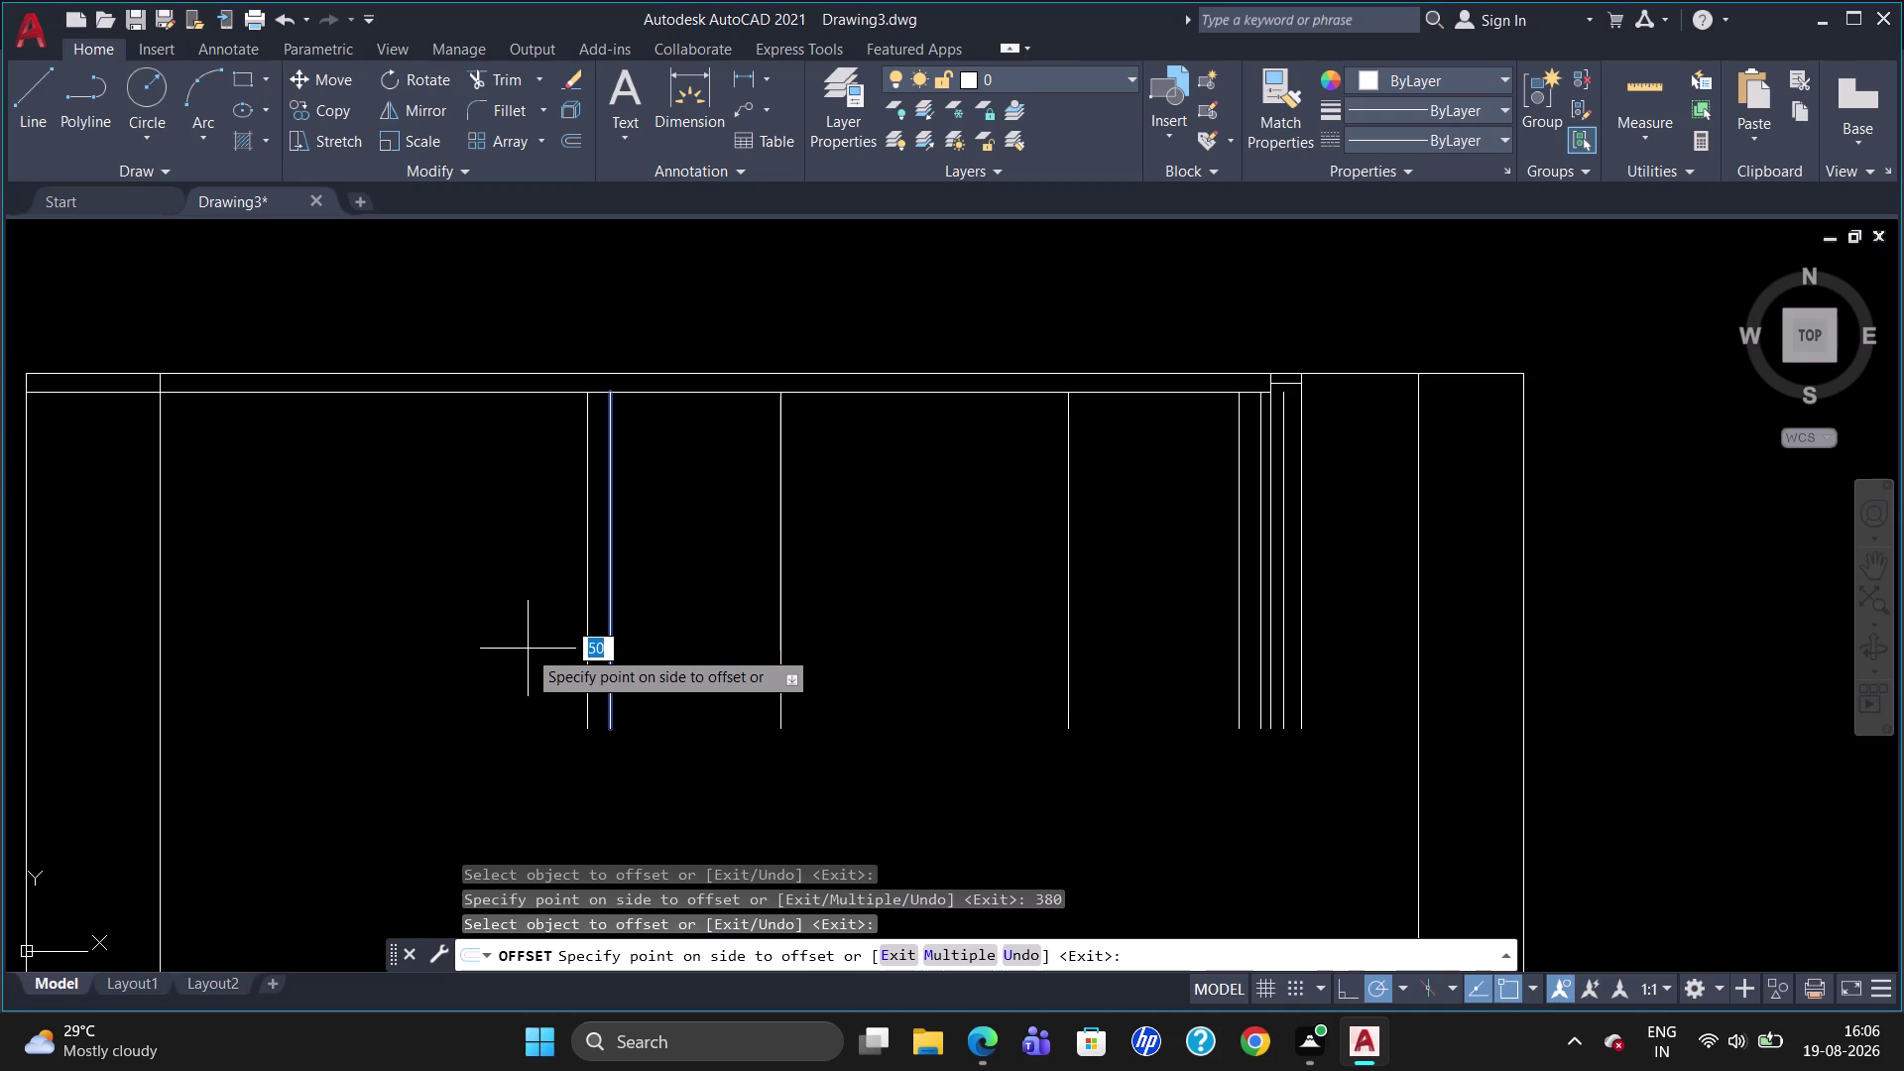
text(450)
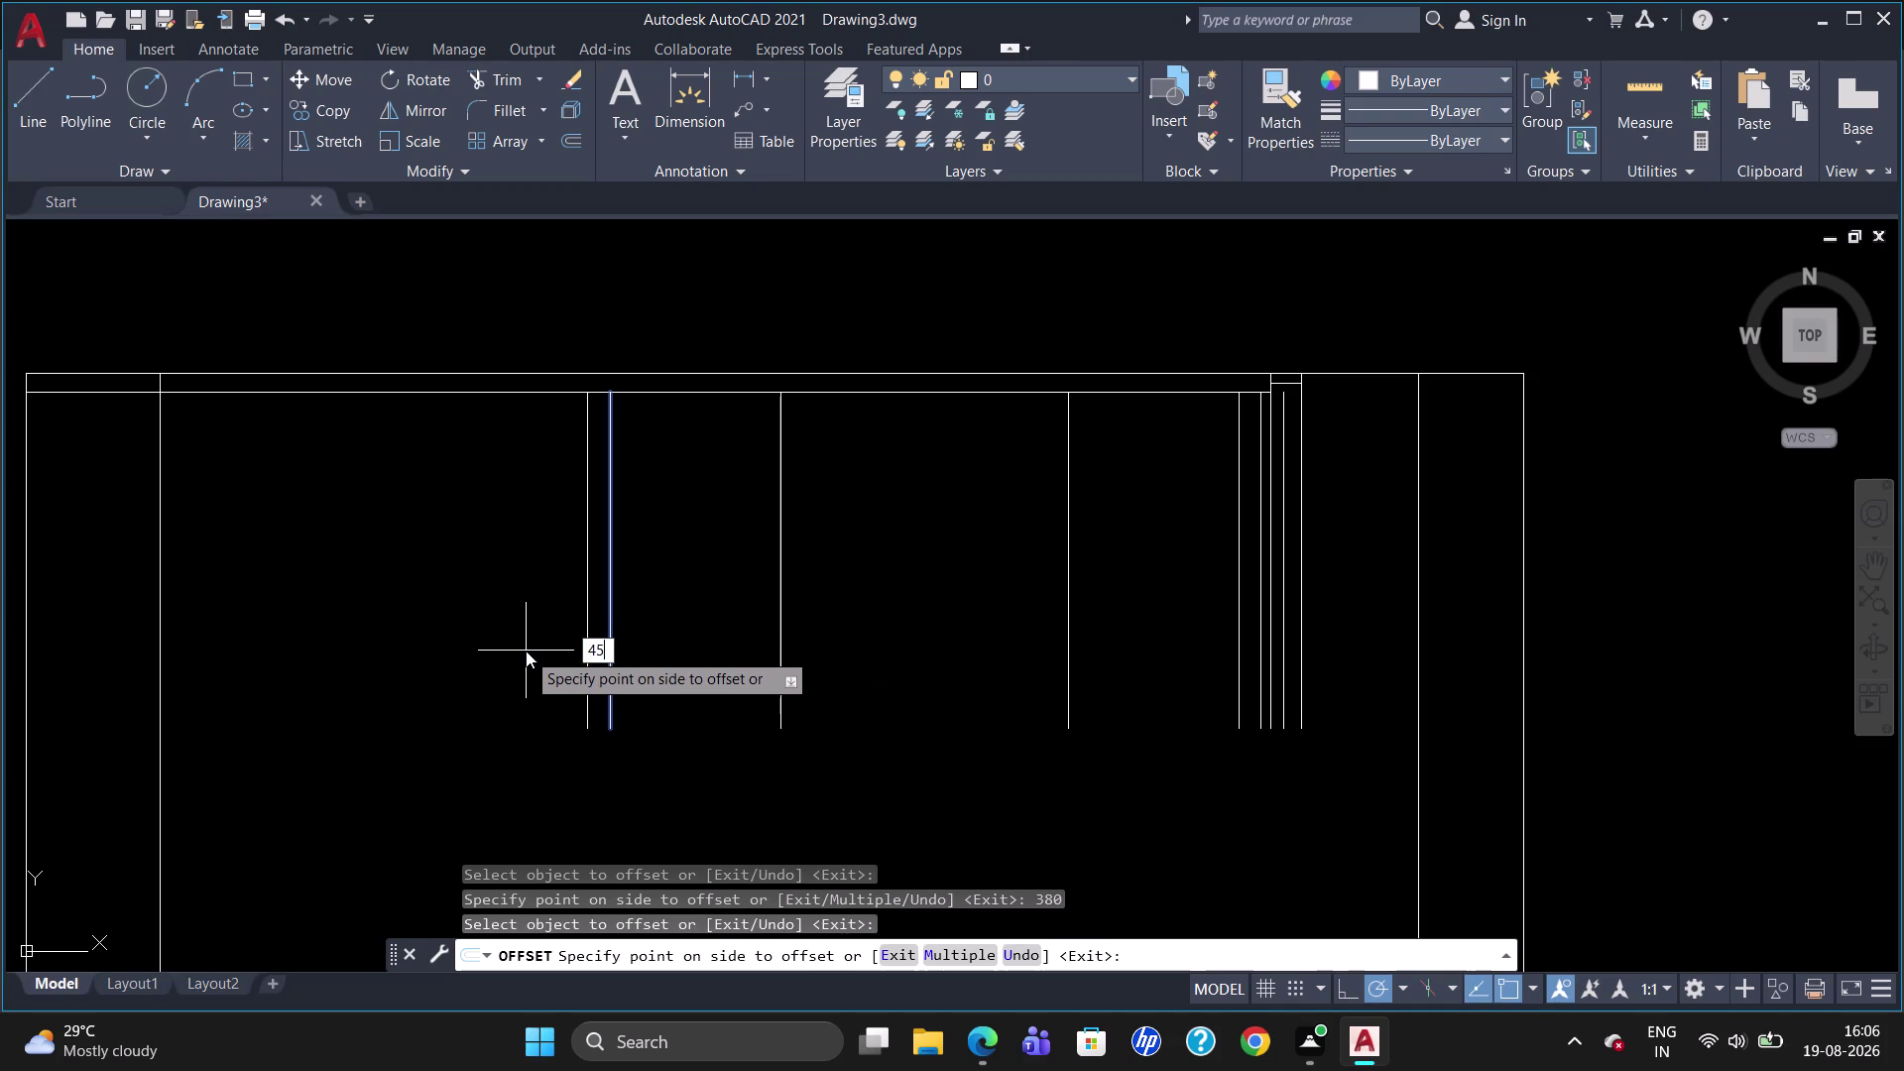
key(Return)
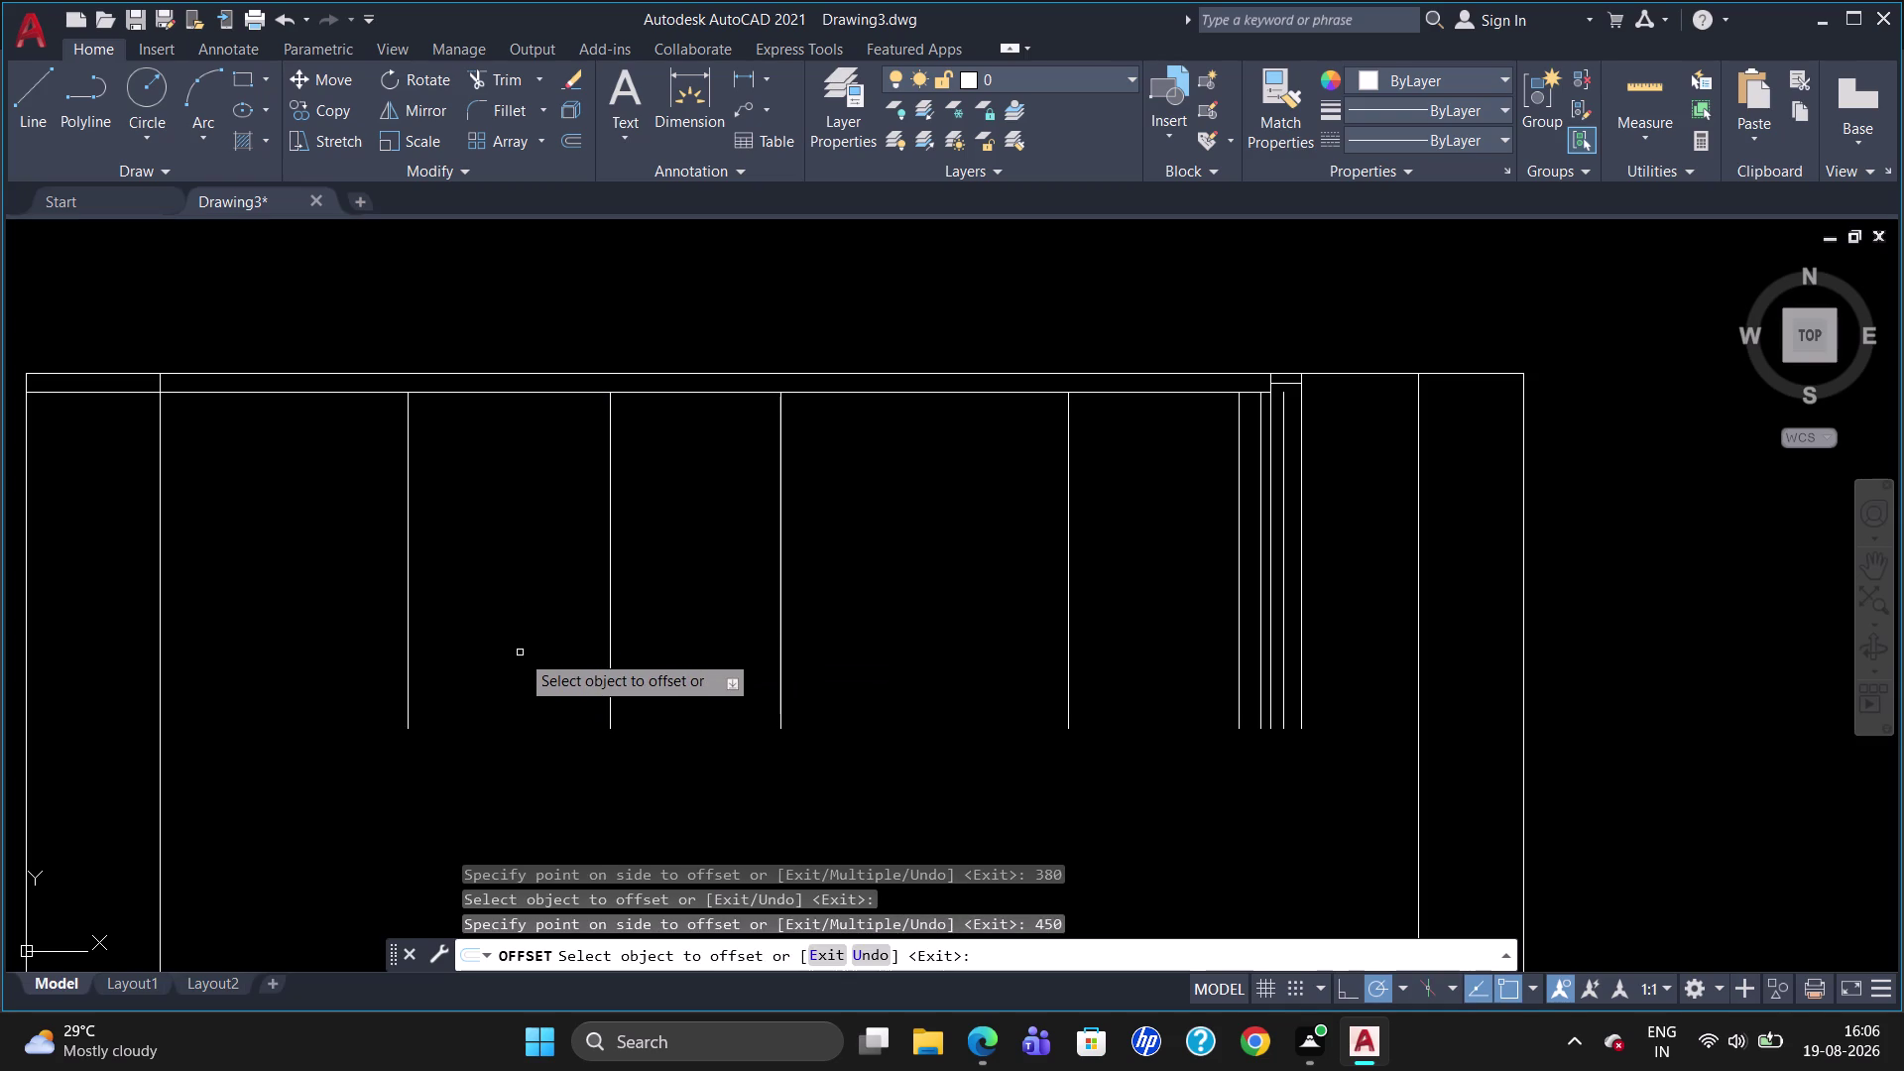
click(410, 597)
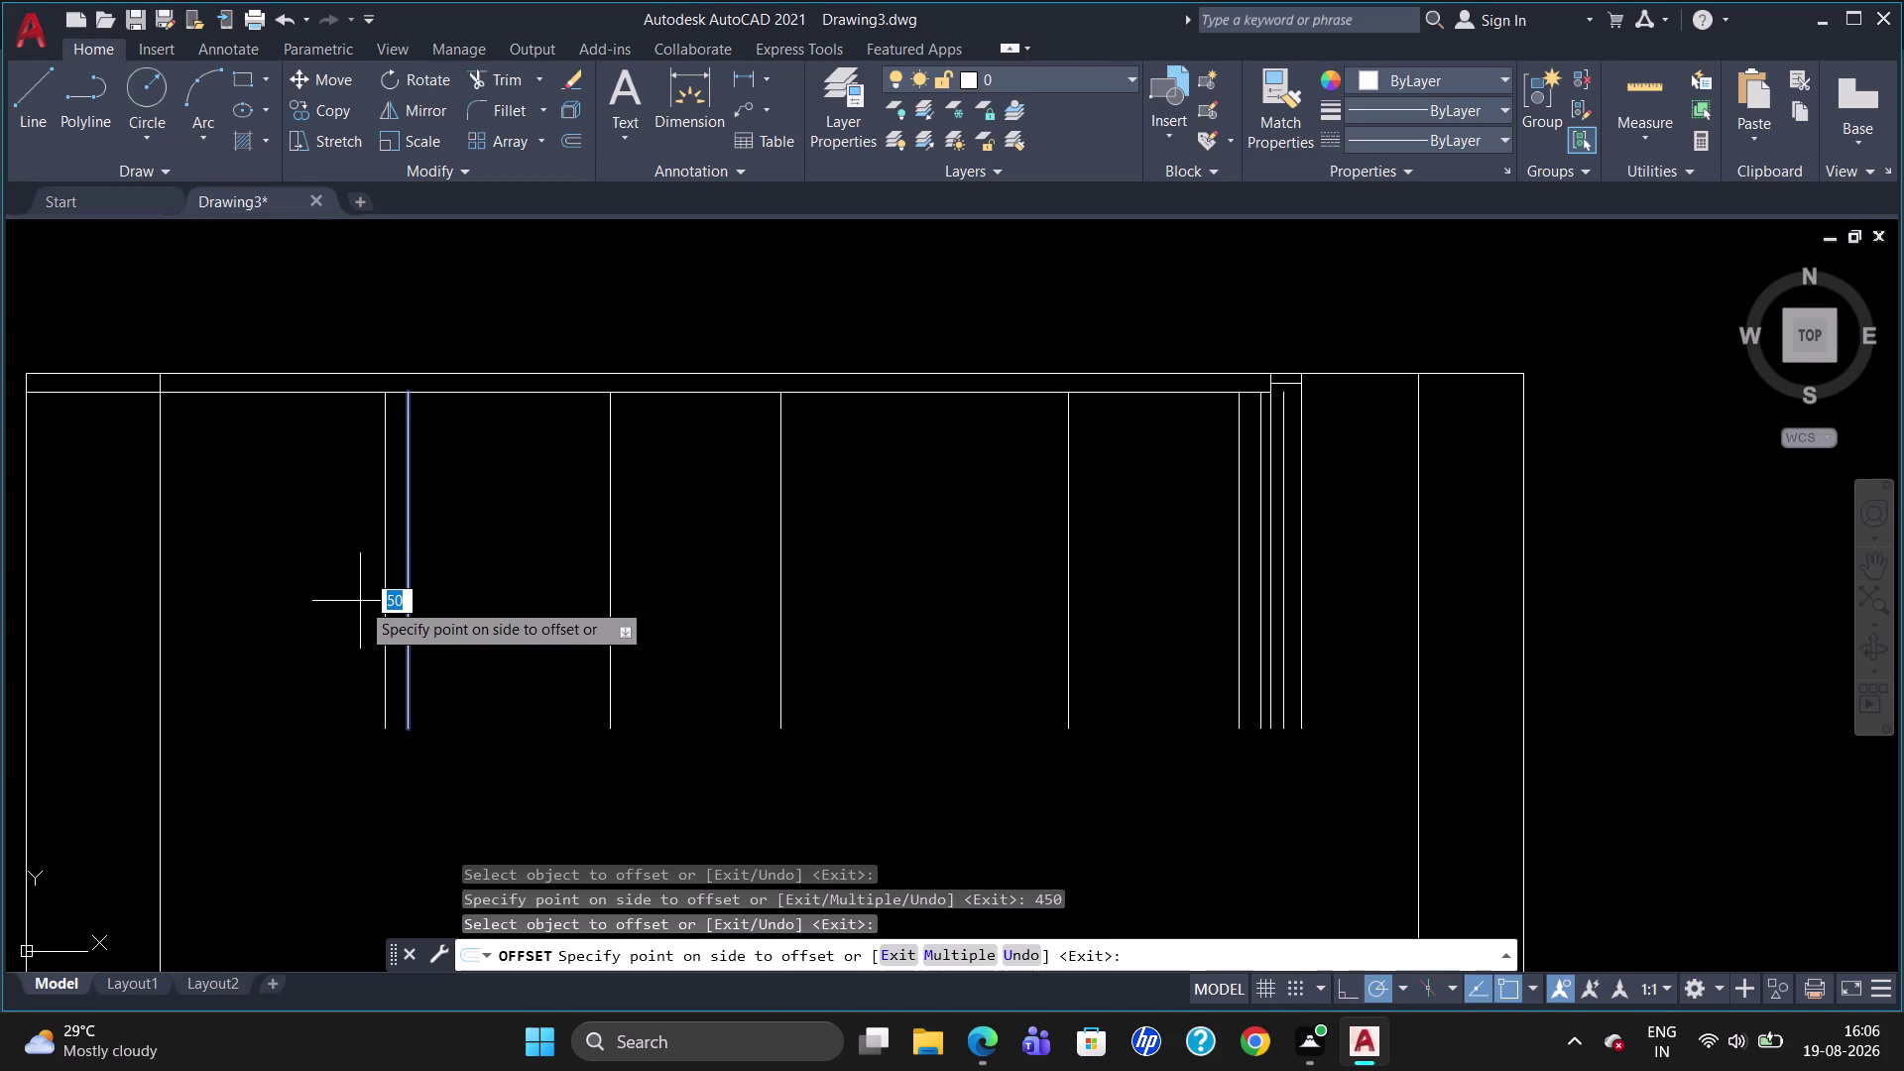
text(200)
key(Return)
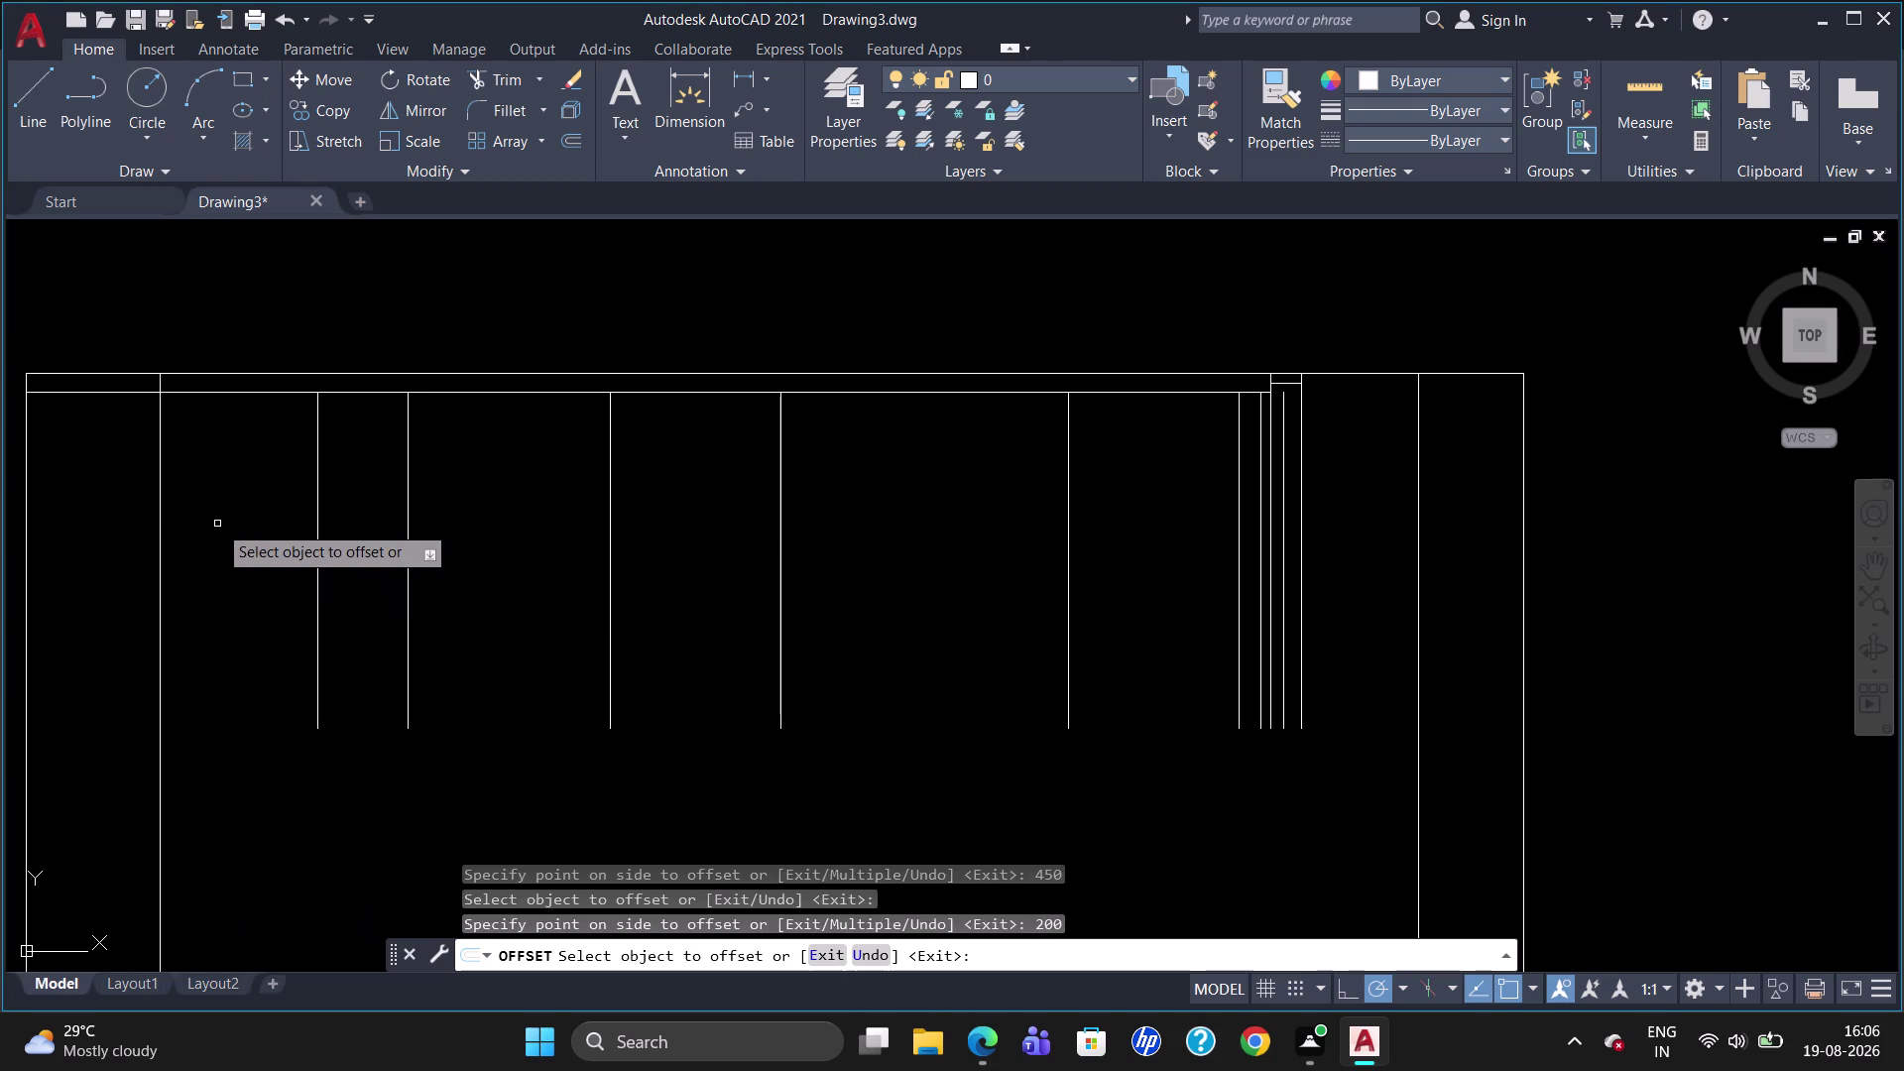
key(Escape)
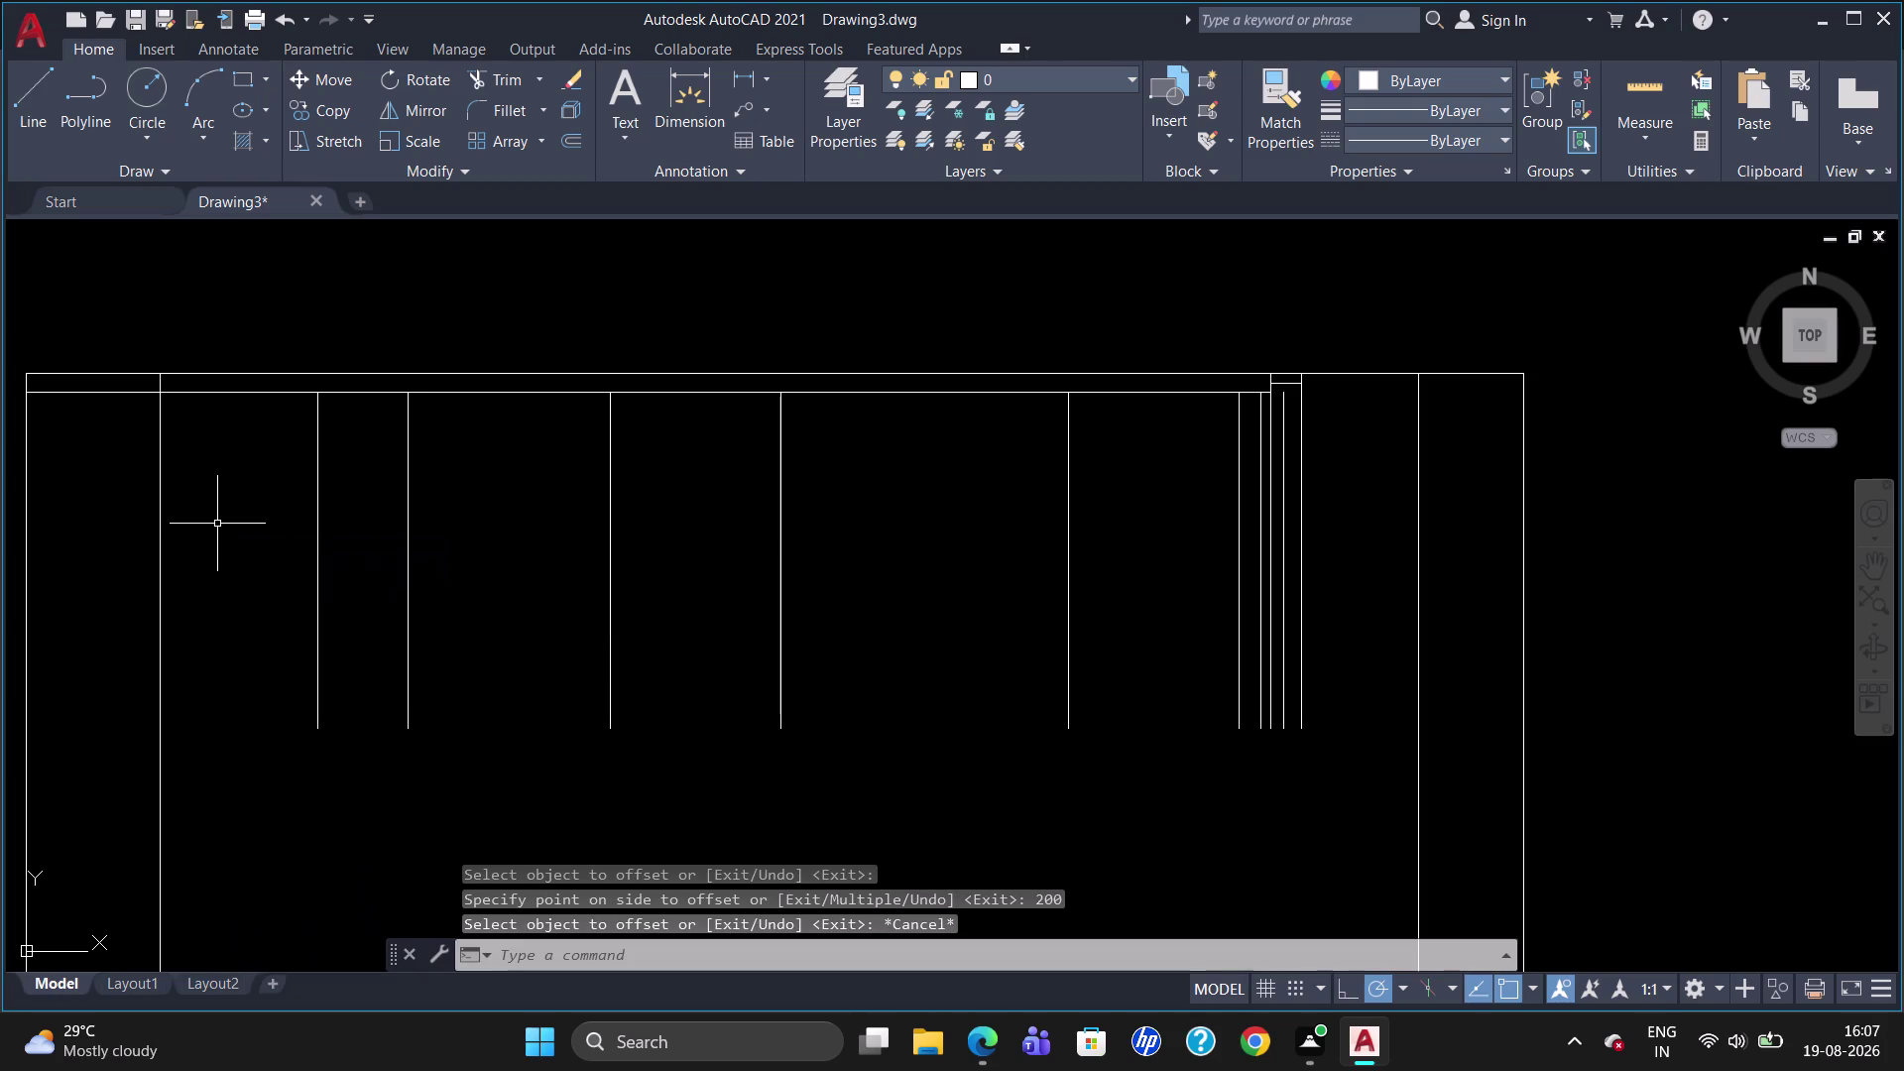
Draw a line starting at a point tracked 350 along the top border from its corner.
scroll(up, 3)
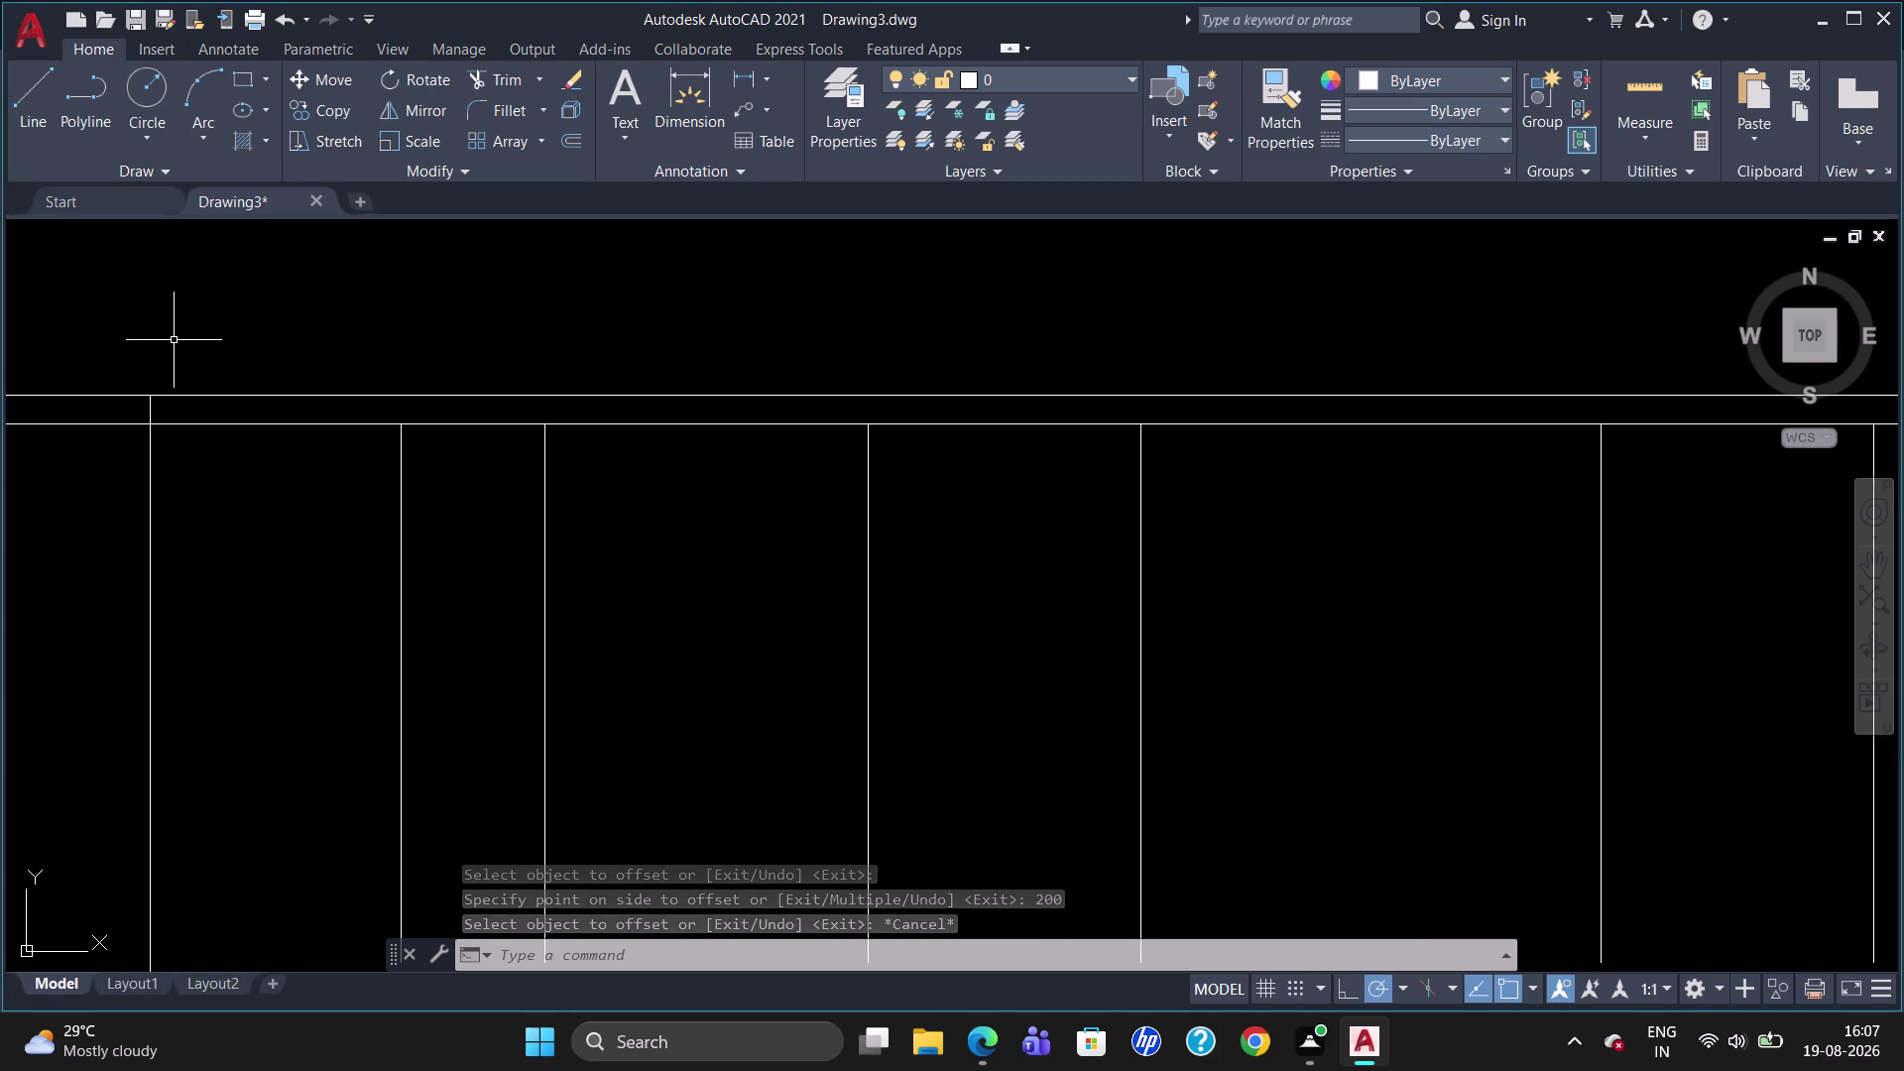
scroll(down, 3)
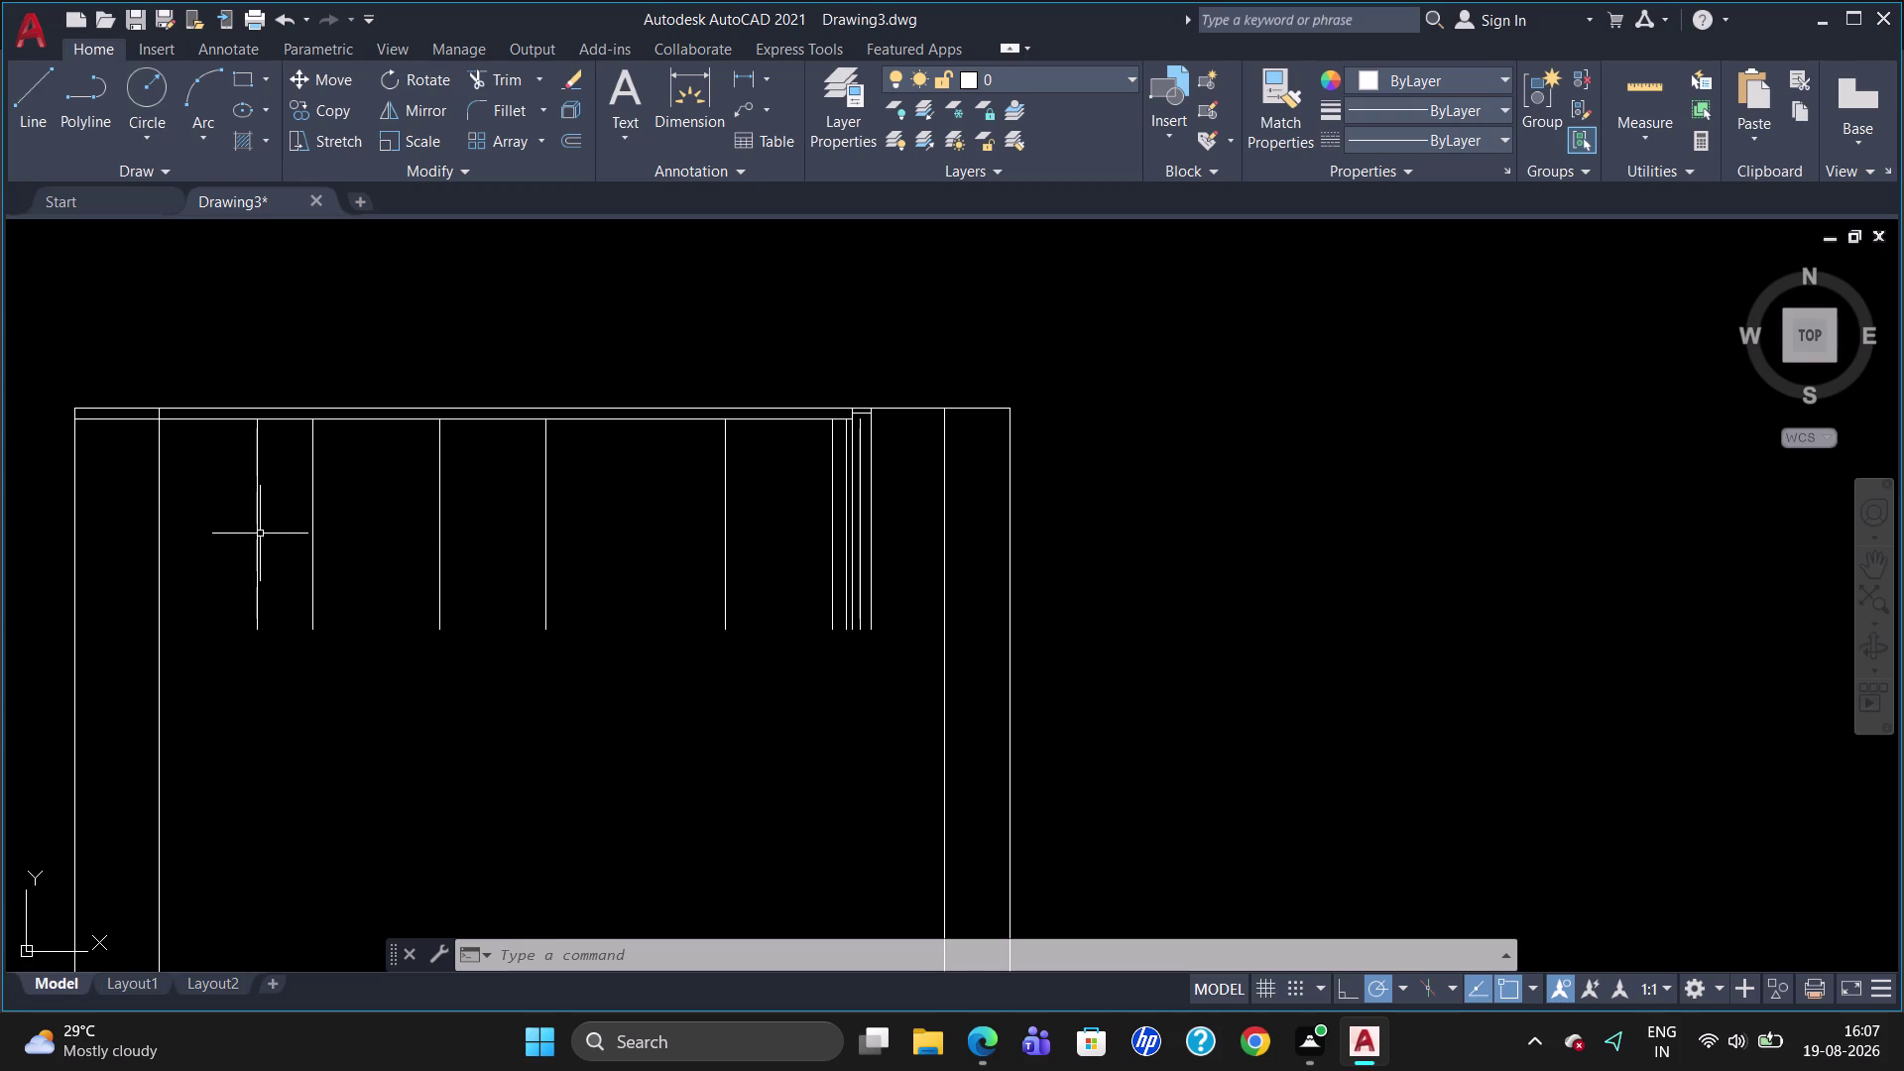
key(l)
key(Return)
text(T)
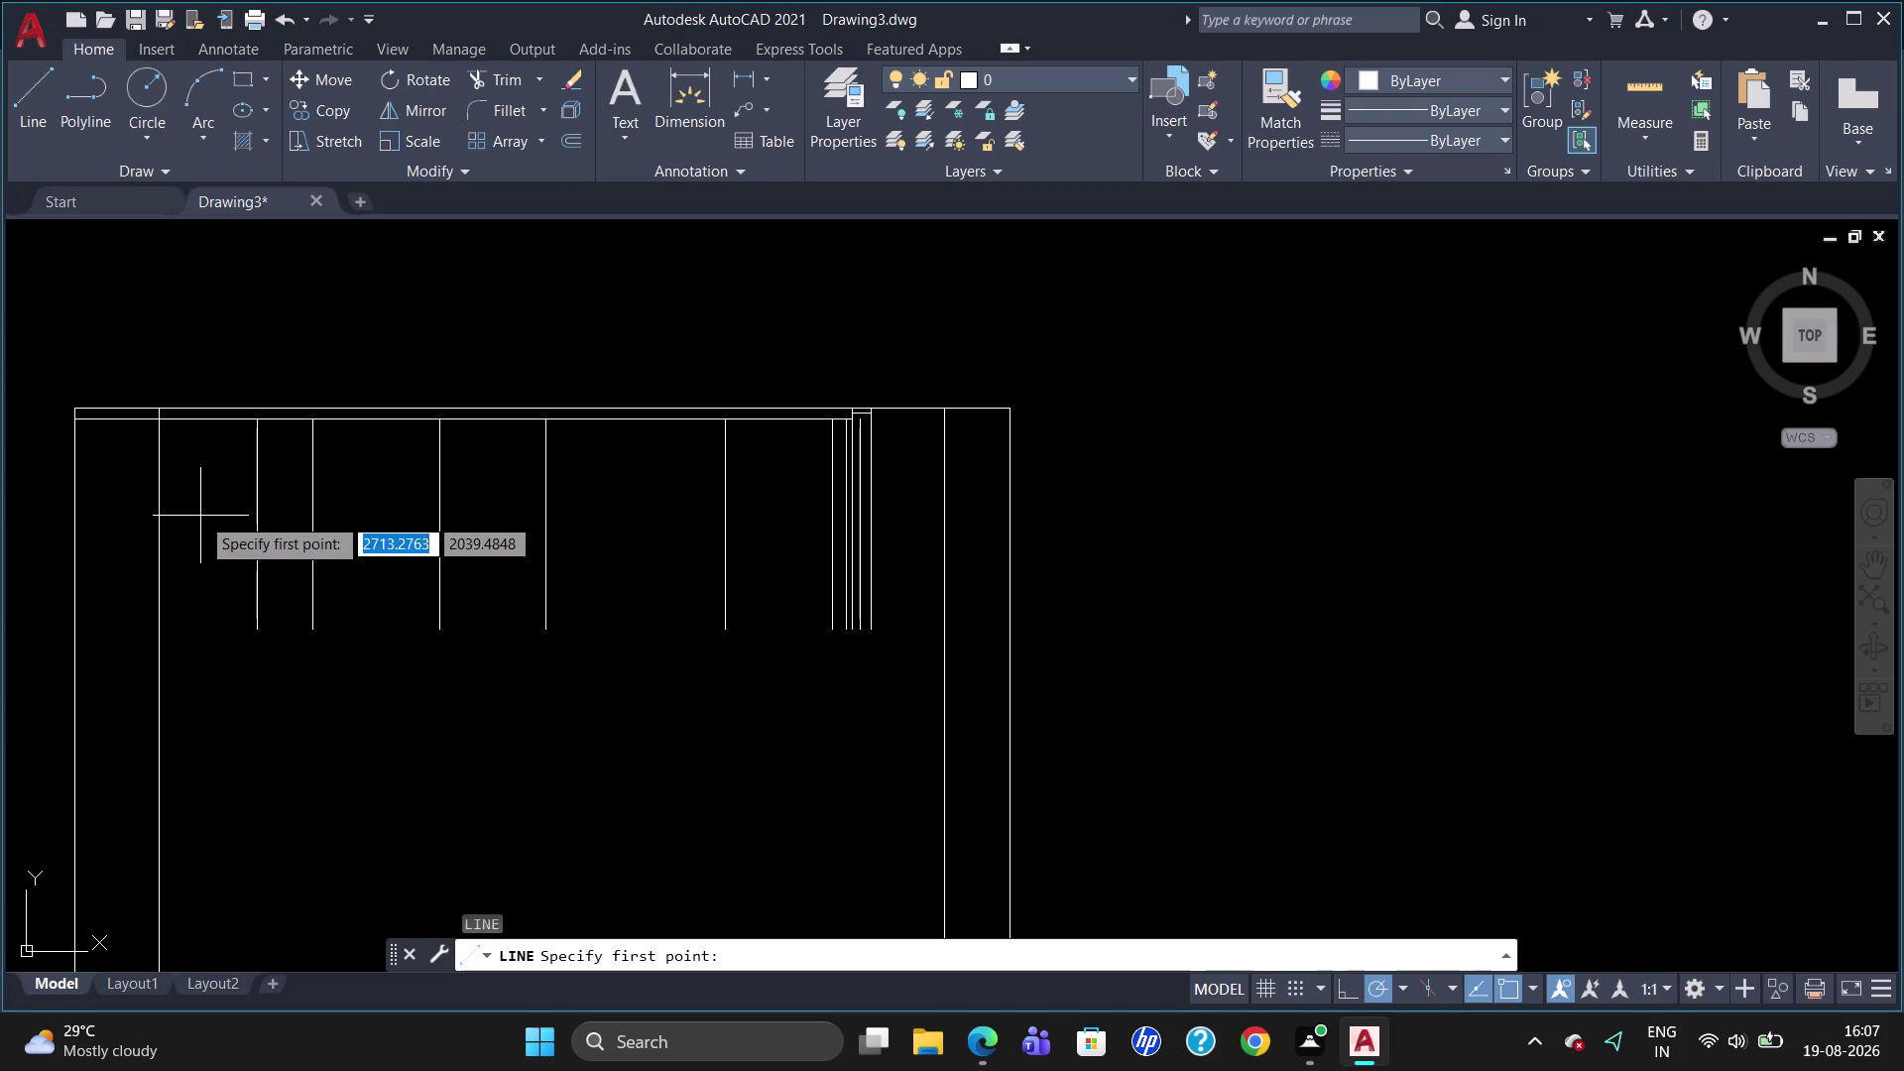
text(J)
key(BackSpace)
key(k)
key(Return)
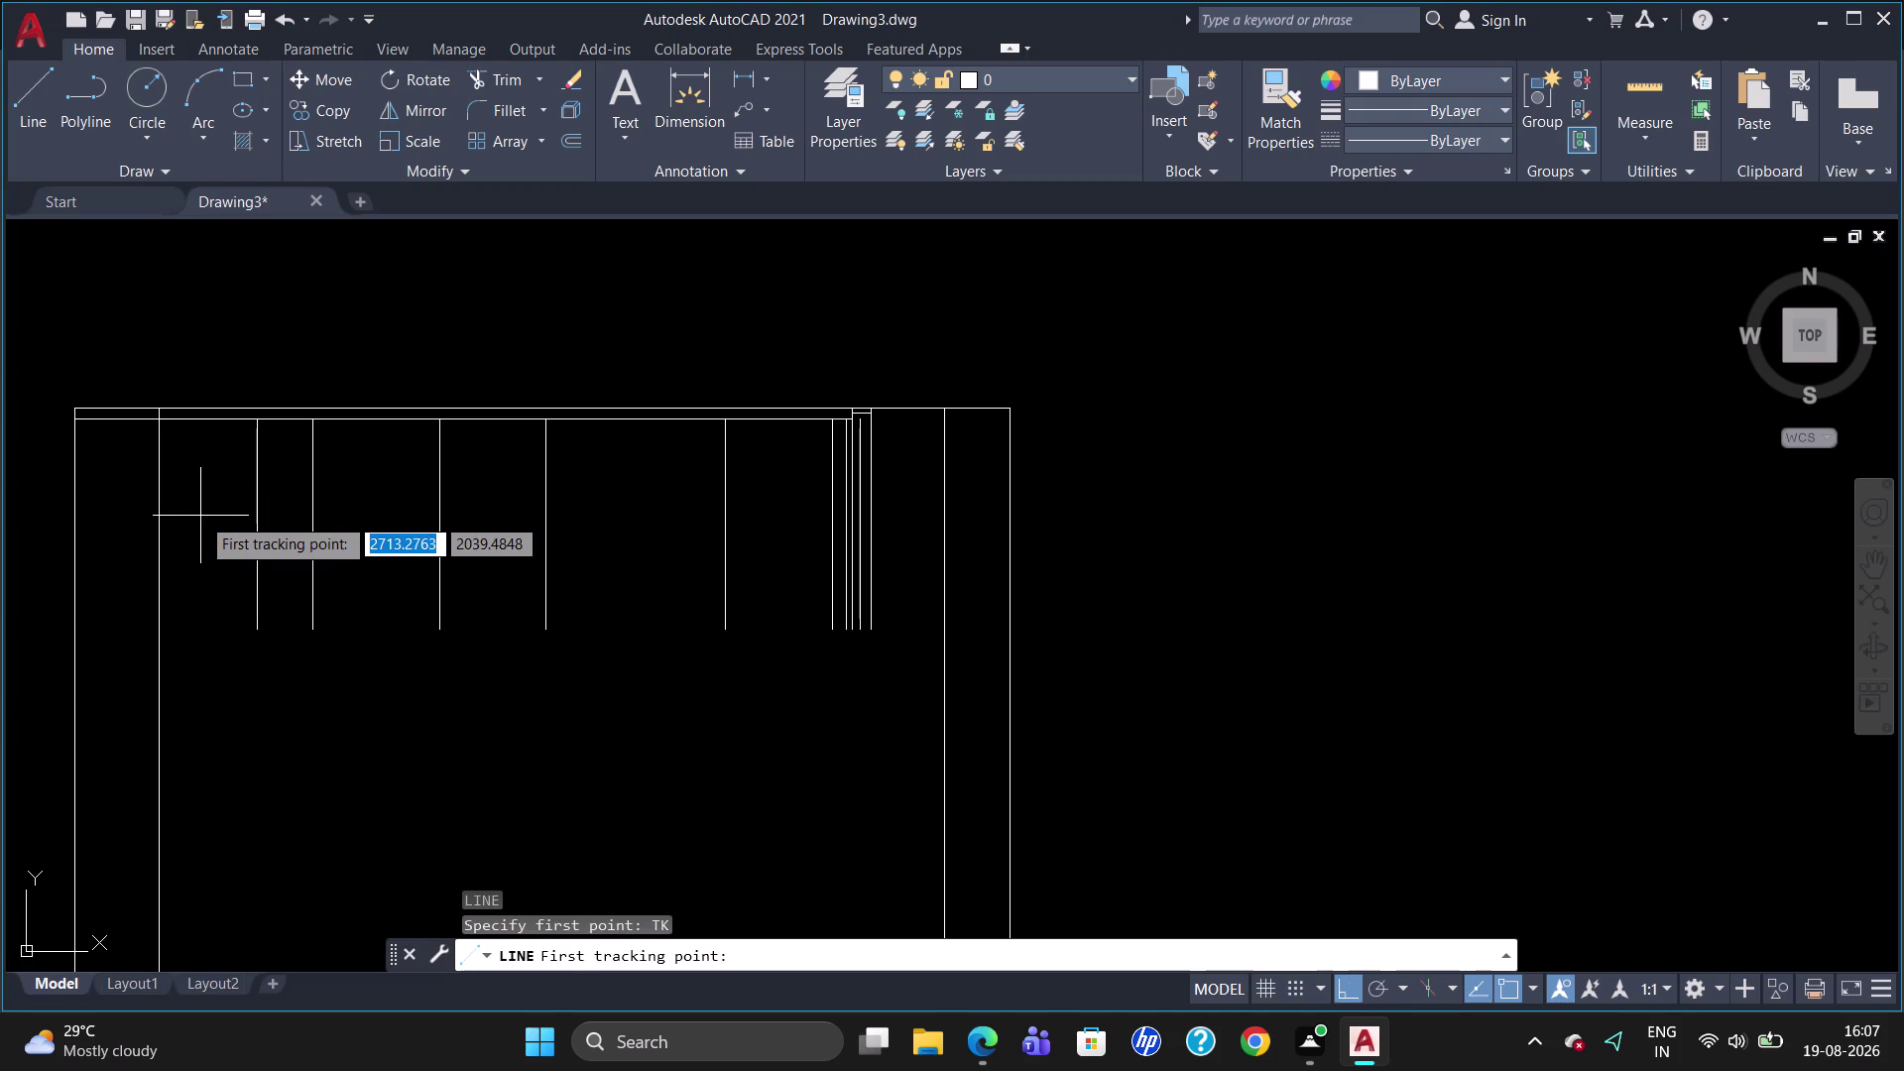
click(157, 405)
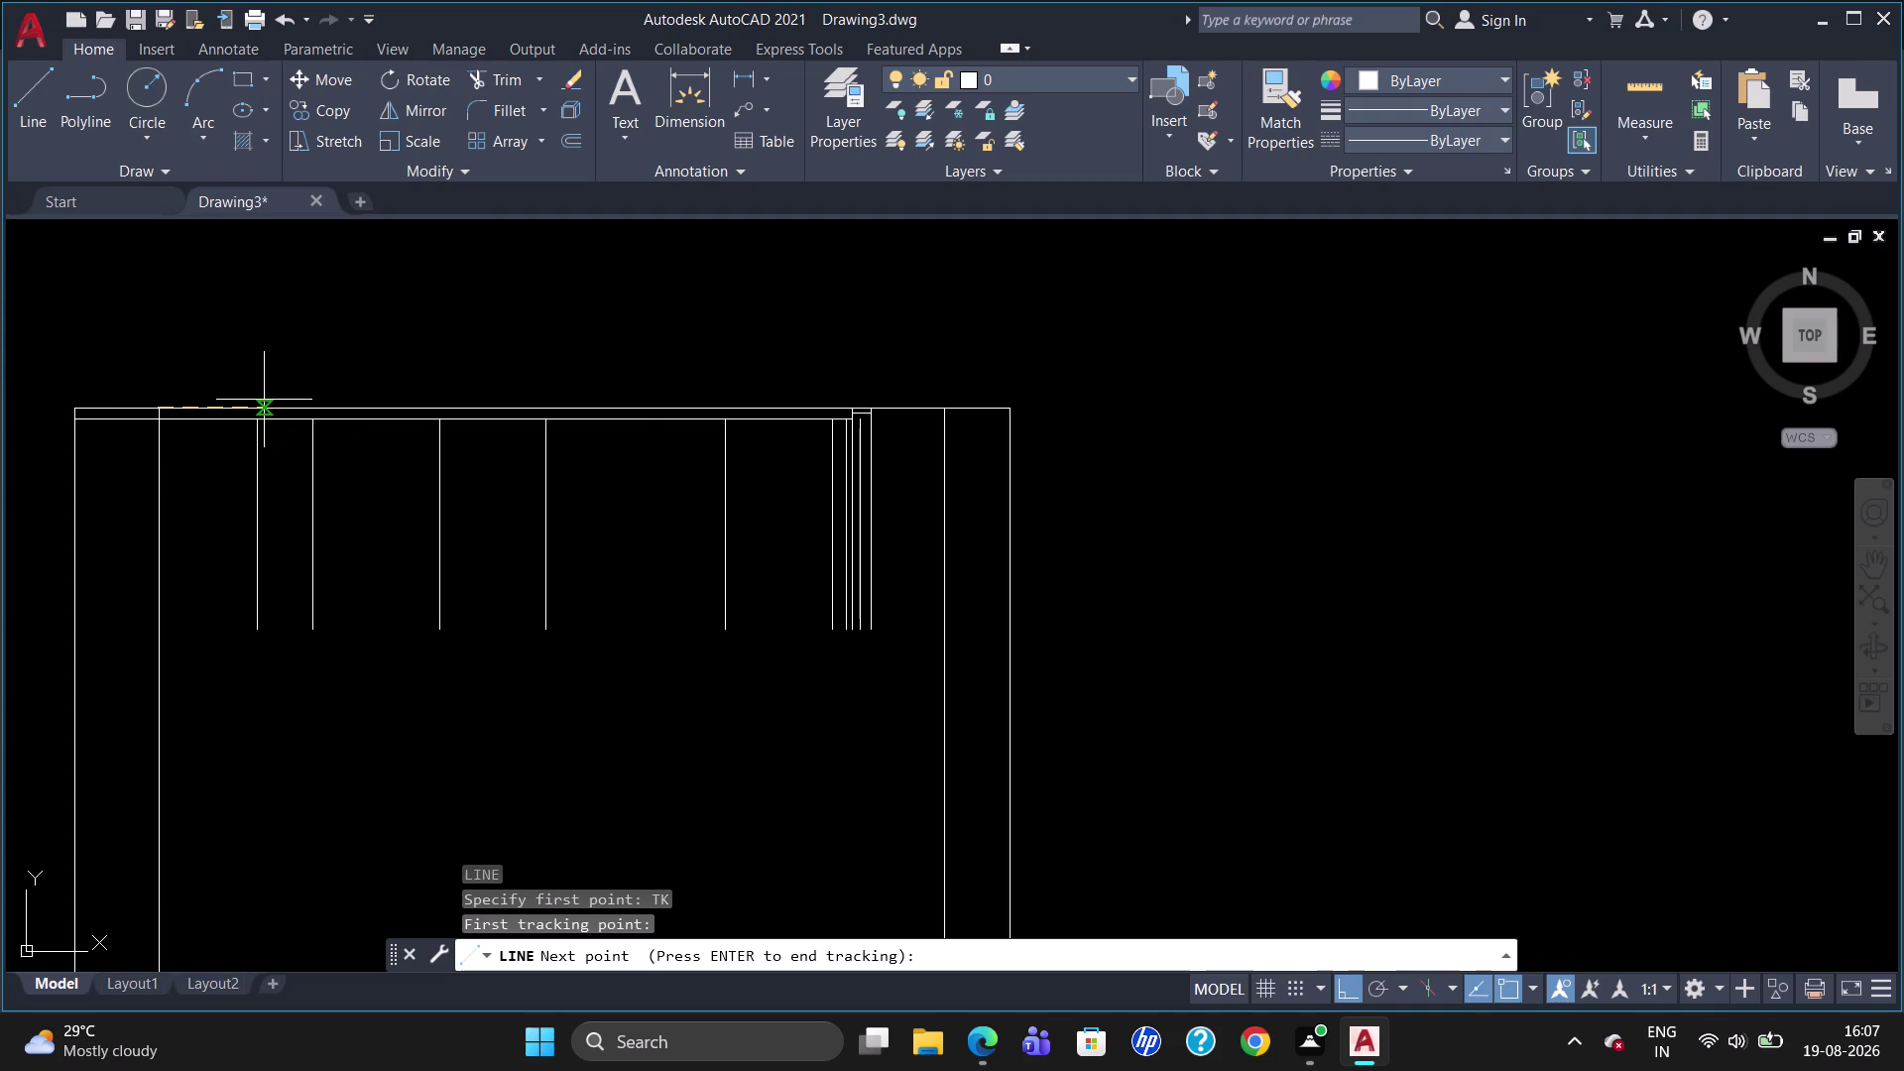
text(350)
key(Return)
key(Return)
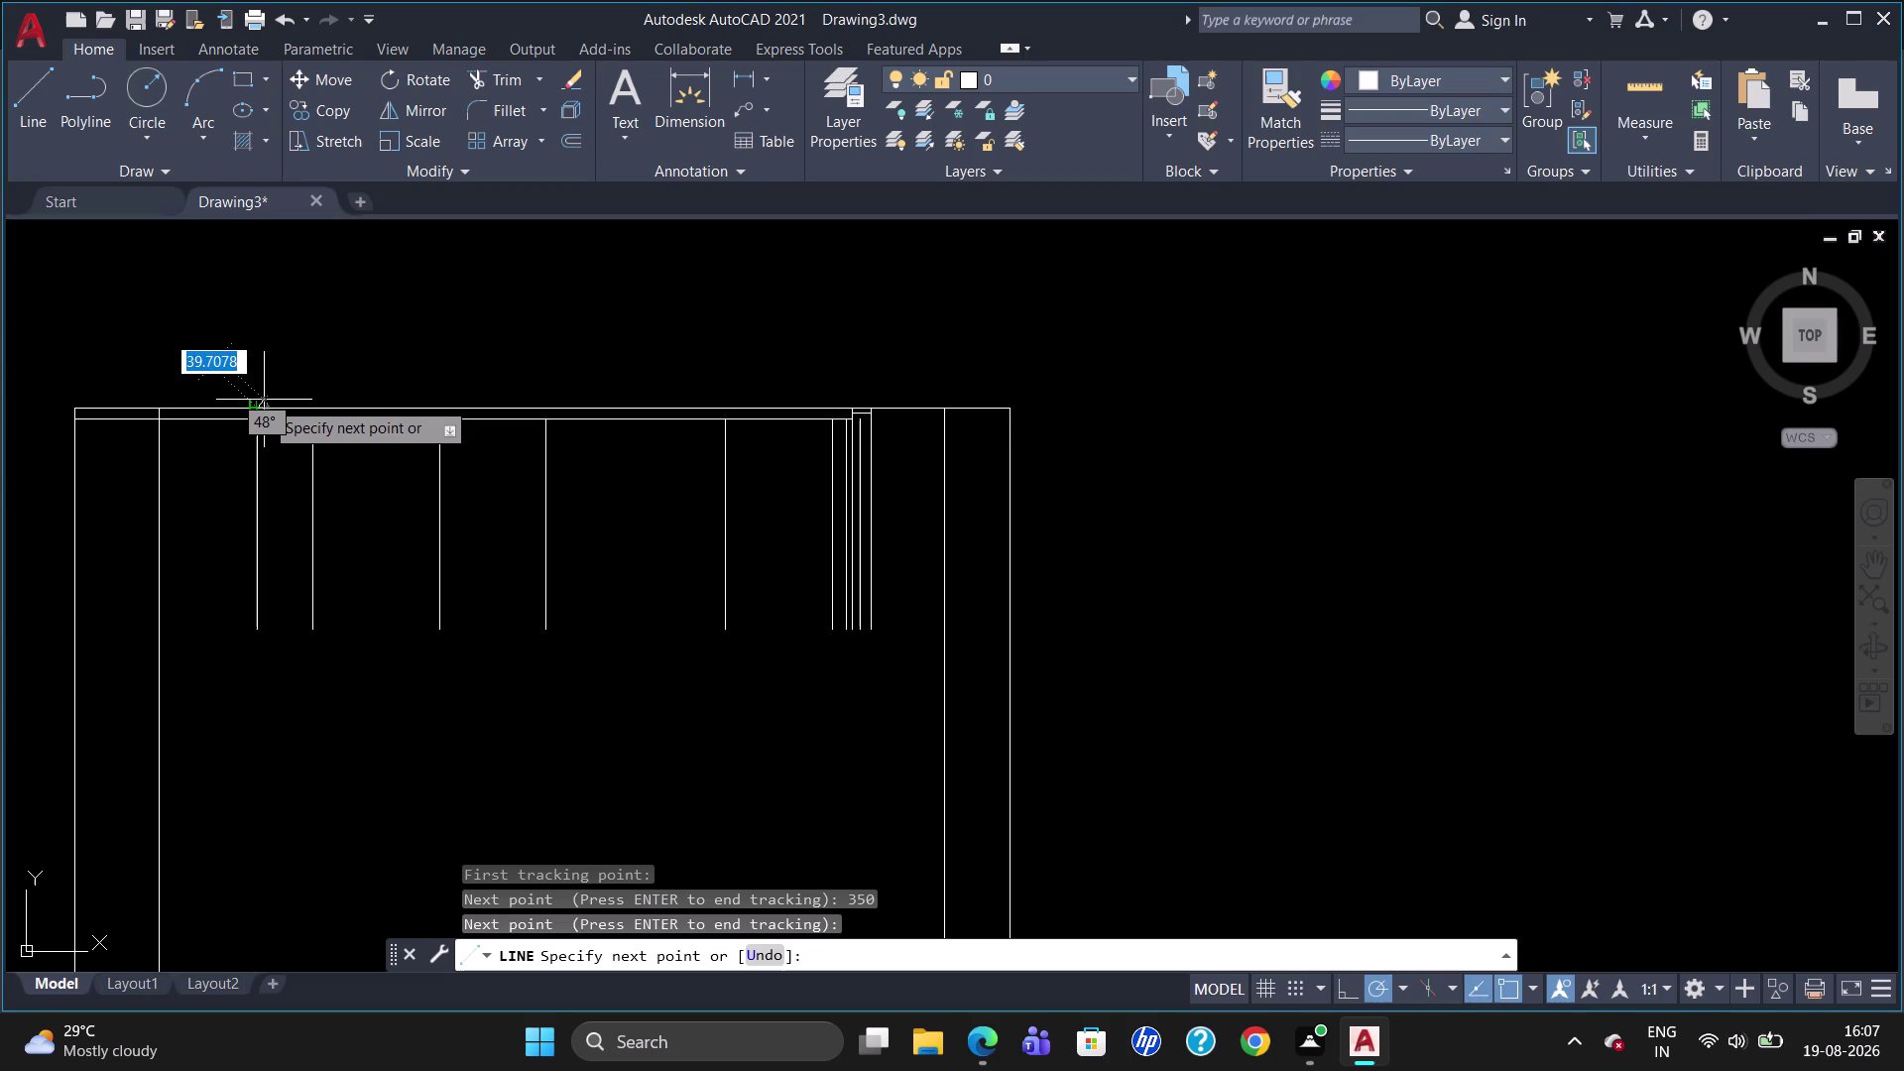
click(259, 636)
key(Escape)
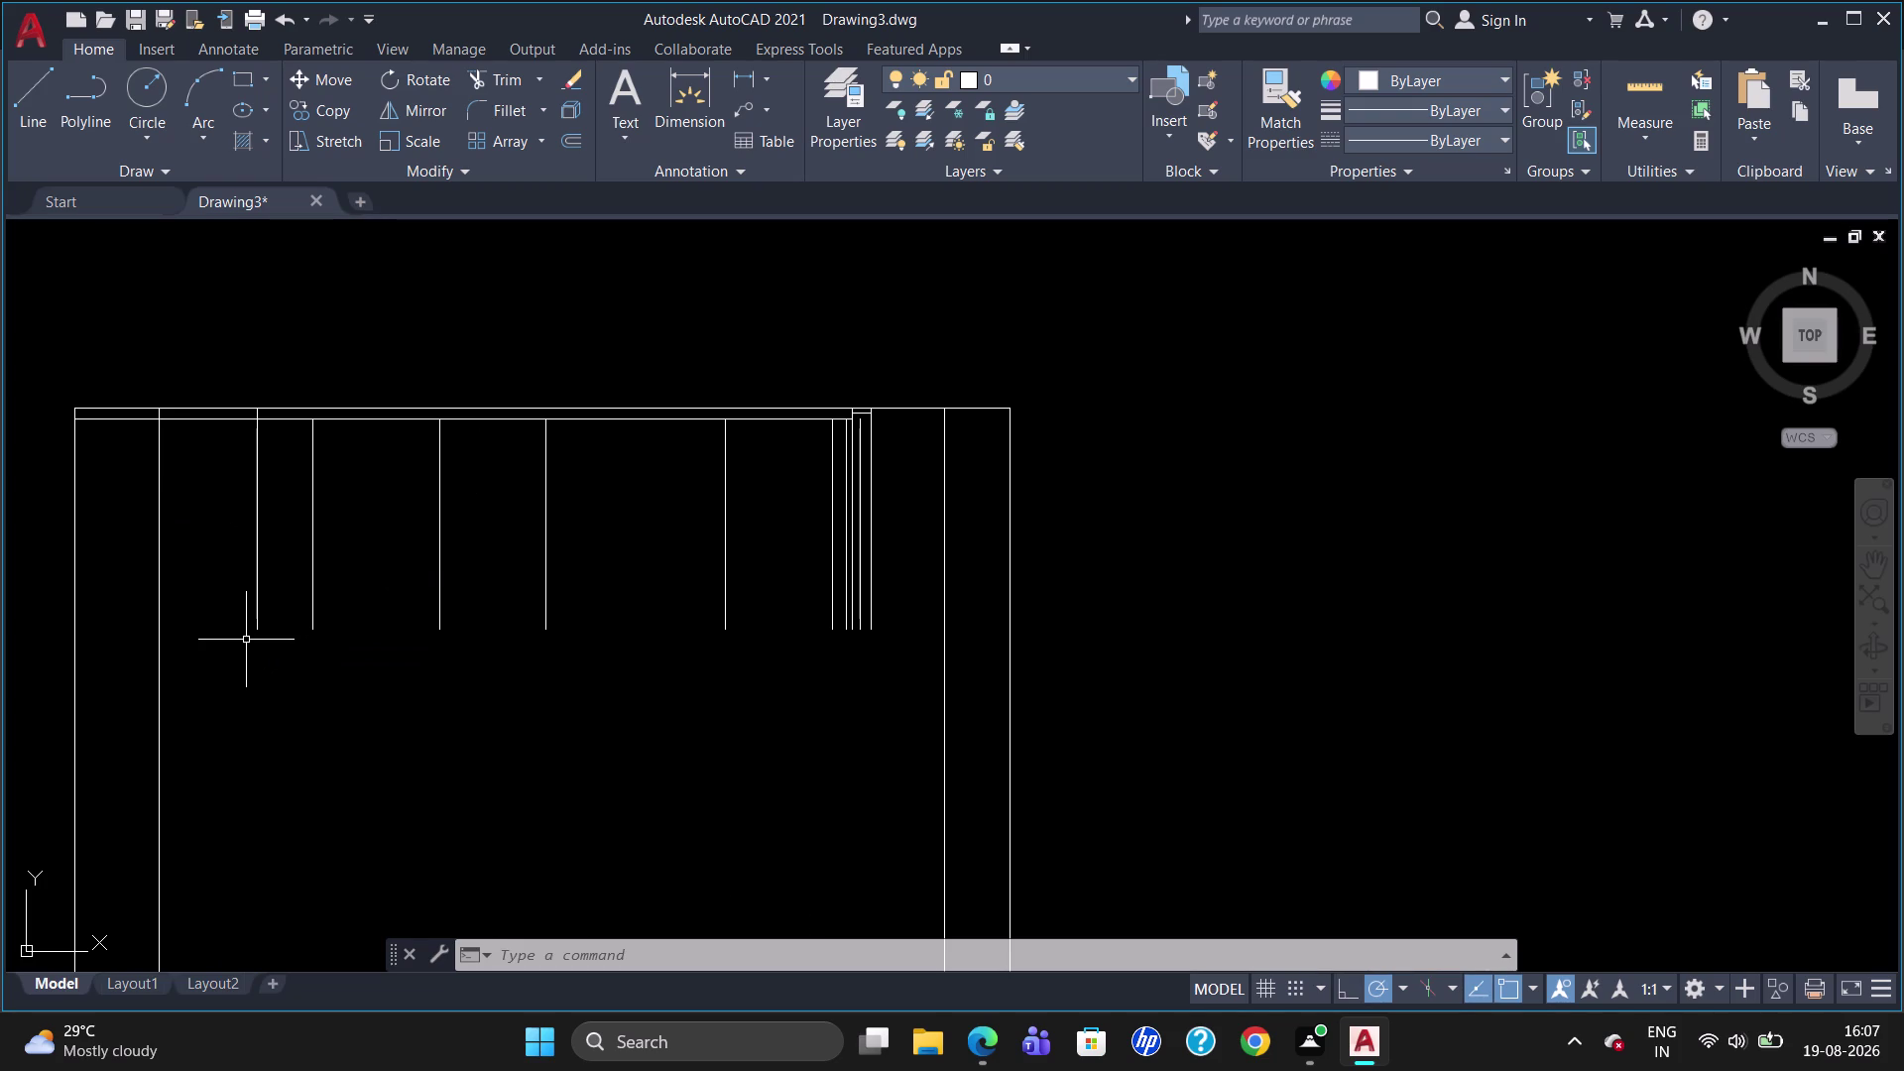
Trim away the unwanted line piece, using all lines as cutting edges.
text(TR)
key(Return)
key(Return)
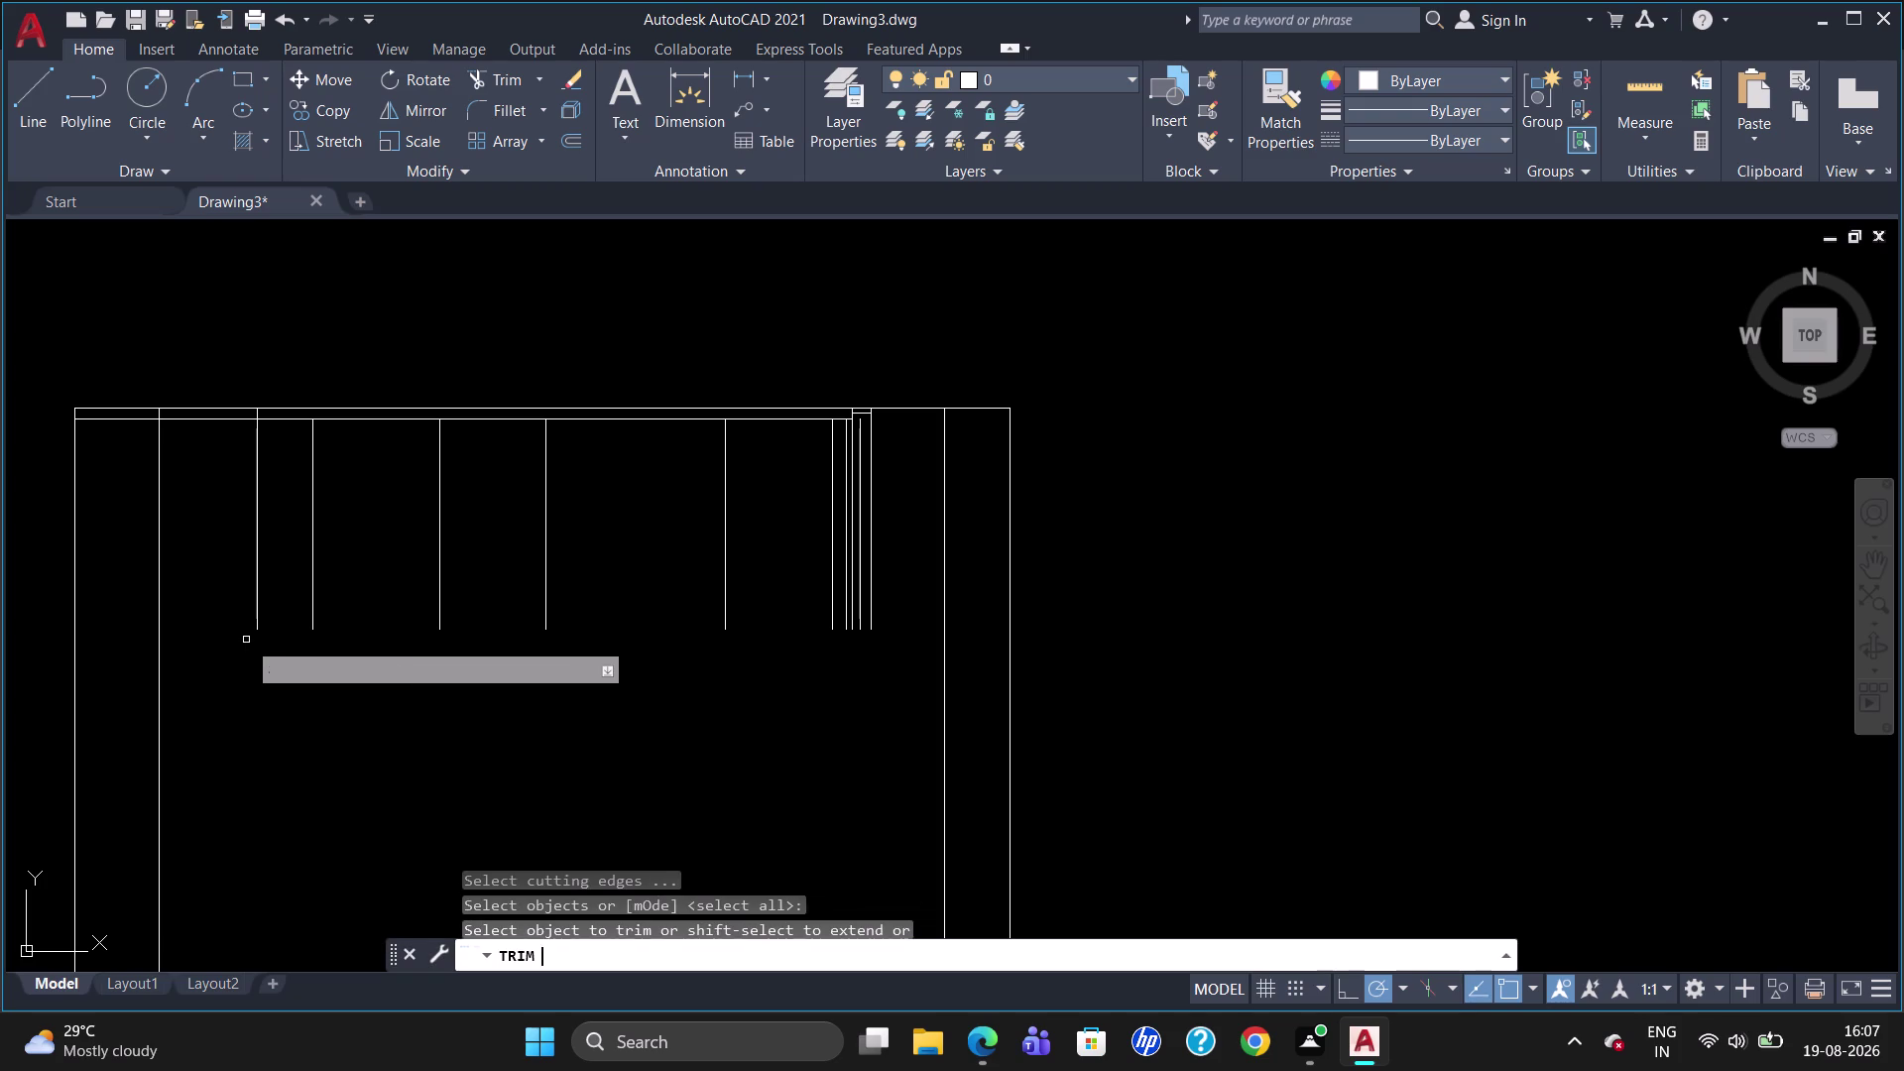
click(258, 417)
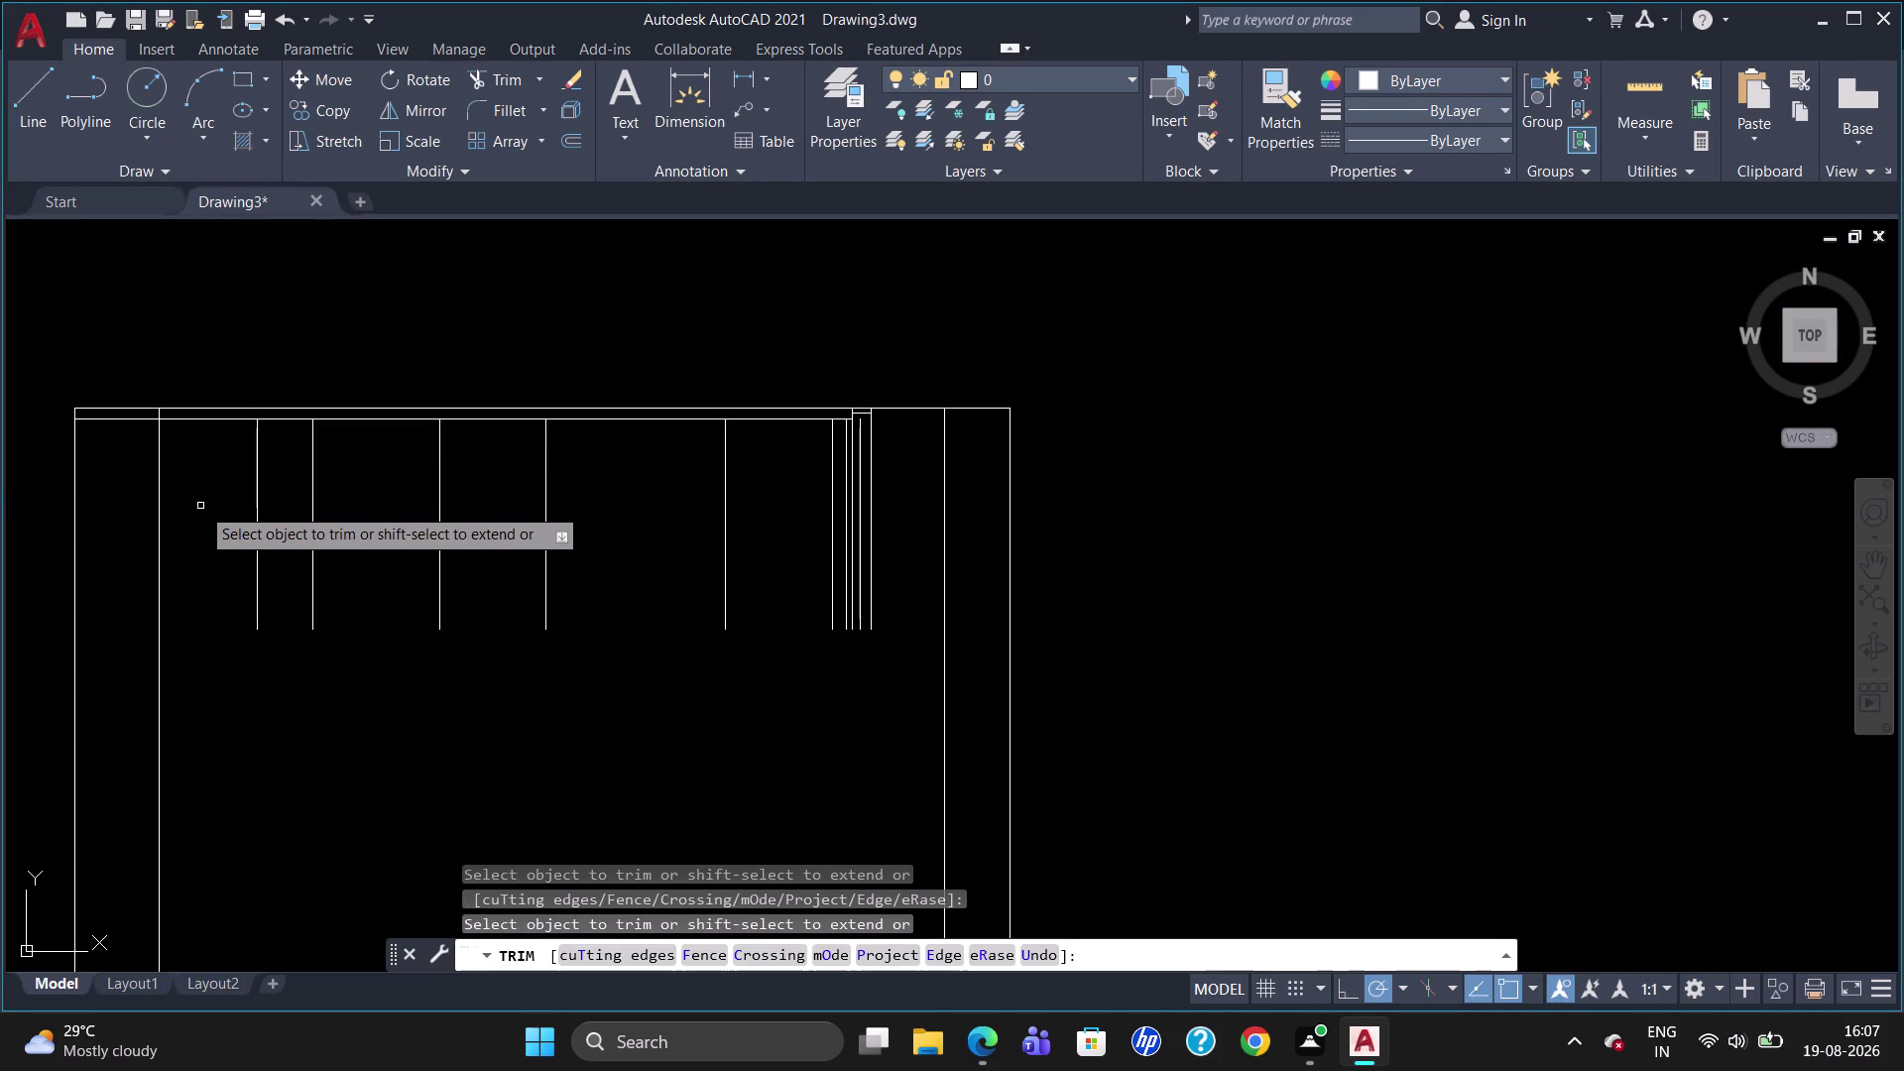
key(Escape)
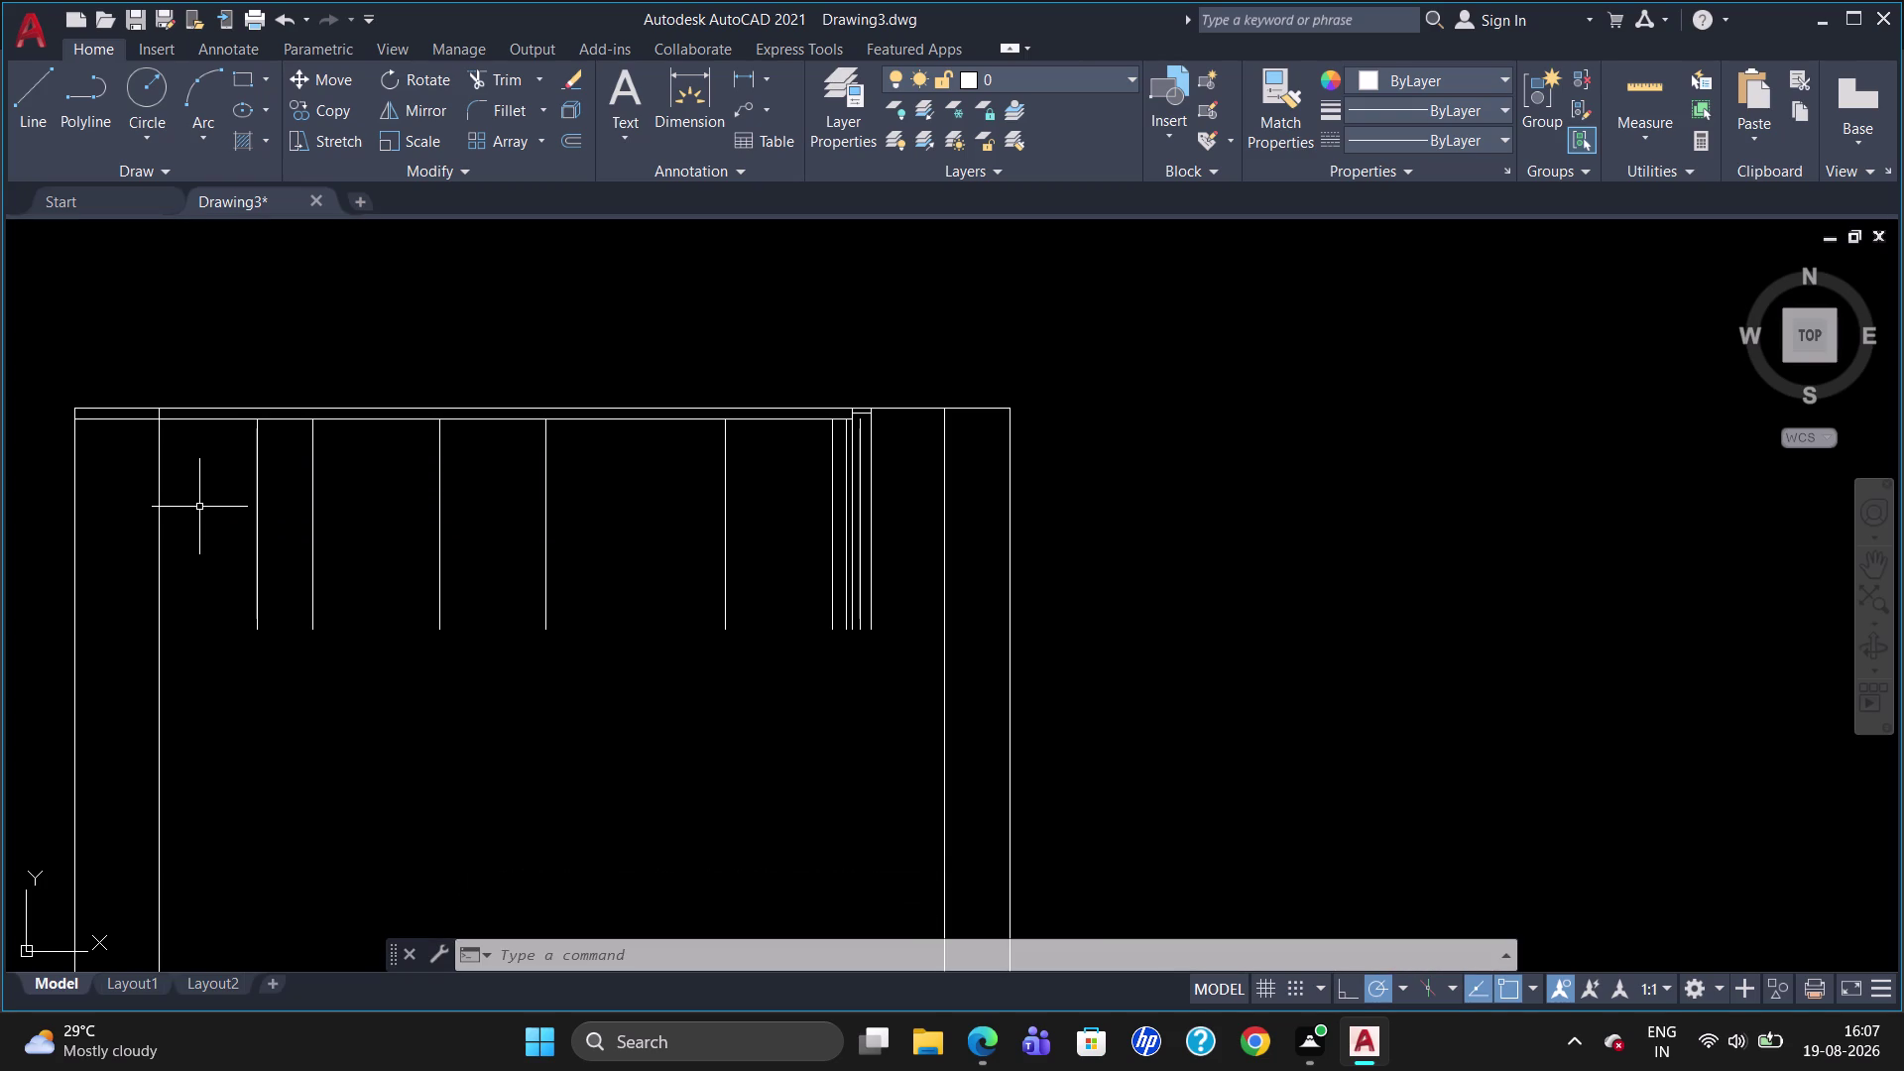
Open the Dimension Style Manager after a cancelled DIMLINEAR attempt.
text(DLI)
key(Return)
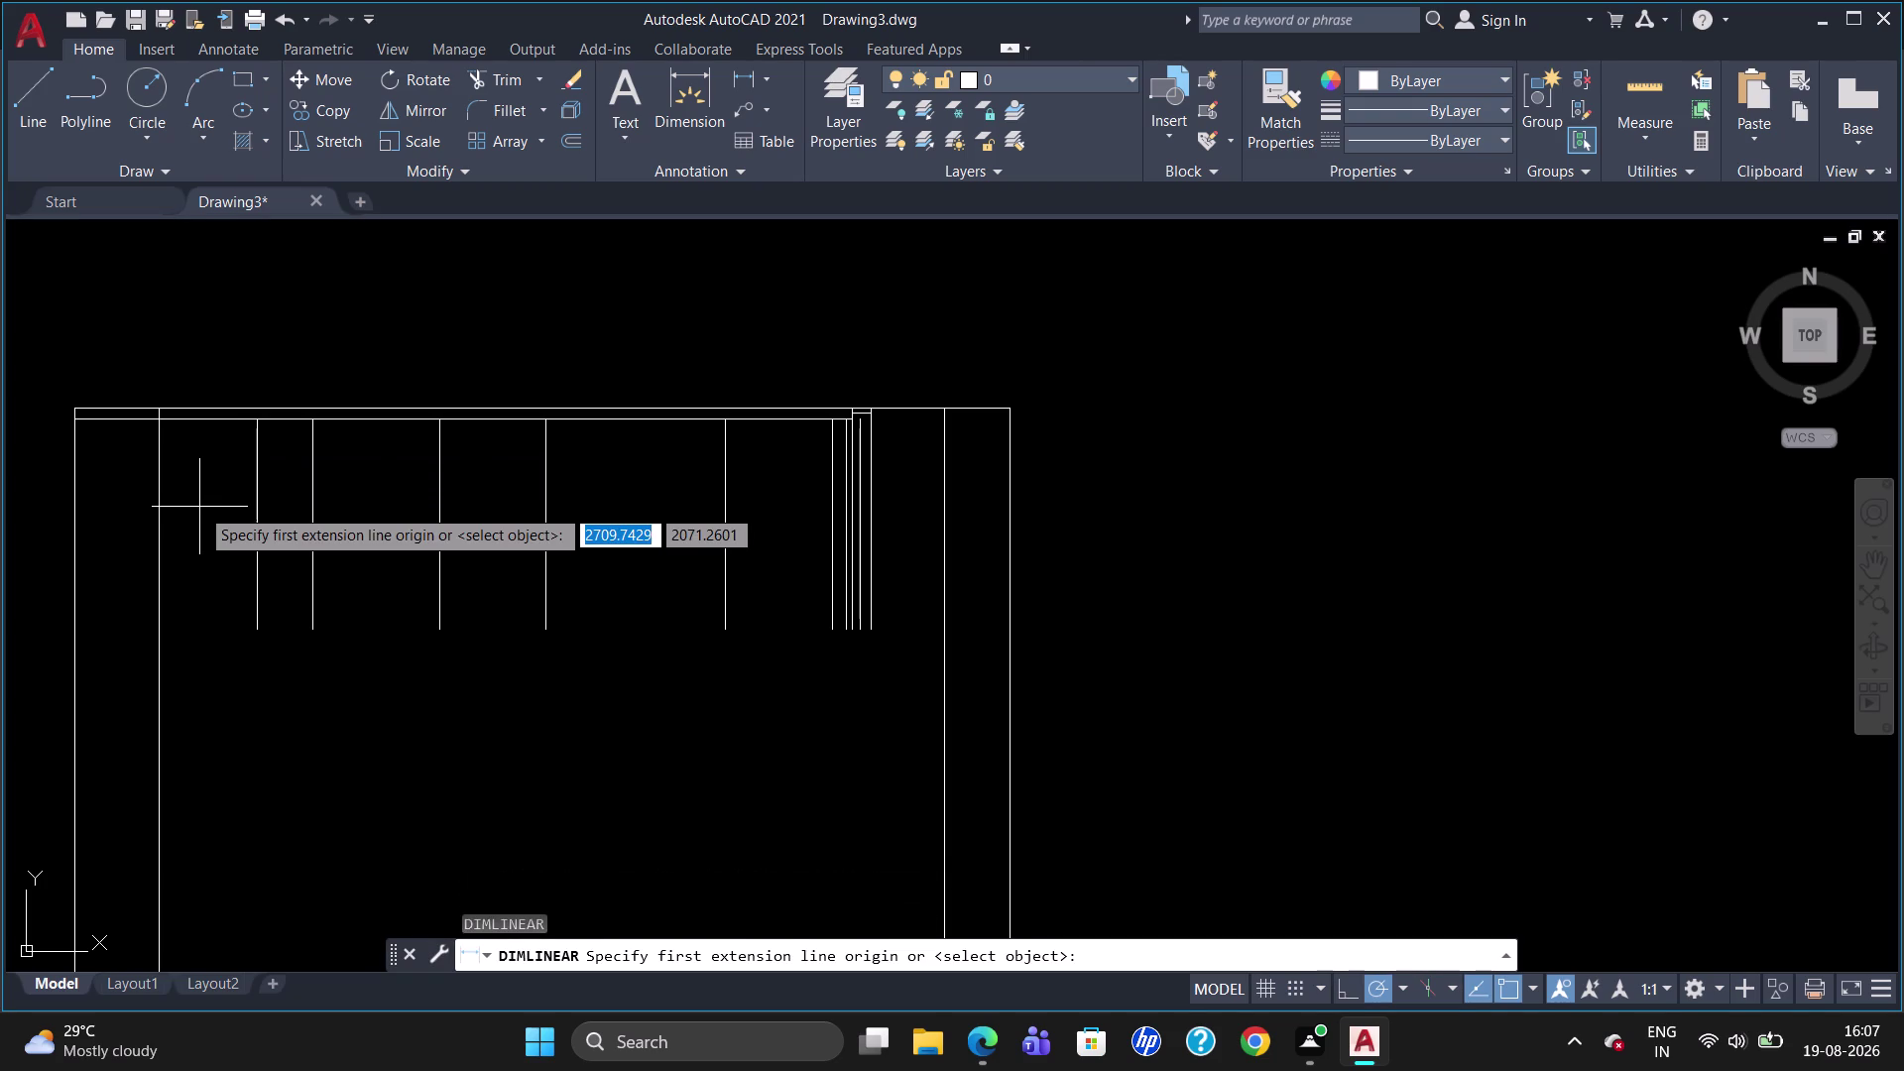
key(Escape)
key(d)
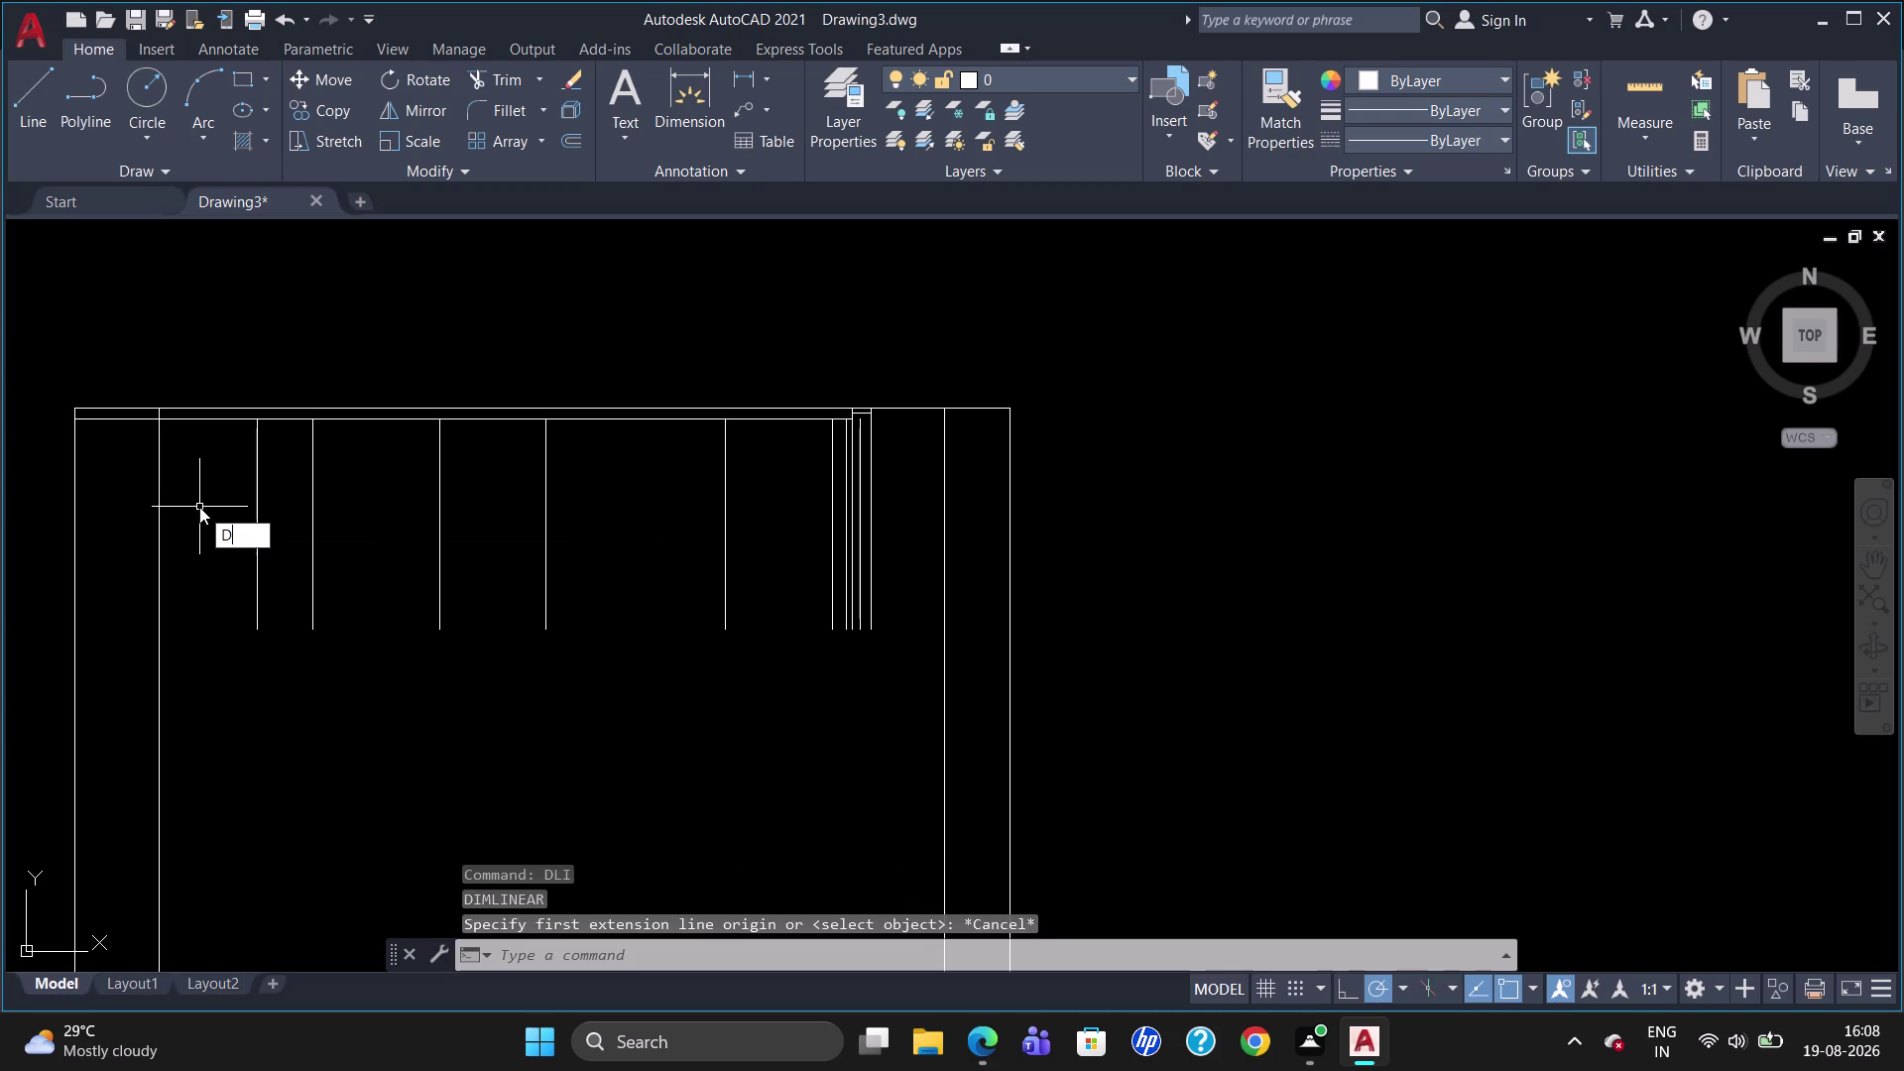
key(Return)
Modify the ISO-25 style and set its text height to 40.
click(1218, 438)
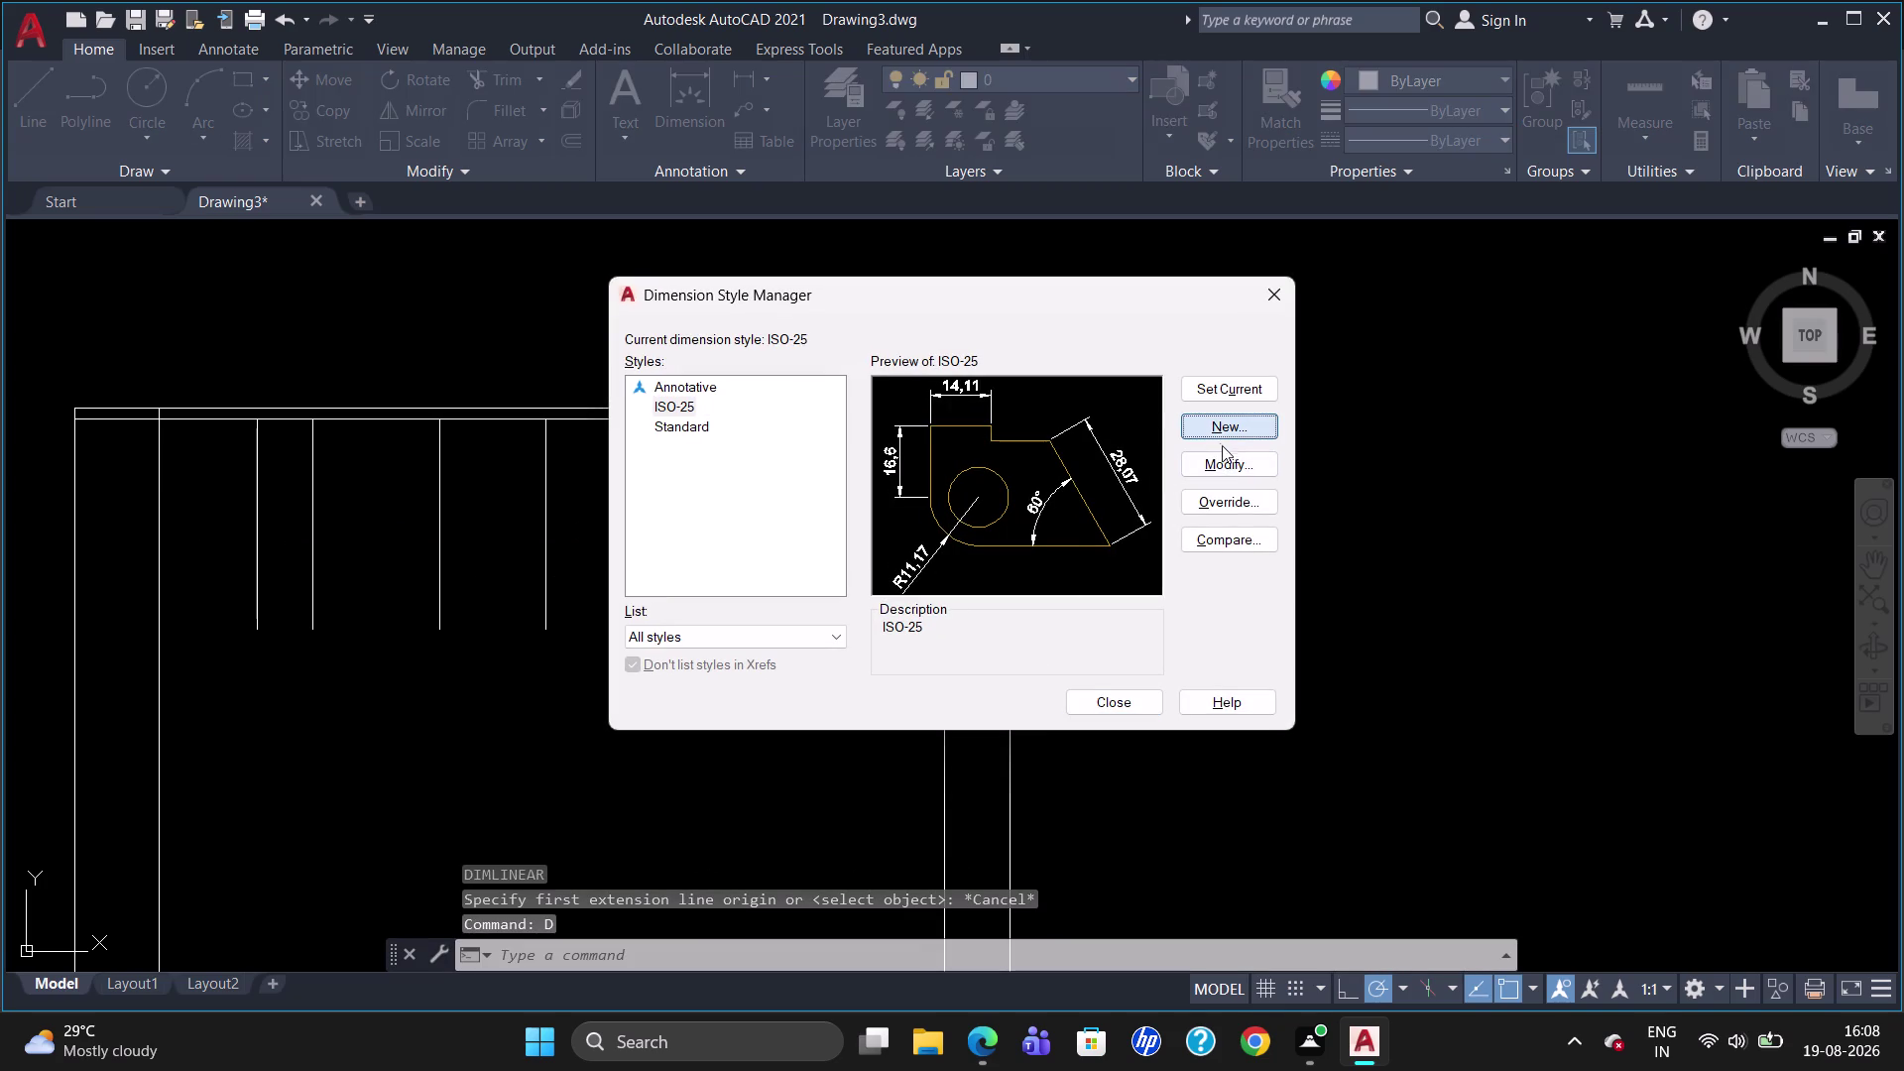
click(1227, 463)
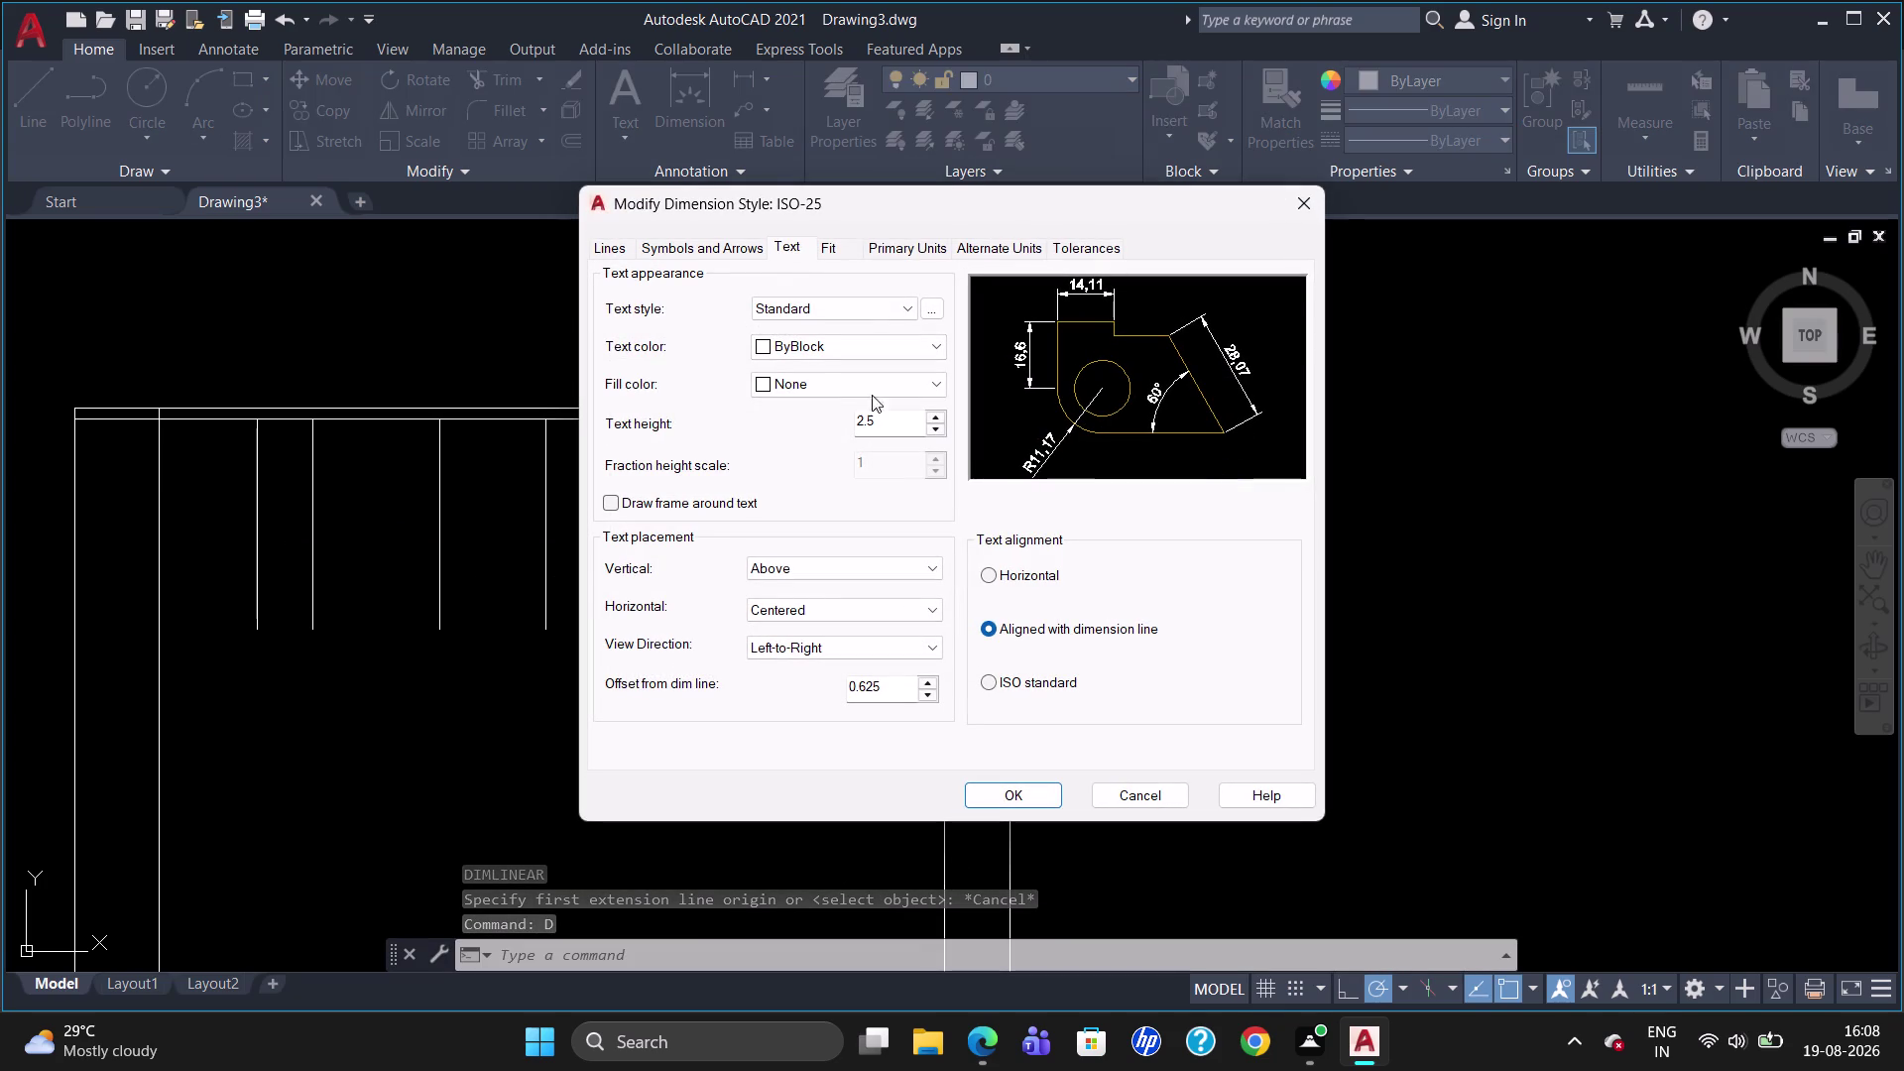
drag(907, 424, 829, 430)
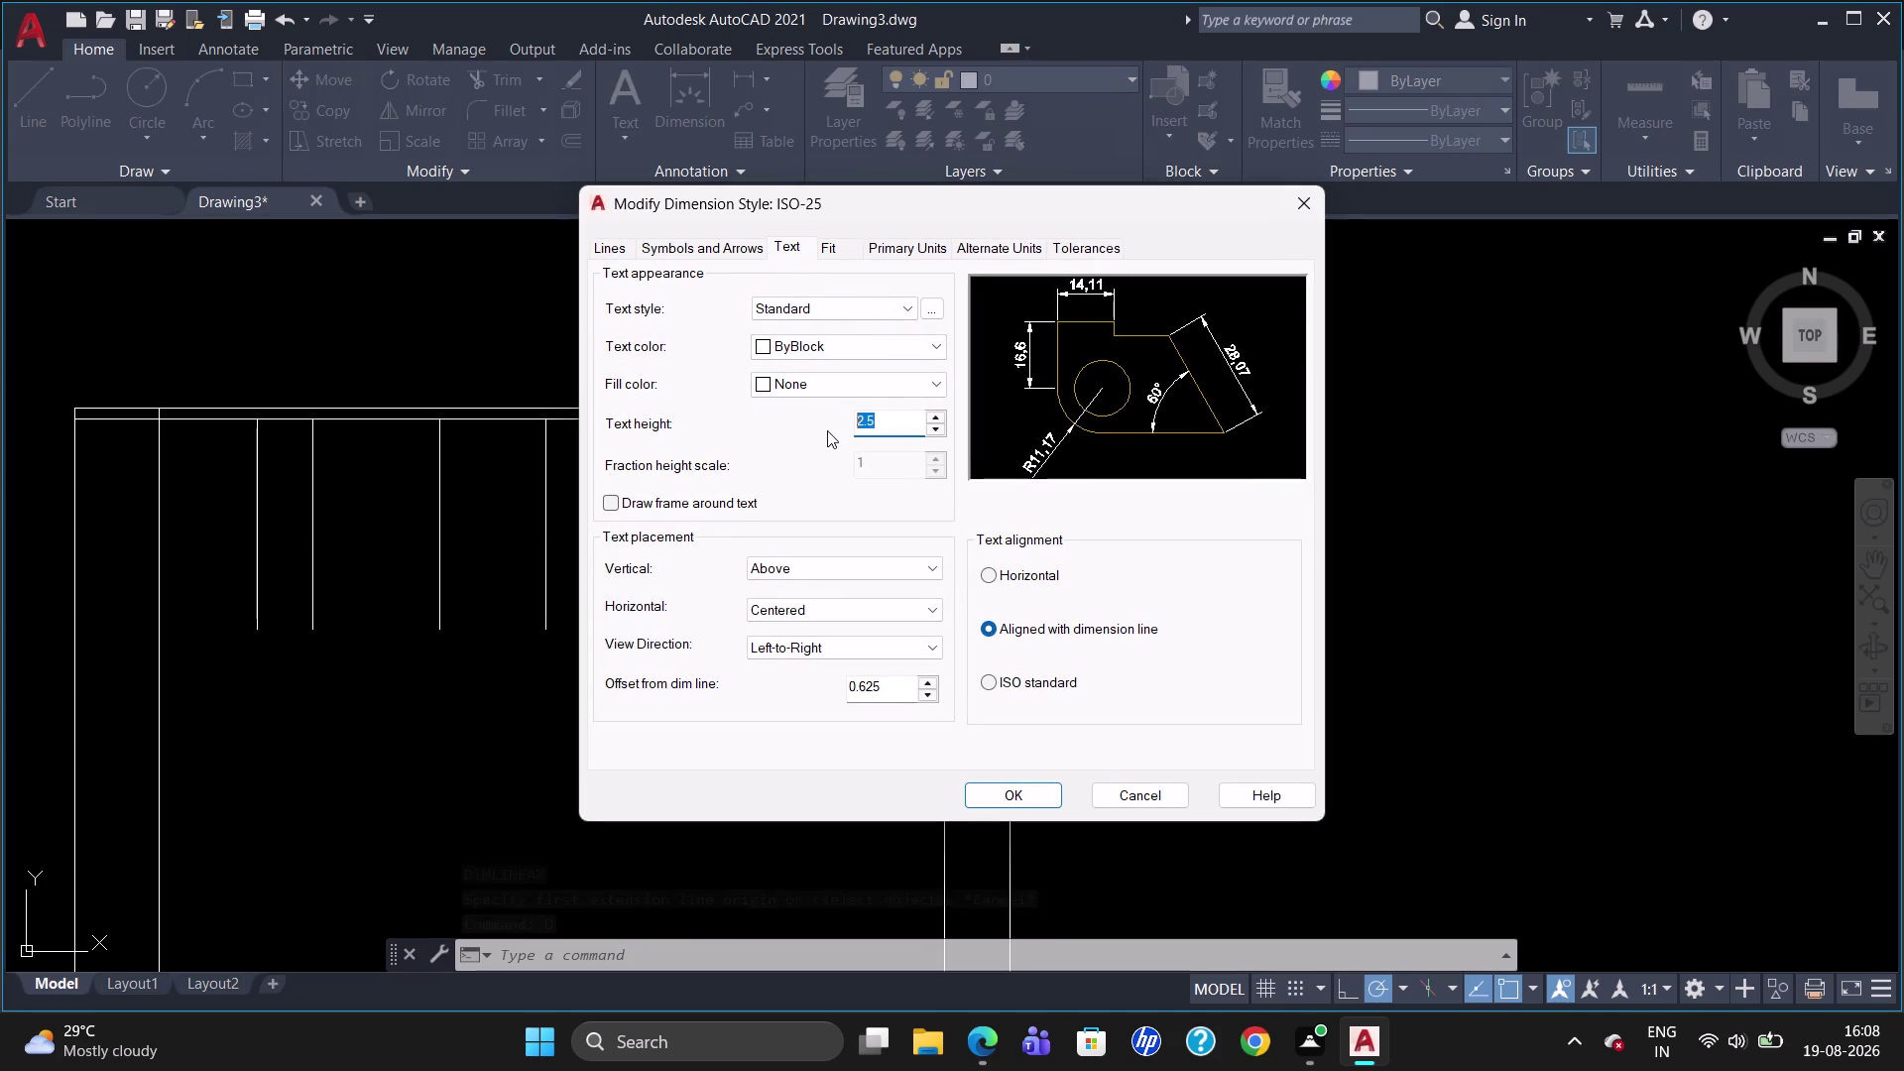
key(BackSpace)
text(40)
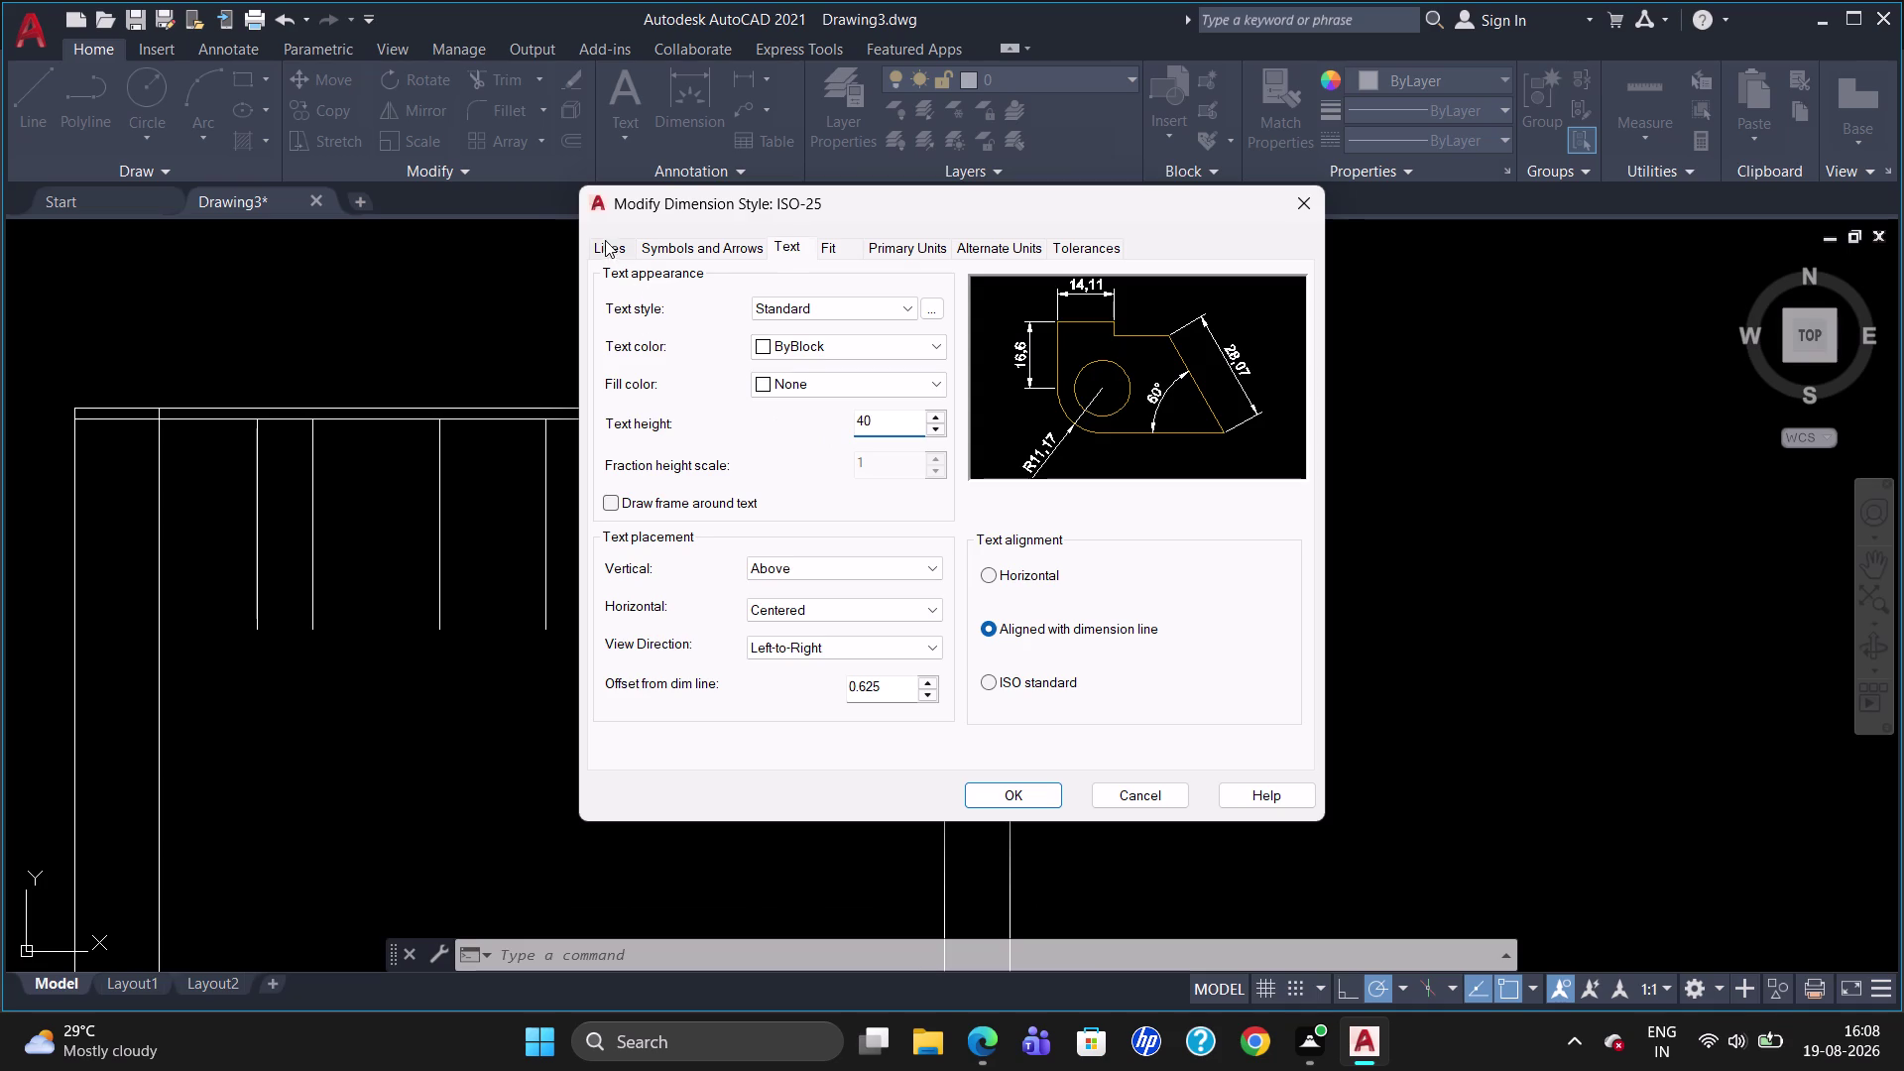
Change the ISO-25 dimension text colour to red.
click(605, 240)
click(975, 633)
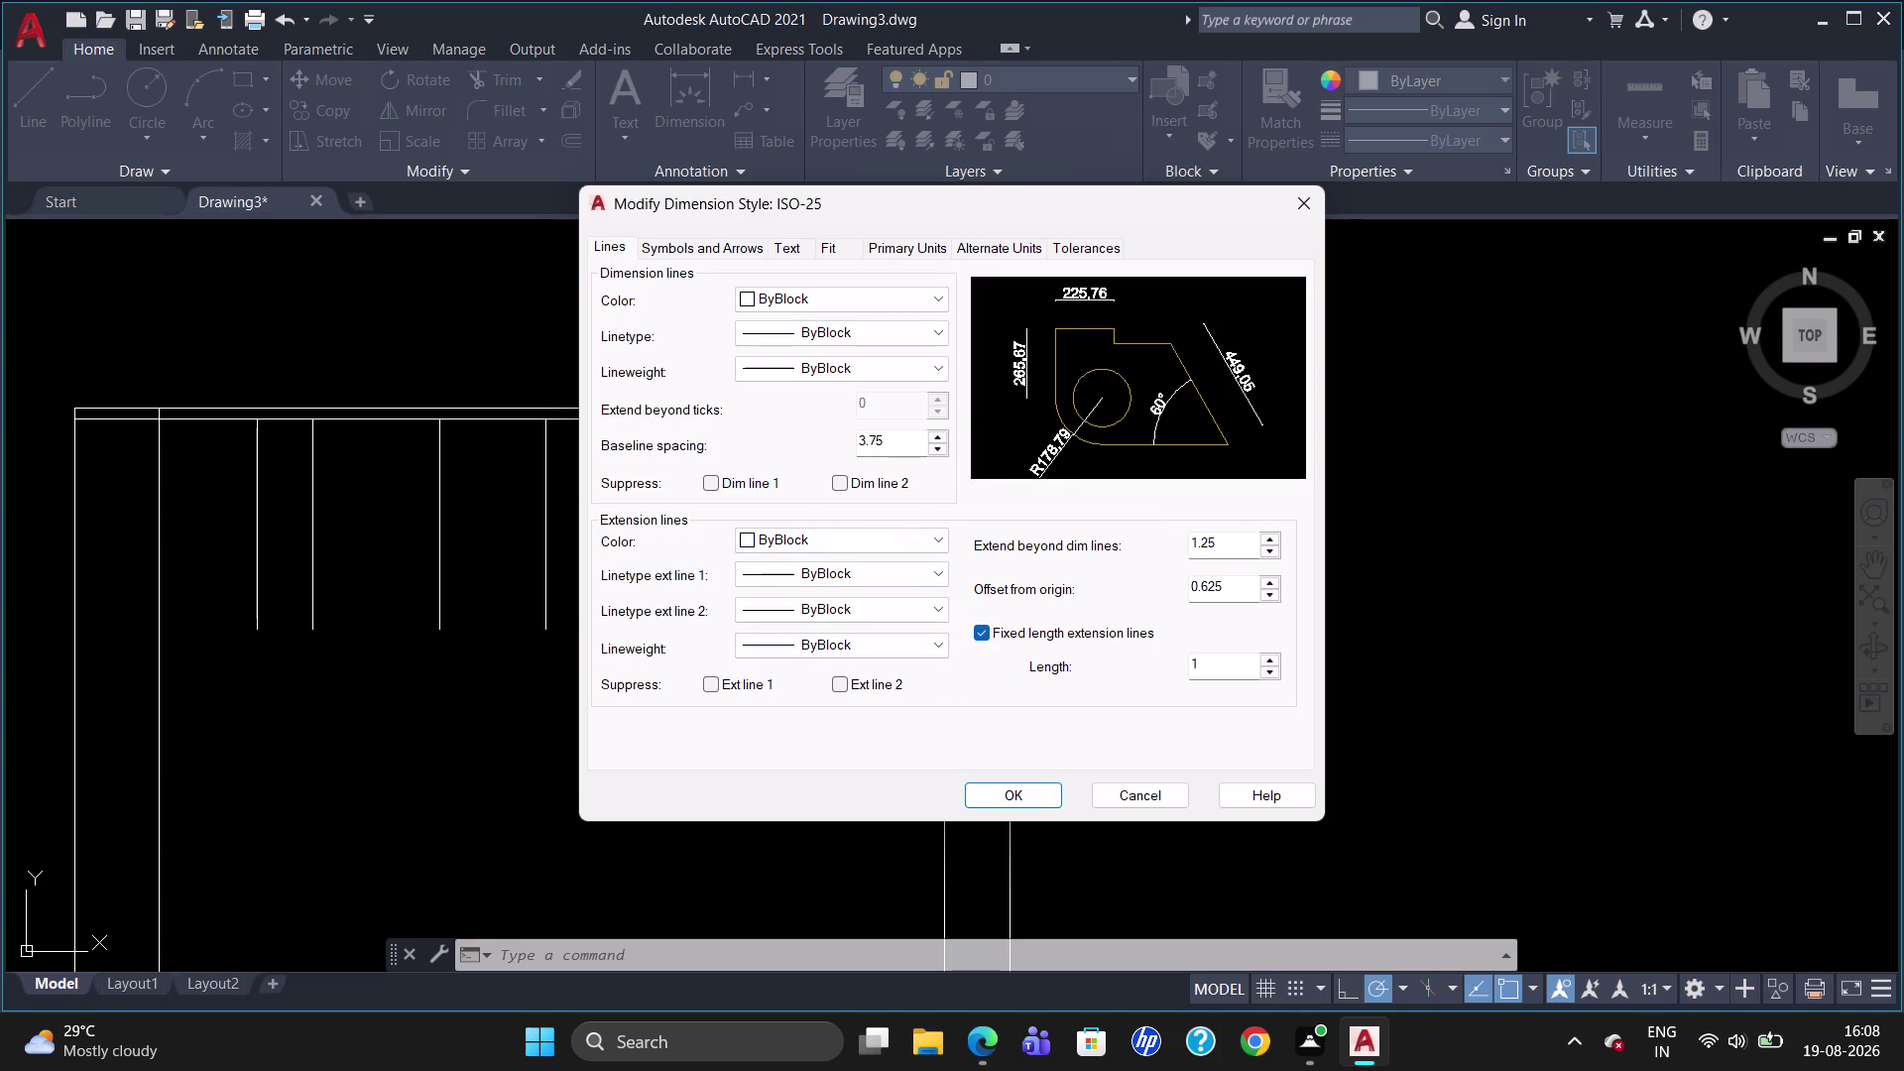
click(791, 245)
click(833, 334)
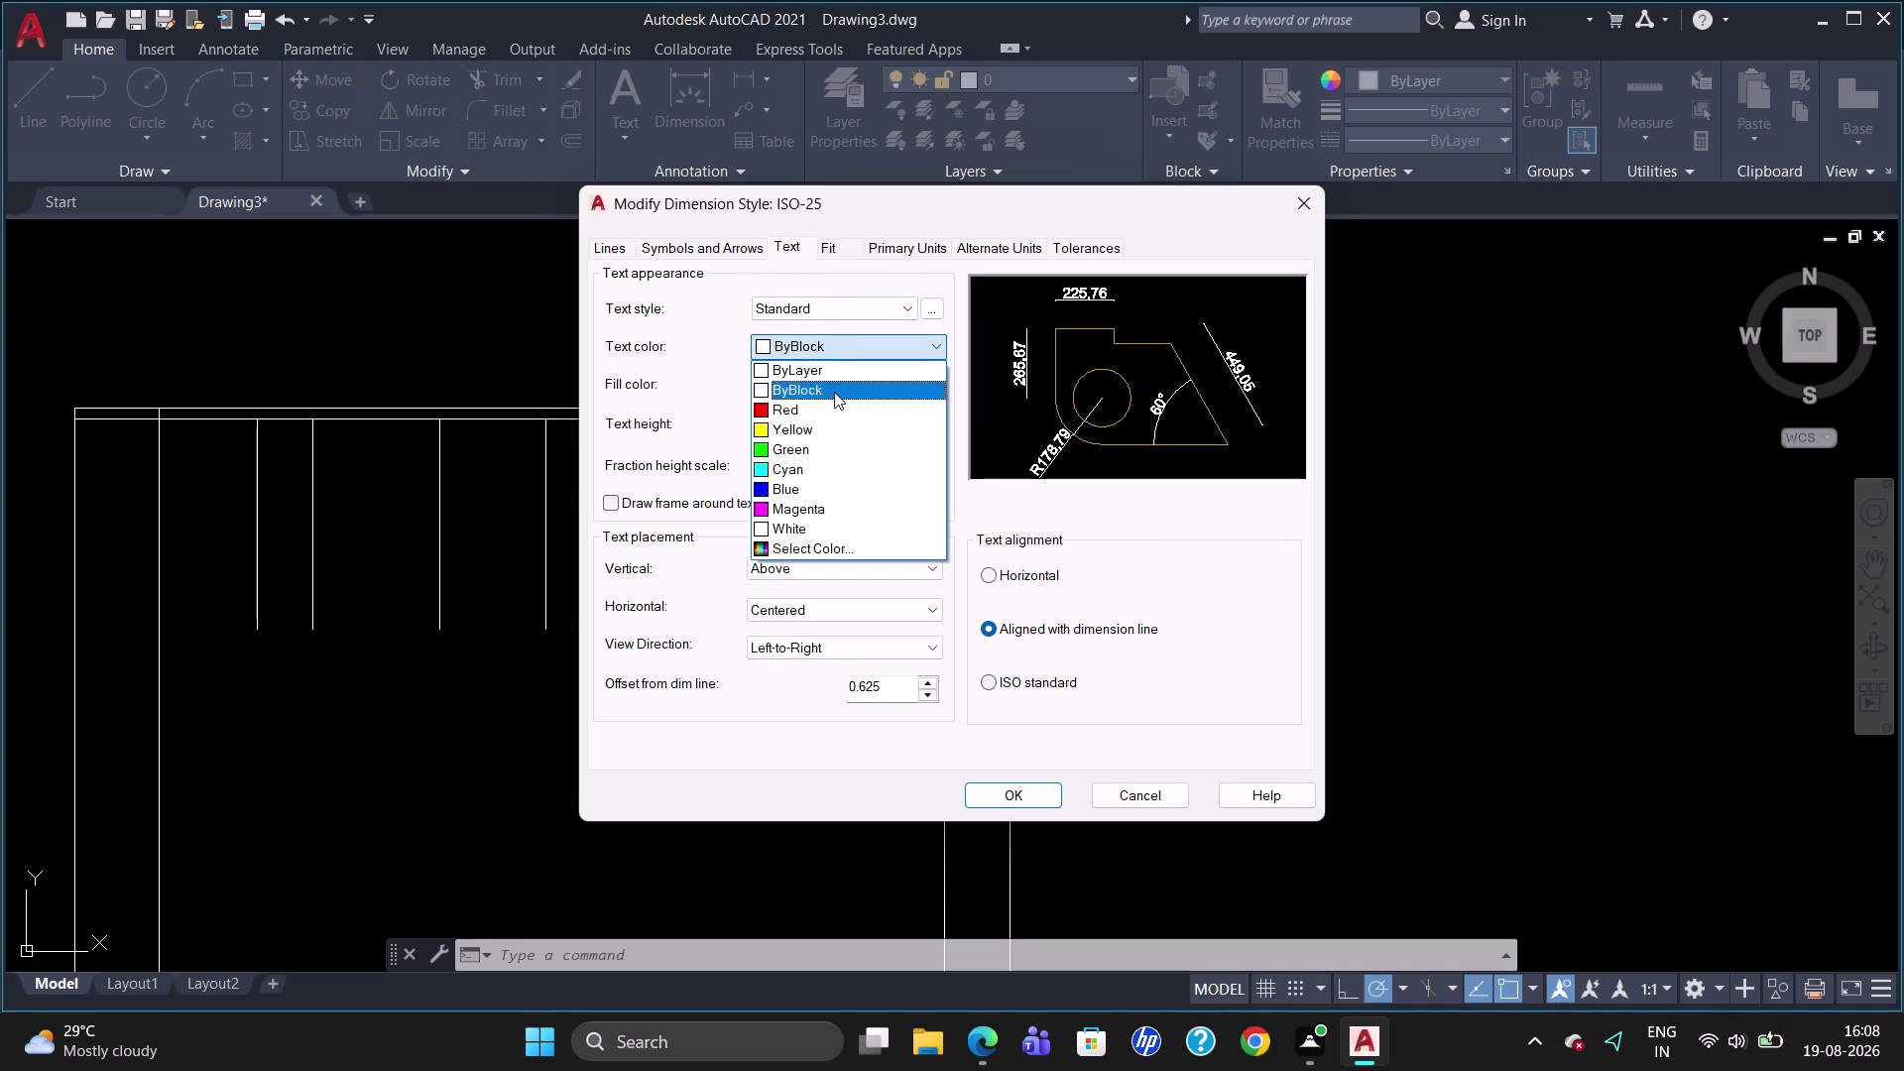
click(837, 422)
click(833, 342)
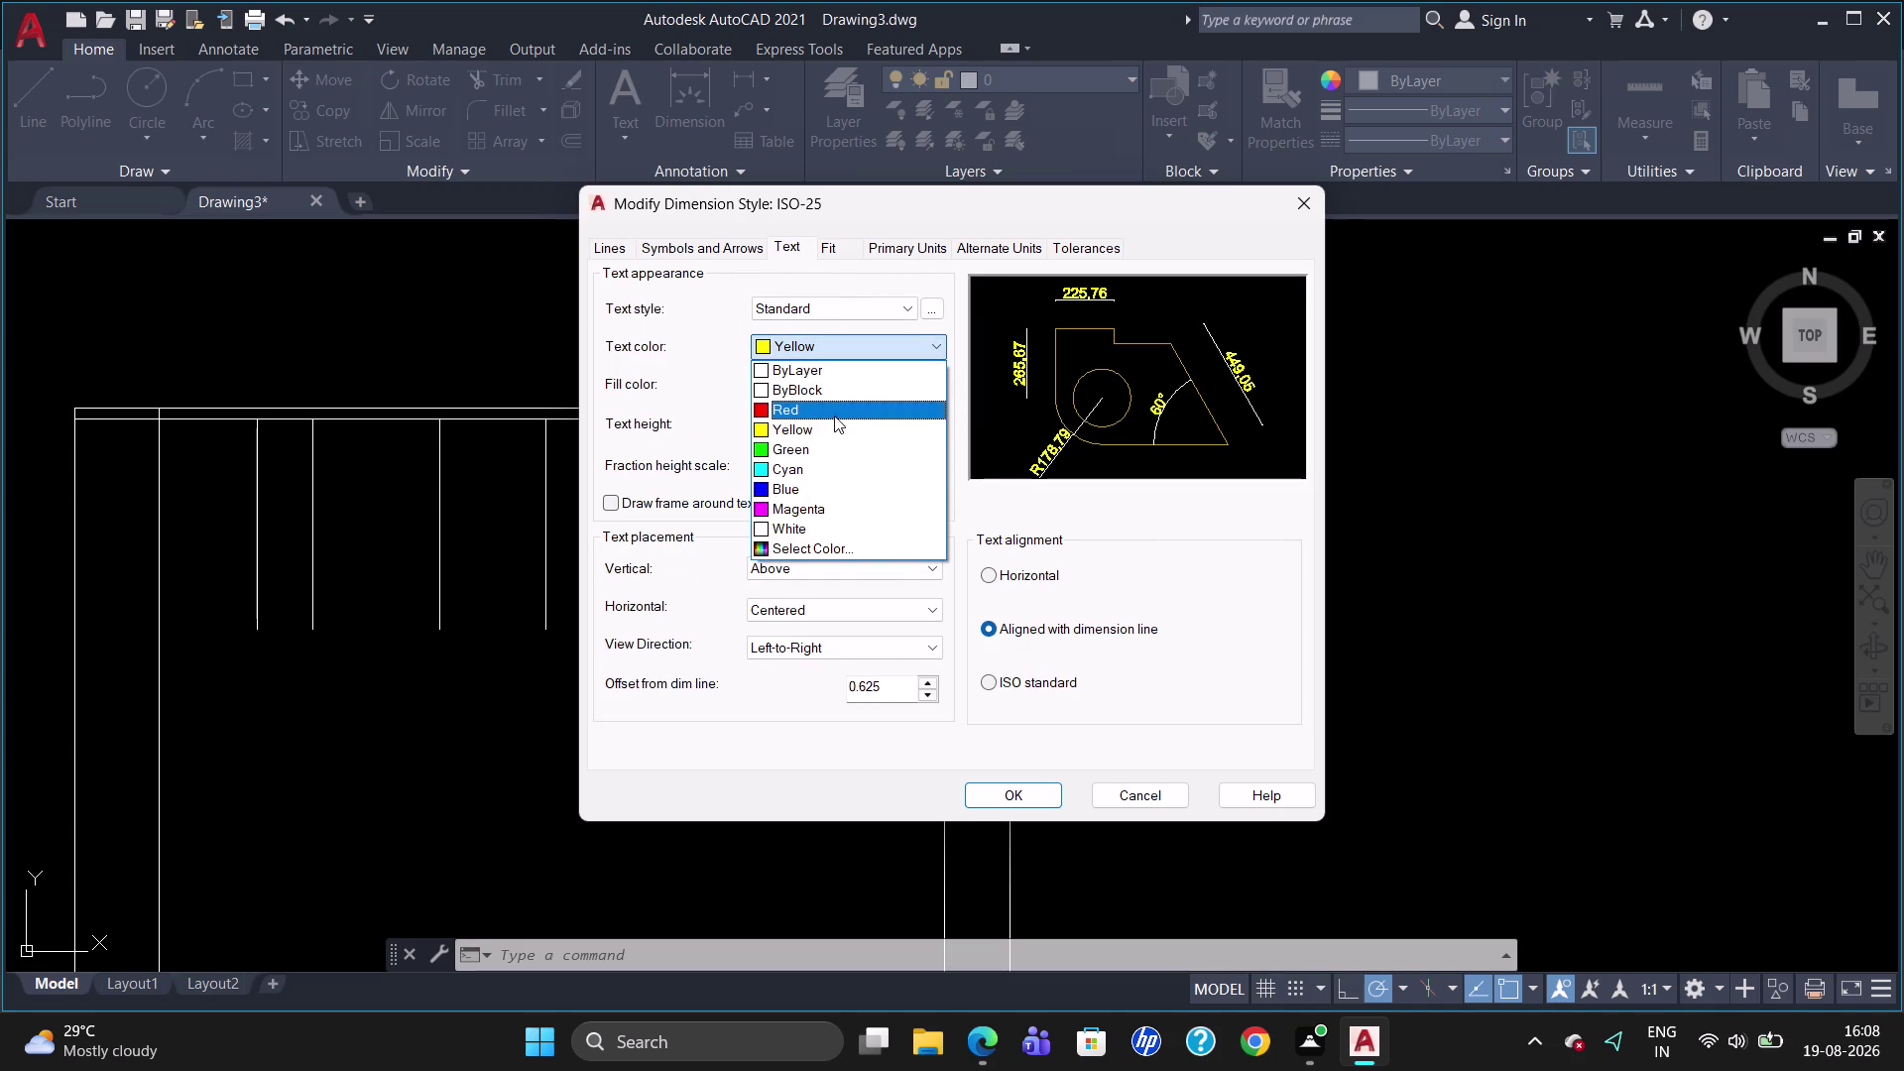
click(834, 415)
click(801, 573)
click(806, 591)
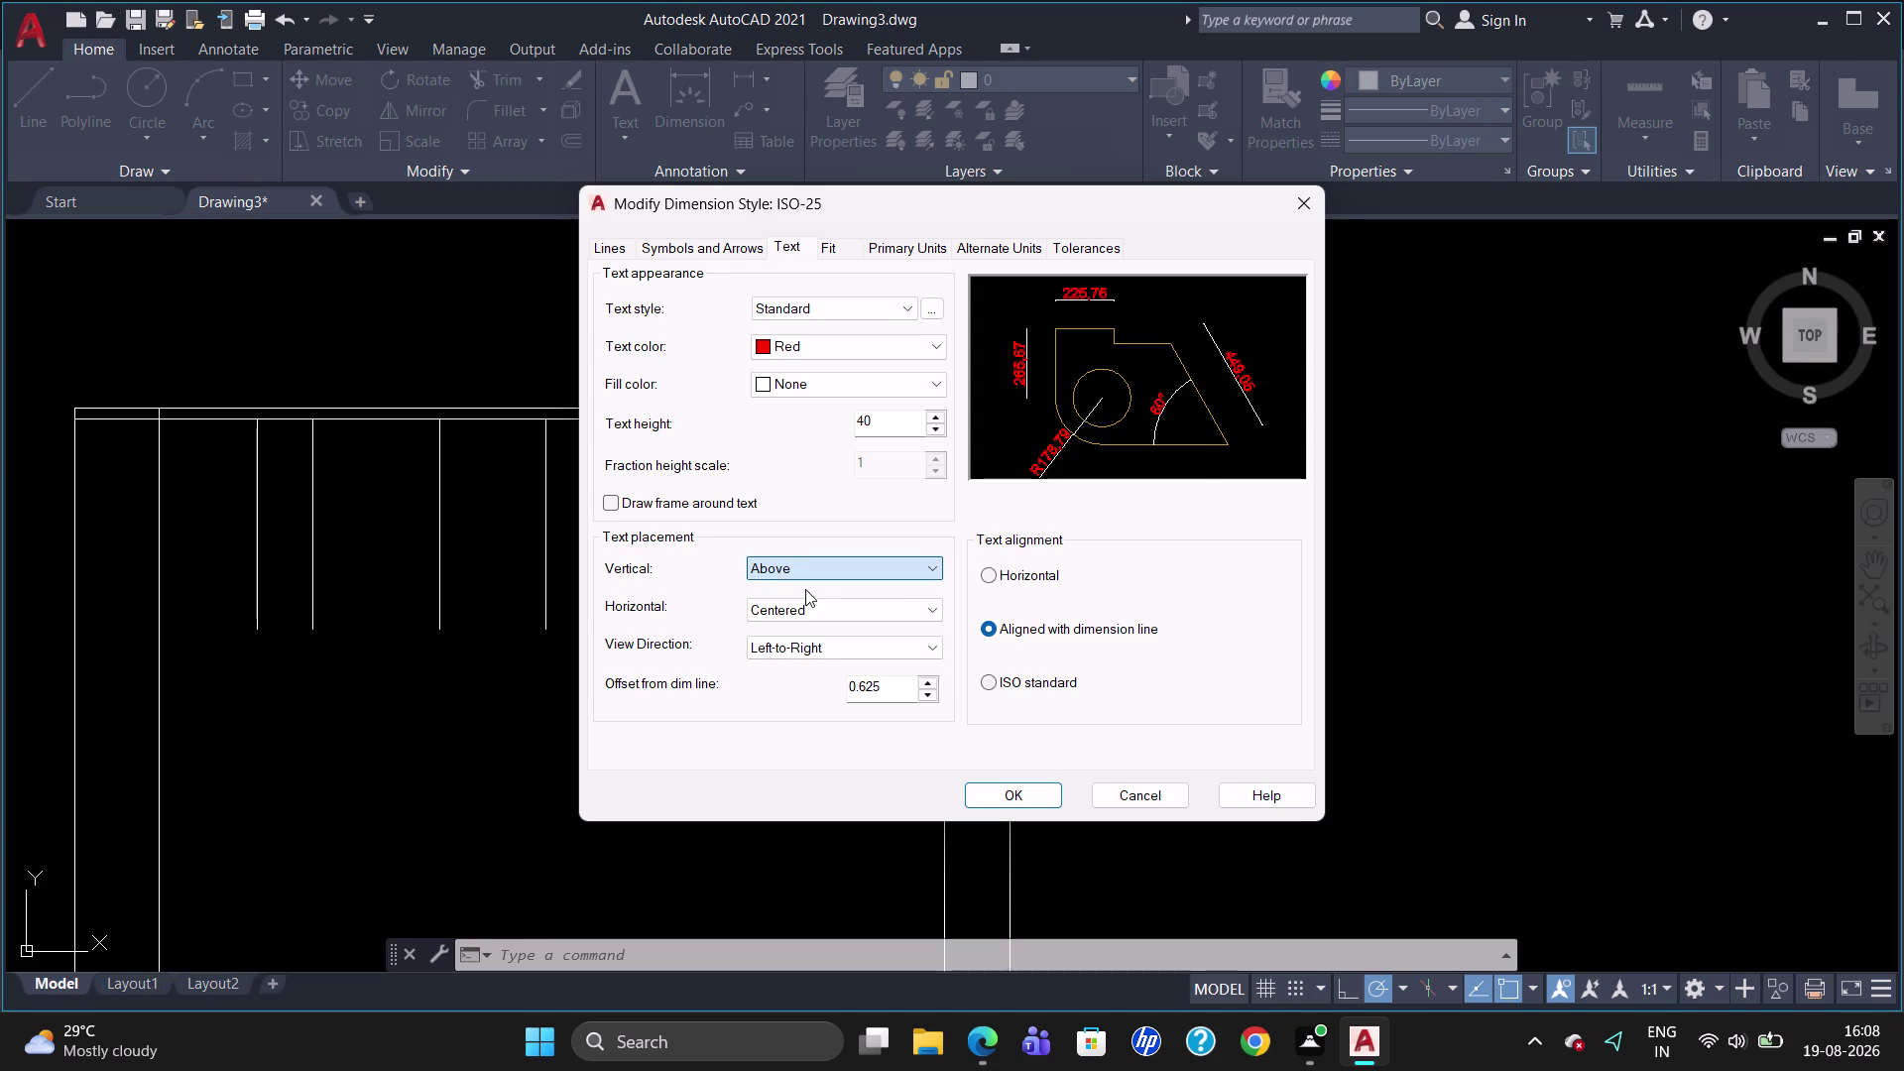
Set the ISO-25 arrowhead size to 40, save the style, and close the manager.
click(743, 253)
drag(661, 492, 617, 503)
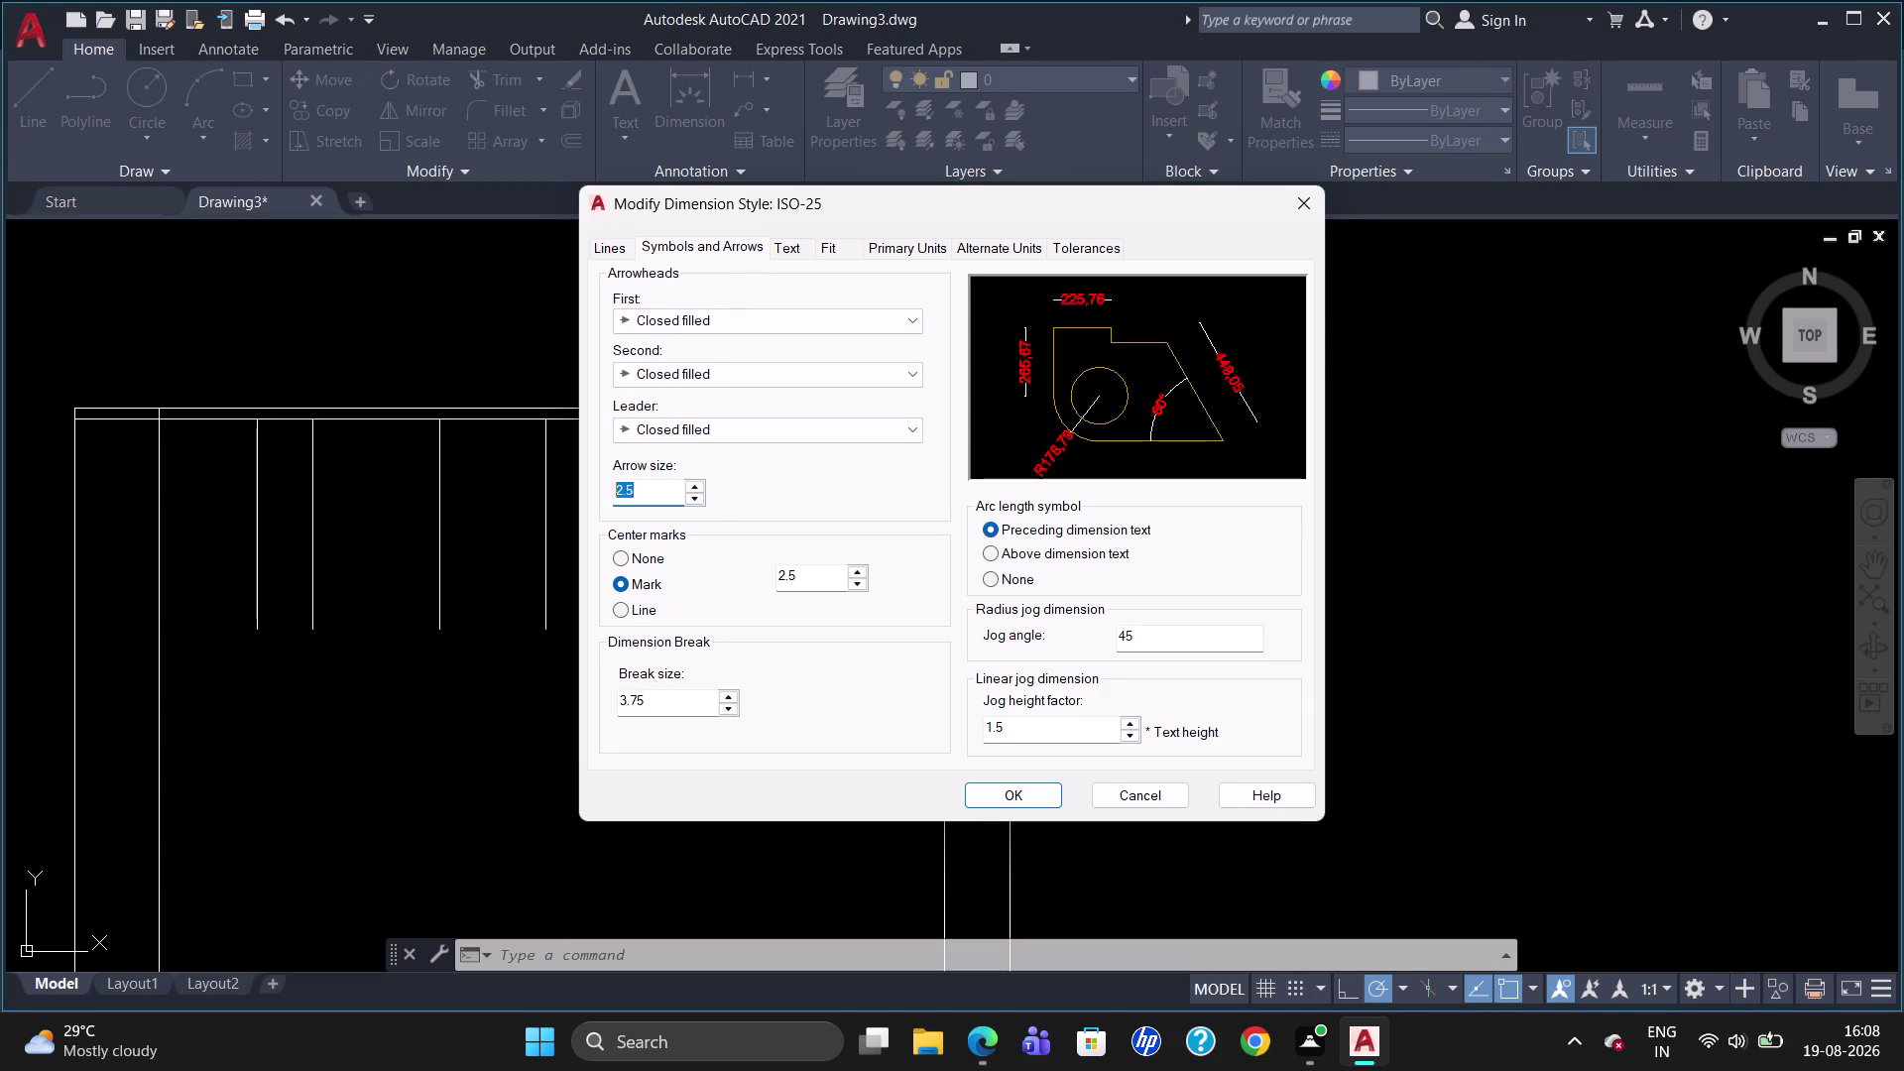
drag(617, 503, 588, 509)
key(BackSpace)
key(4)
key(0)
click(1027, 791)
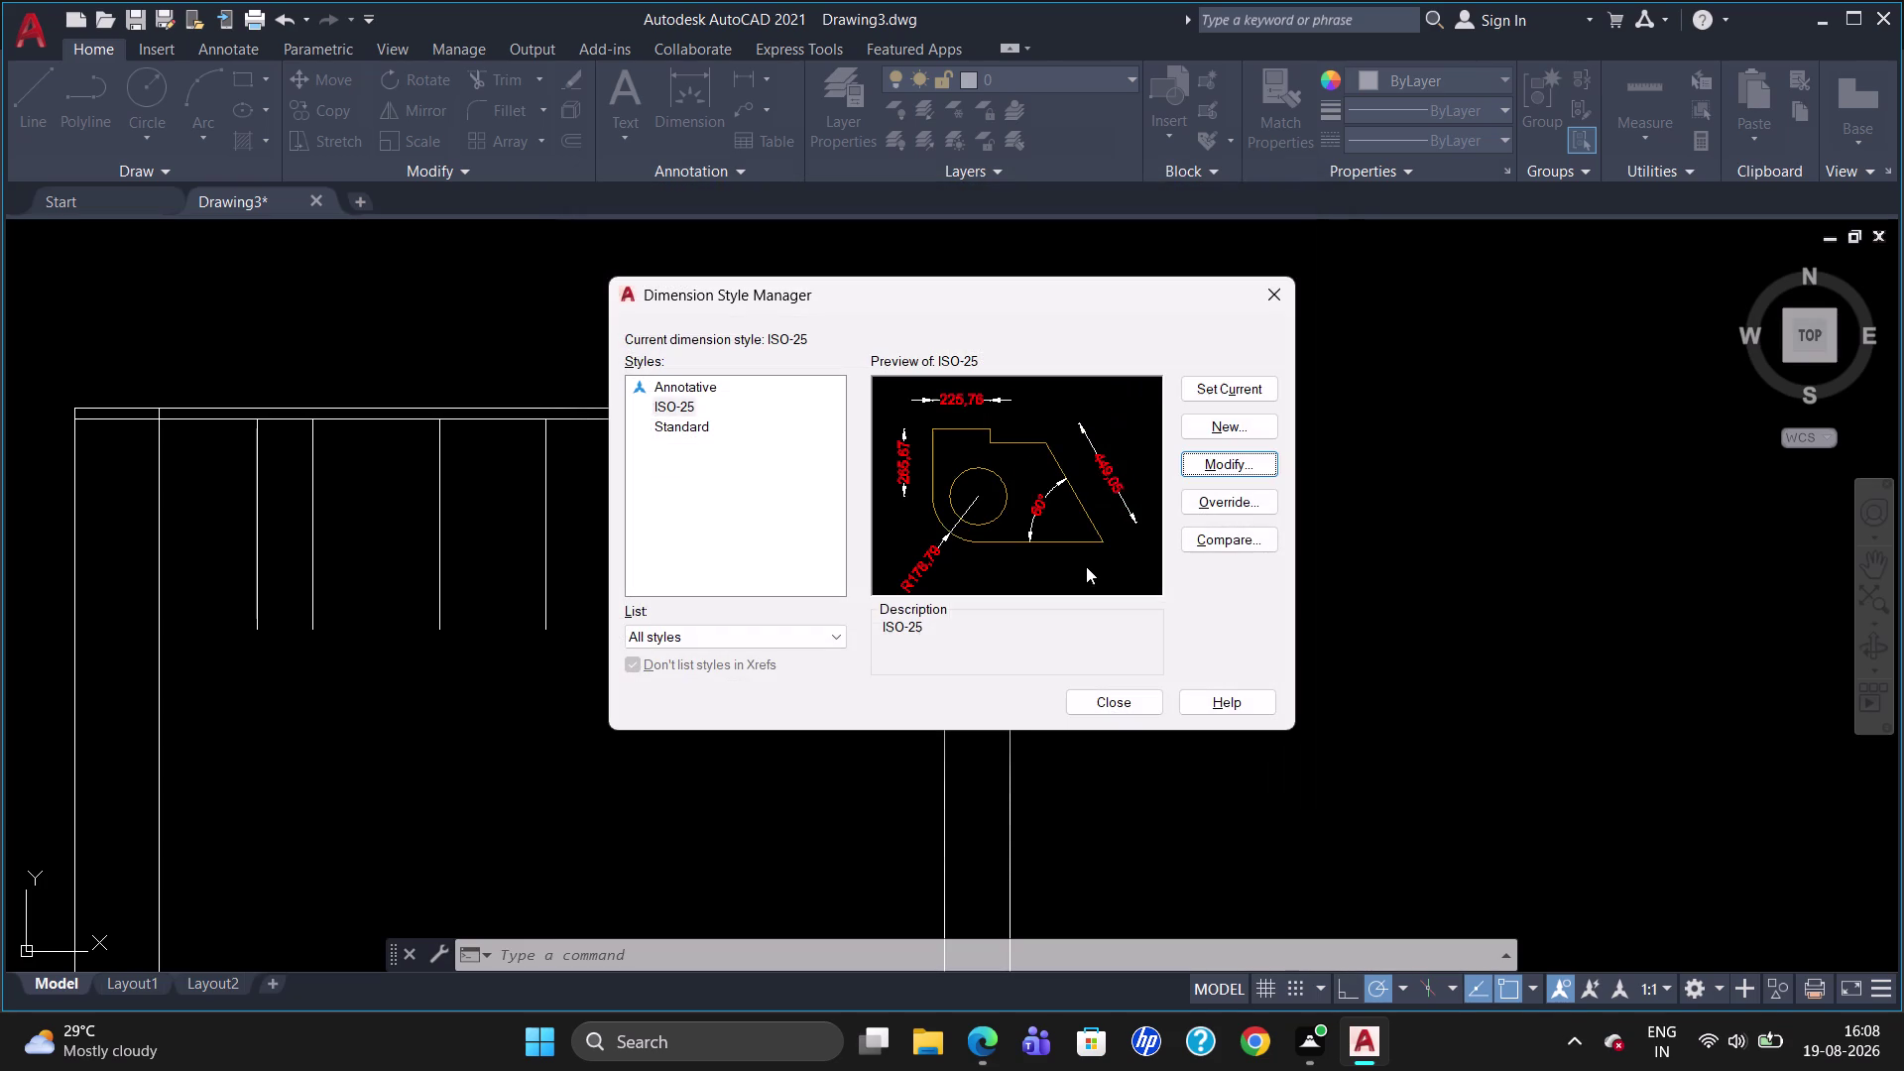
click(1223, 391)
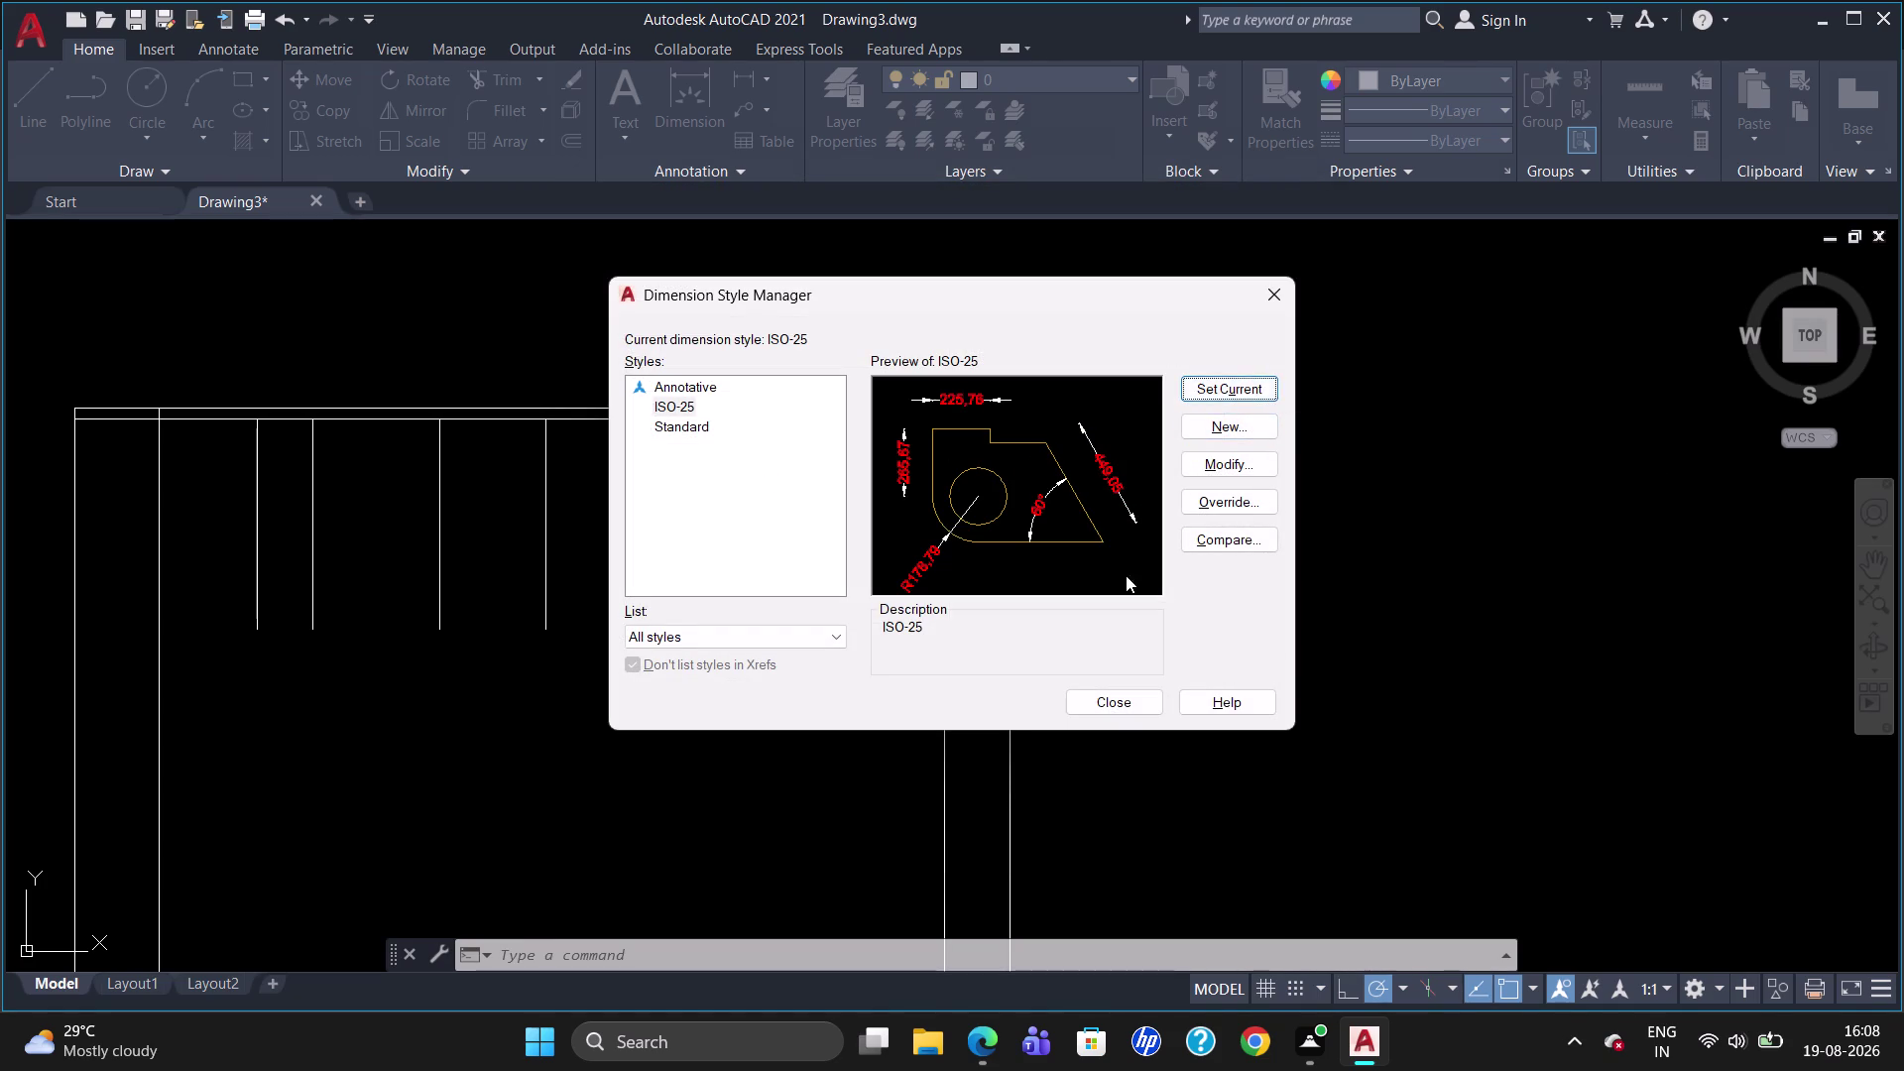
click(1098, 700)
Place a trial 350.02 linear dimension above the frame, then delete it.
text(D)
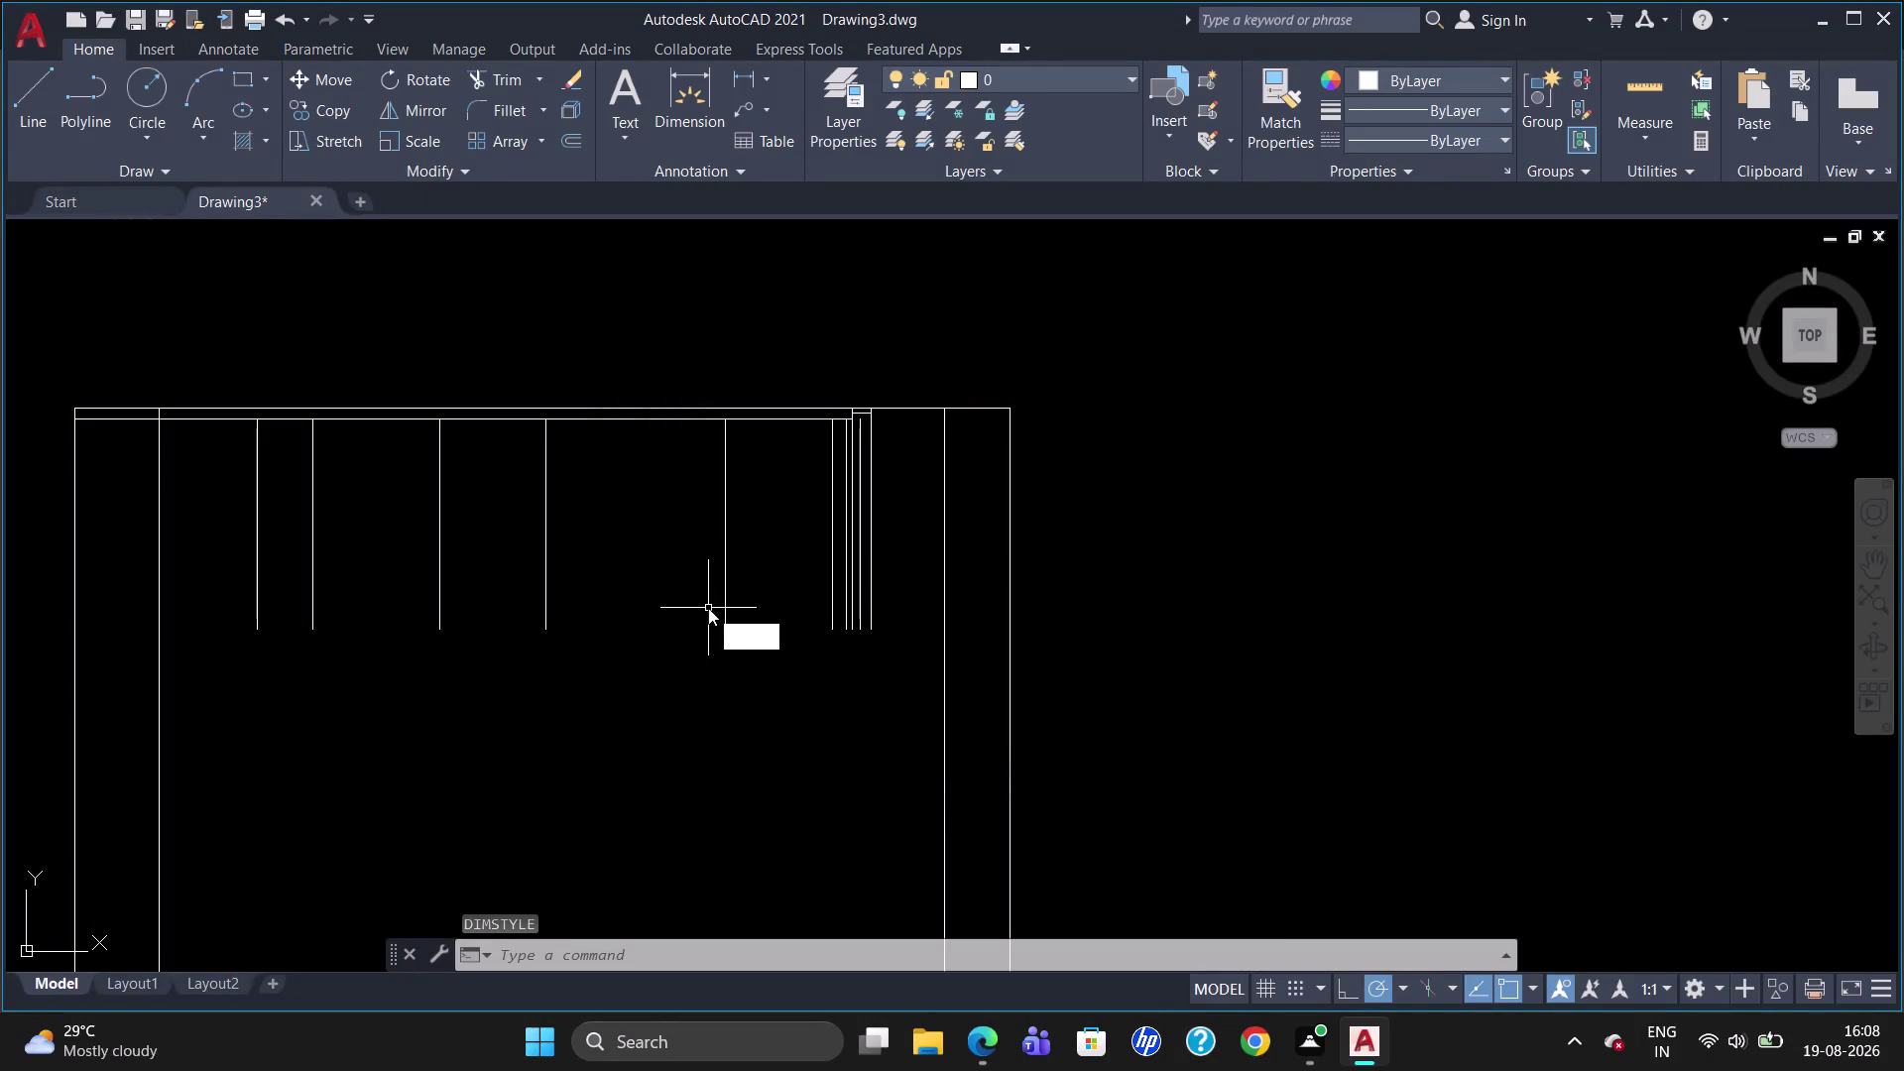
text(LI)
key(Return)
click(162, 415)
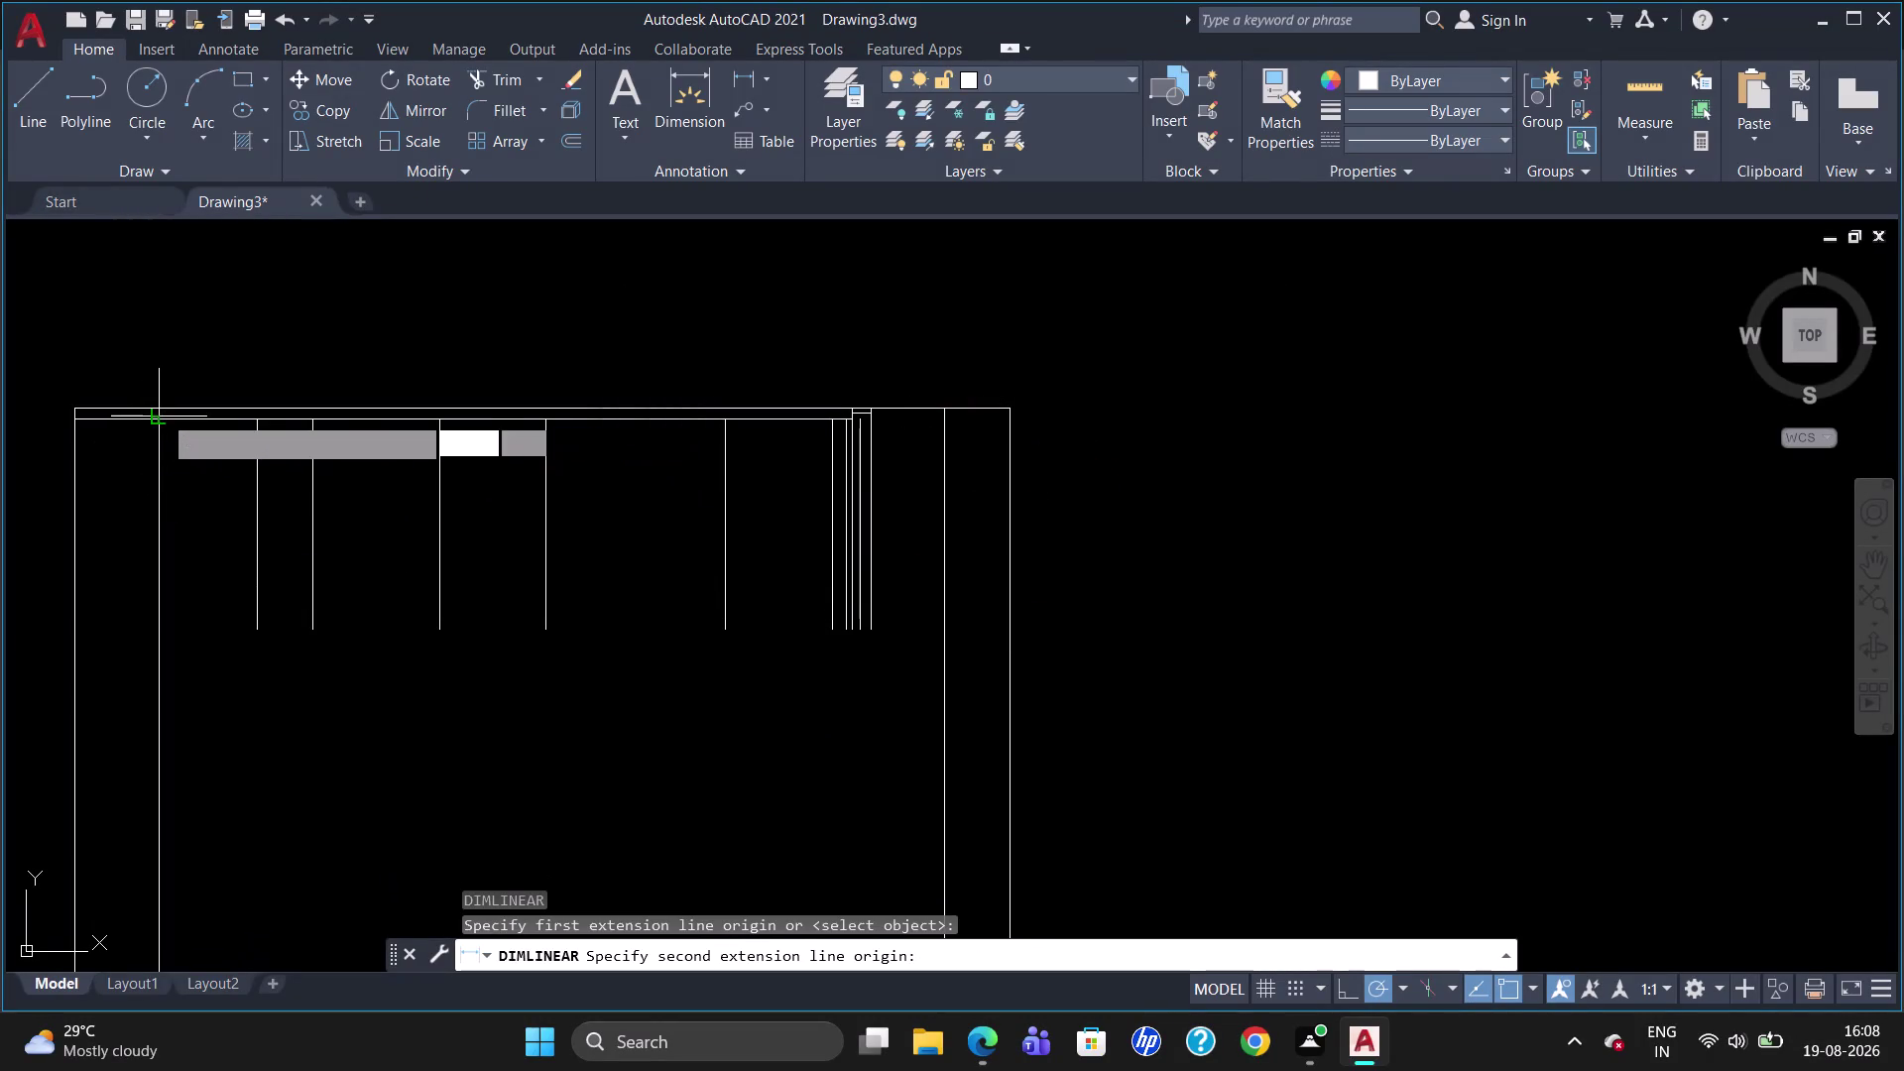
click(249, 417)
click(257, 365)
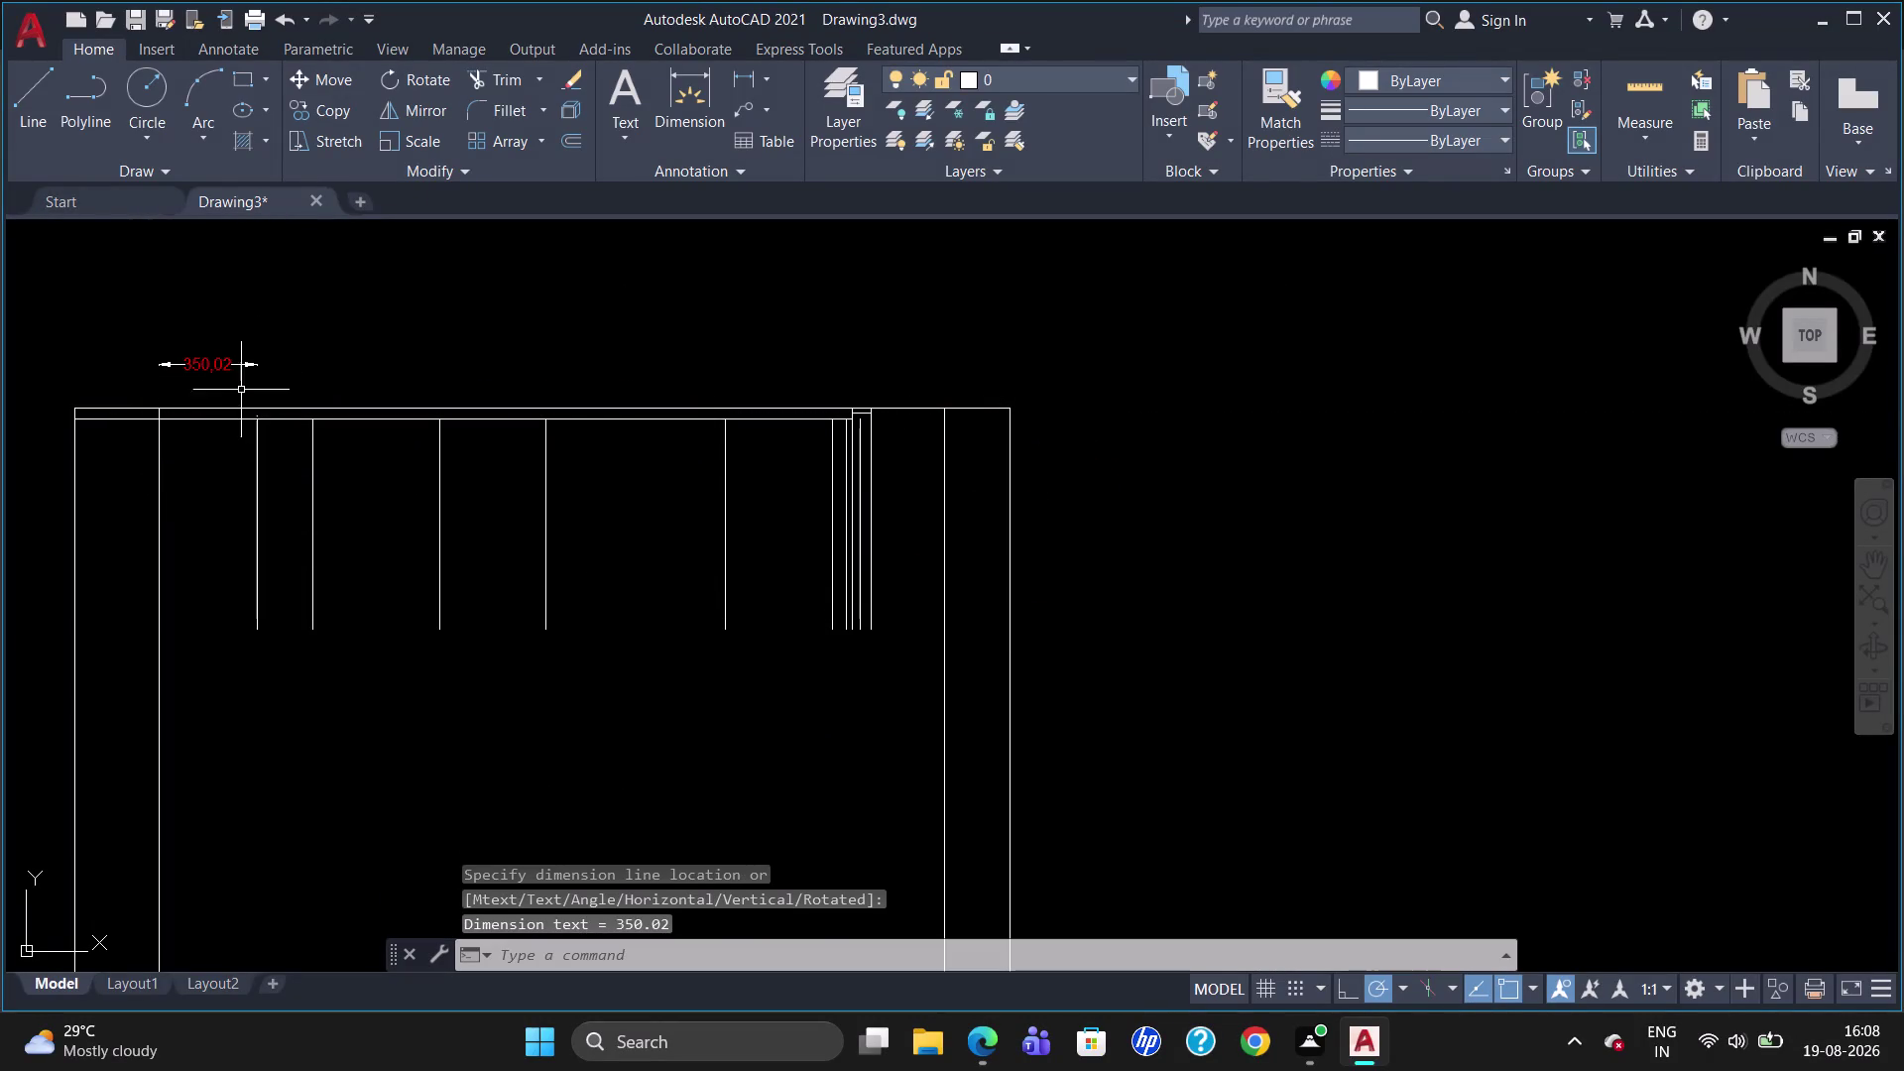
click(212, 366)
key(Delete)
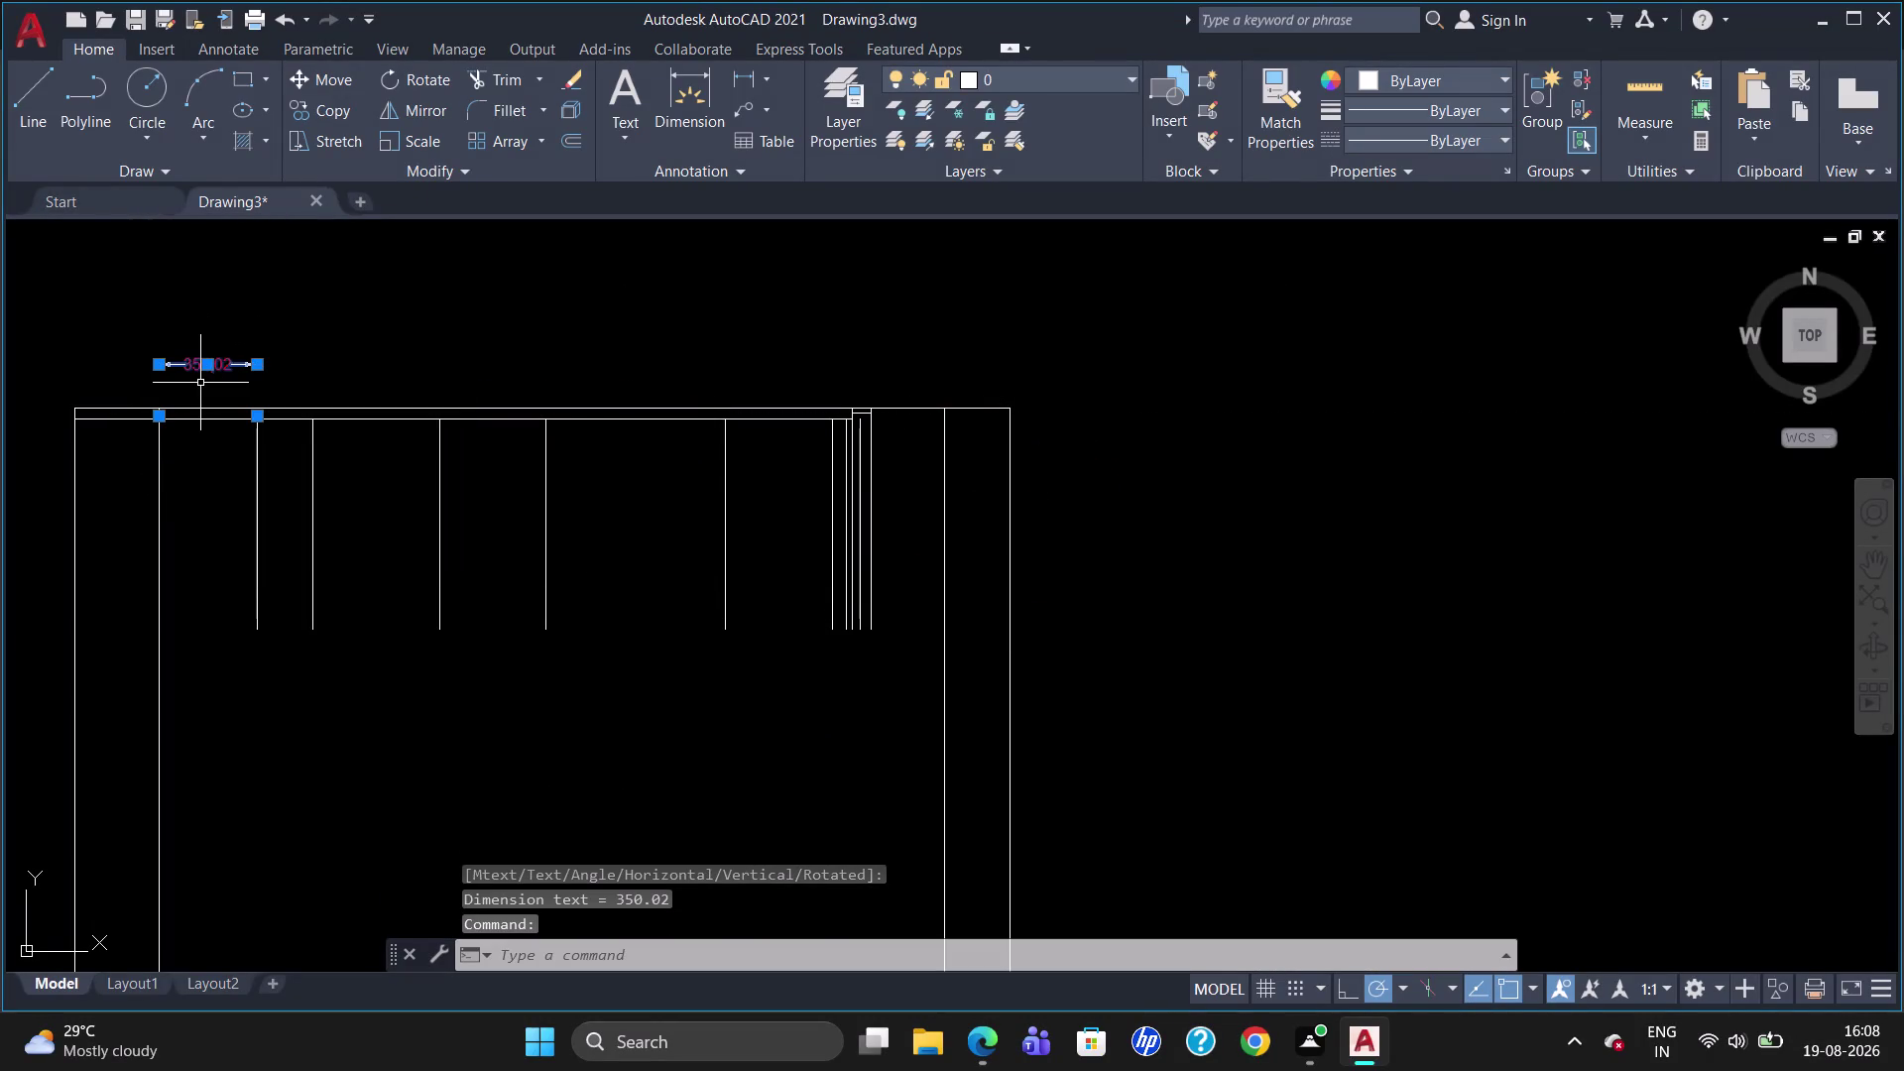
key(Delete)
Dimension the first two bays, 350.02 and 198.28, in a row above the frame.
scroll(up, 3)
text(D)
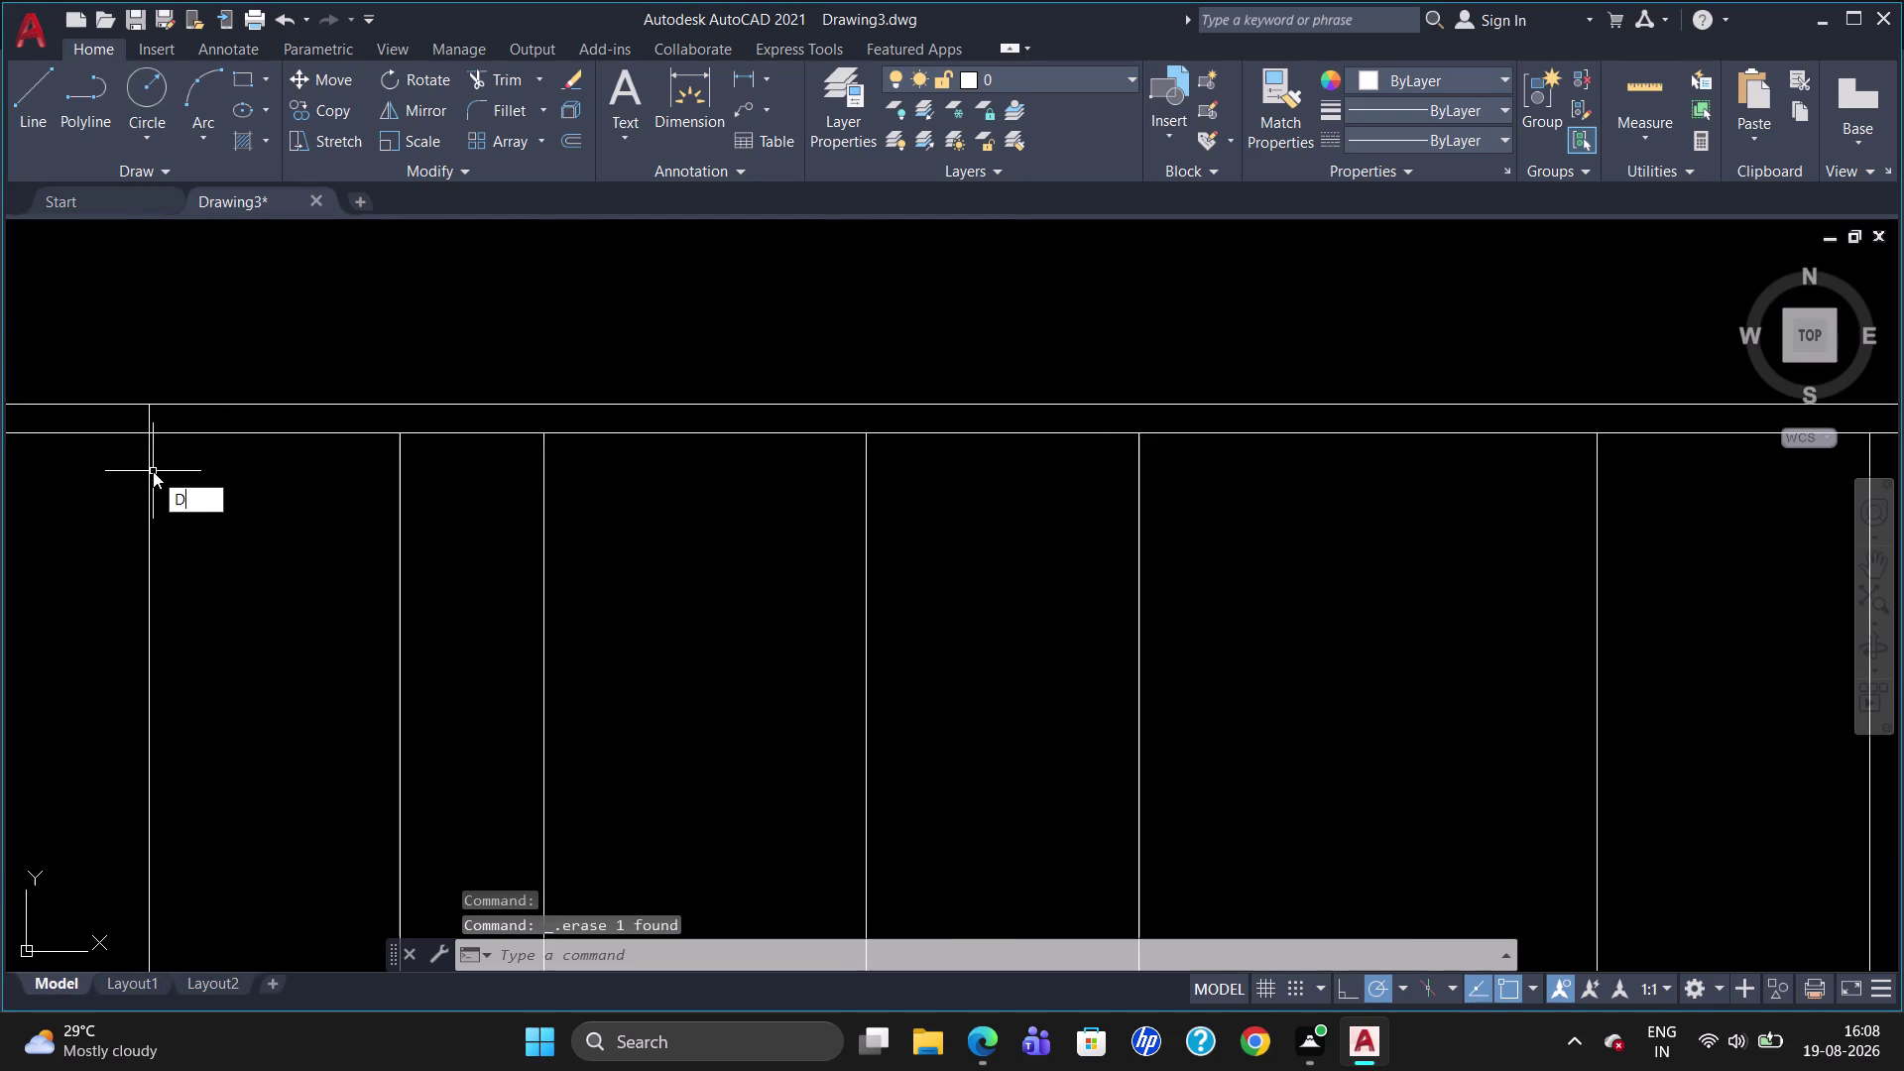
text(L)
key(i)
key(Return)
click(154, 438)
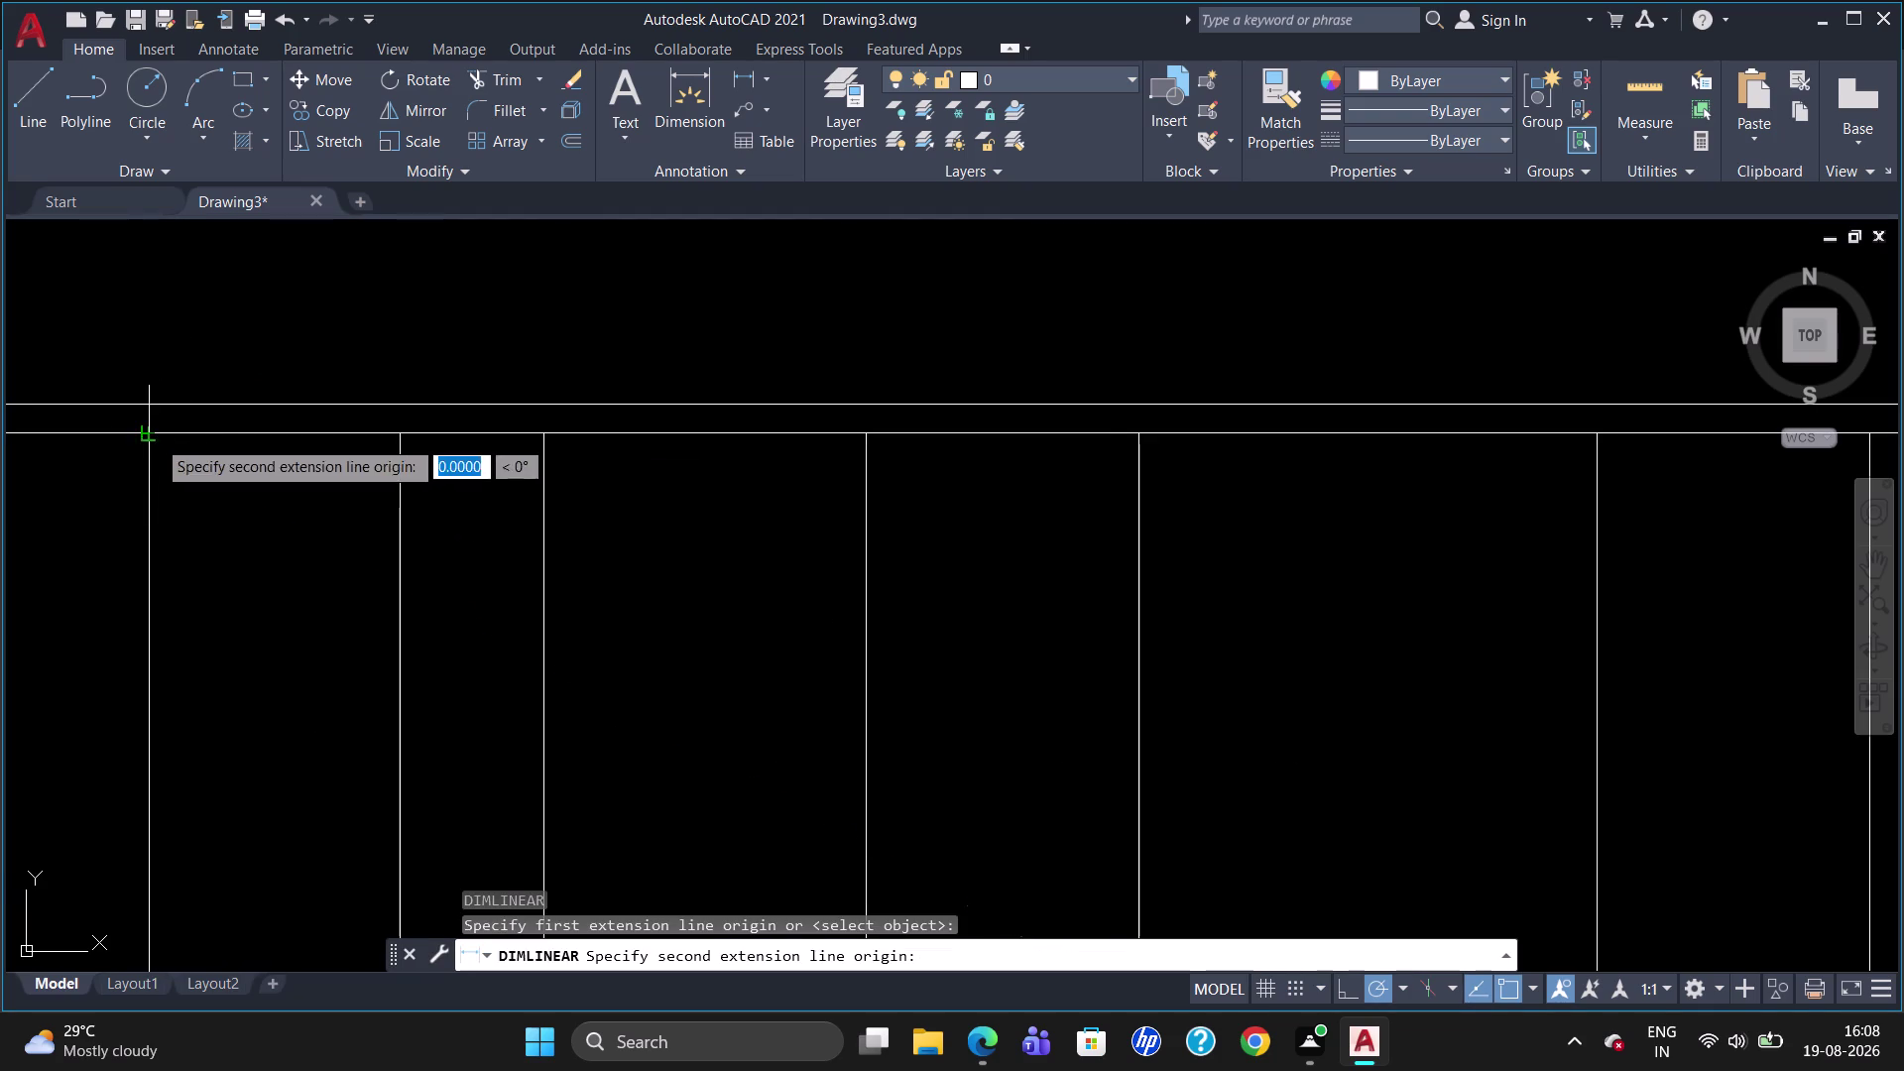
click(390, 441)
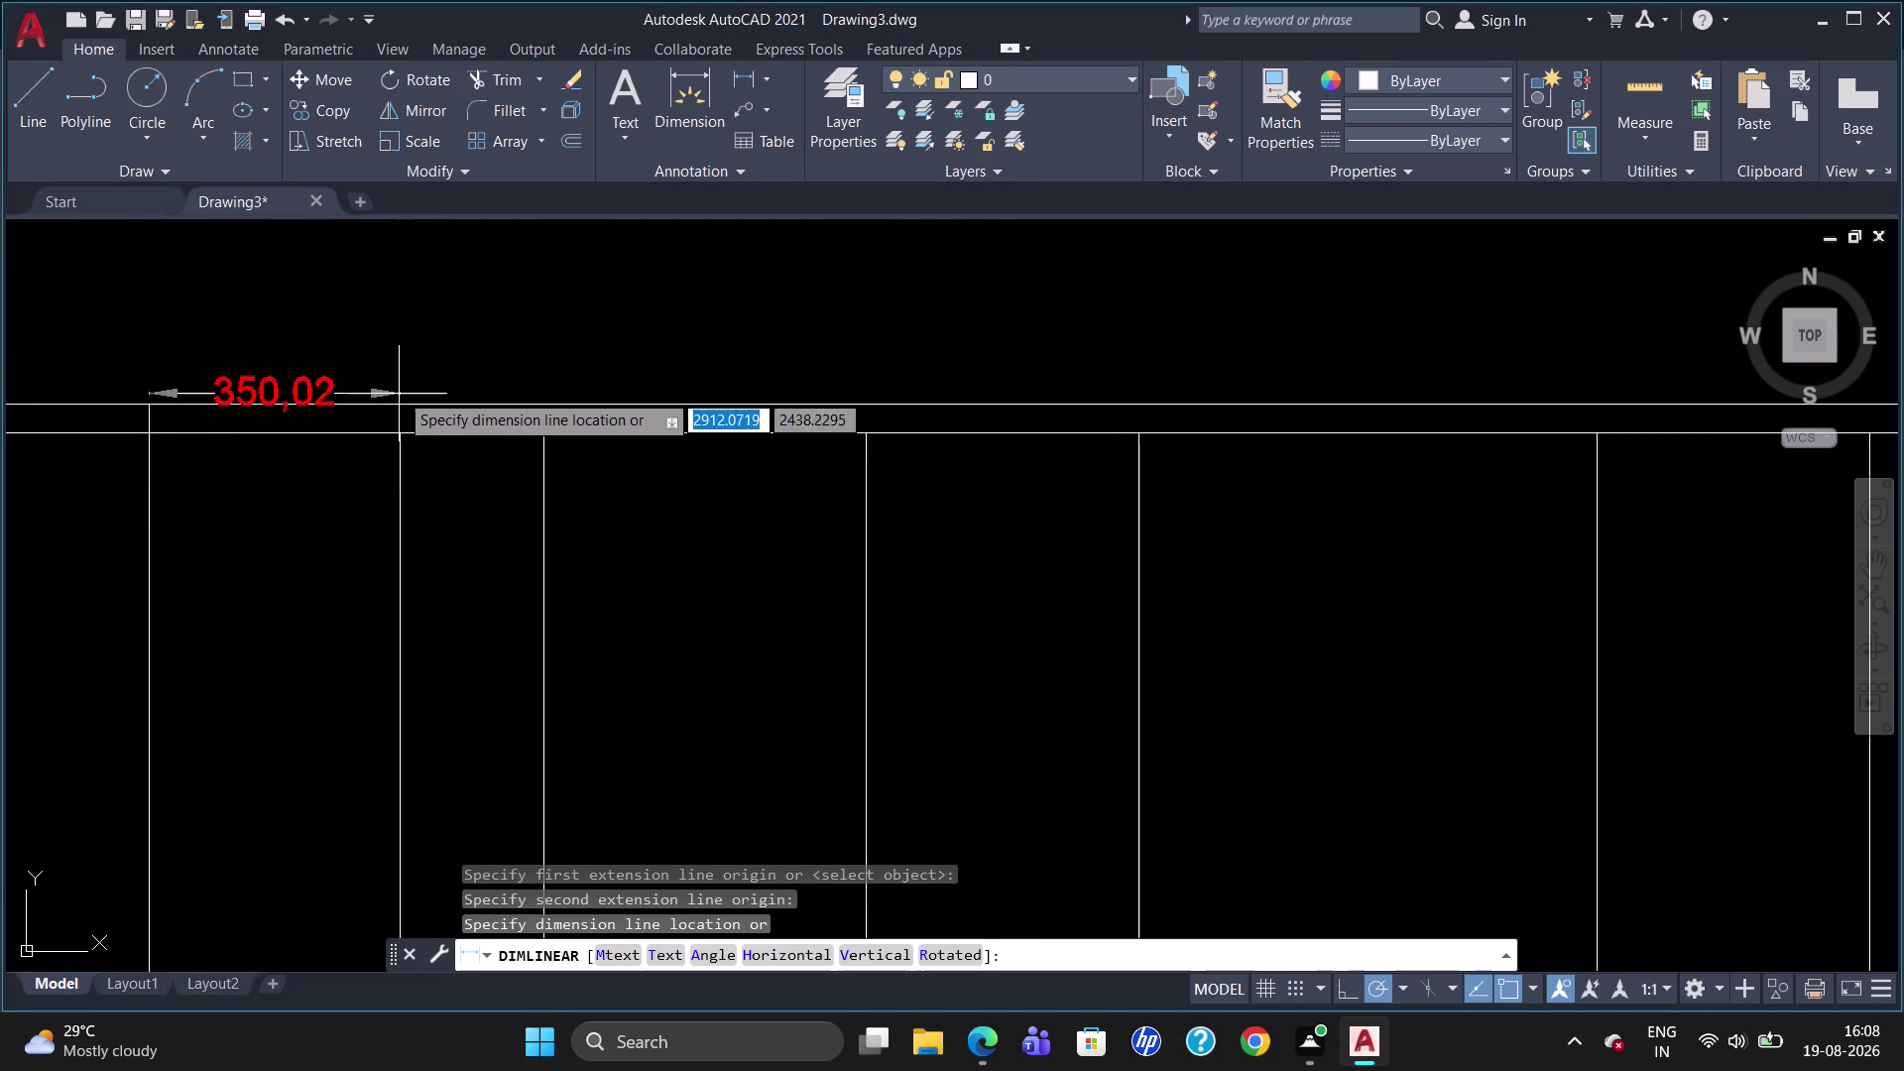
click(401, 377)
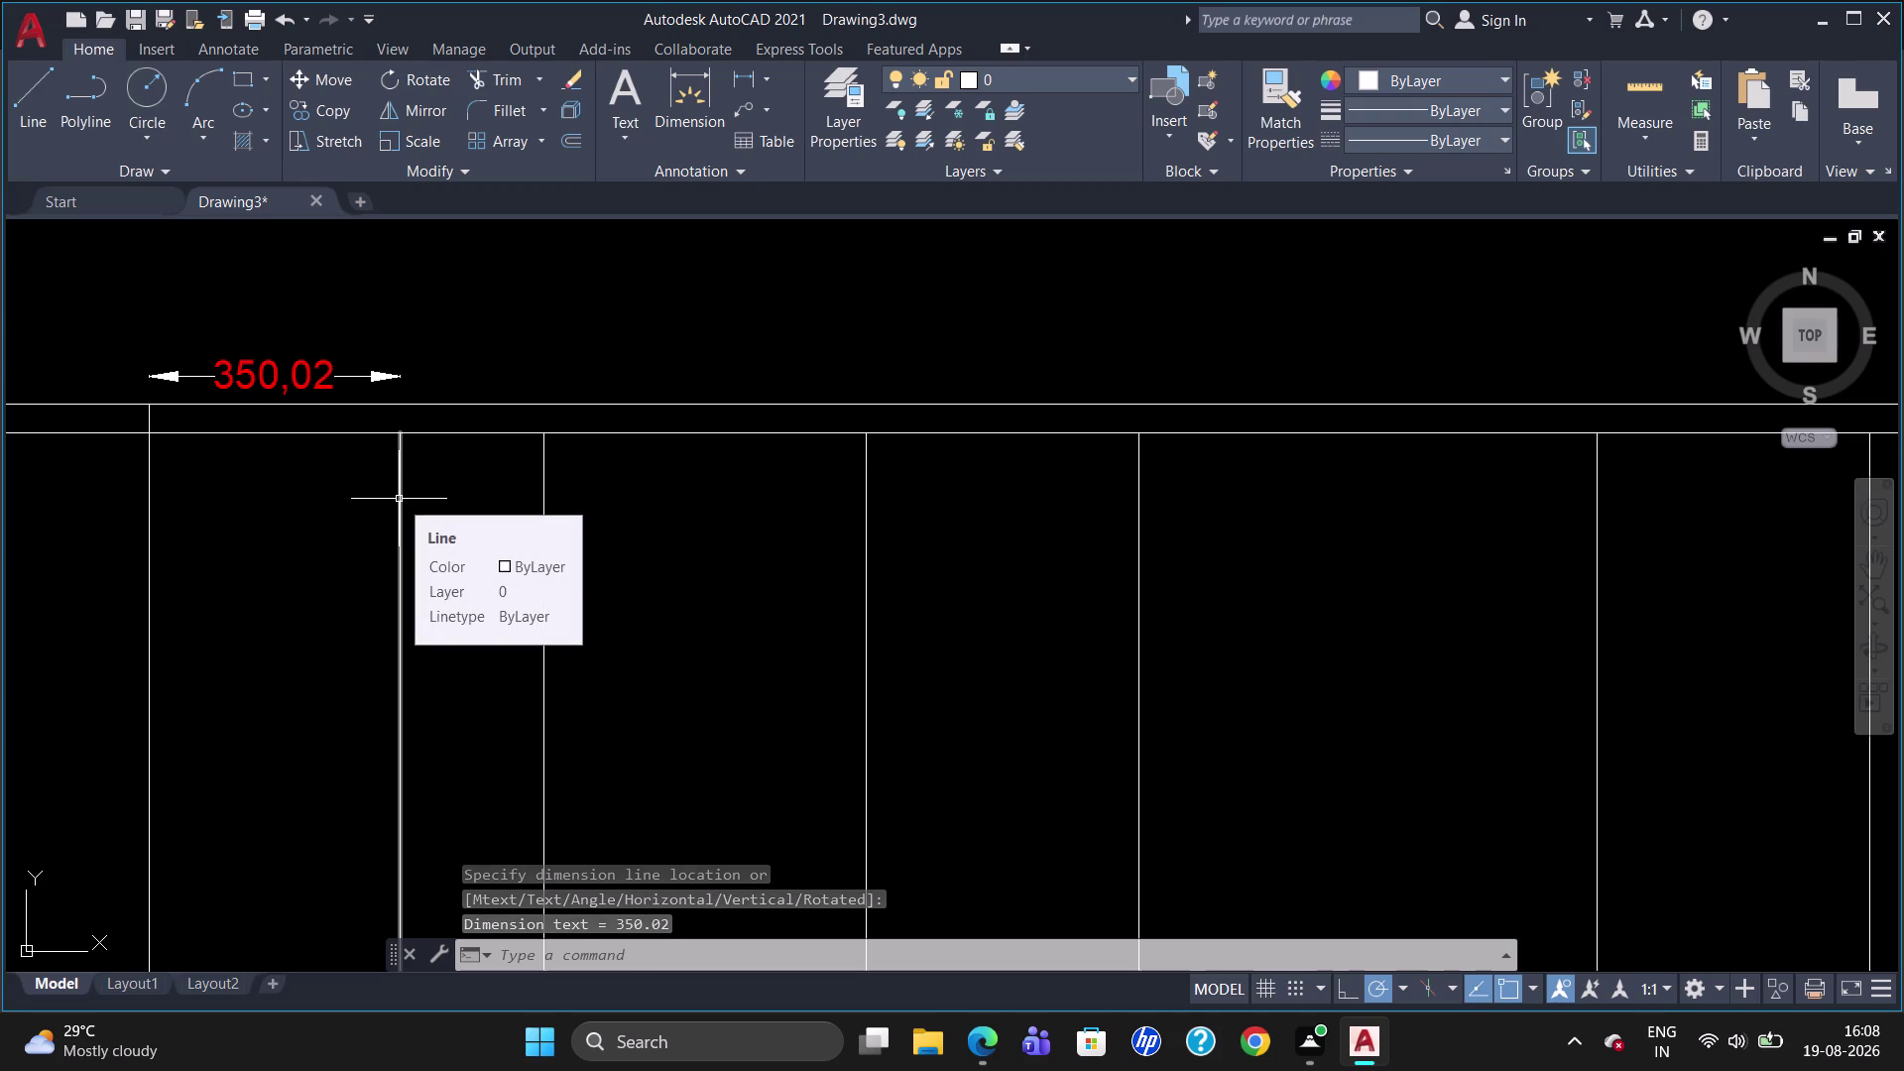
key(space)
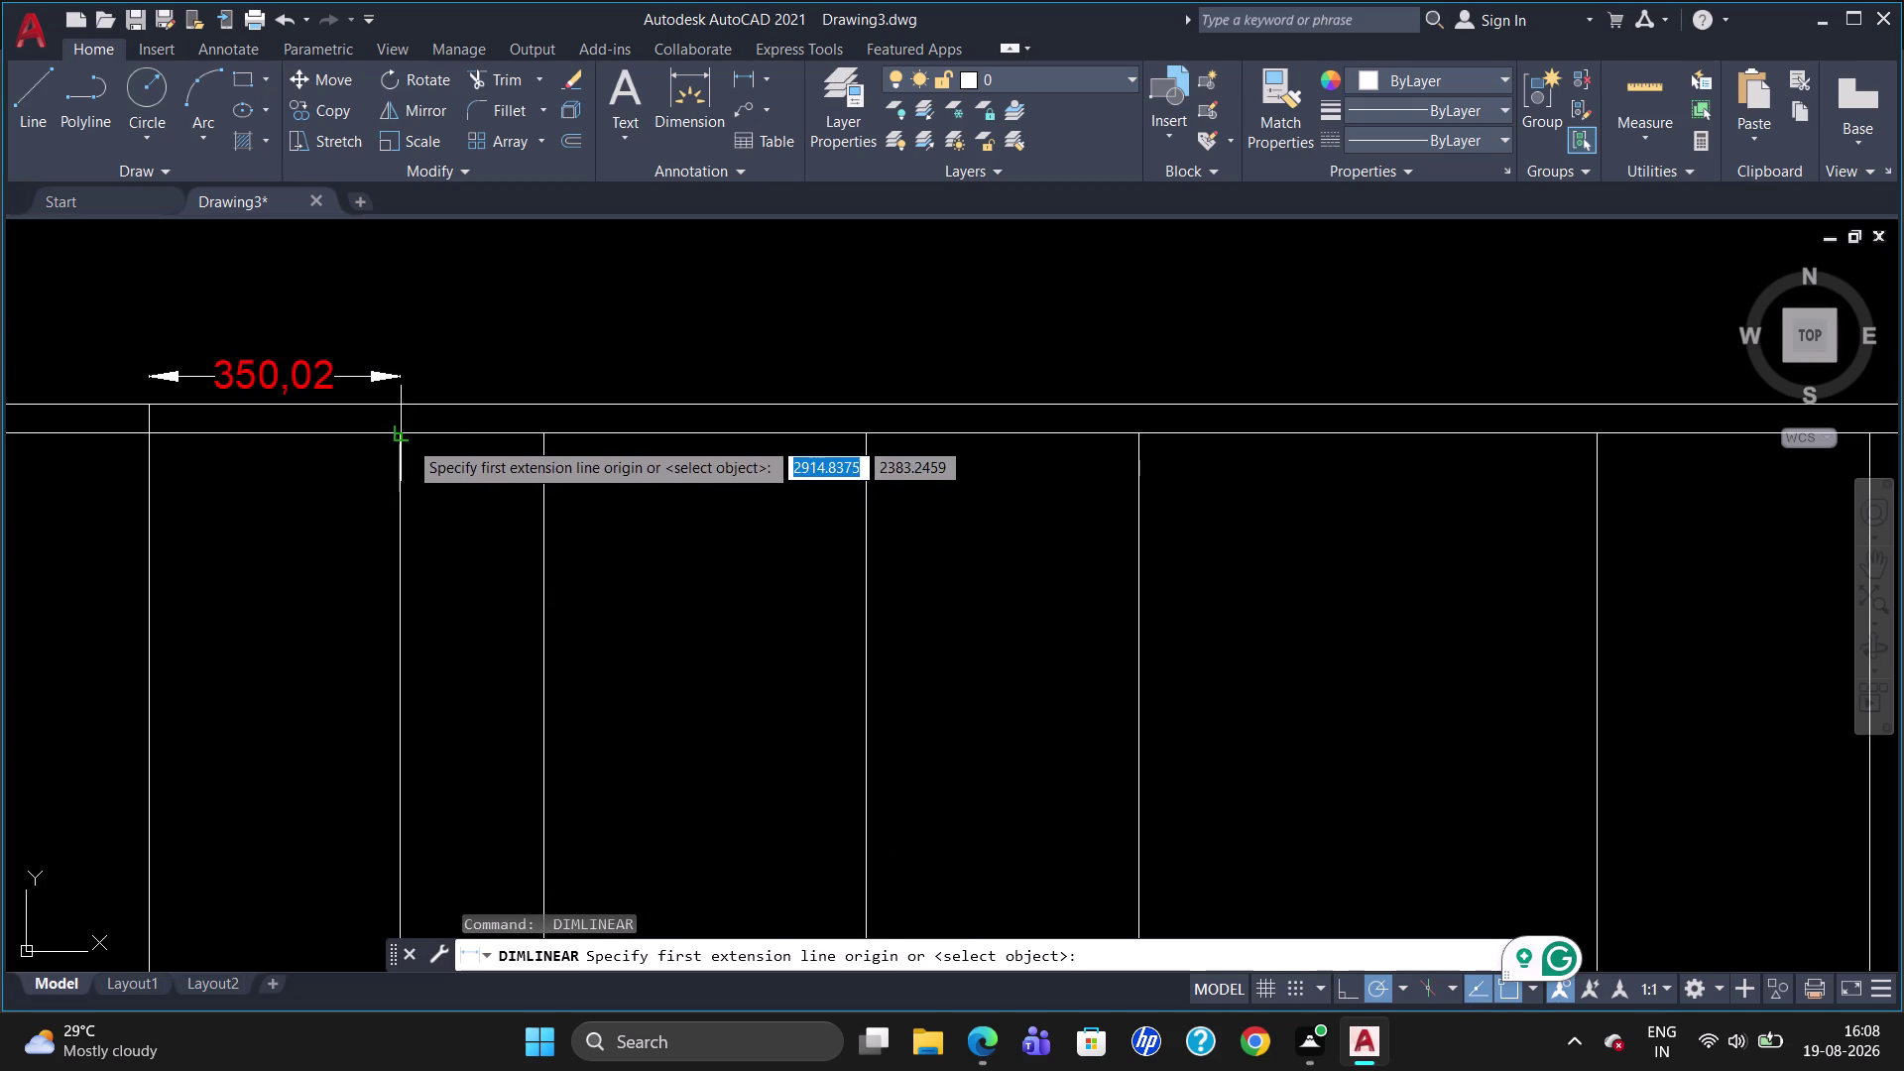
click(406, 437)
click(545, 439)
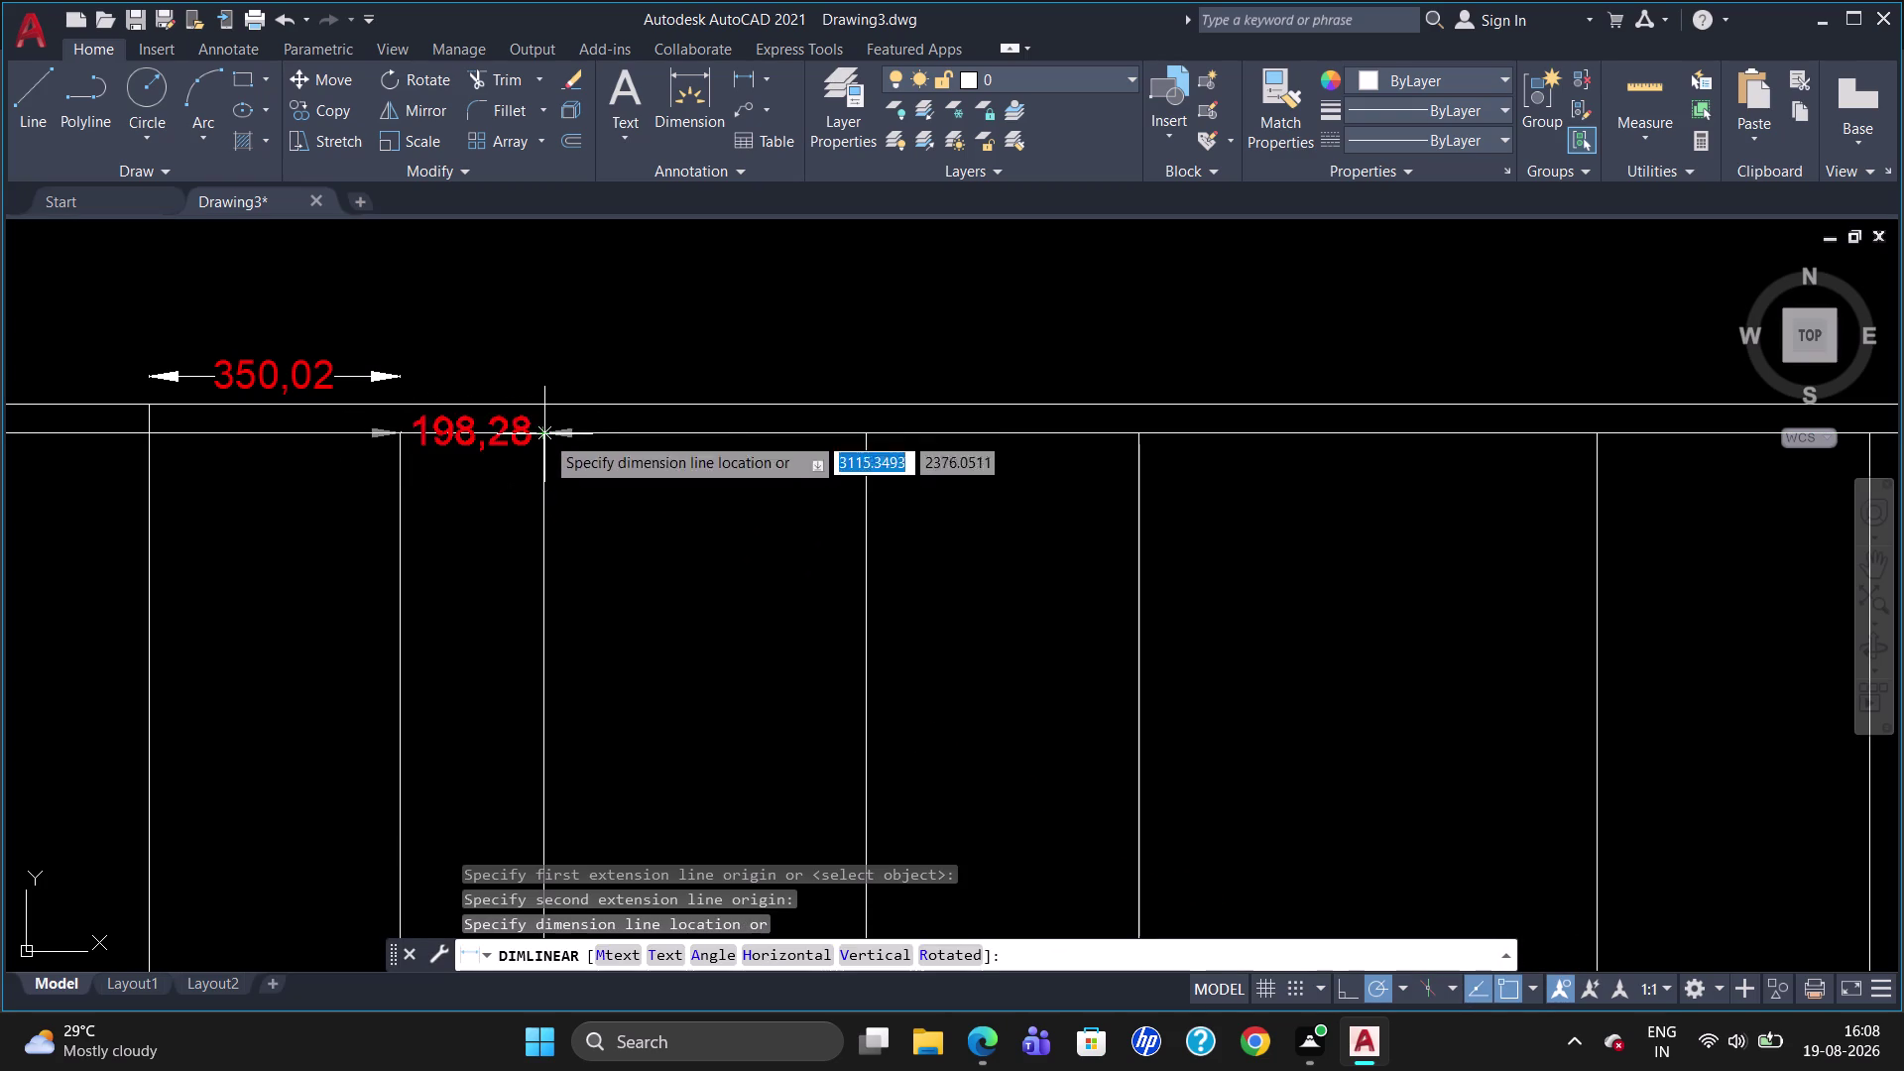
click(550, 379)
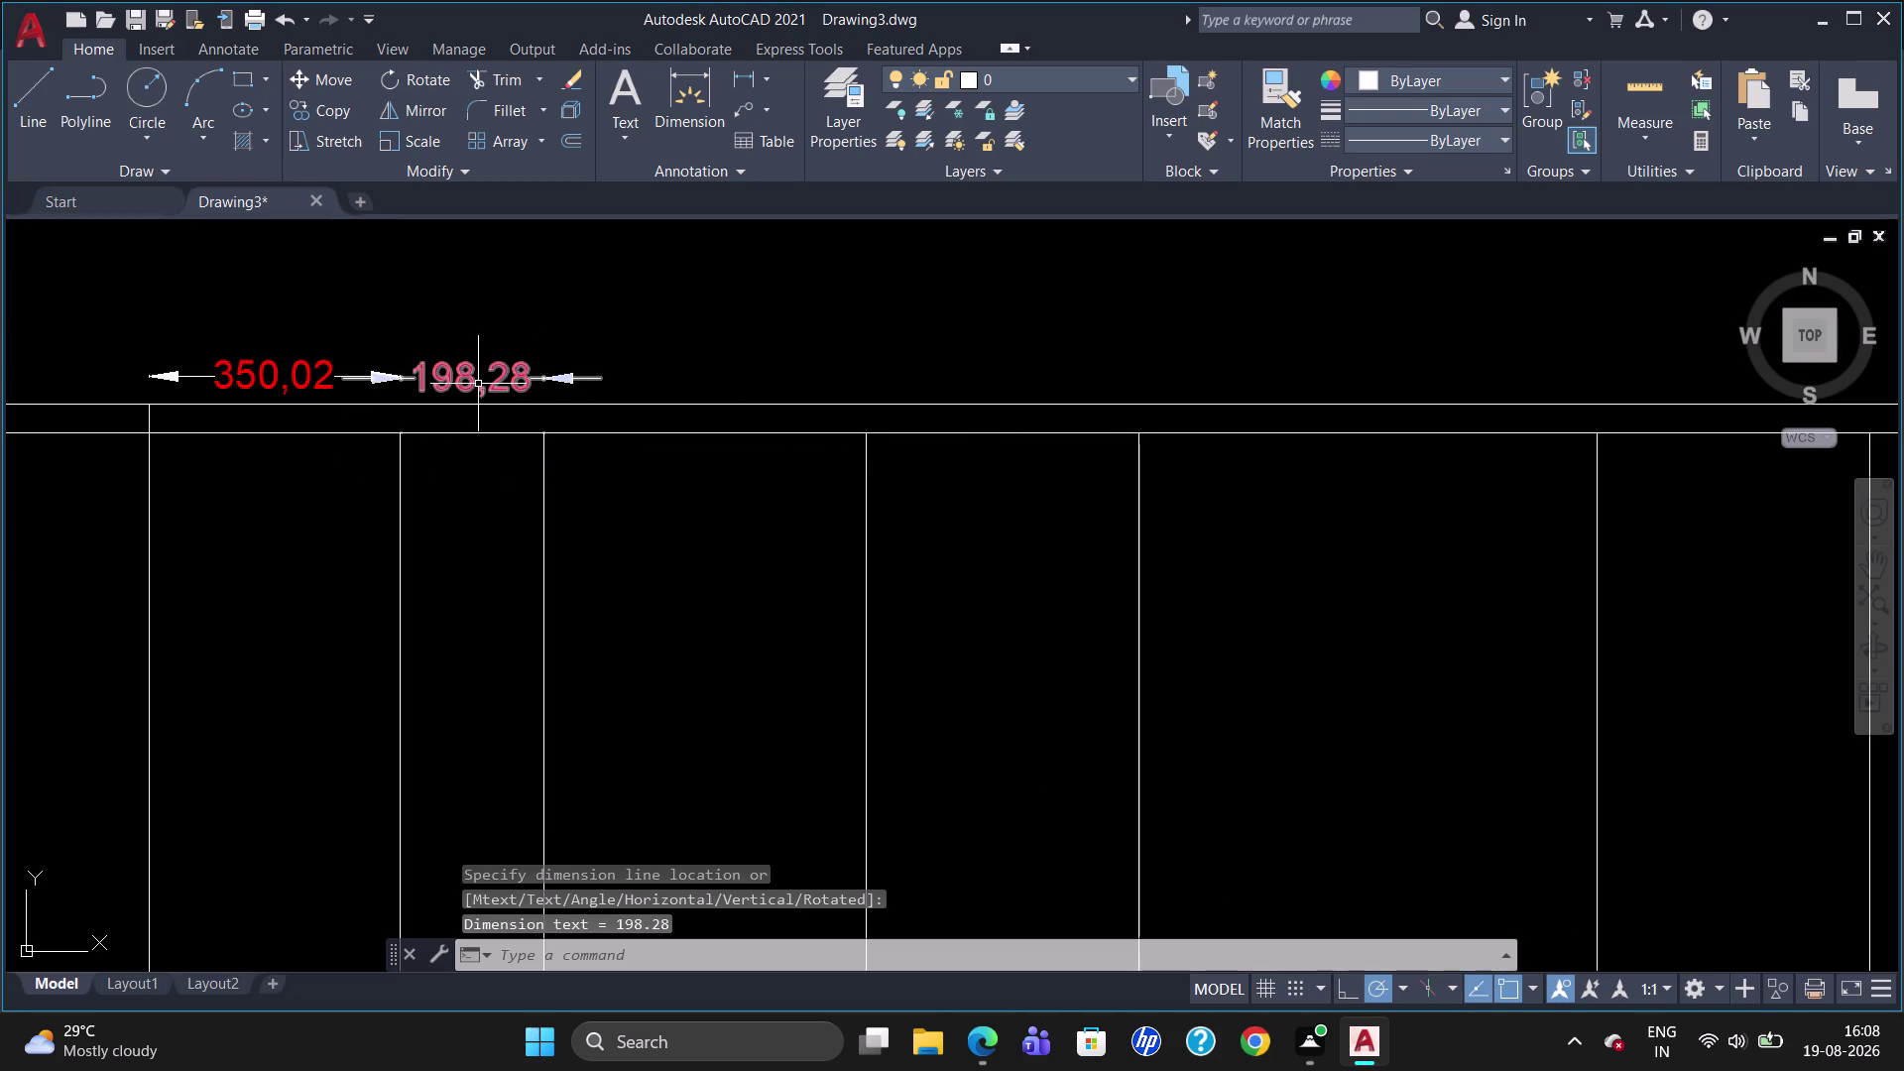
Delete the 350.02 and 198.28 dimensions.
click(465, 384)
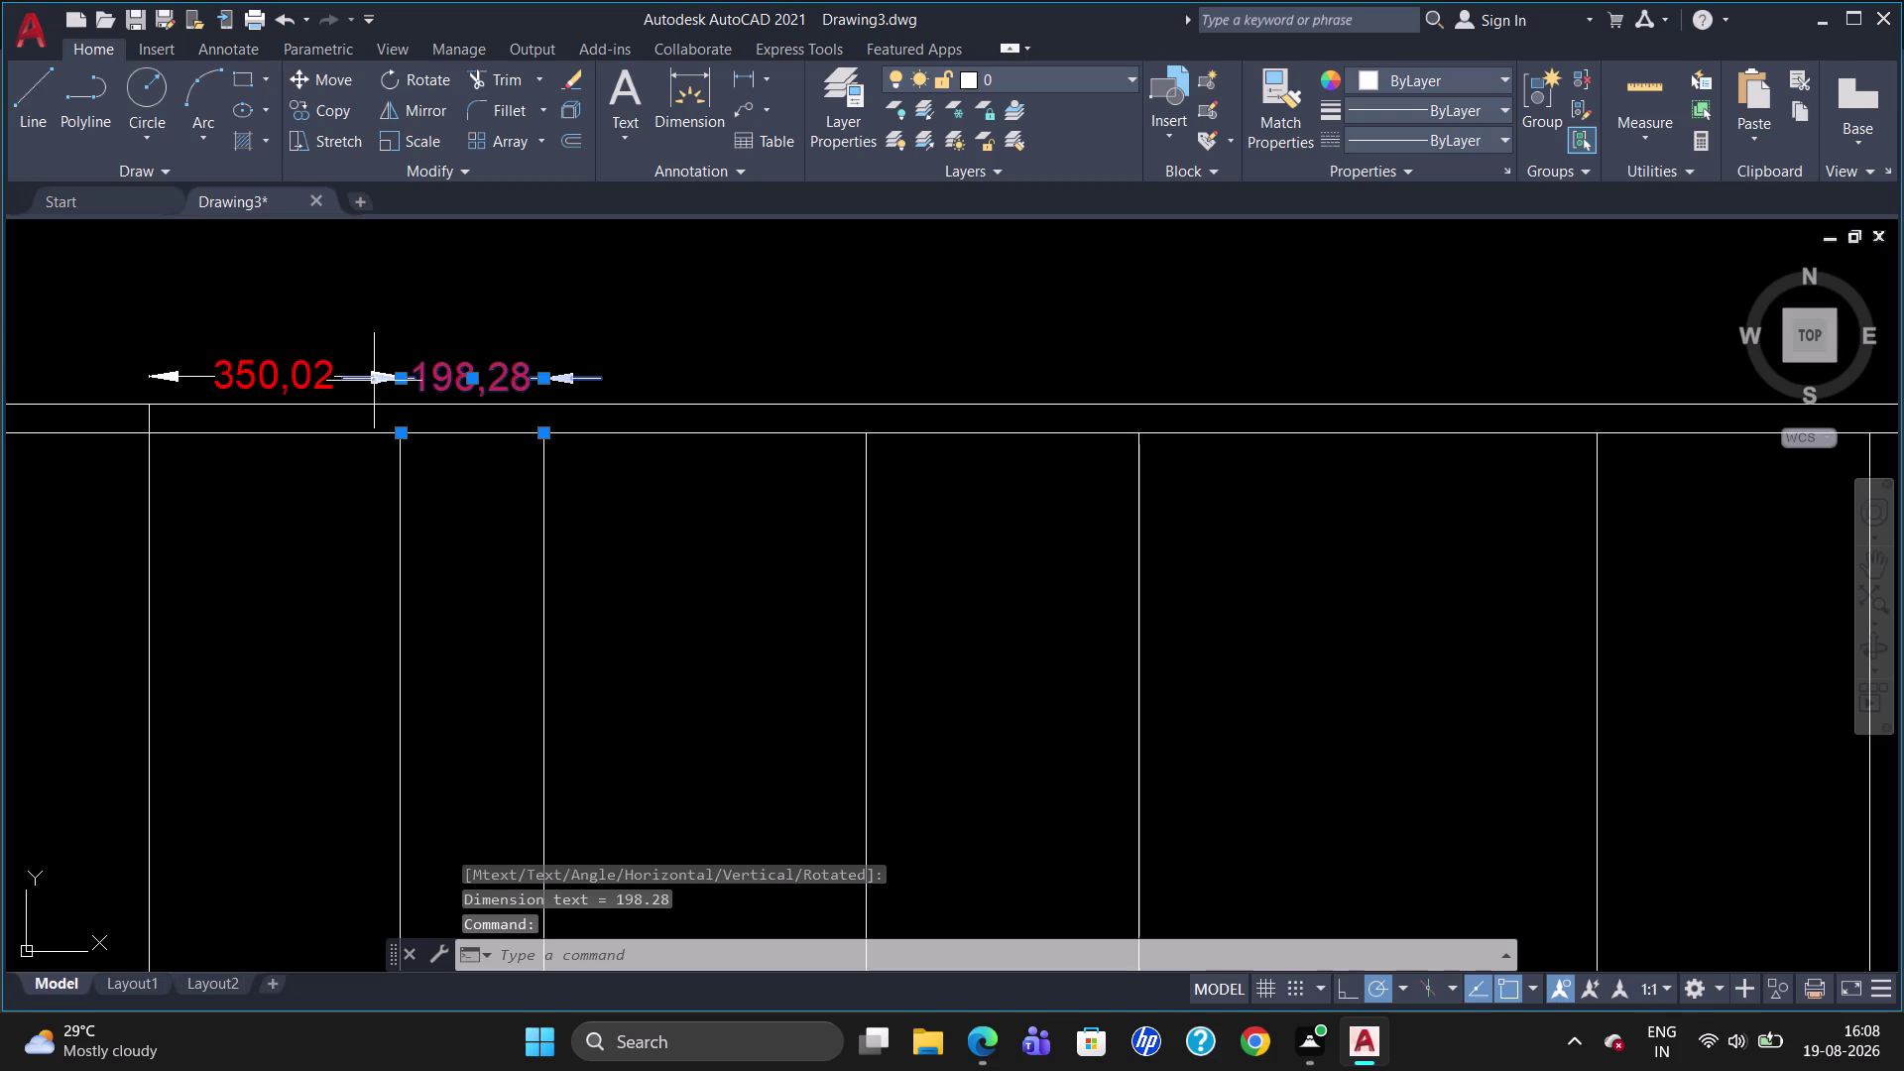
click(295, 367)
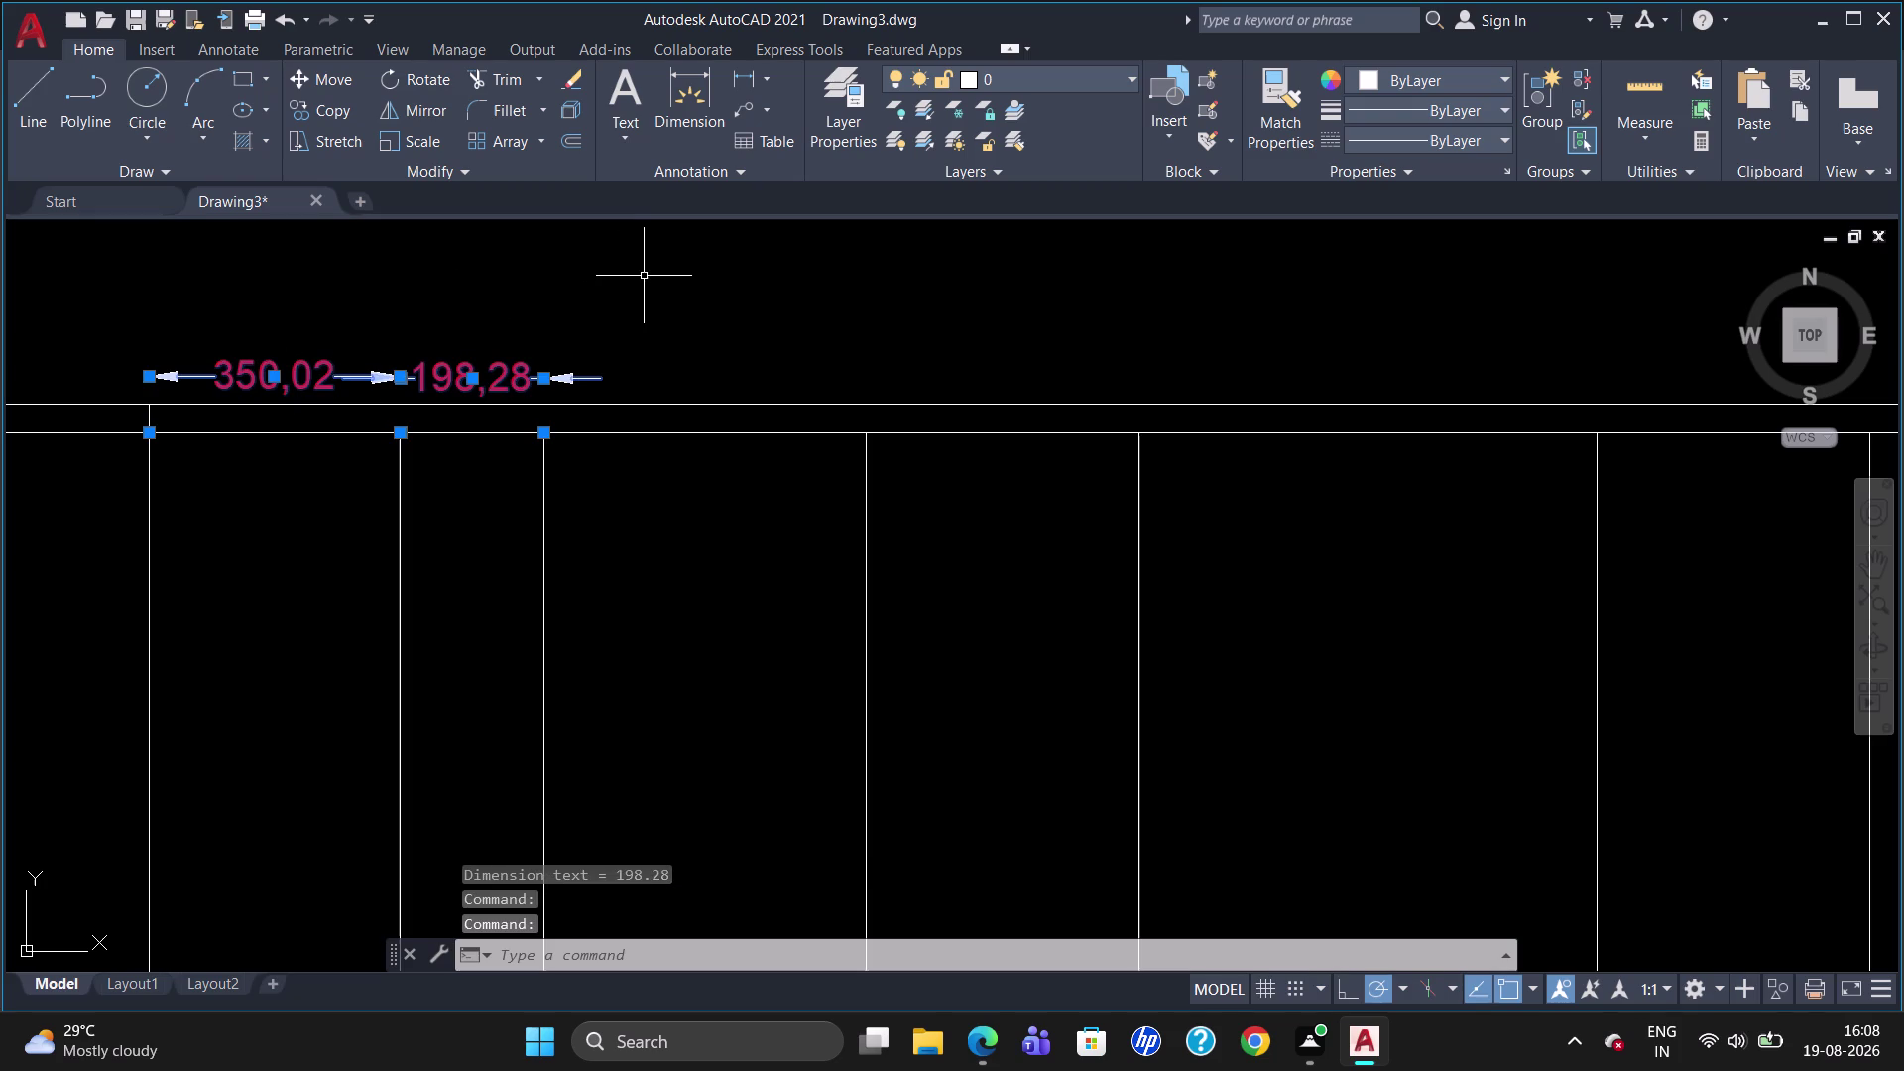
key(Delete)
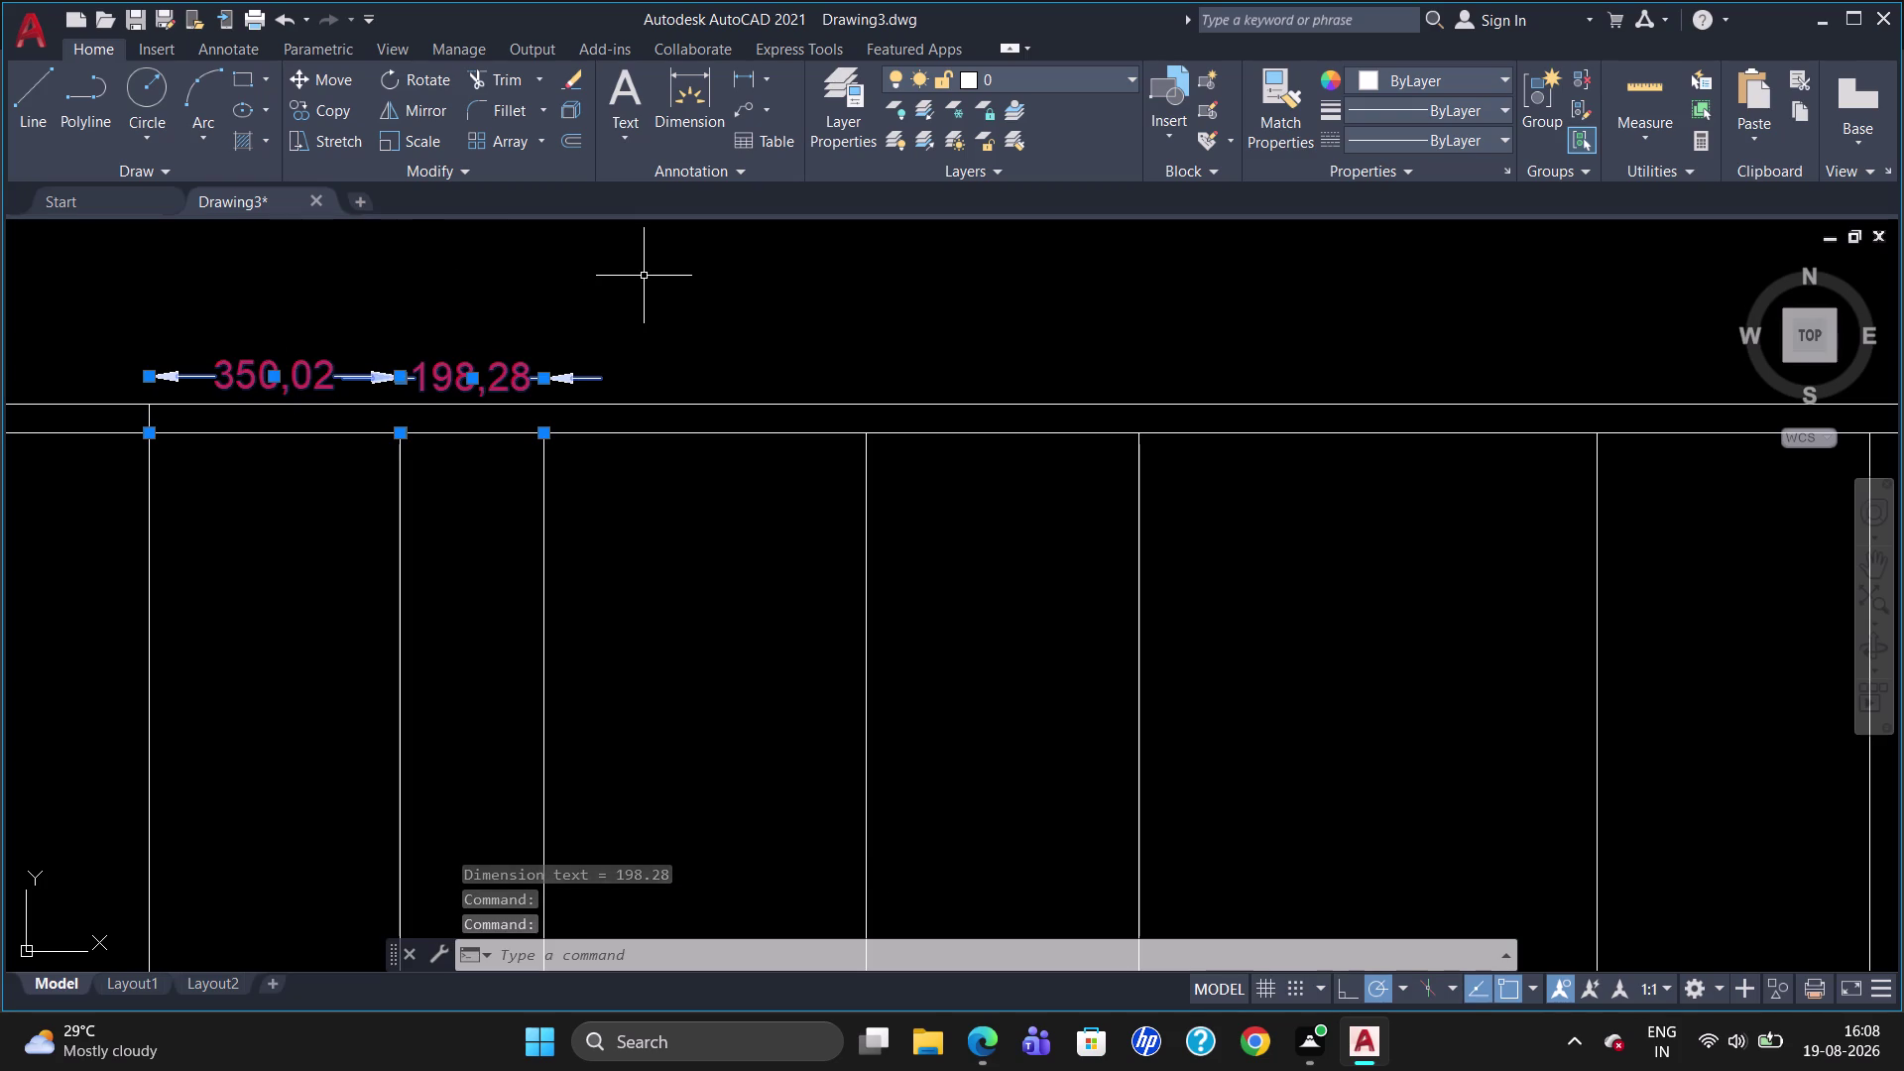
Delete the extra partition line near the right of the cabinet.
scroll(down, 3)
scroll(up, 3)
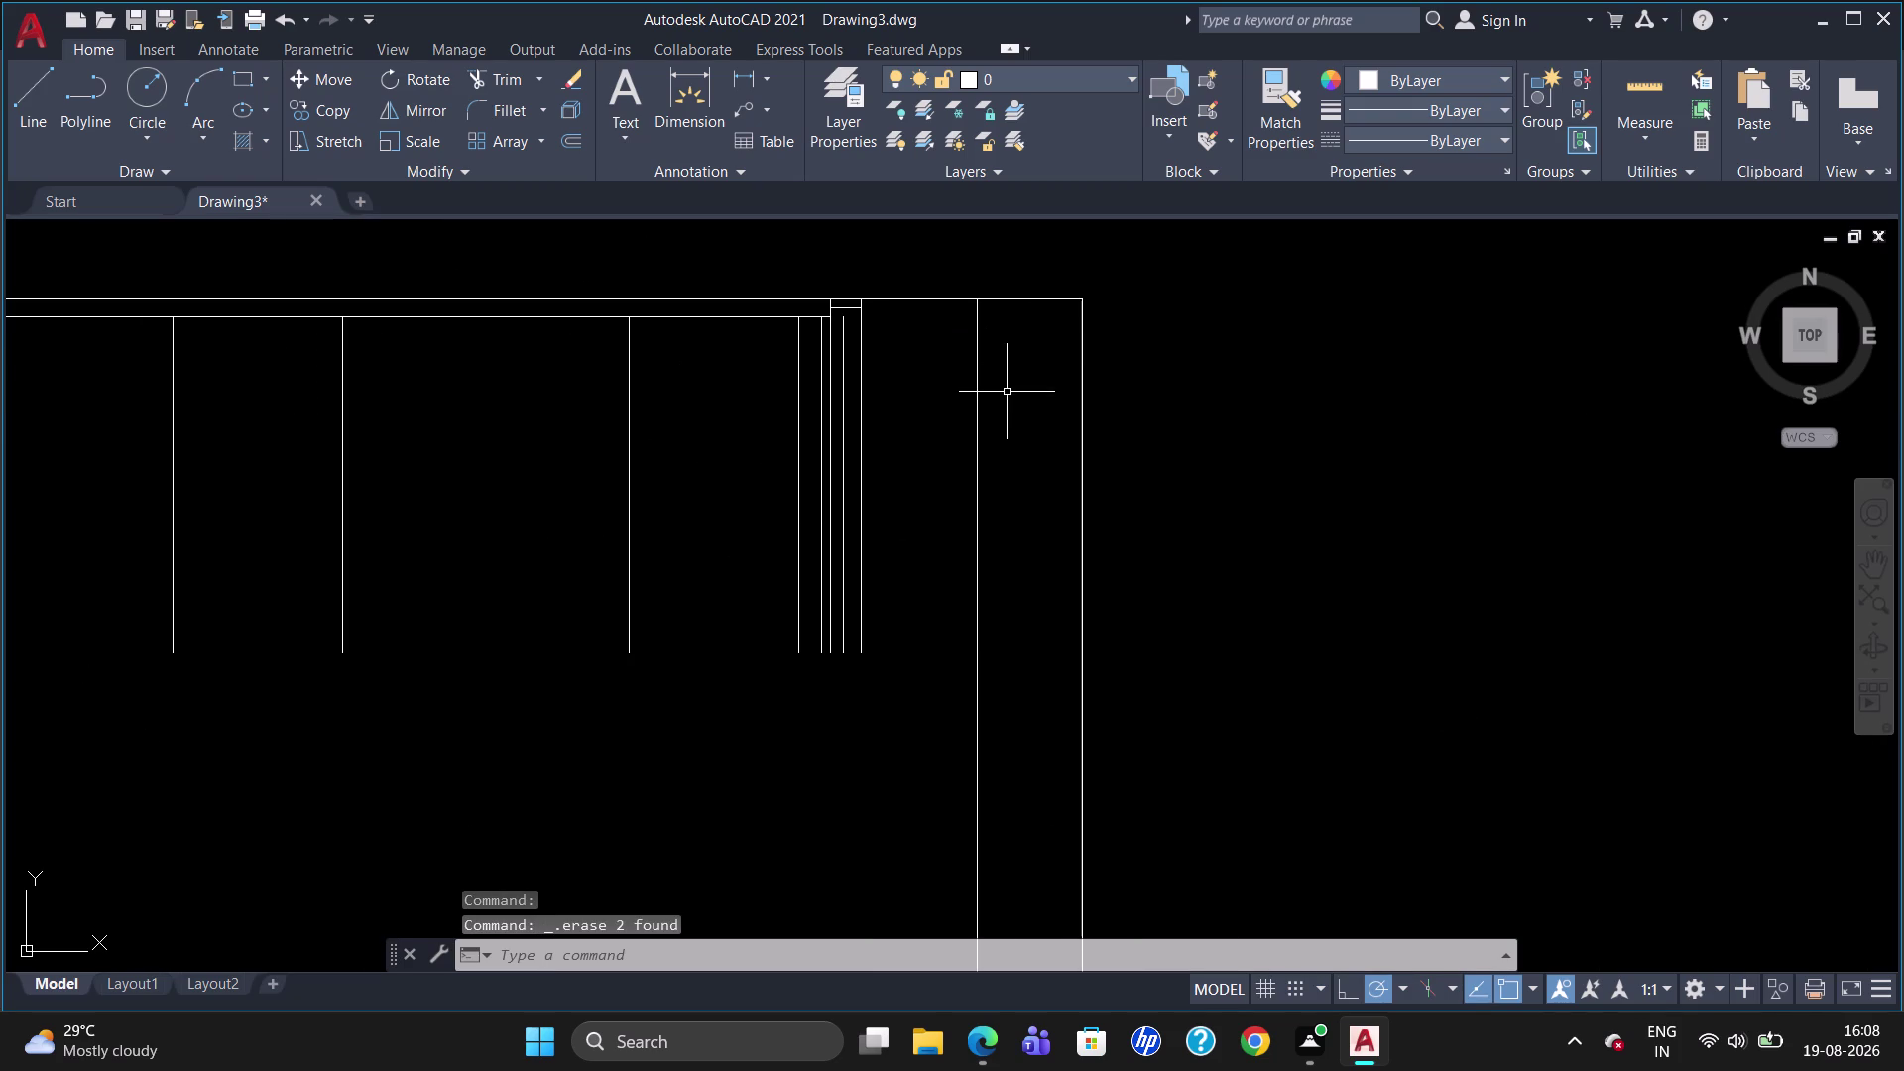
scroll(down, 3)
scroll(up, 3)
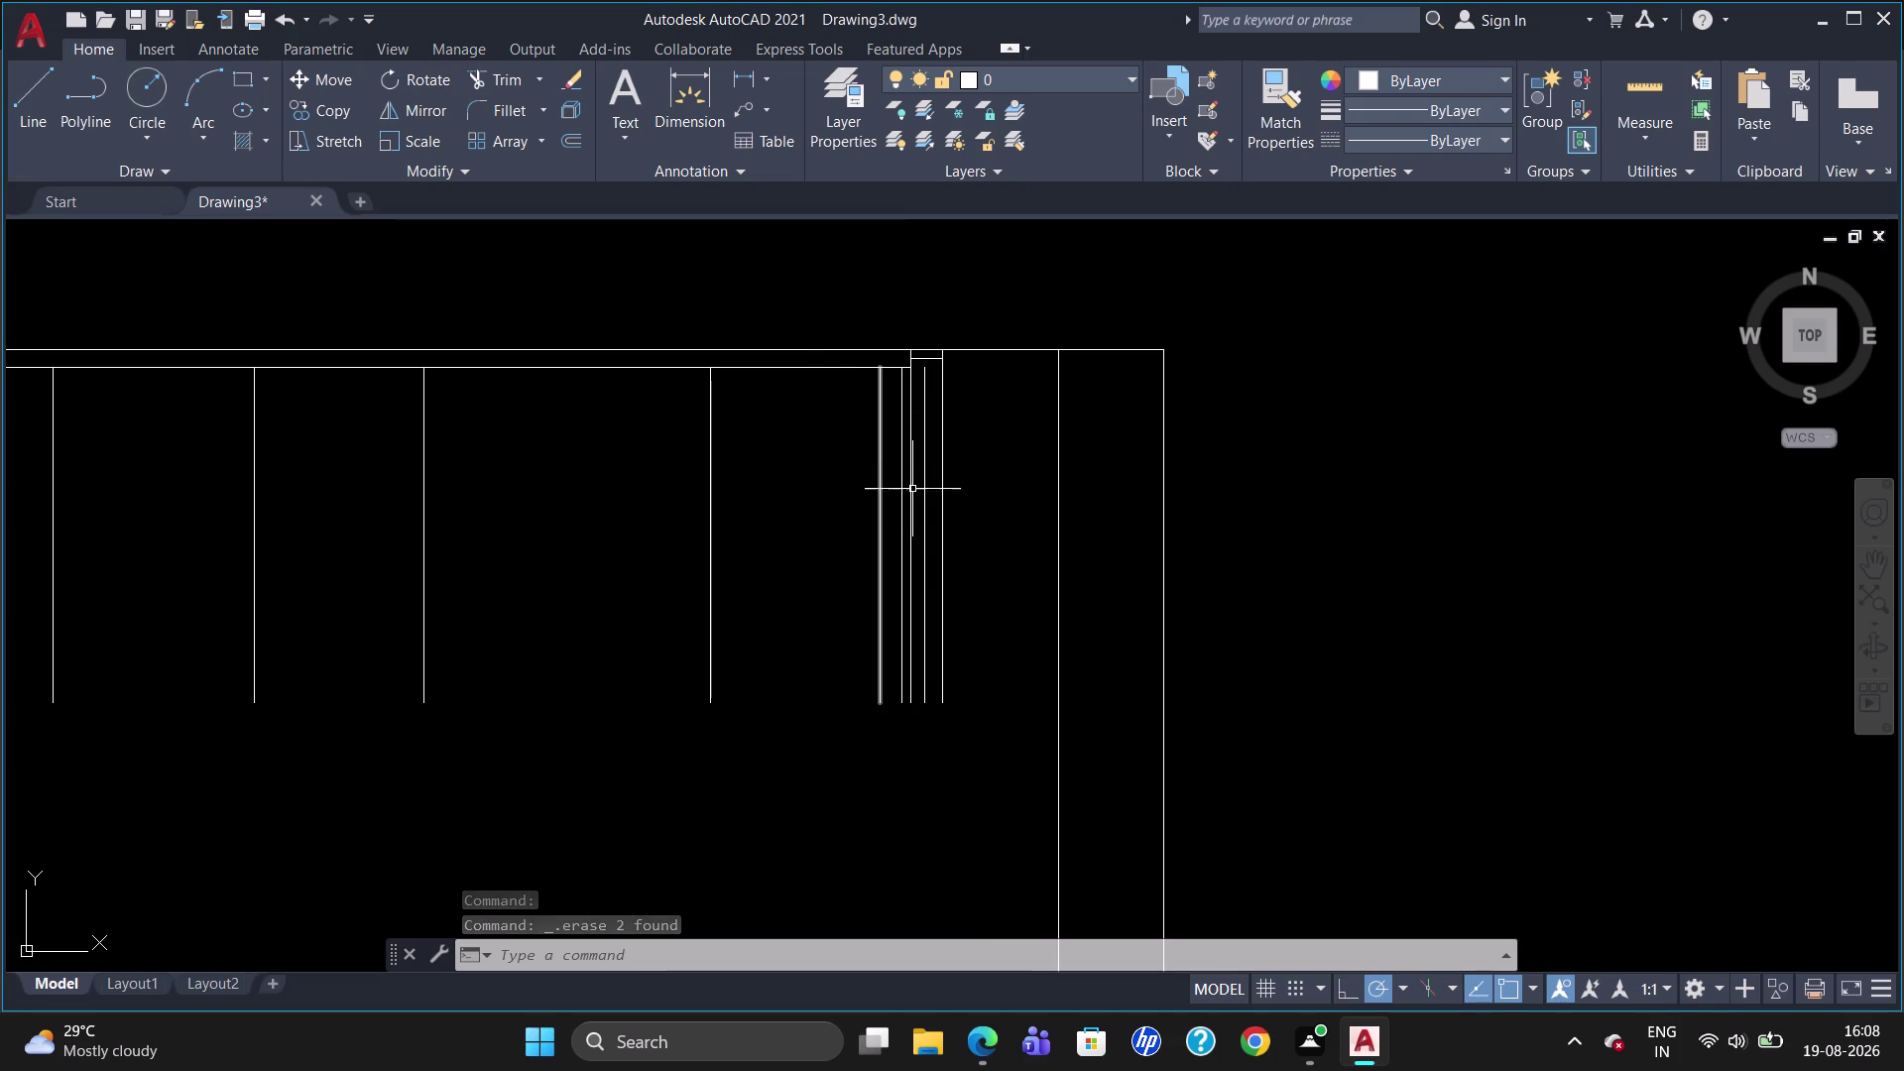
click(926, 498)
key(Delete)
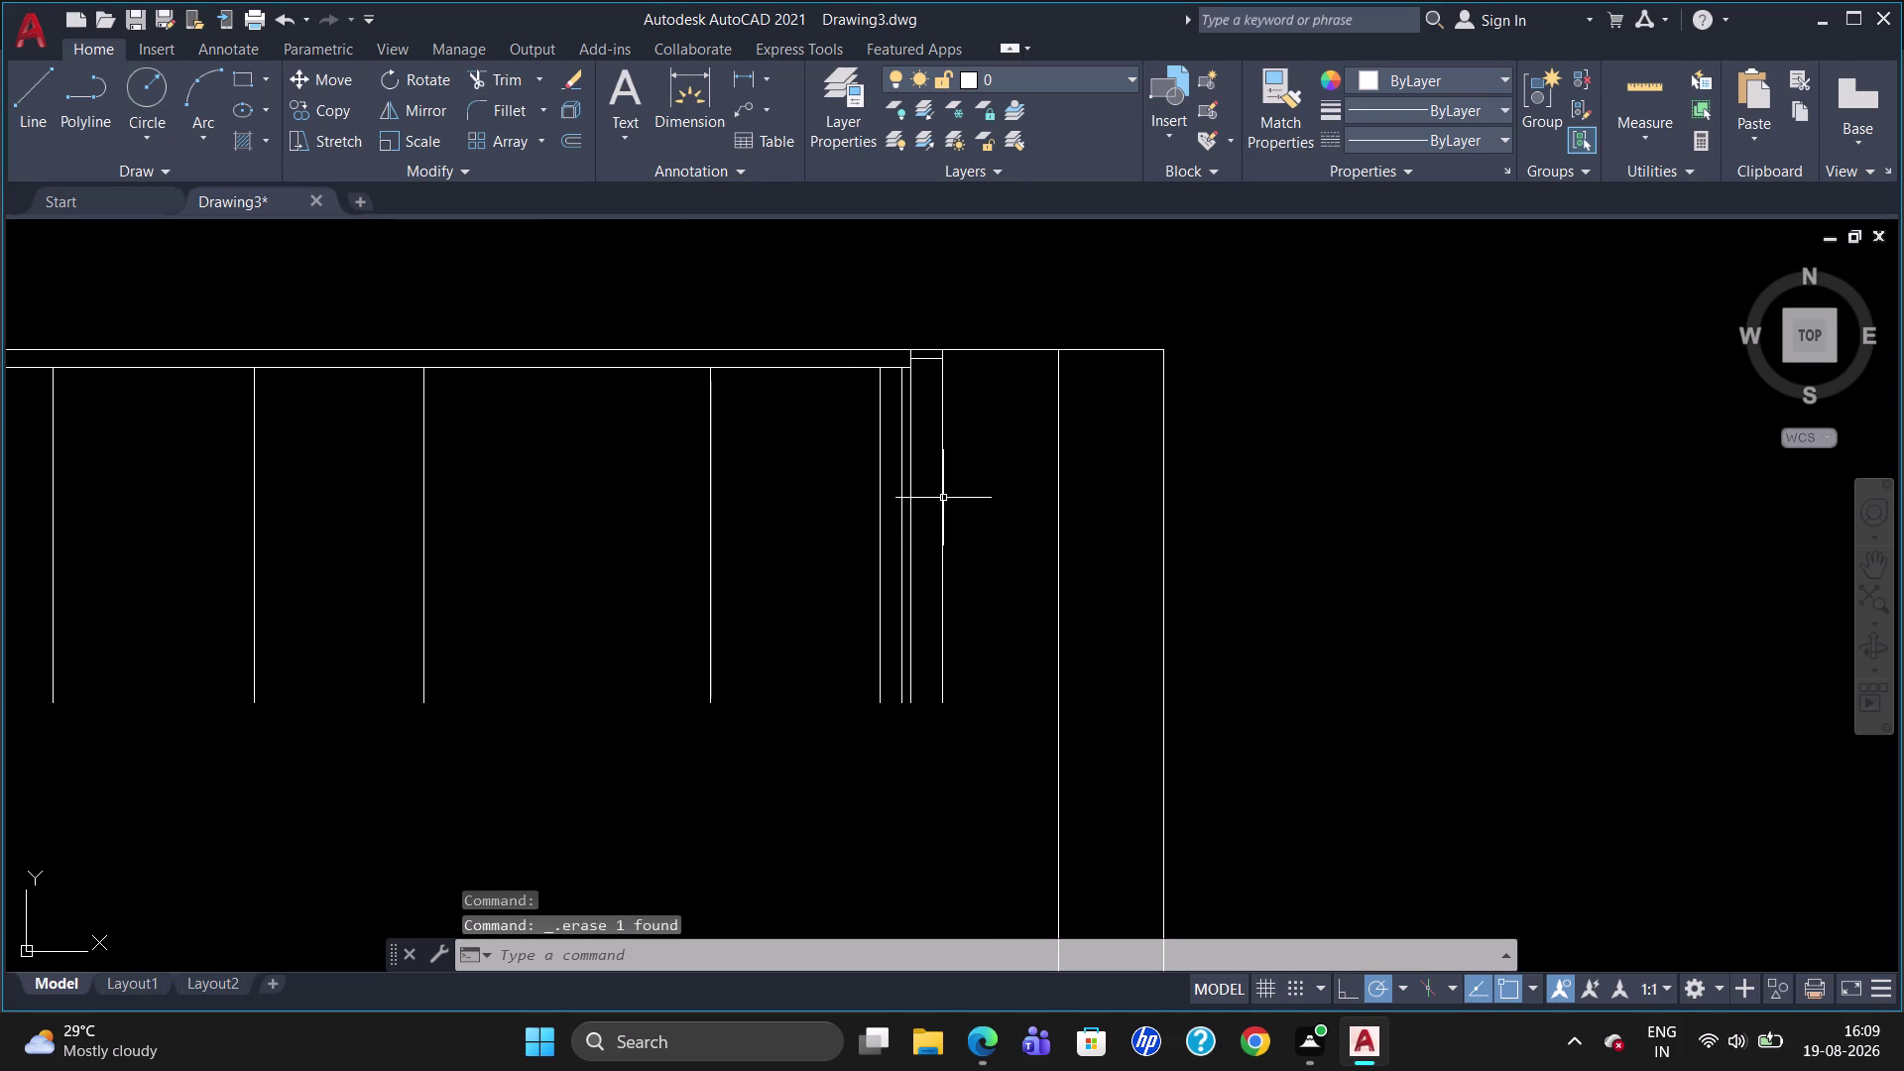
scroll(down, 3)
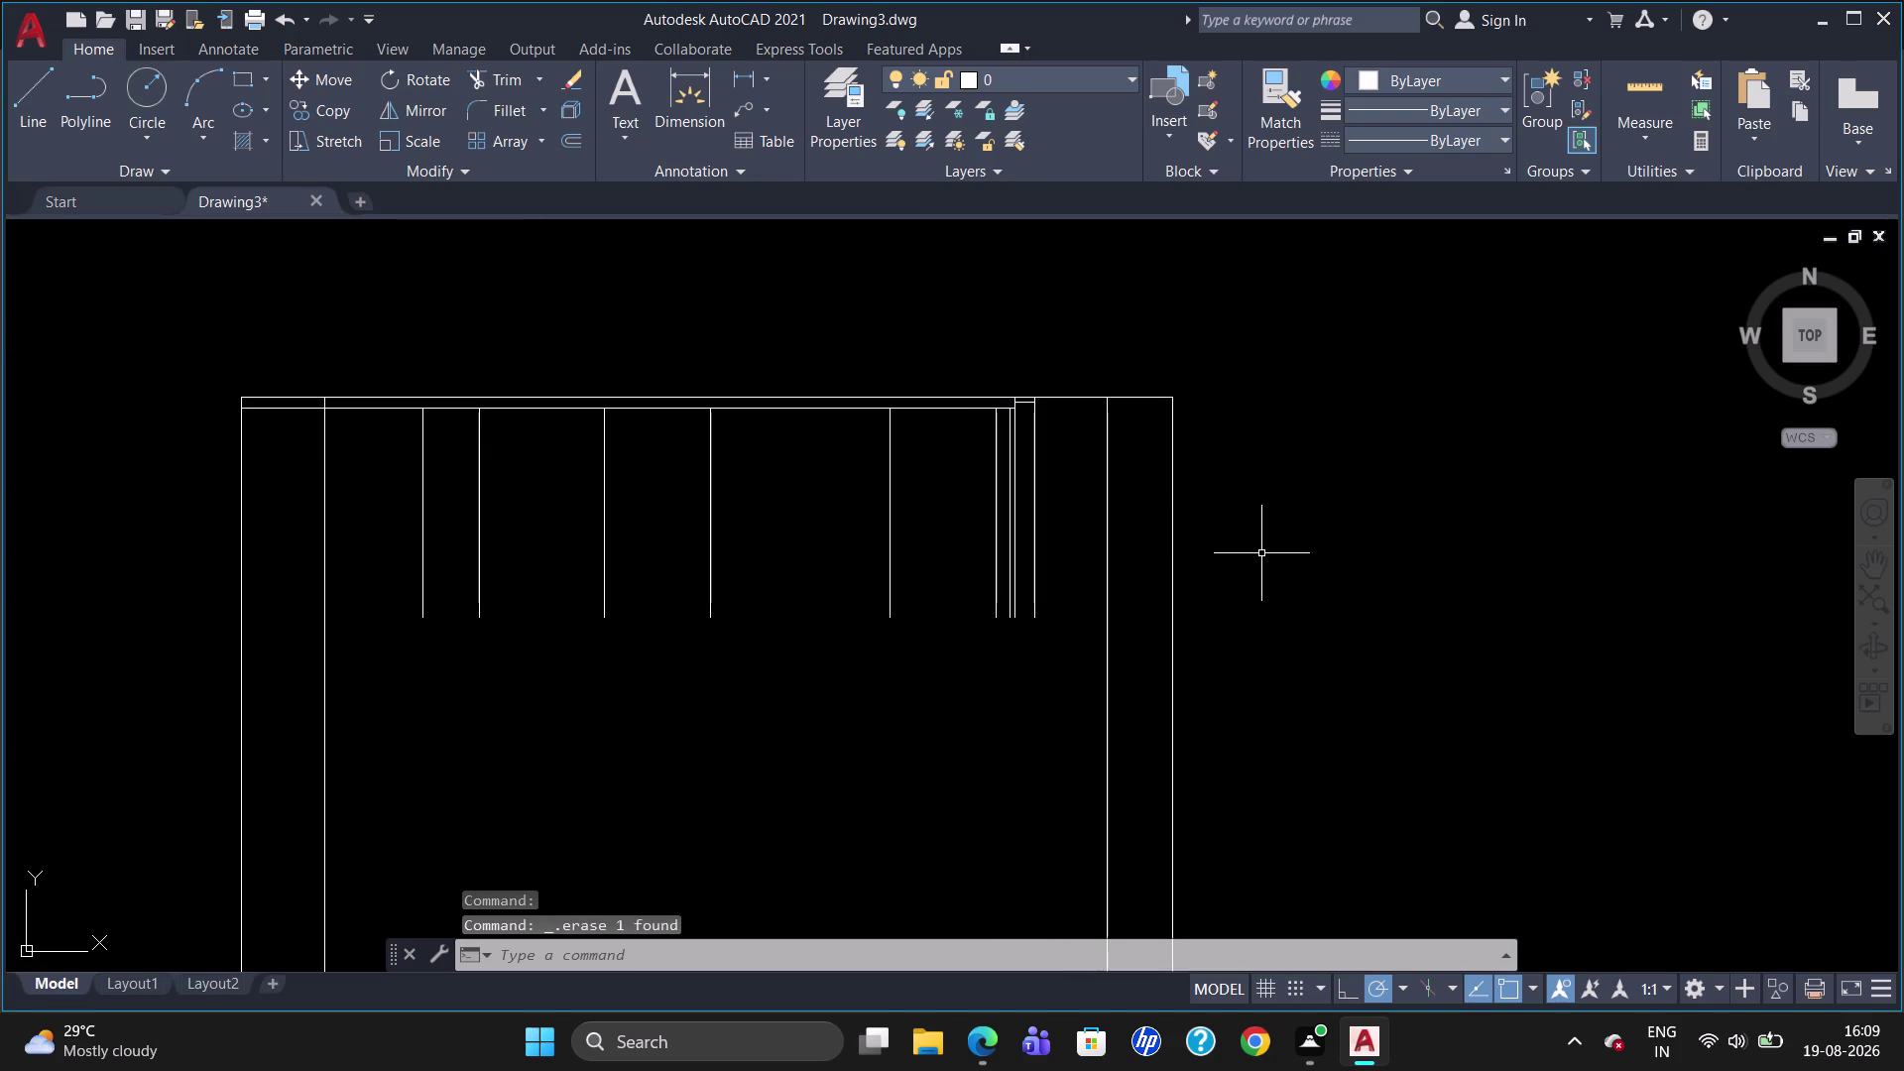
Quick-dimension the frame and all partitions with QDIM, placing the chain above the cabinet.
text(DLI)
key(Delete)
key(BackSpace)
key(BackSpace)
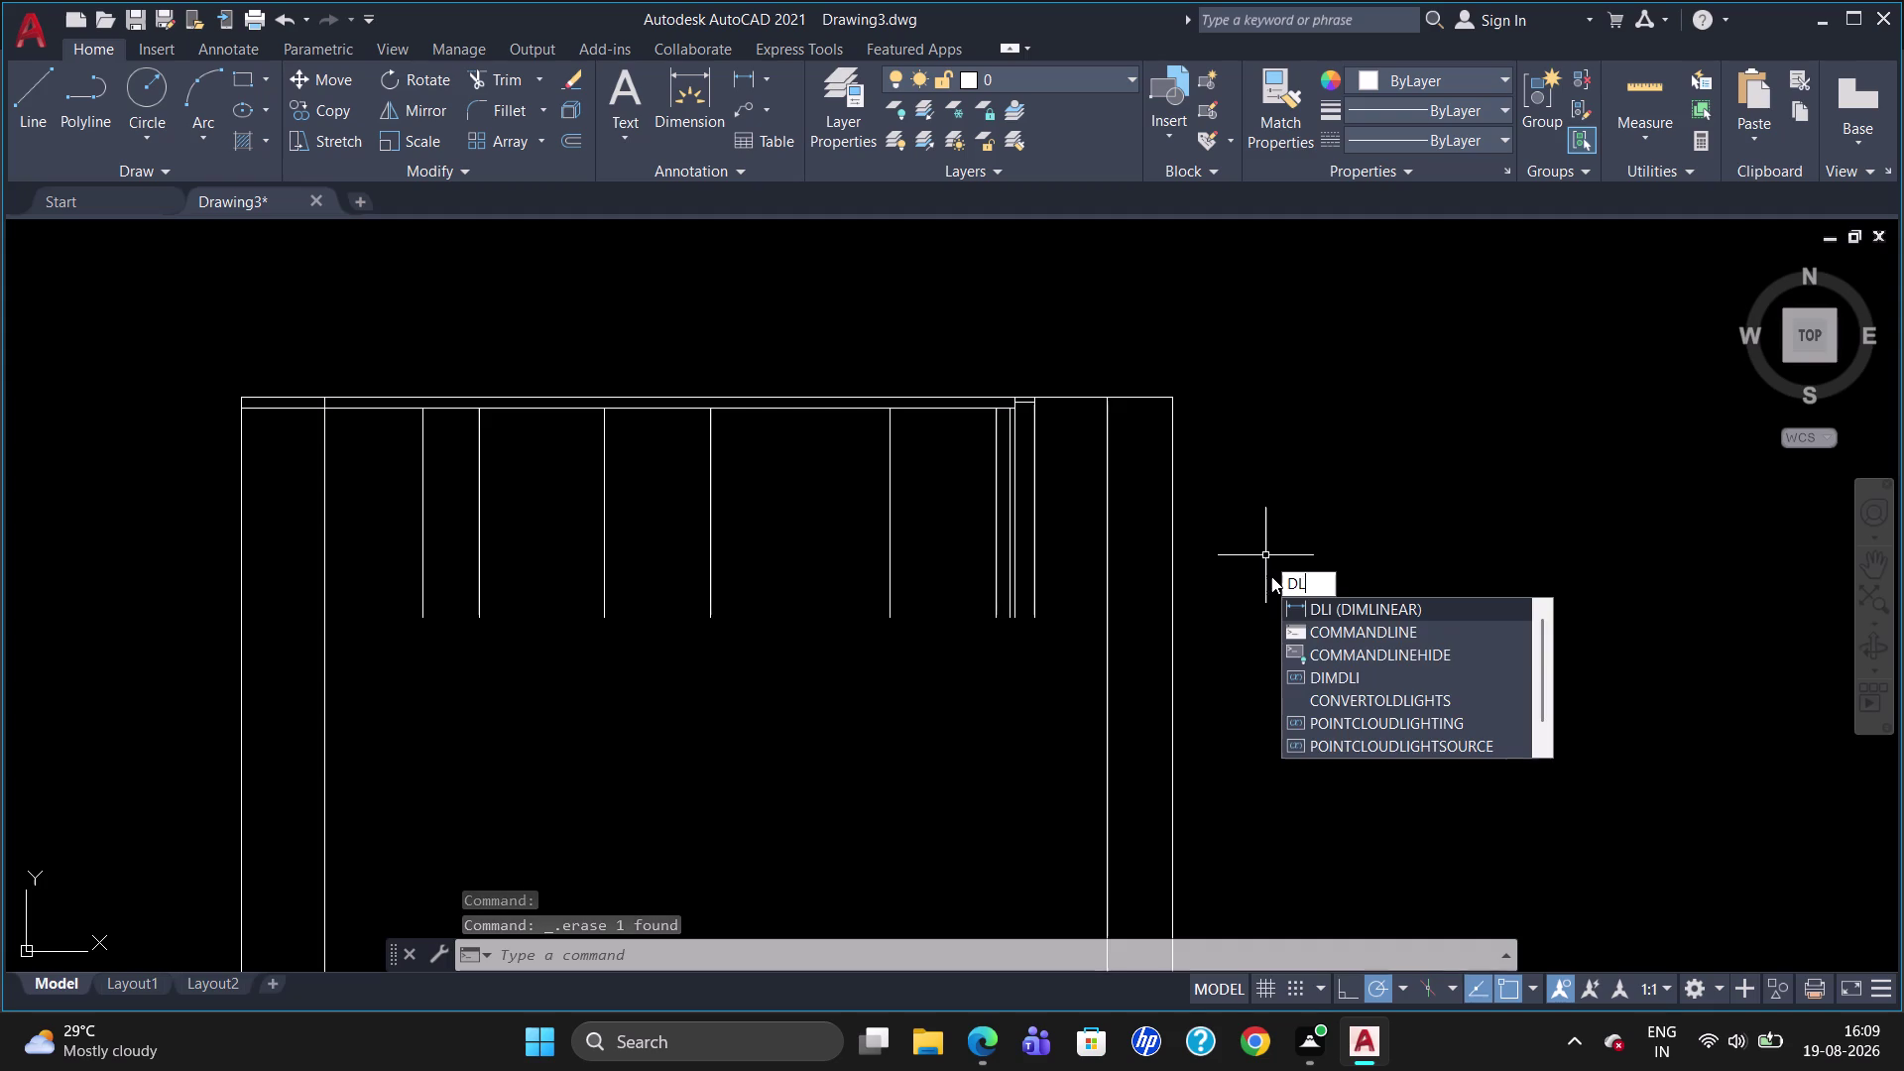
key(BackSpace)
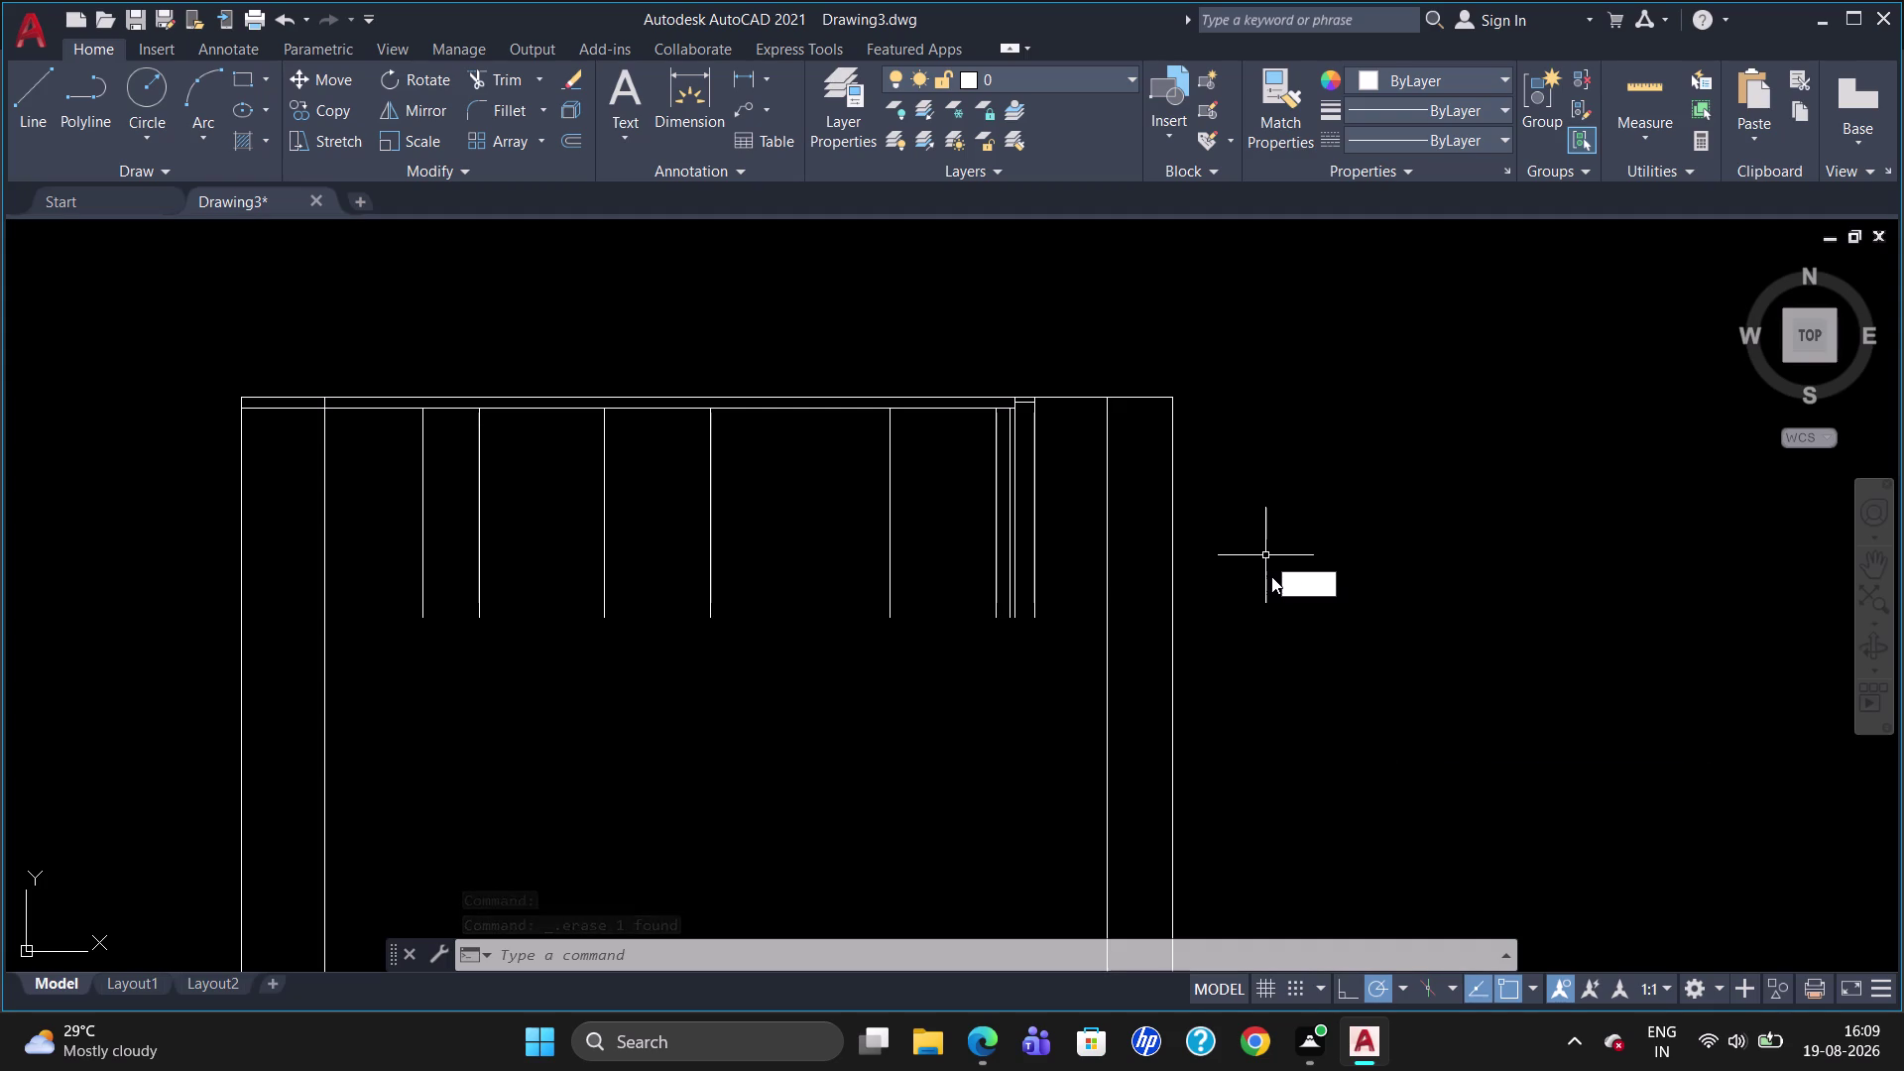
text(QDIM)
key(Return)
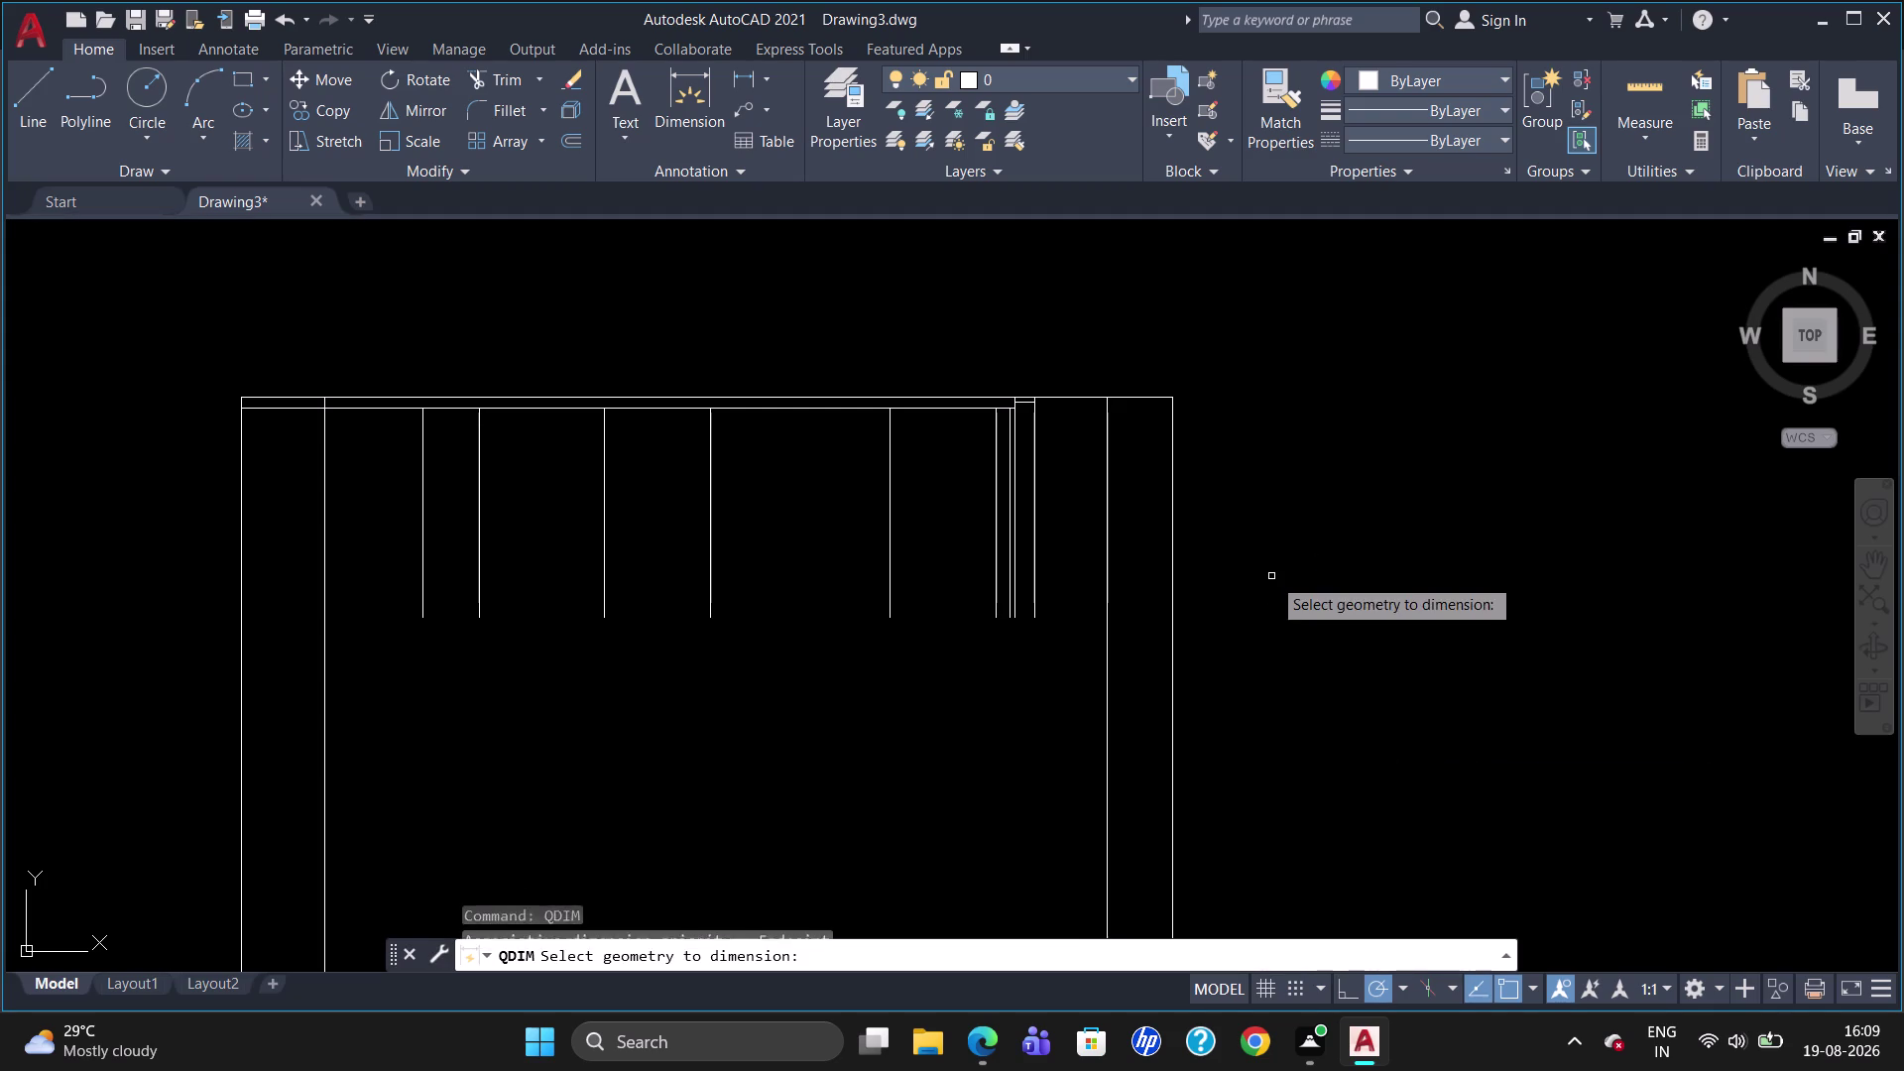
drag(1272, 573, 134, 546)
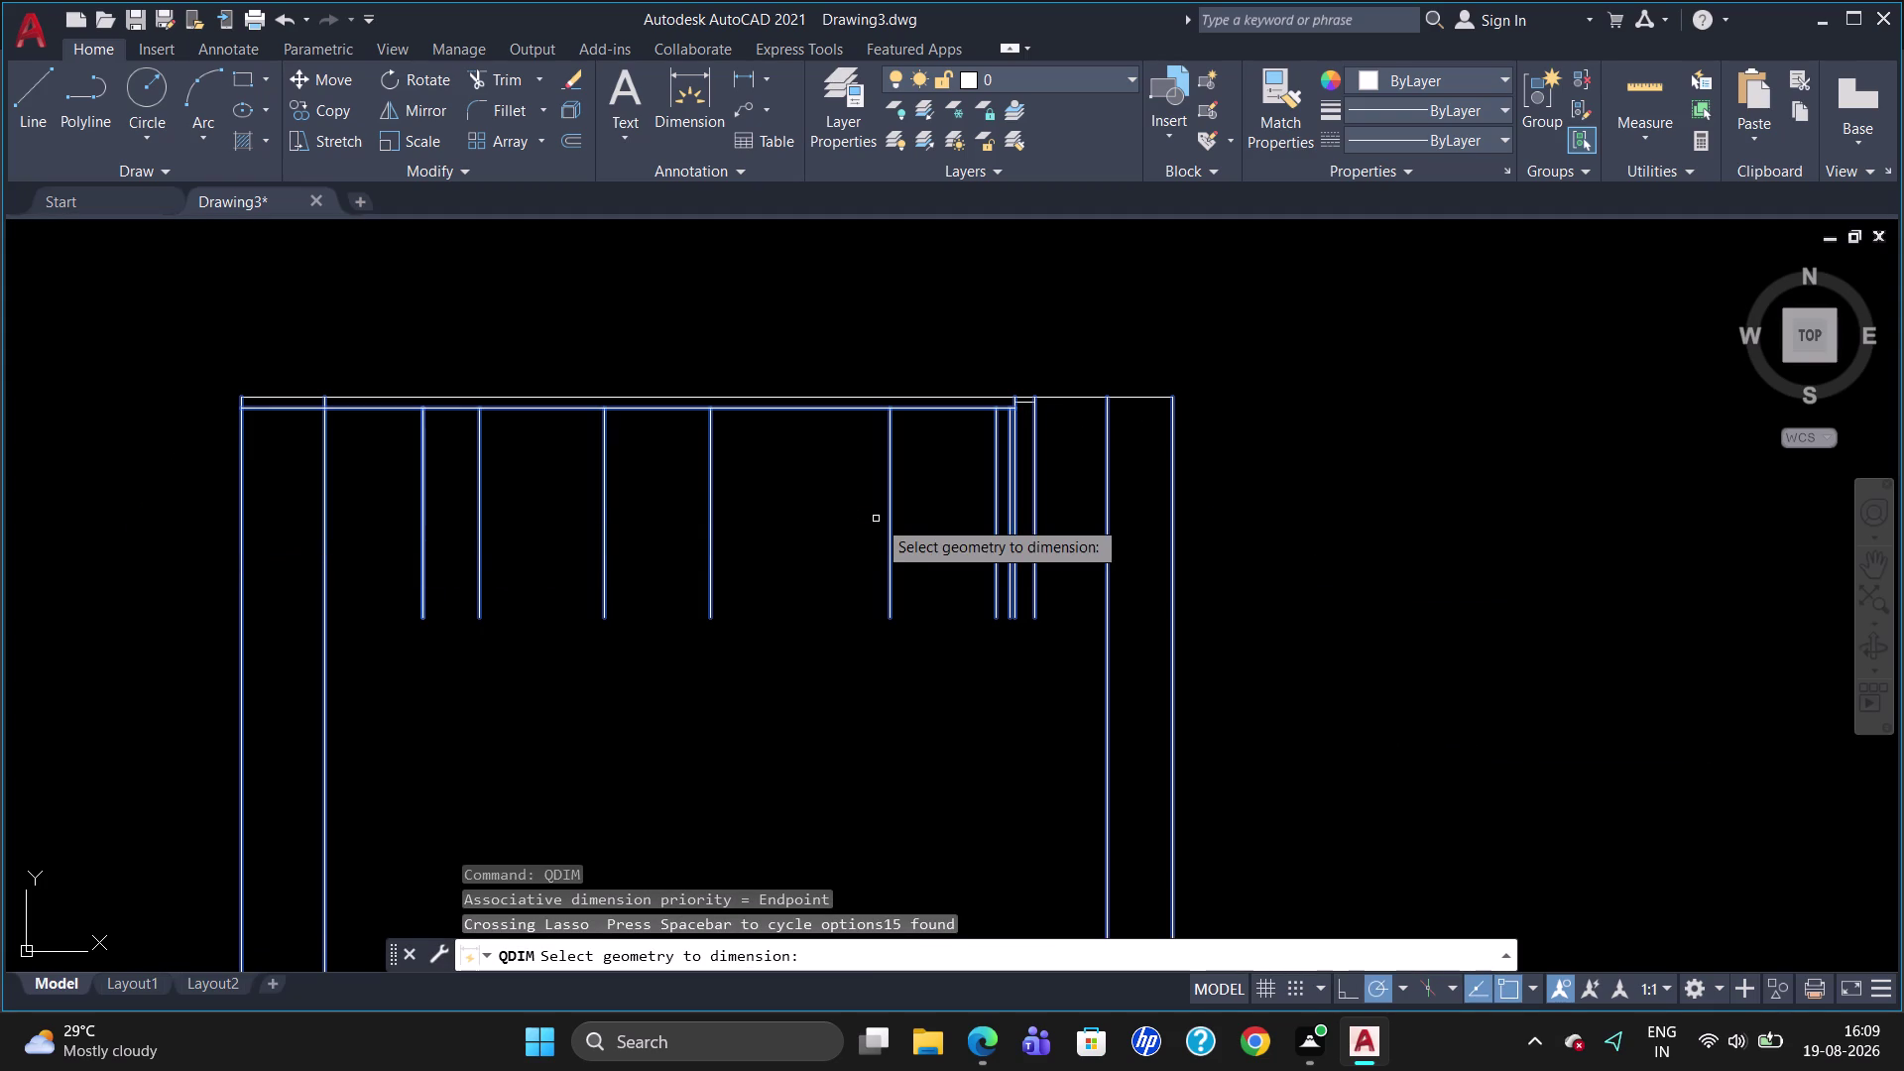
key(Return)
click(863, 317)
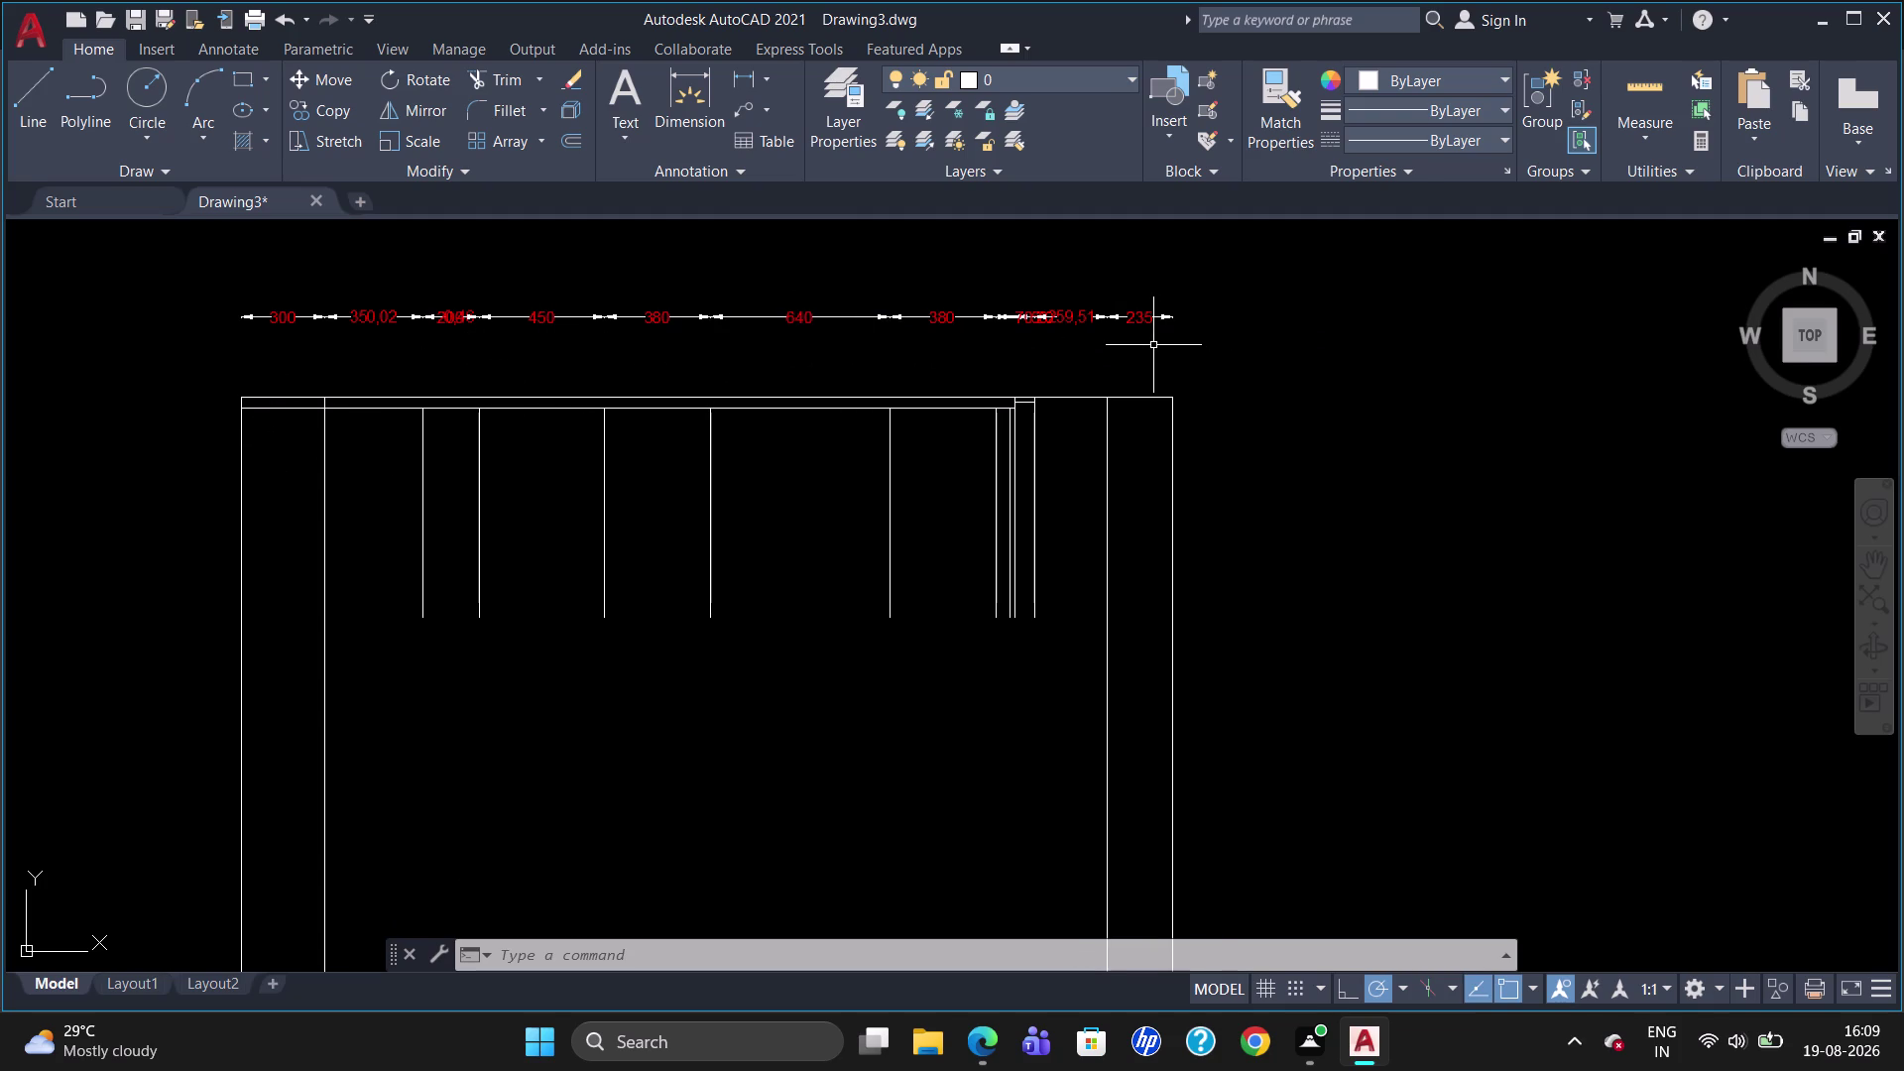
Delete the quick dimension chain, including the 640, 380 and 235 dimensions.
scroll(up, 3)
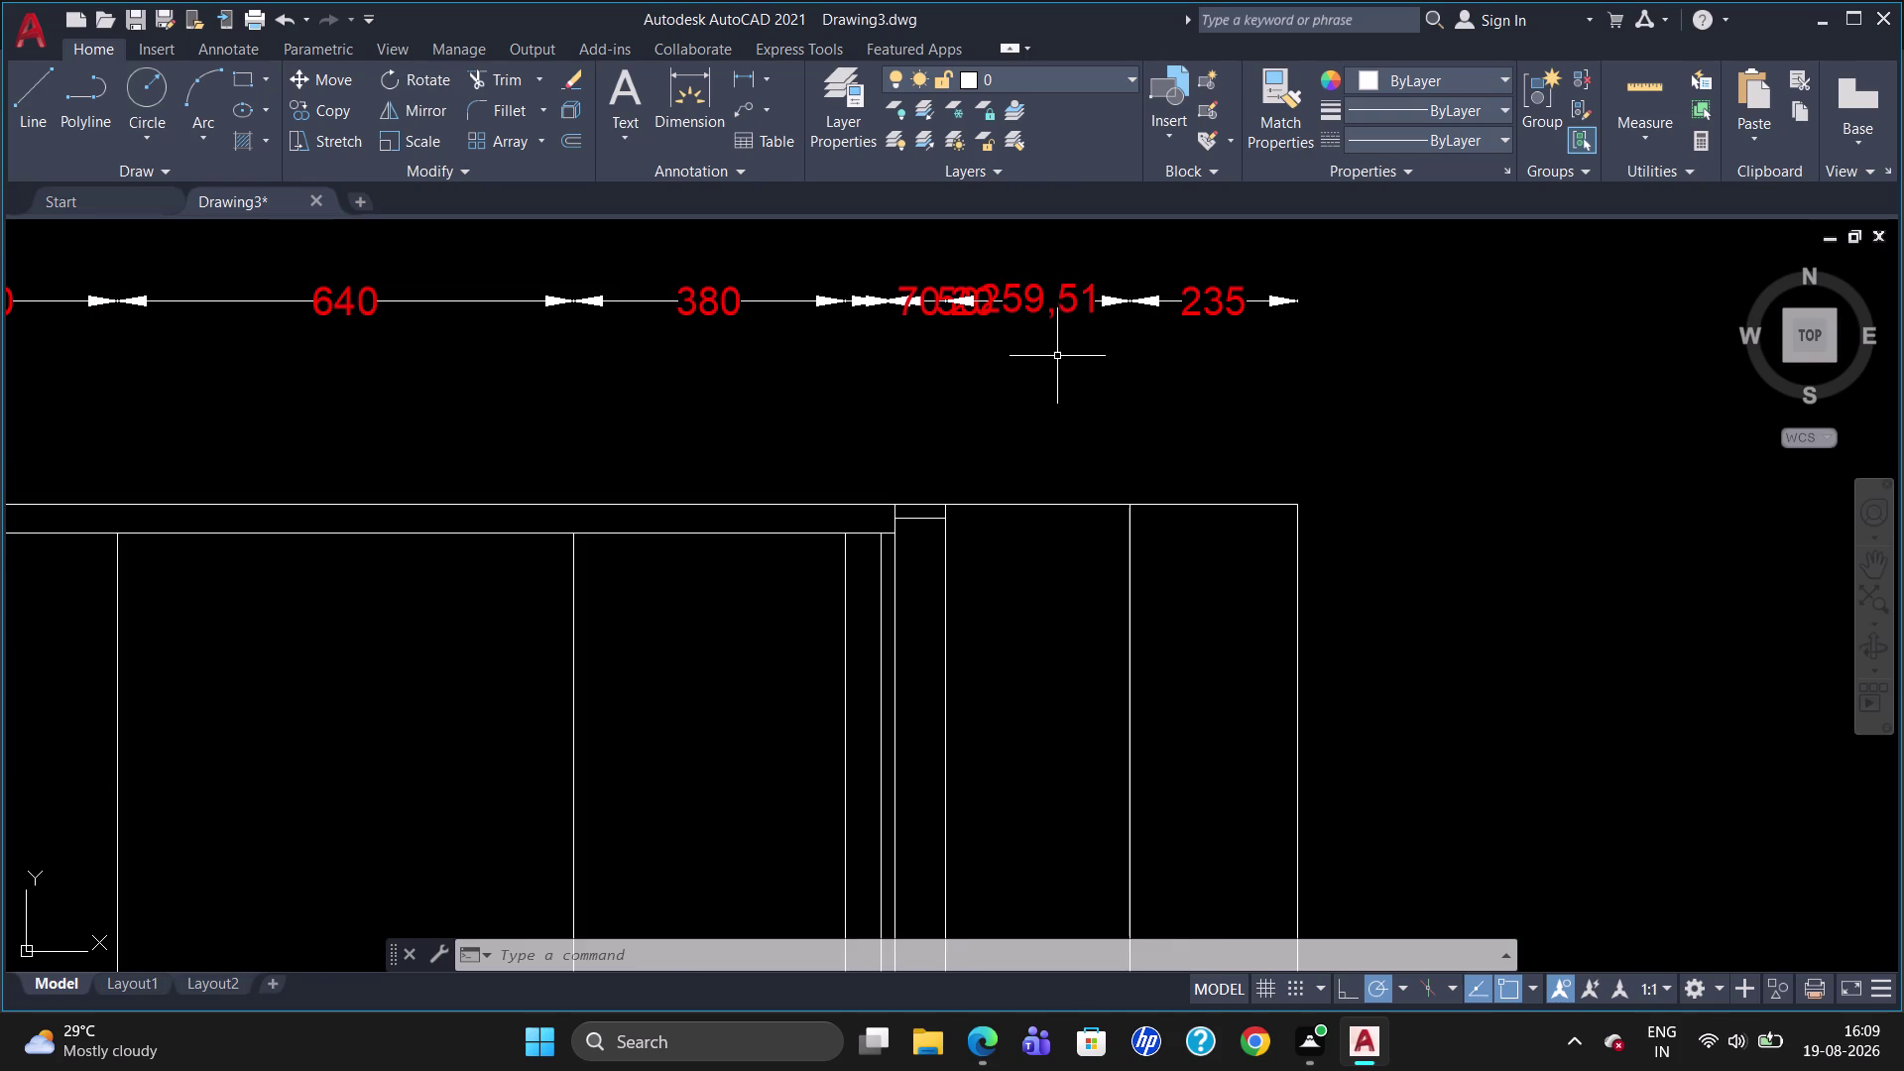
click(1023, 308)
click(936, 303)
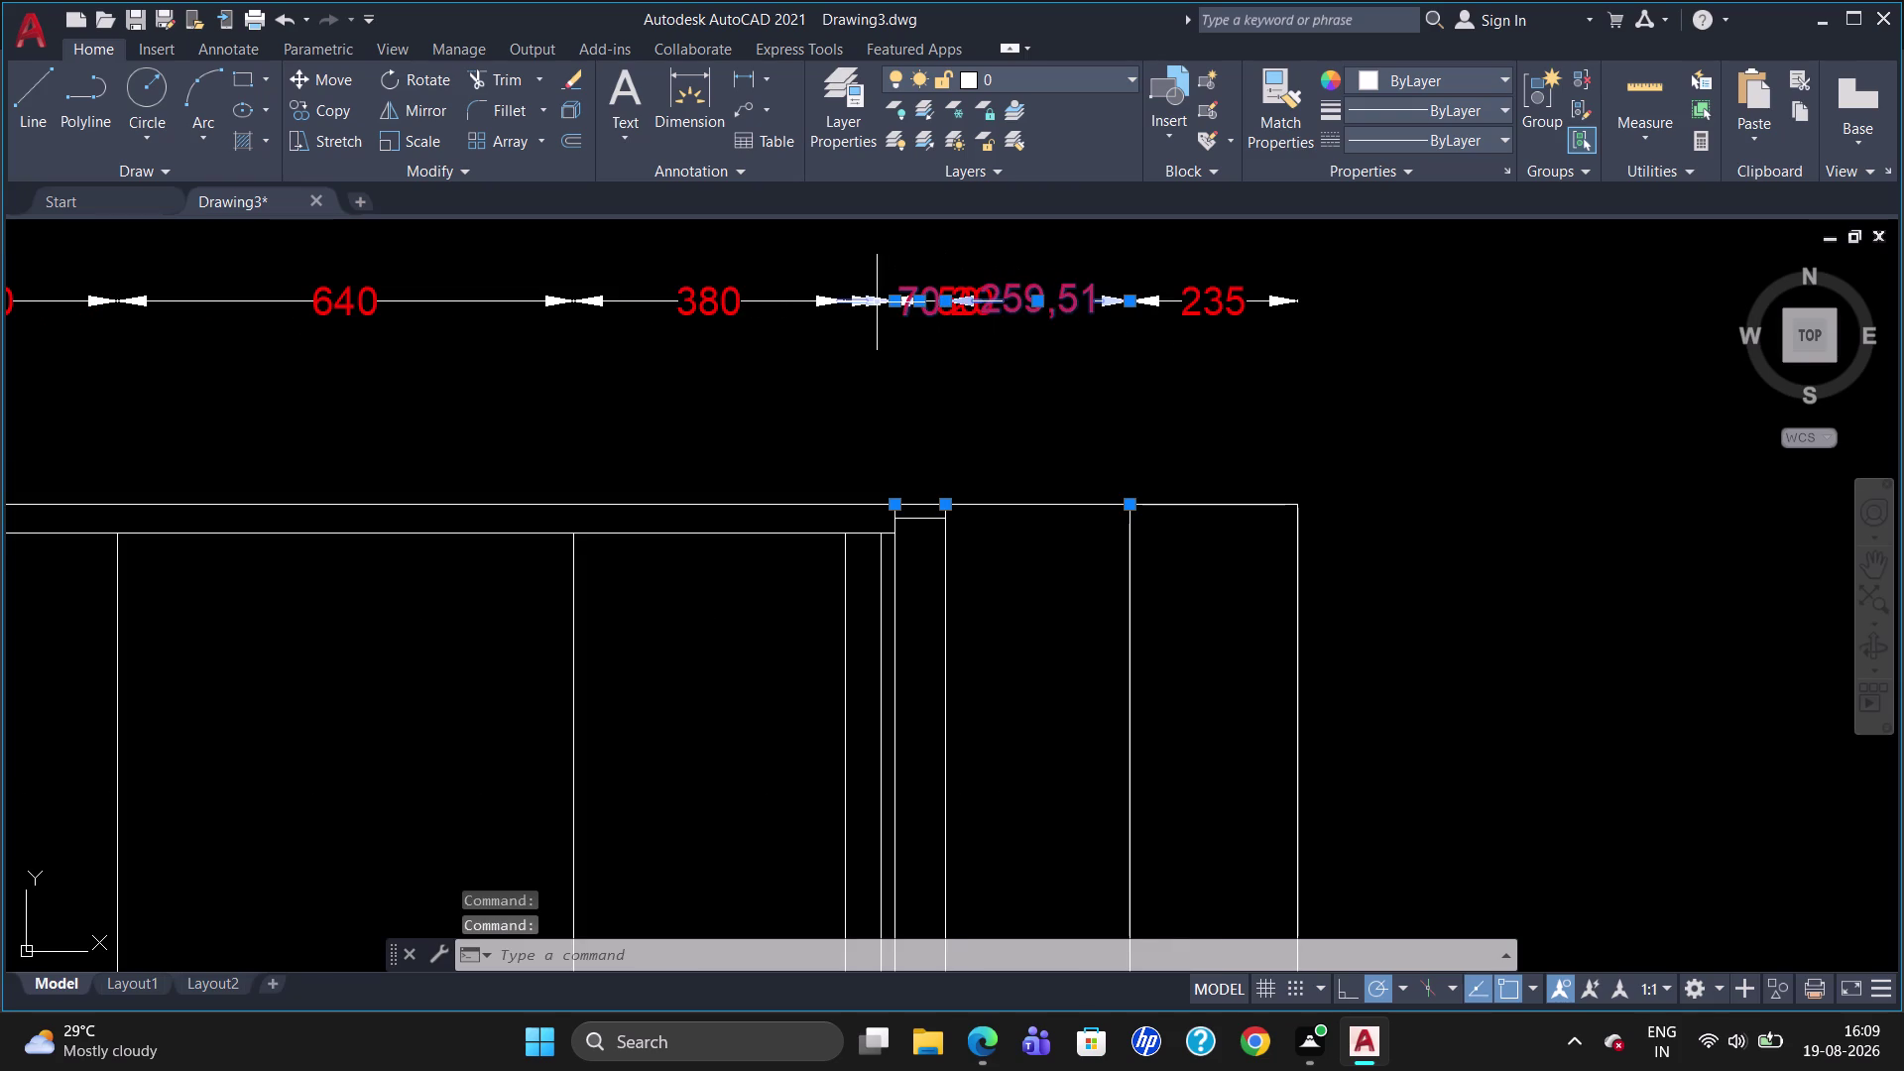
click(774, 300)
click(336, 308)
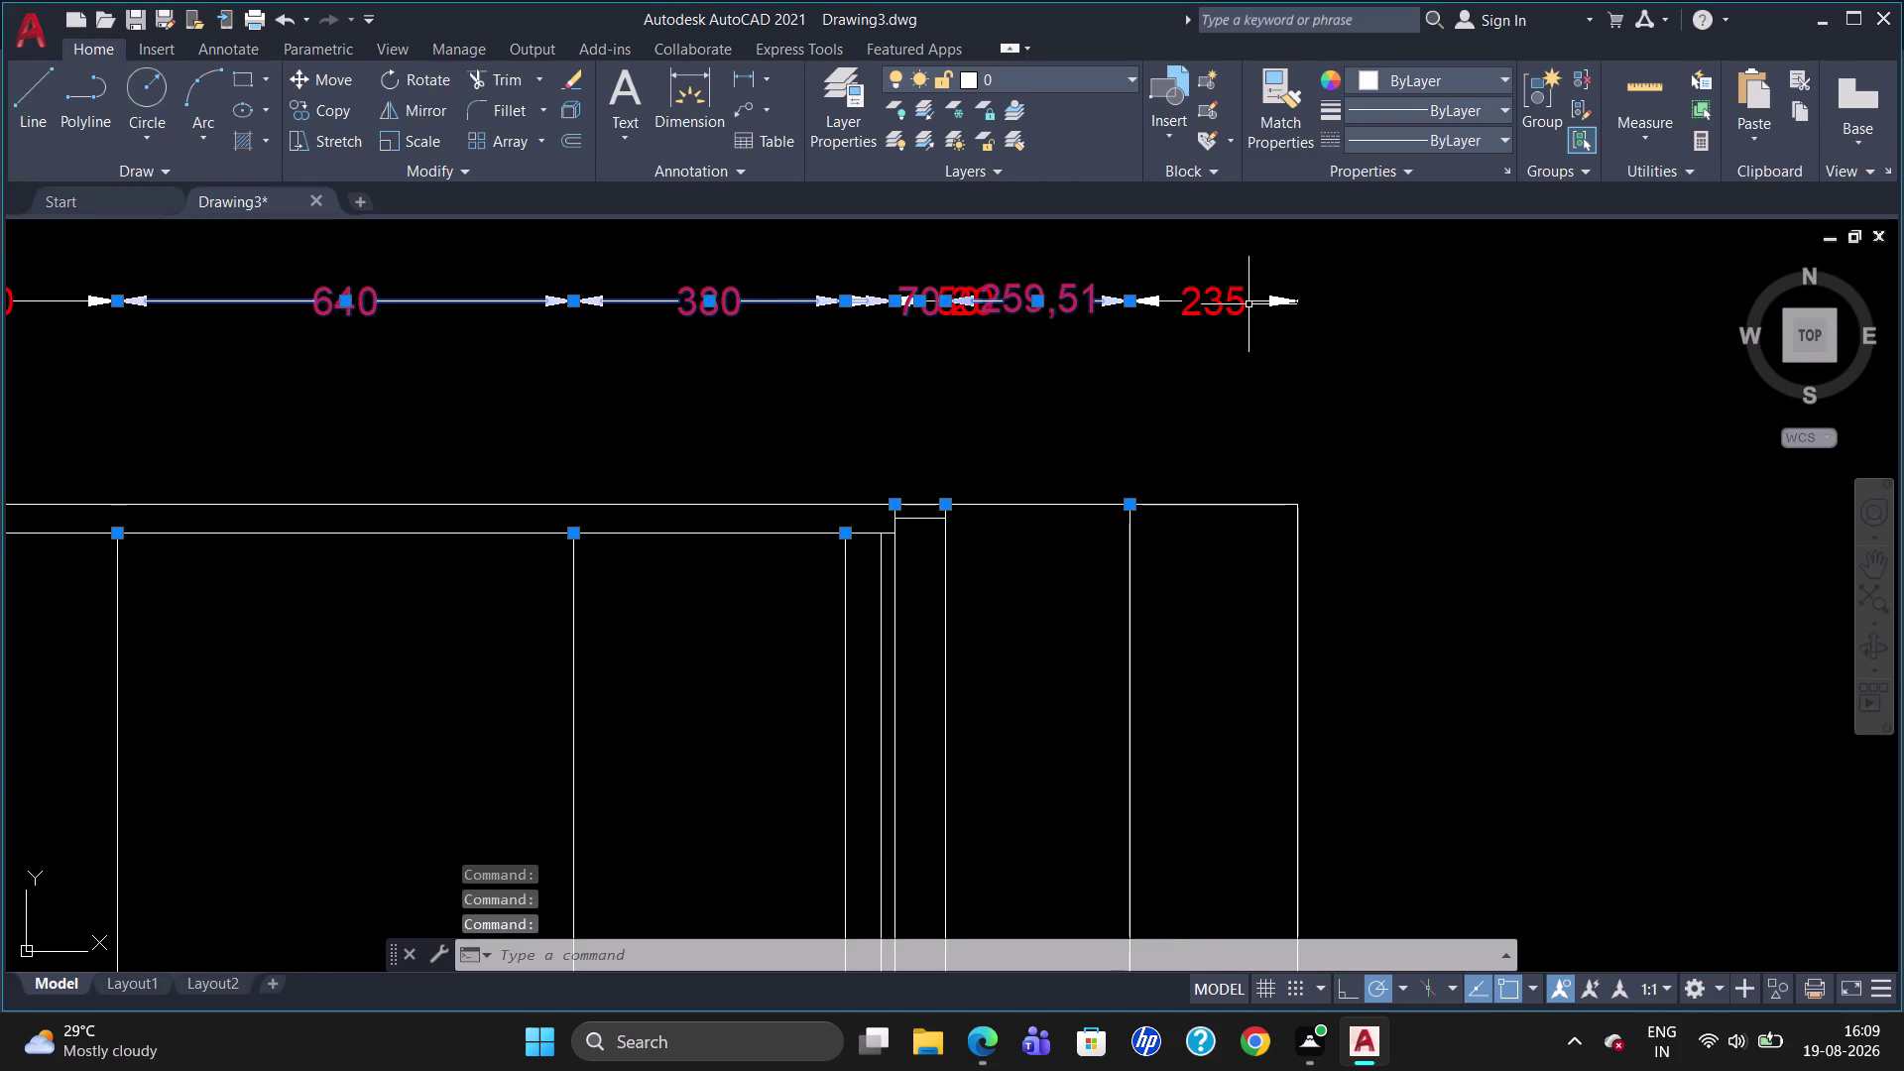
click(1236, 302)
scroll(down, 3)
click(457, 314)
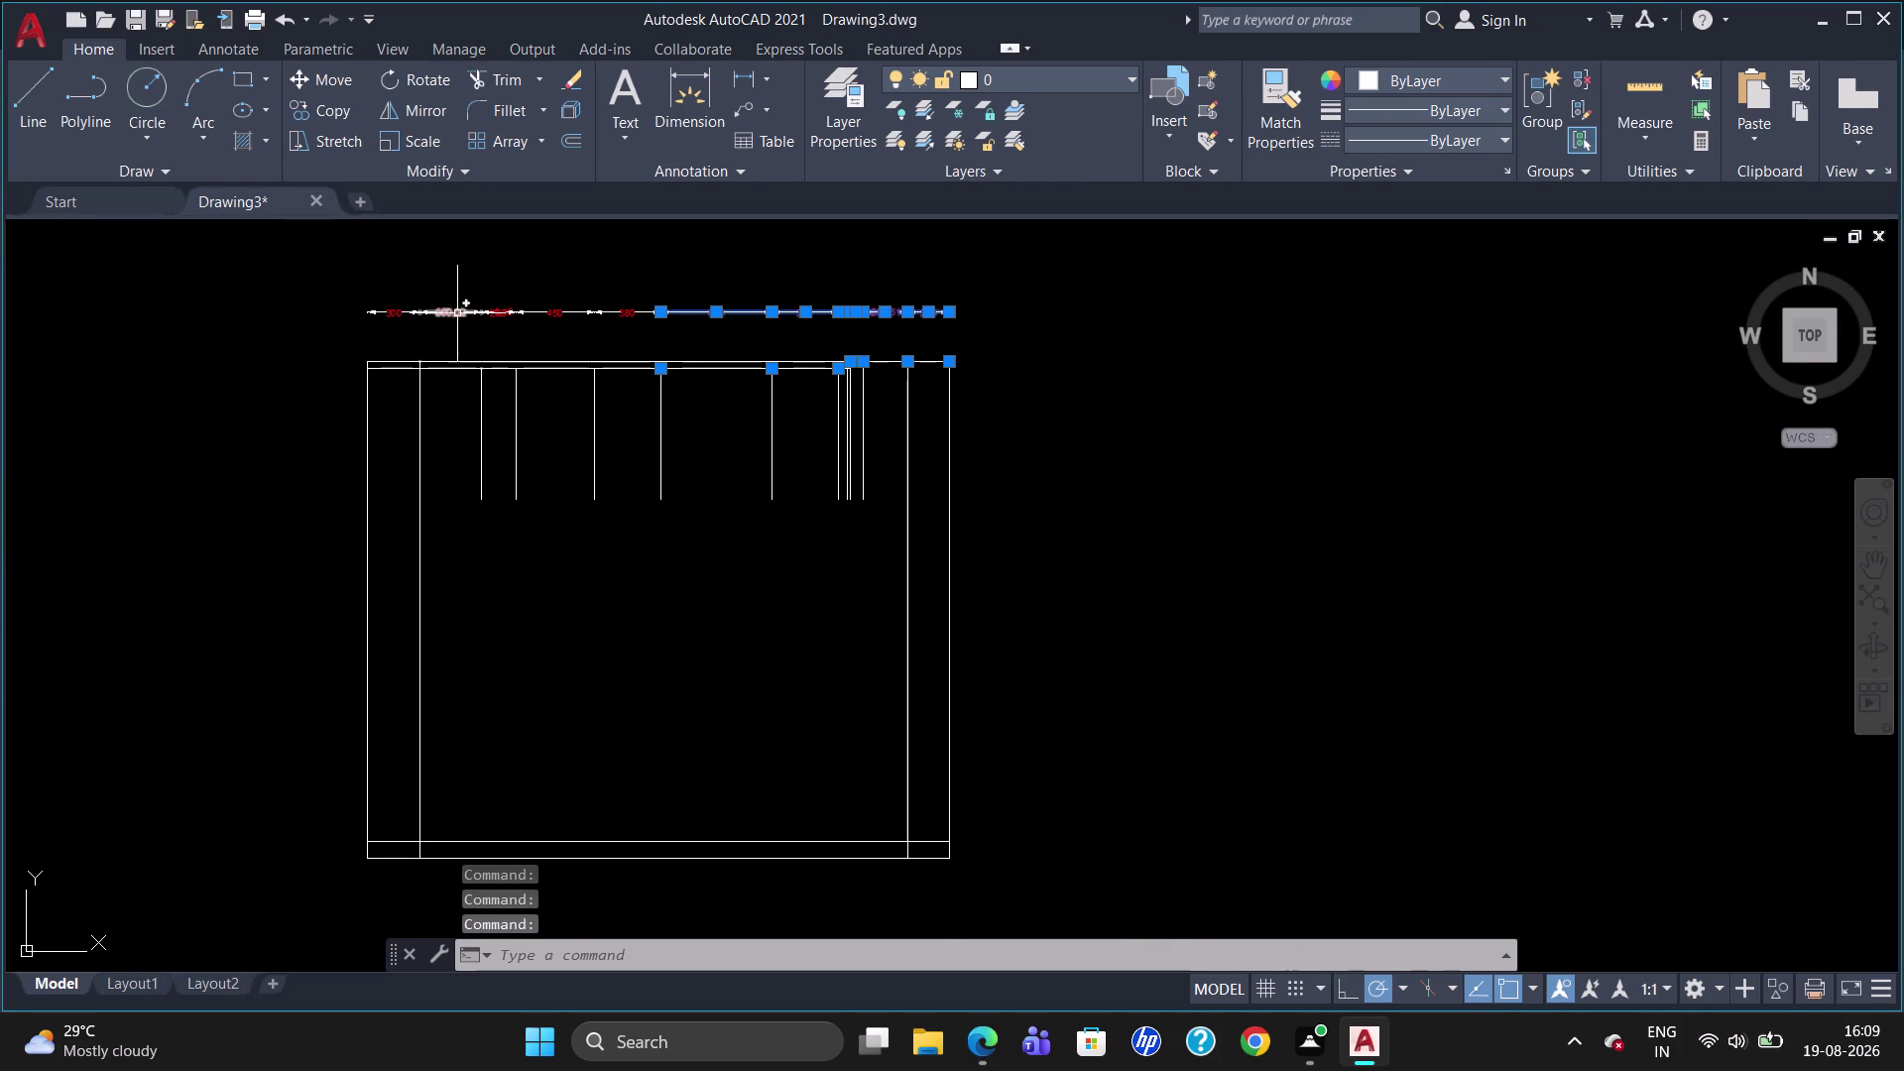
click(395, 311)
click(513, 310)
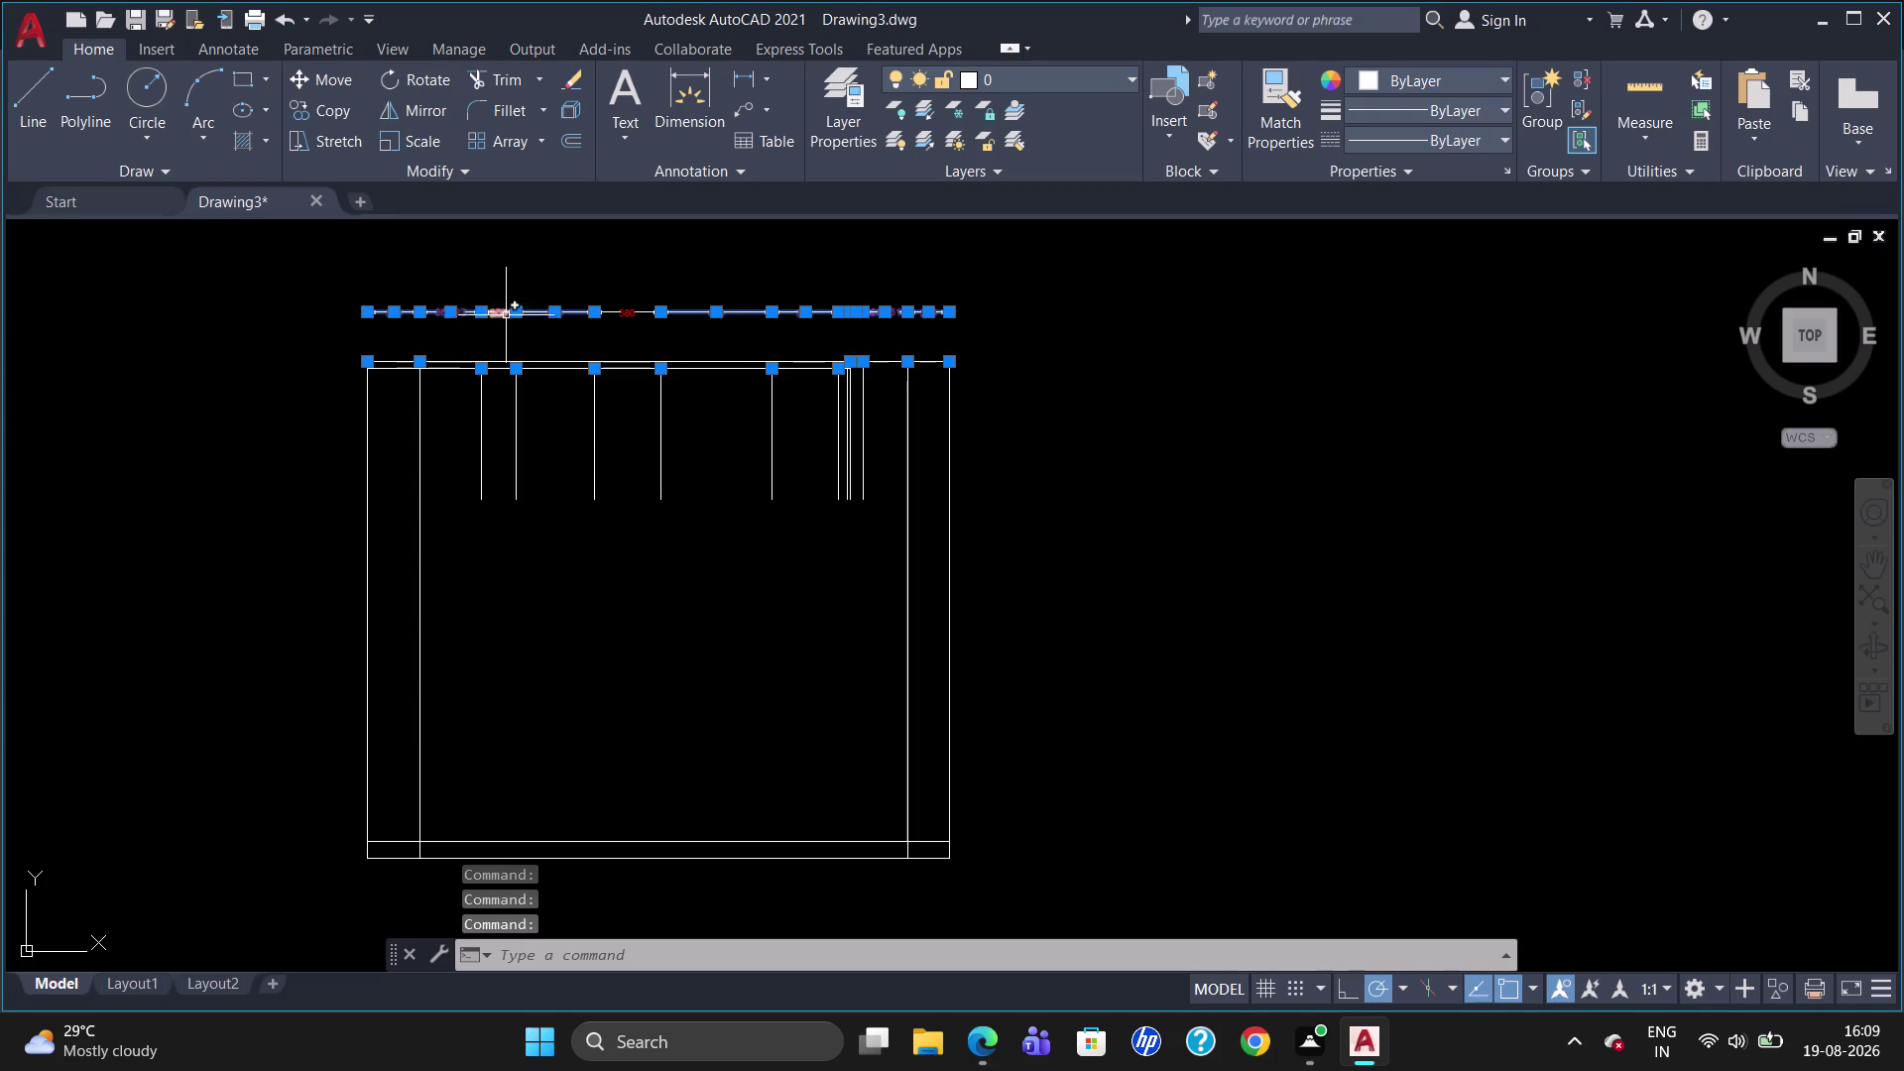
click(505, 315)
click(627, 315)
key(Delete)
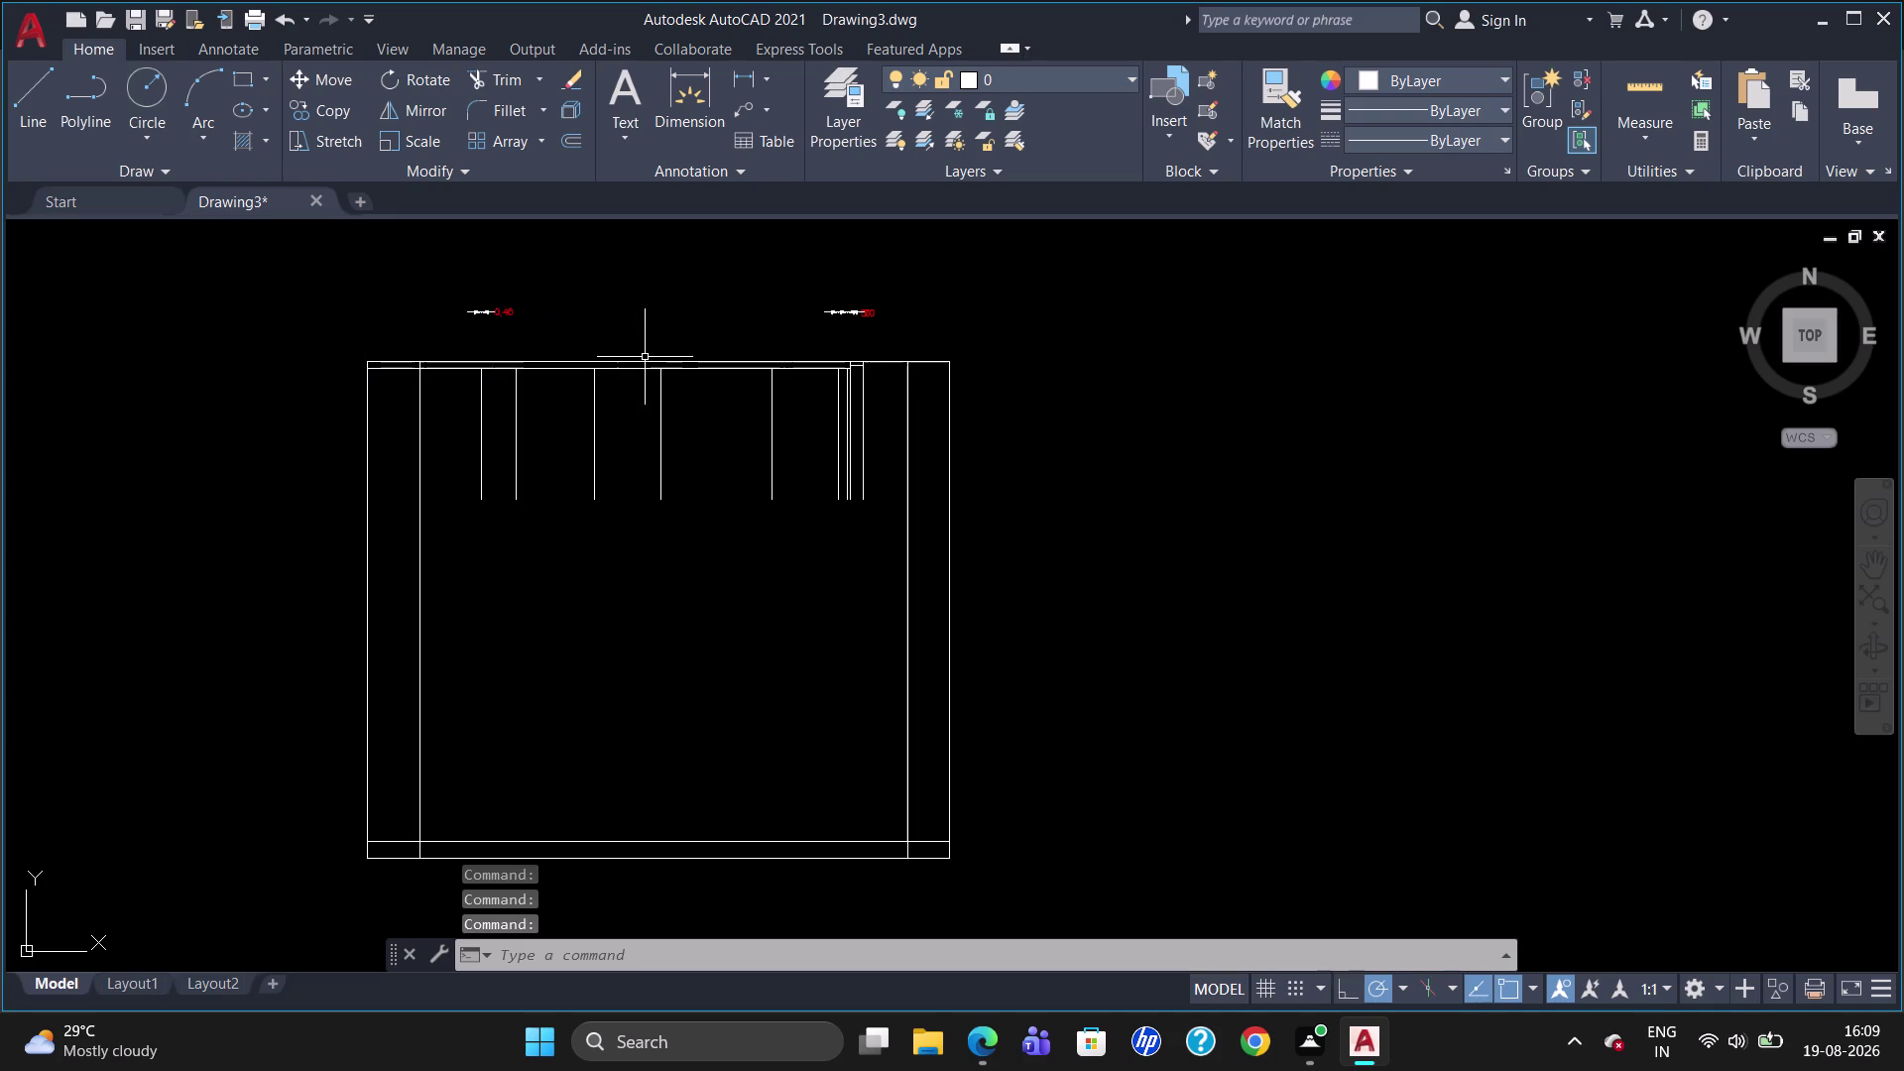
Delete the leftover dimension pieces and a few short partition lines.
click(833, 305)
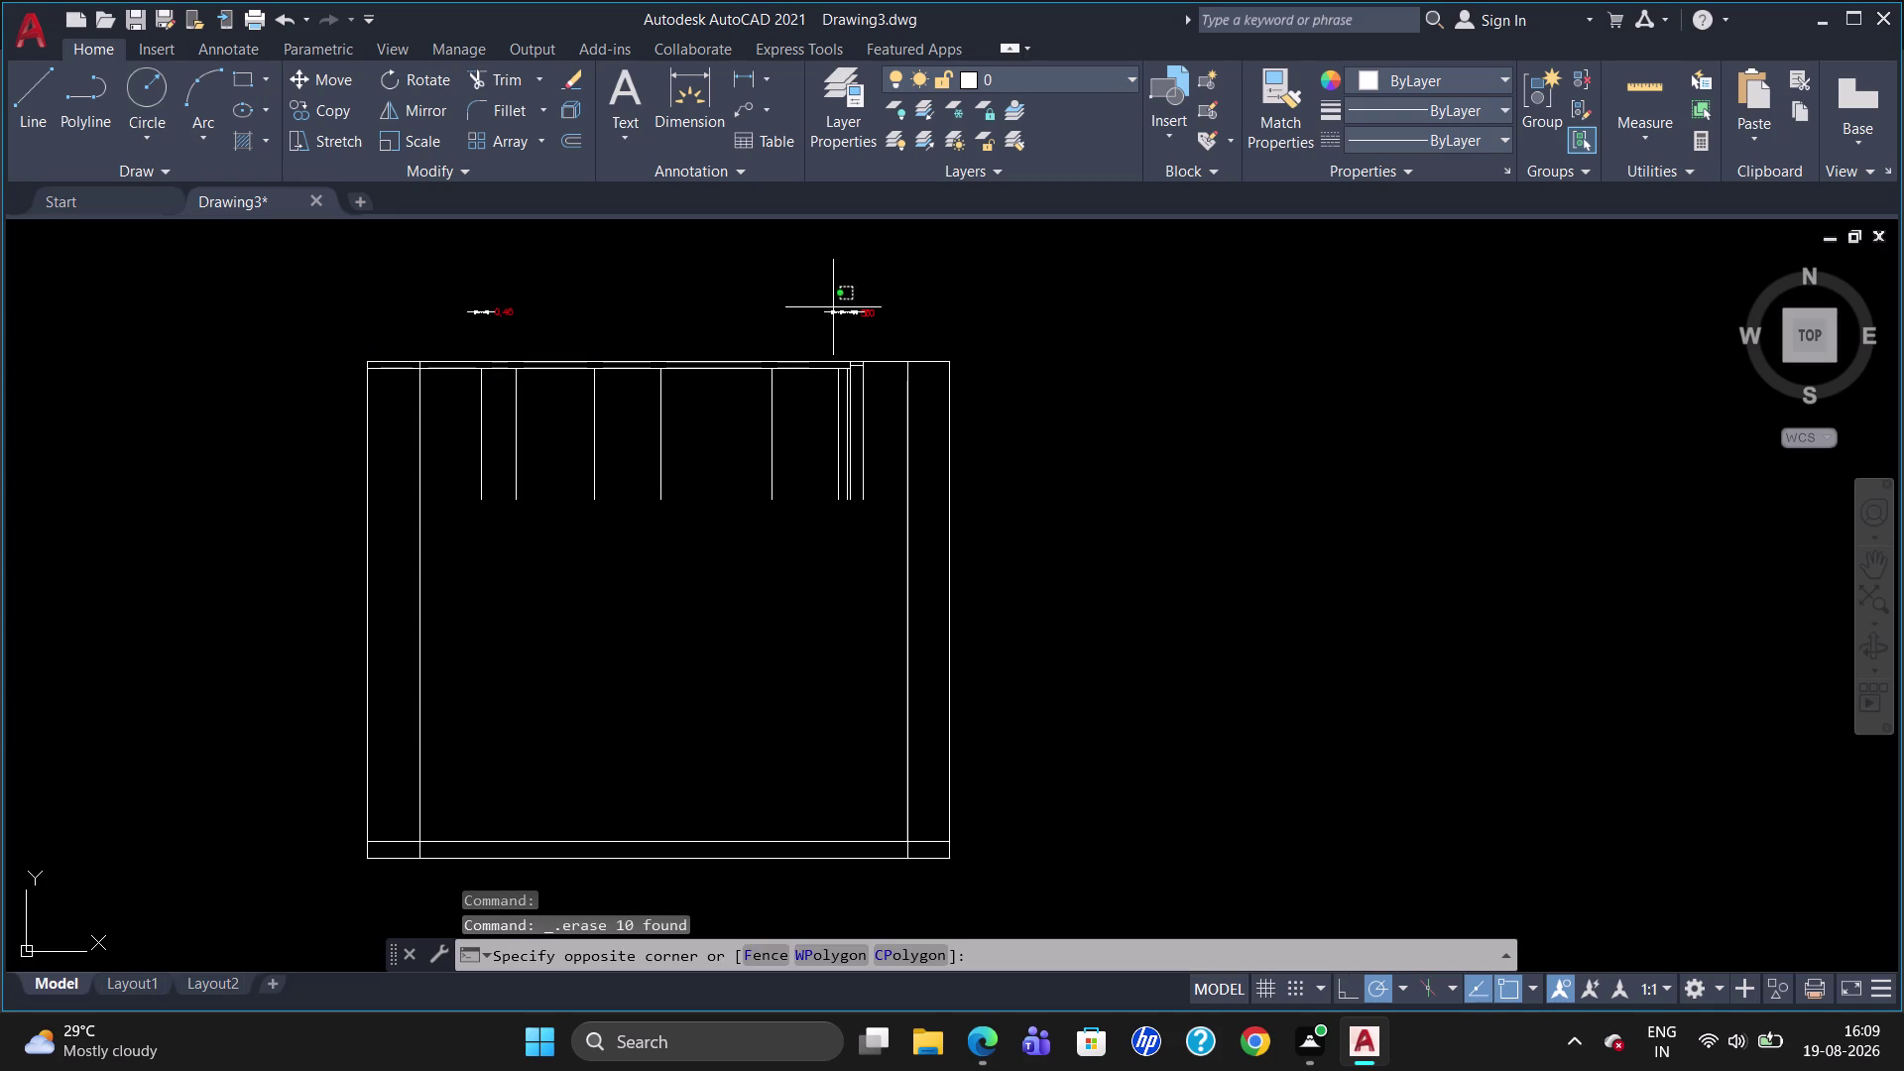
click(847, 317)
click(853, 314)
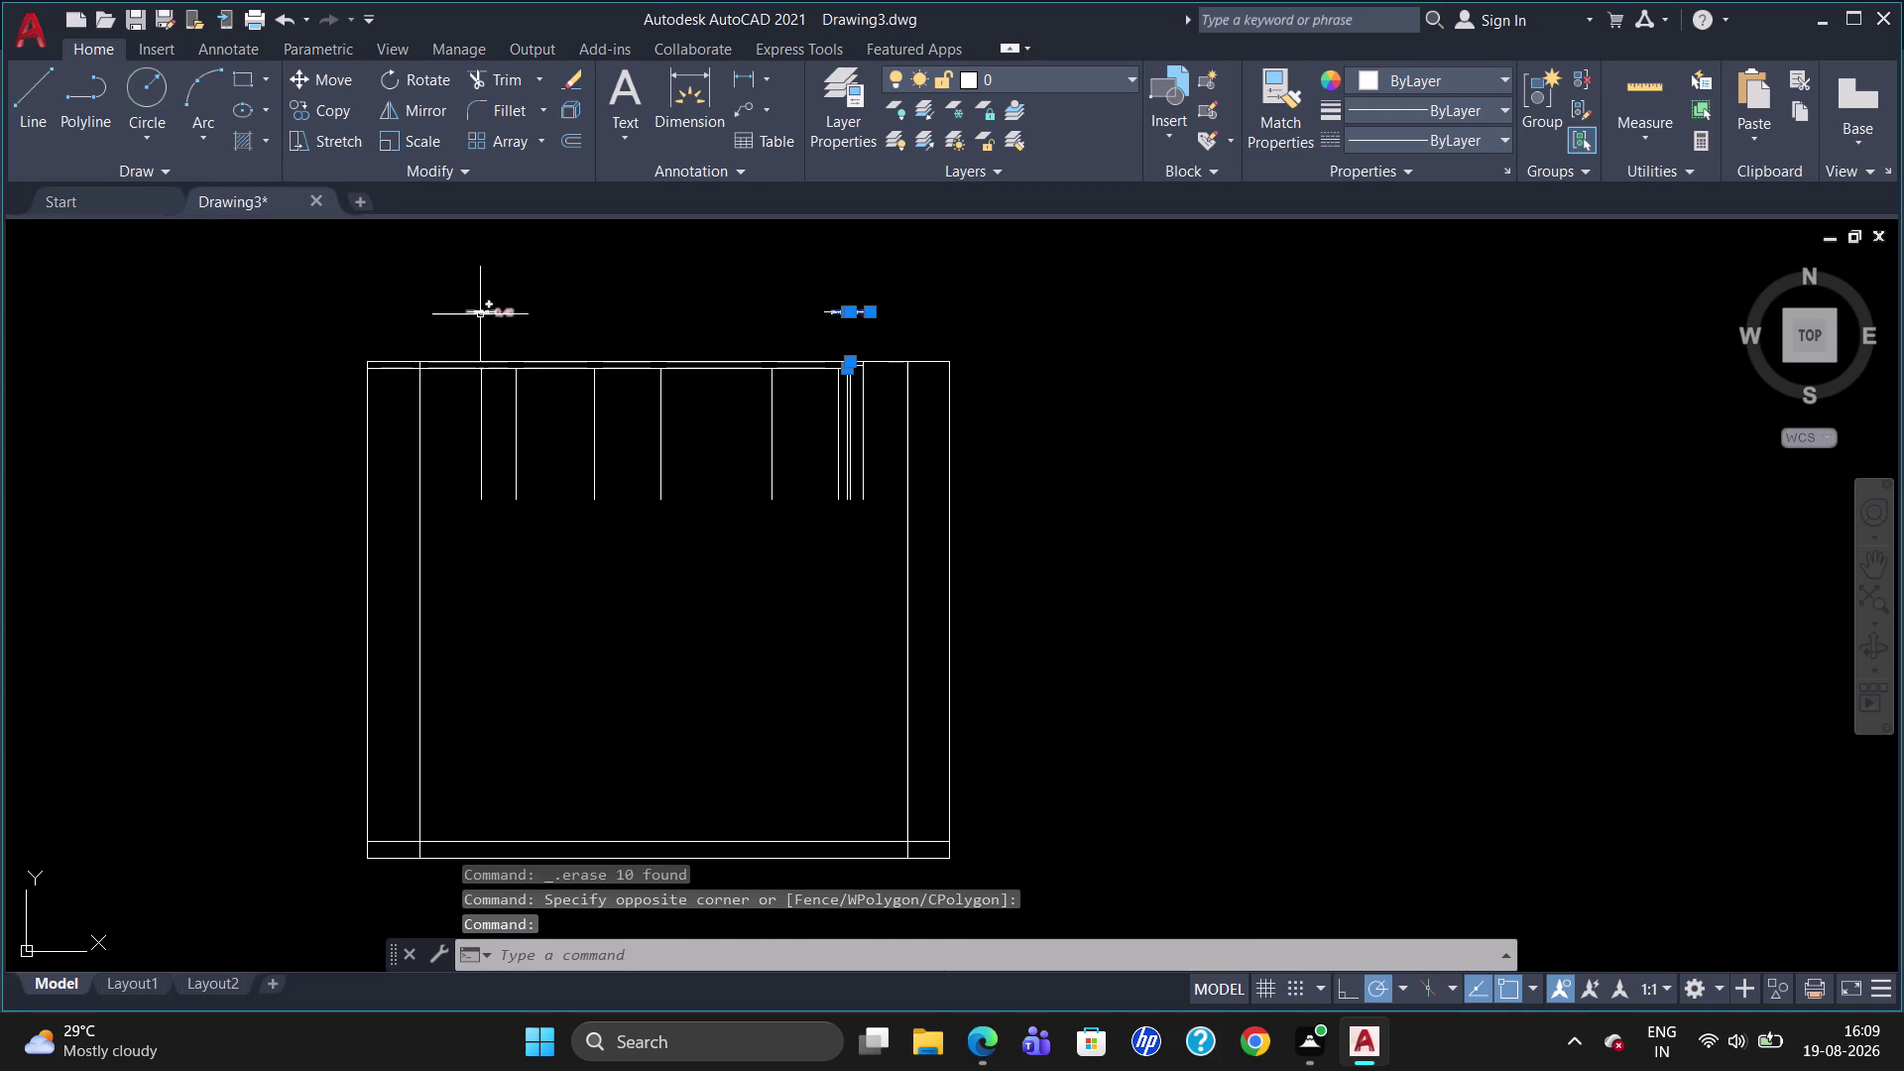
click(487, 313)
key(Delete)
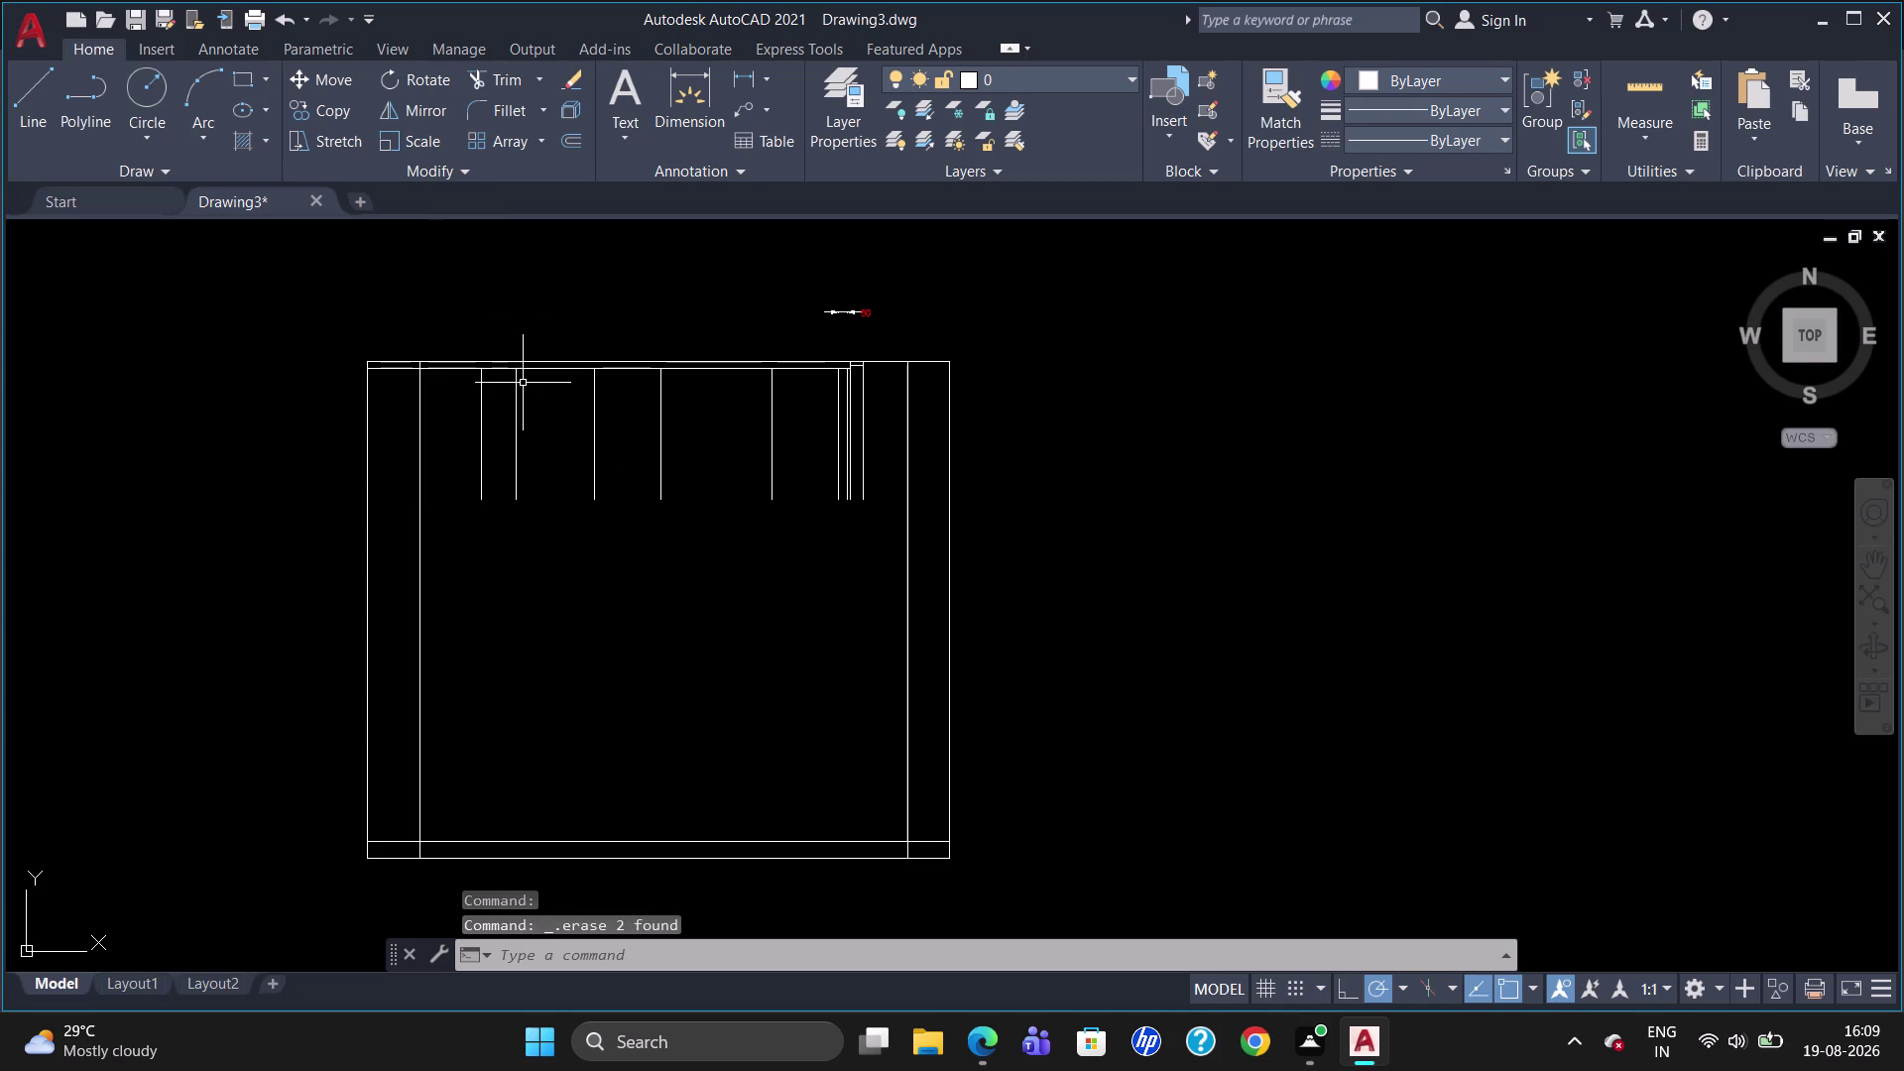
Erase the remaining short vertical partition lines with crossing selections.
drag(779, 562, 442, 514)
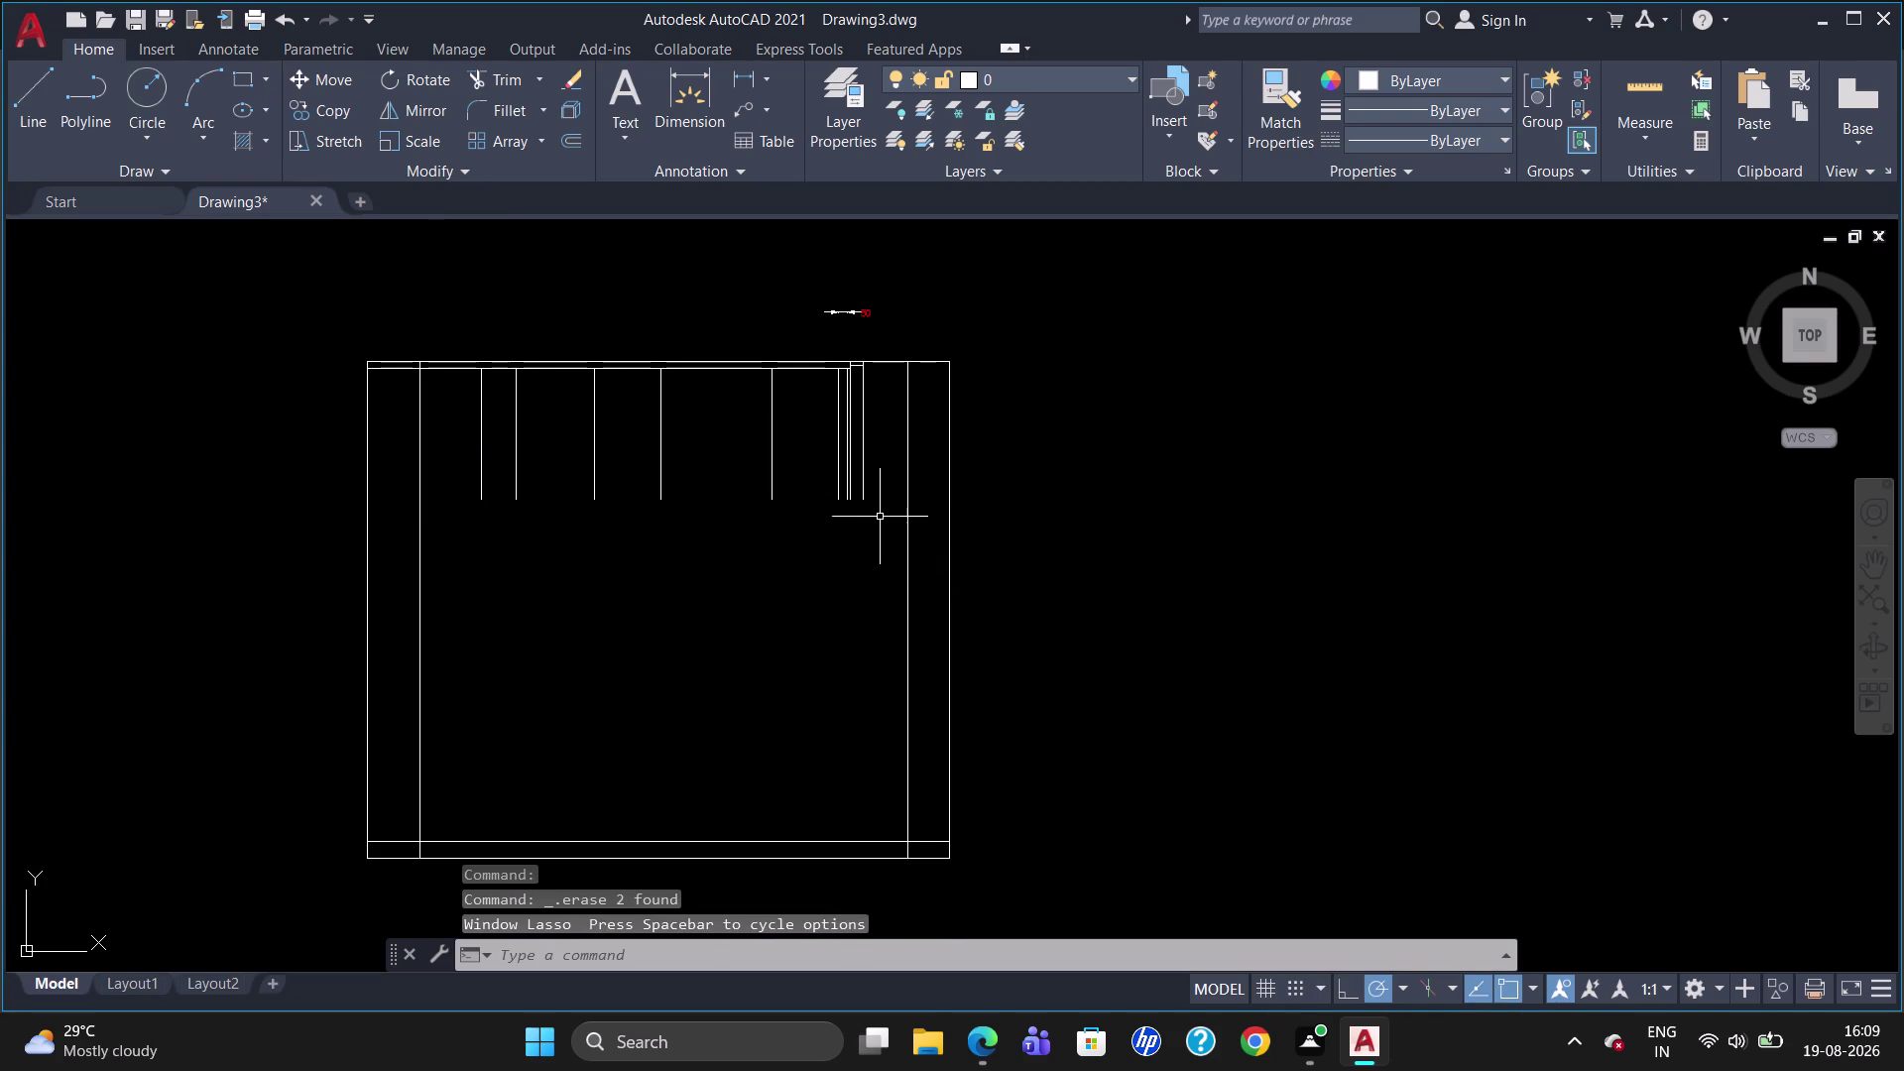
drag(880, 465, 425, 462)
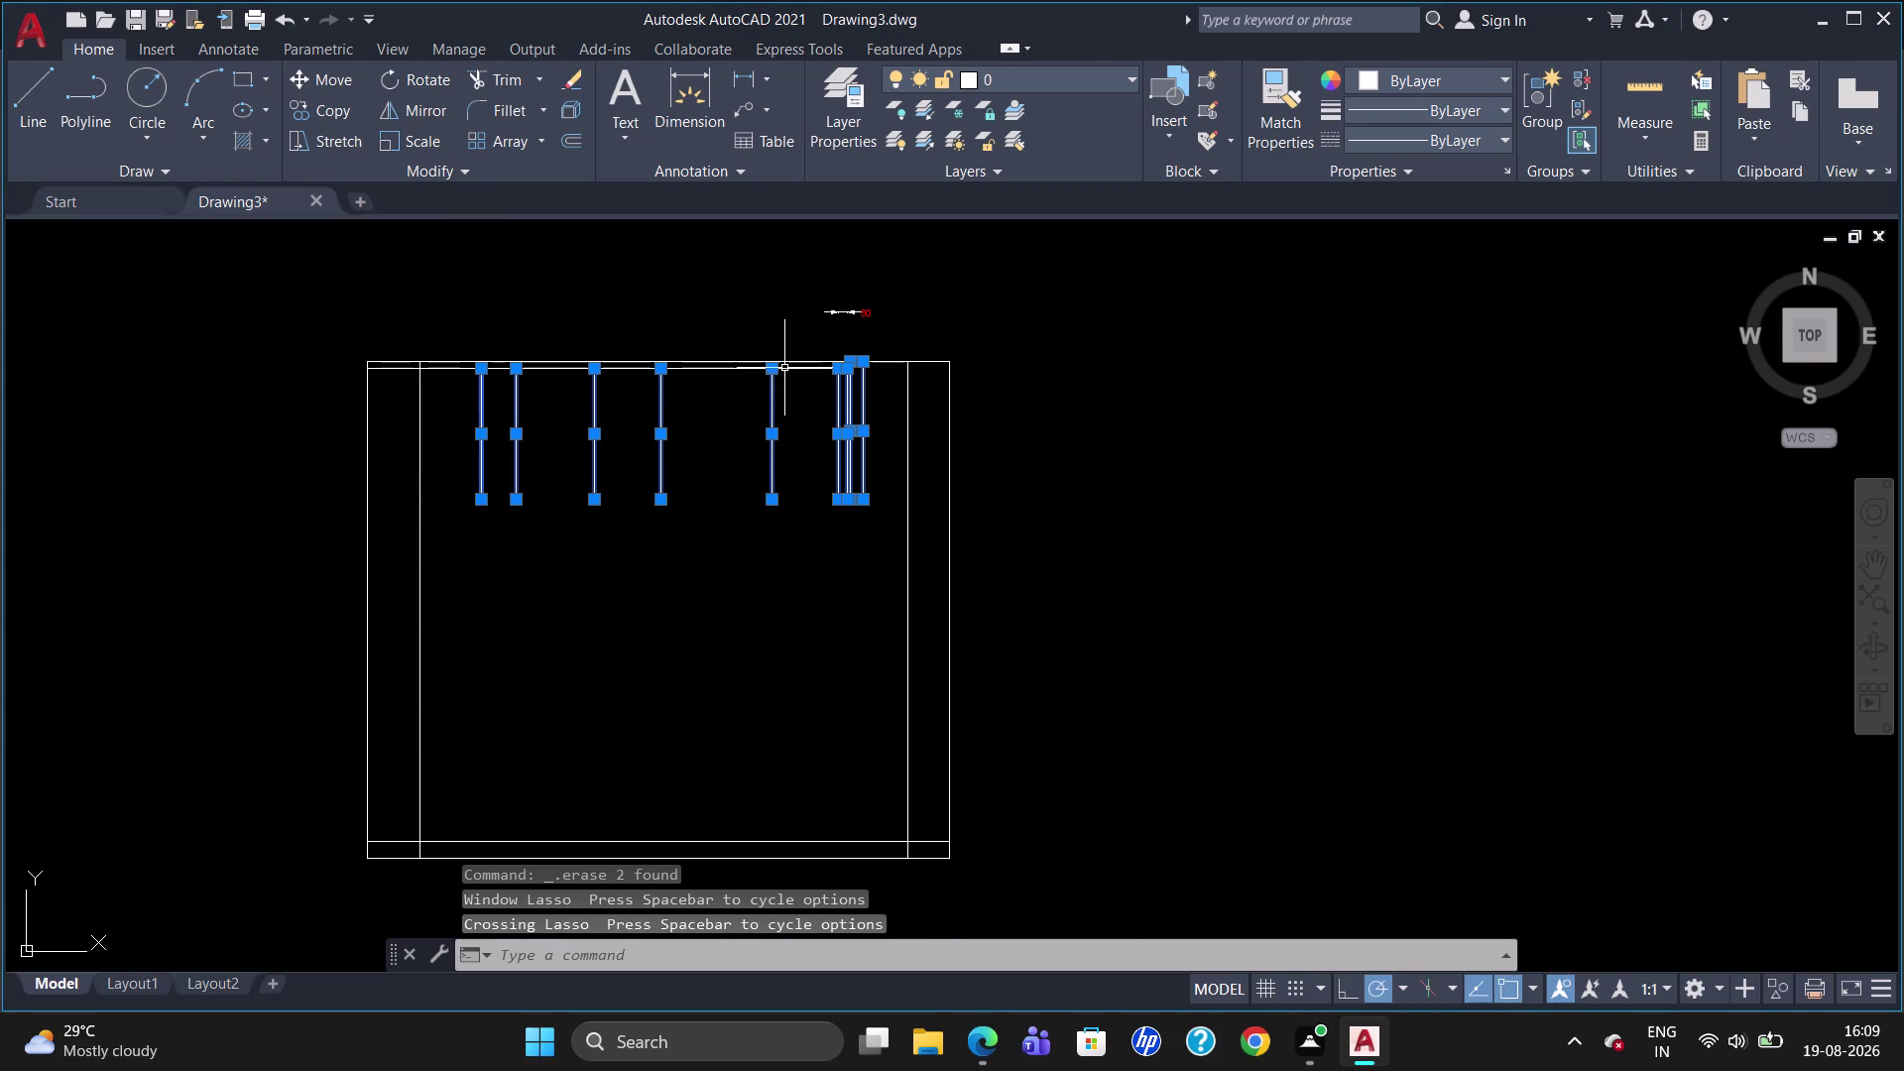
drag(835, 313, 848, 317)
key(Delete)
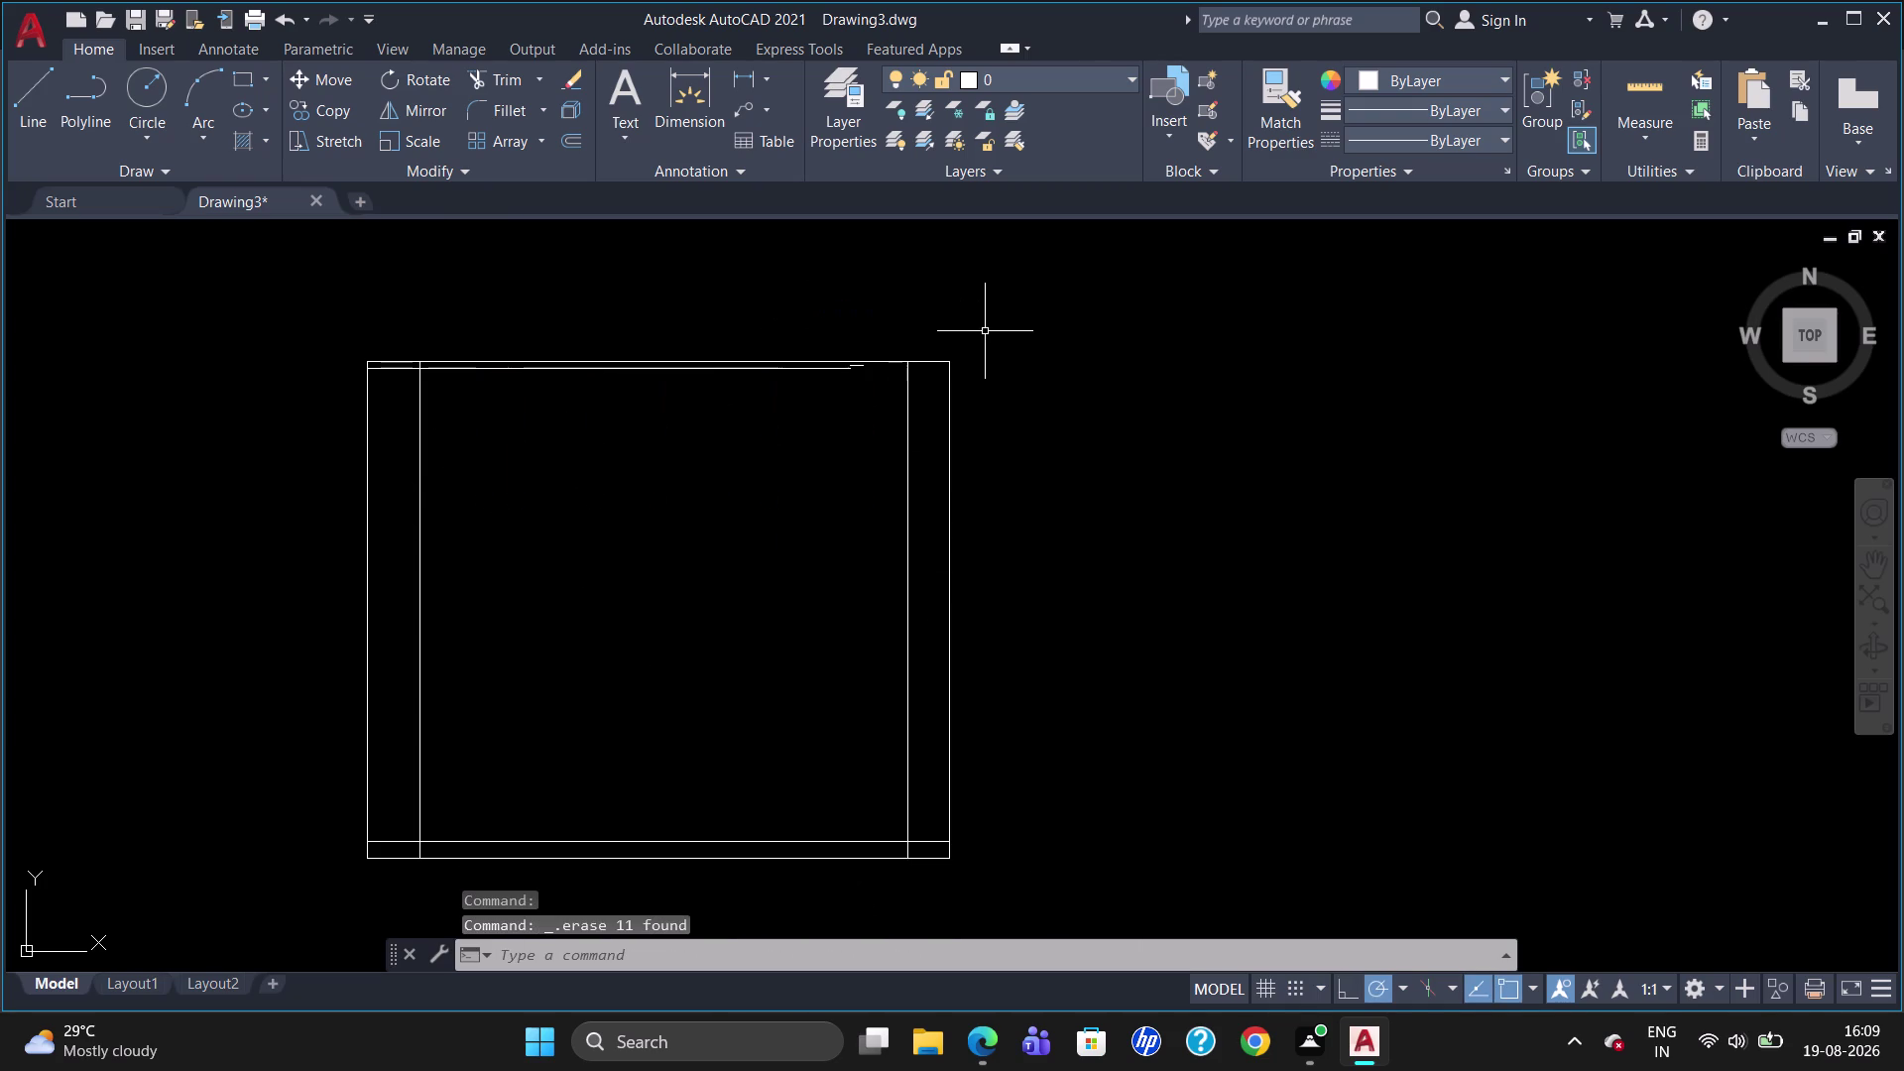
click(865, 366)
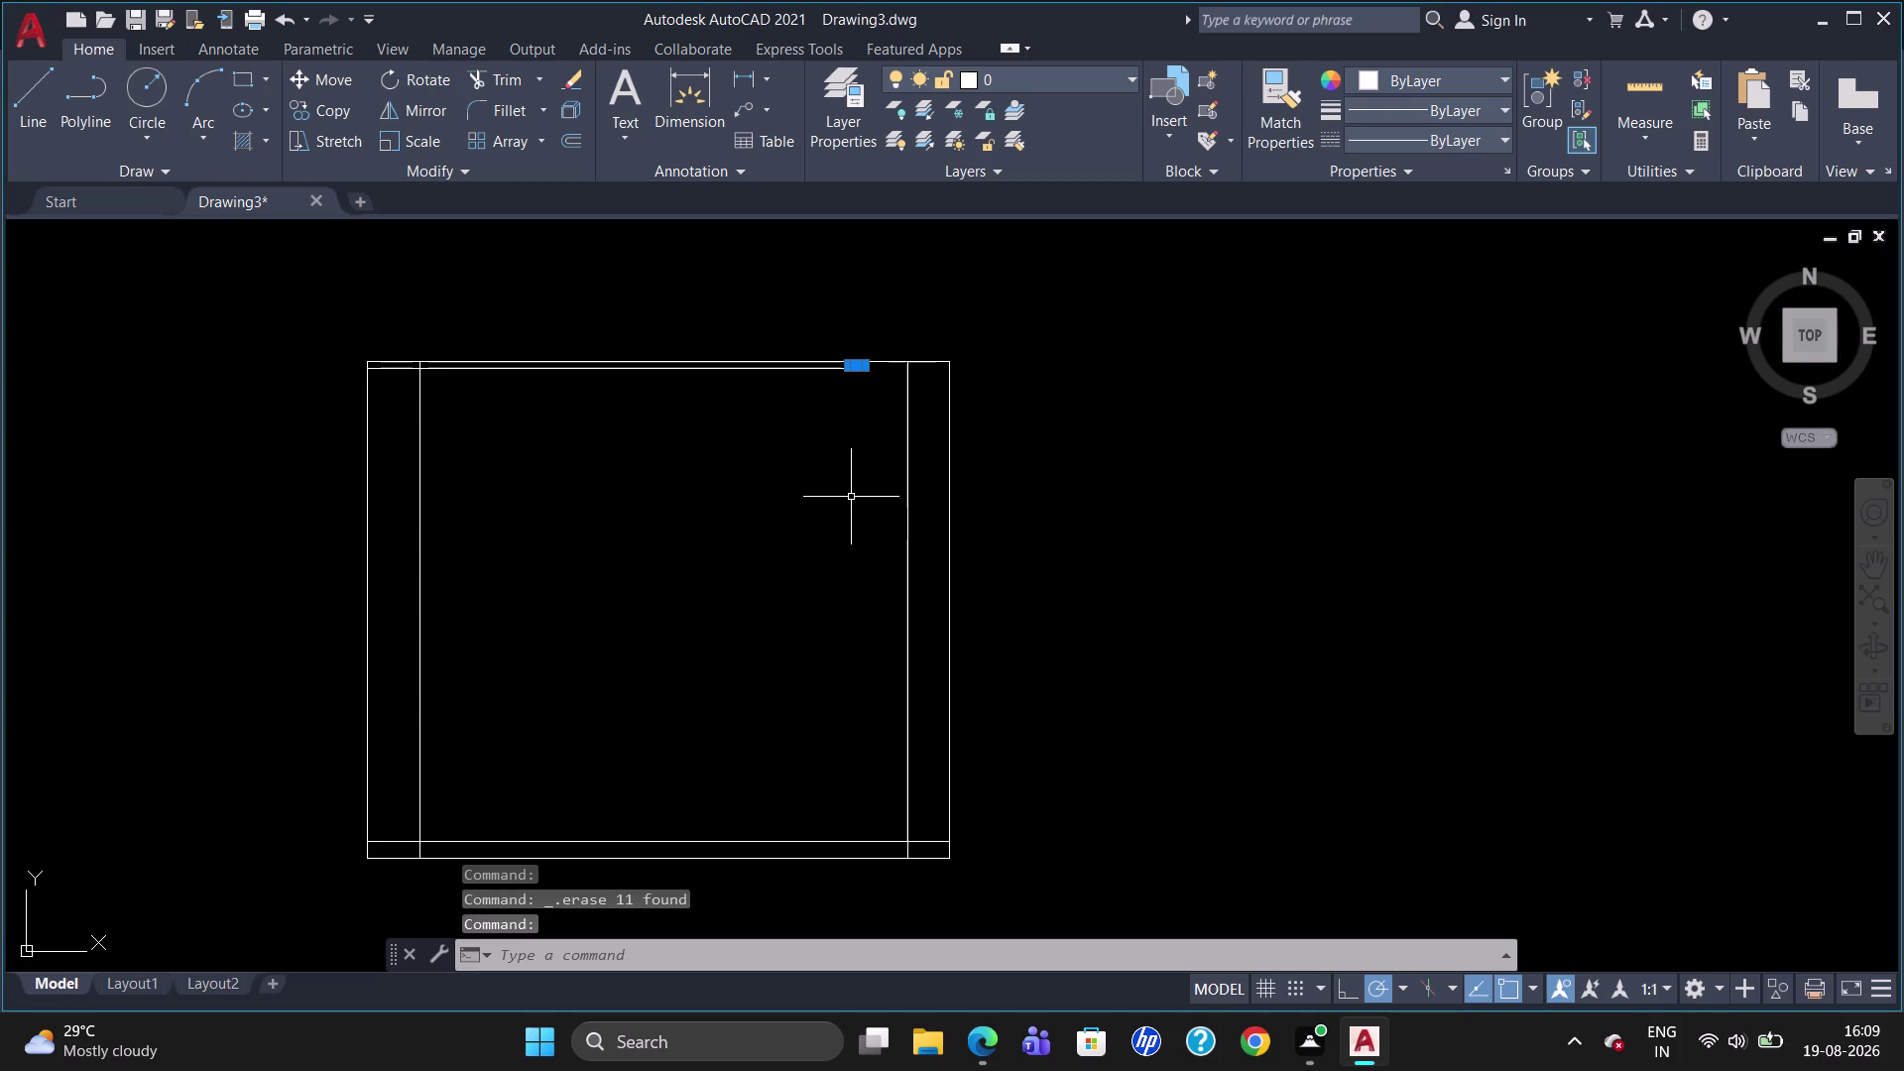
Delete the leftover top fragment and trim the top line's left stub.
key(Delete)
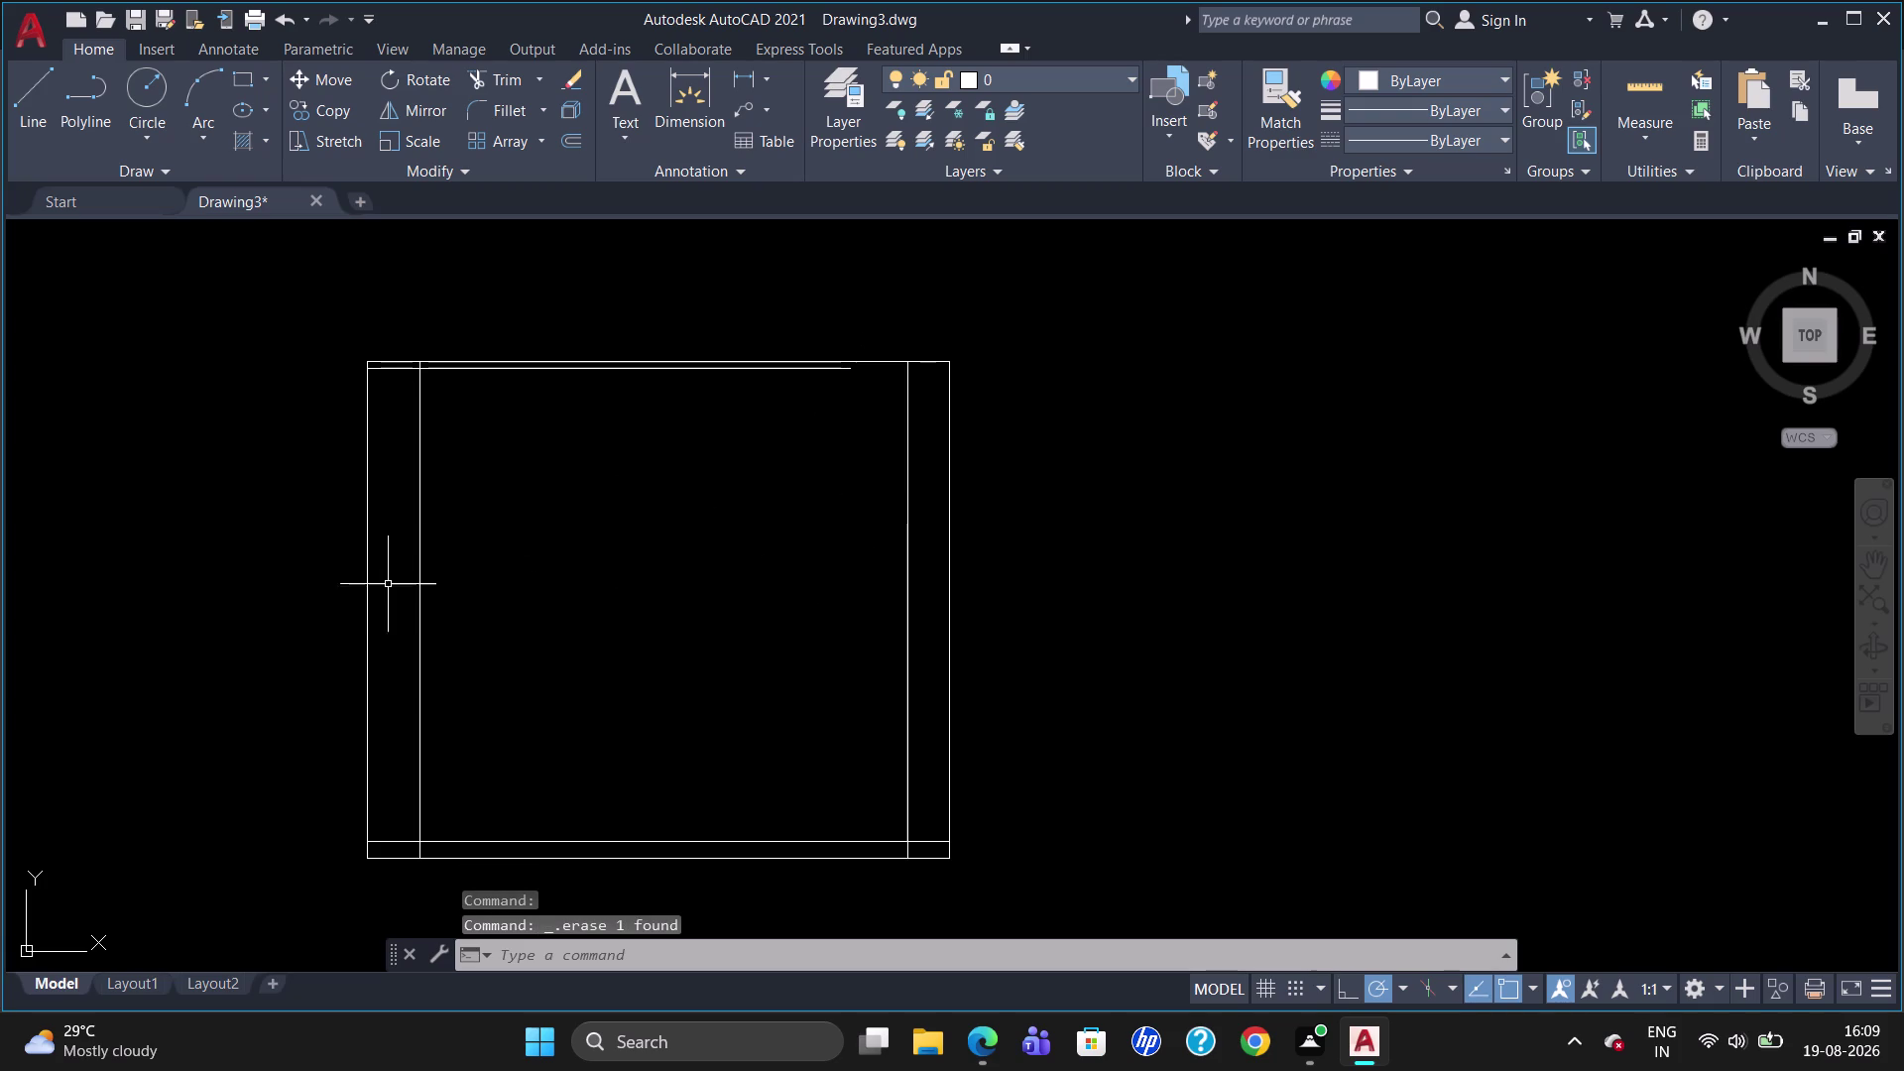
text(TR)
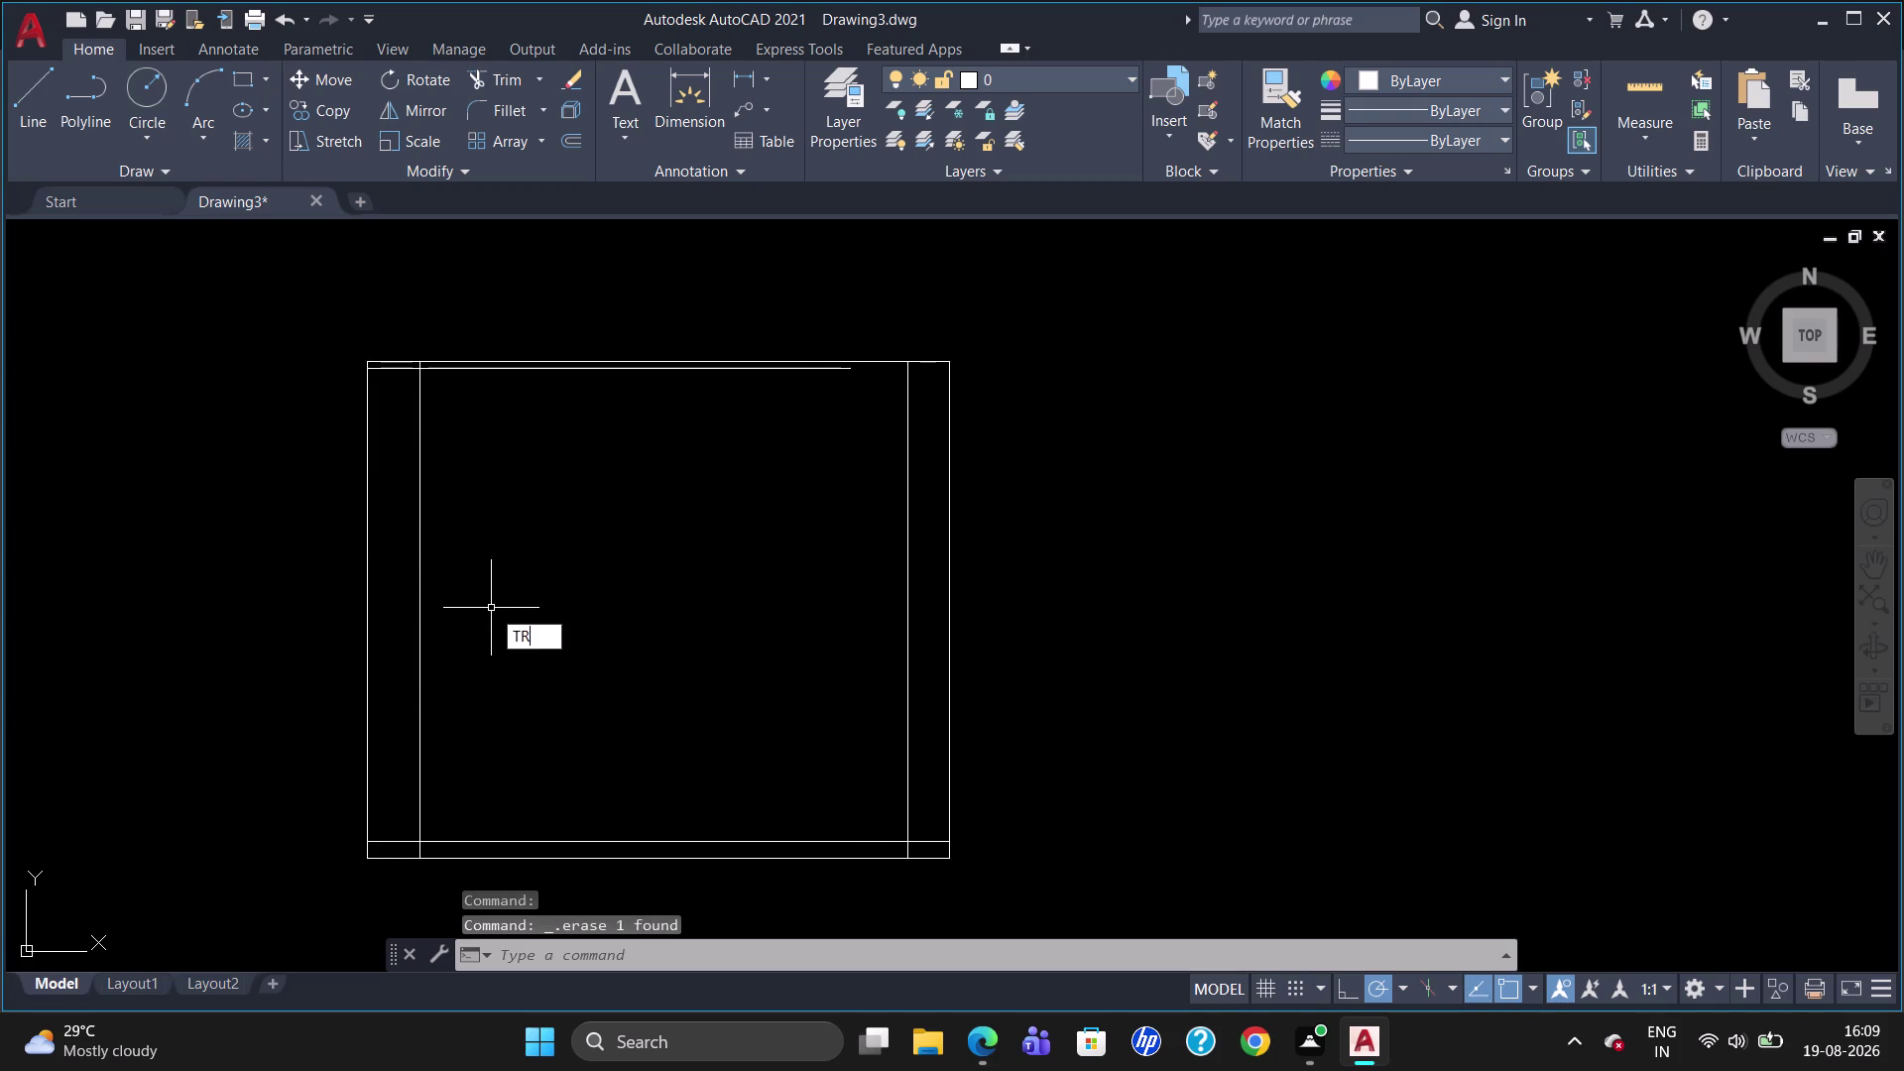
key(Return)
key(Return)
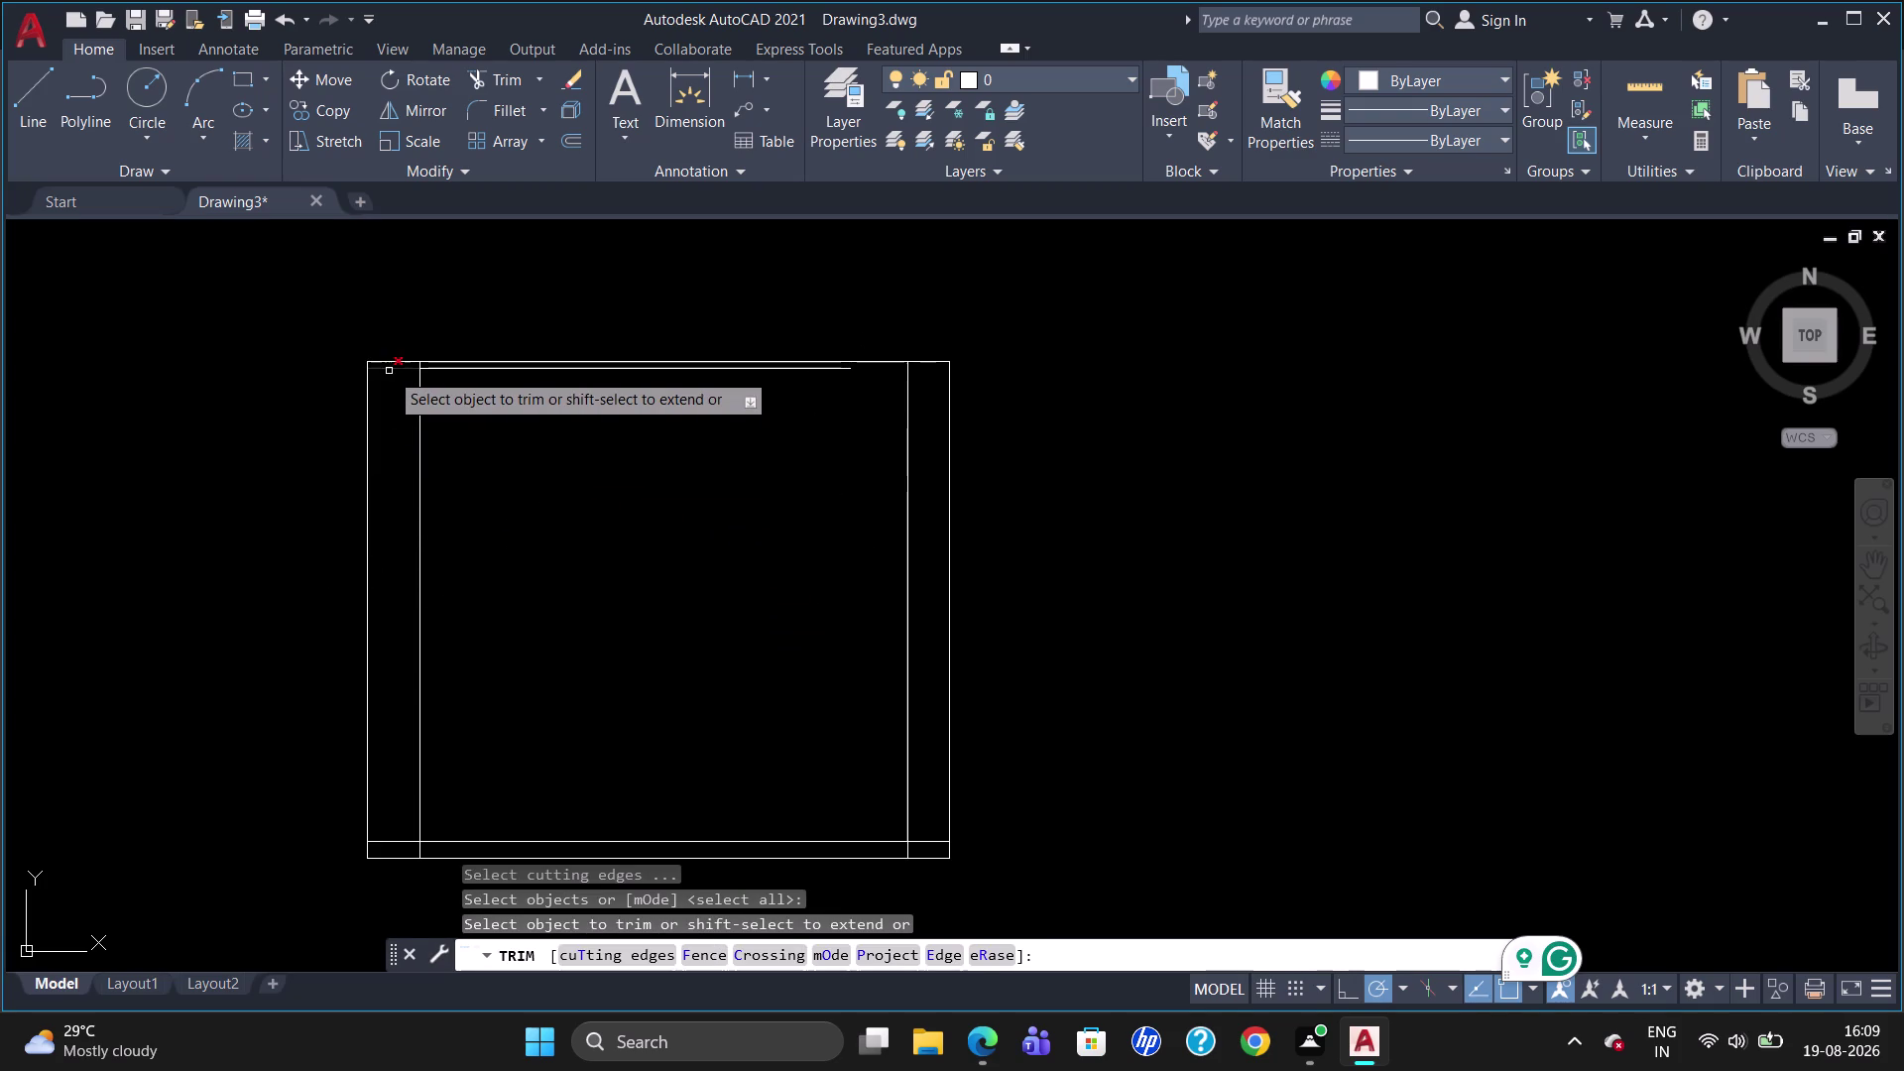
click(389, 371)
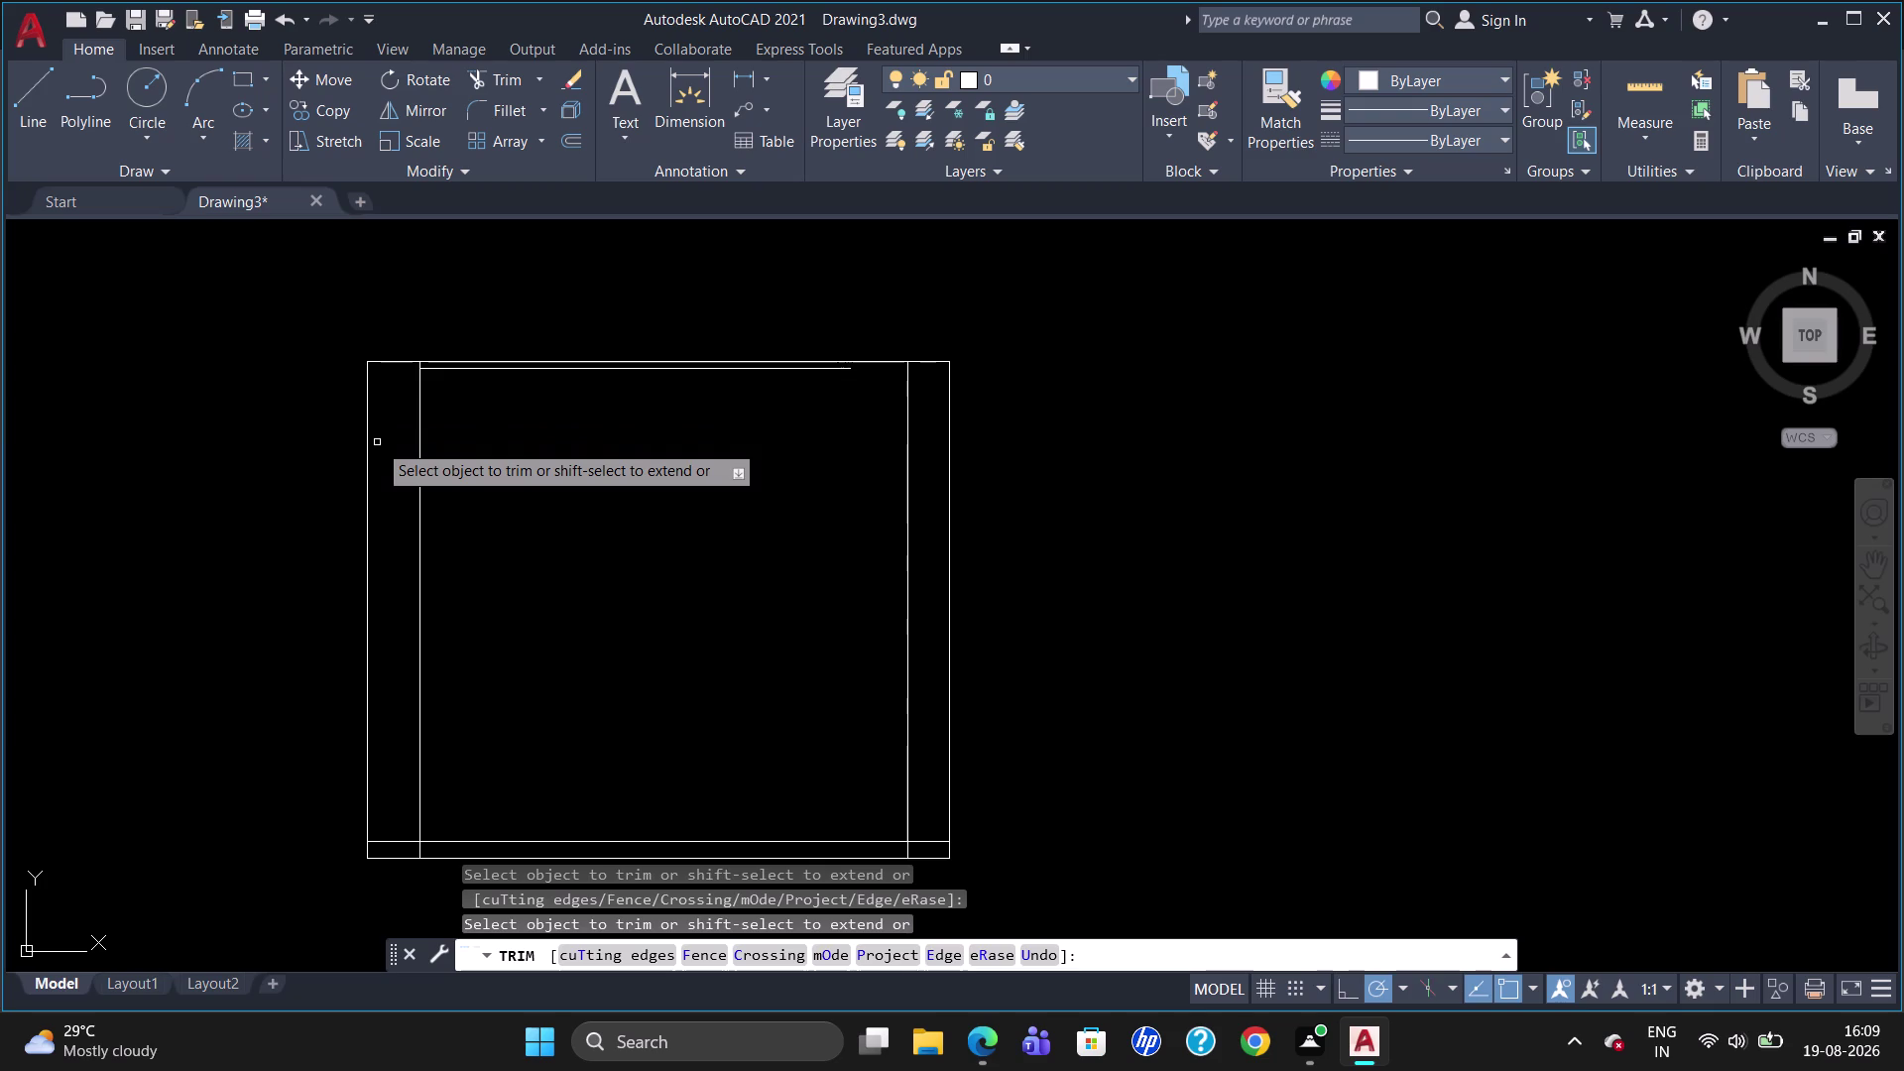
key(Escape)
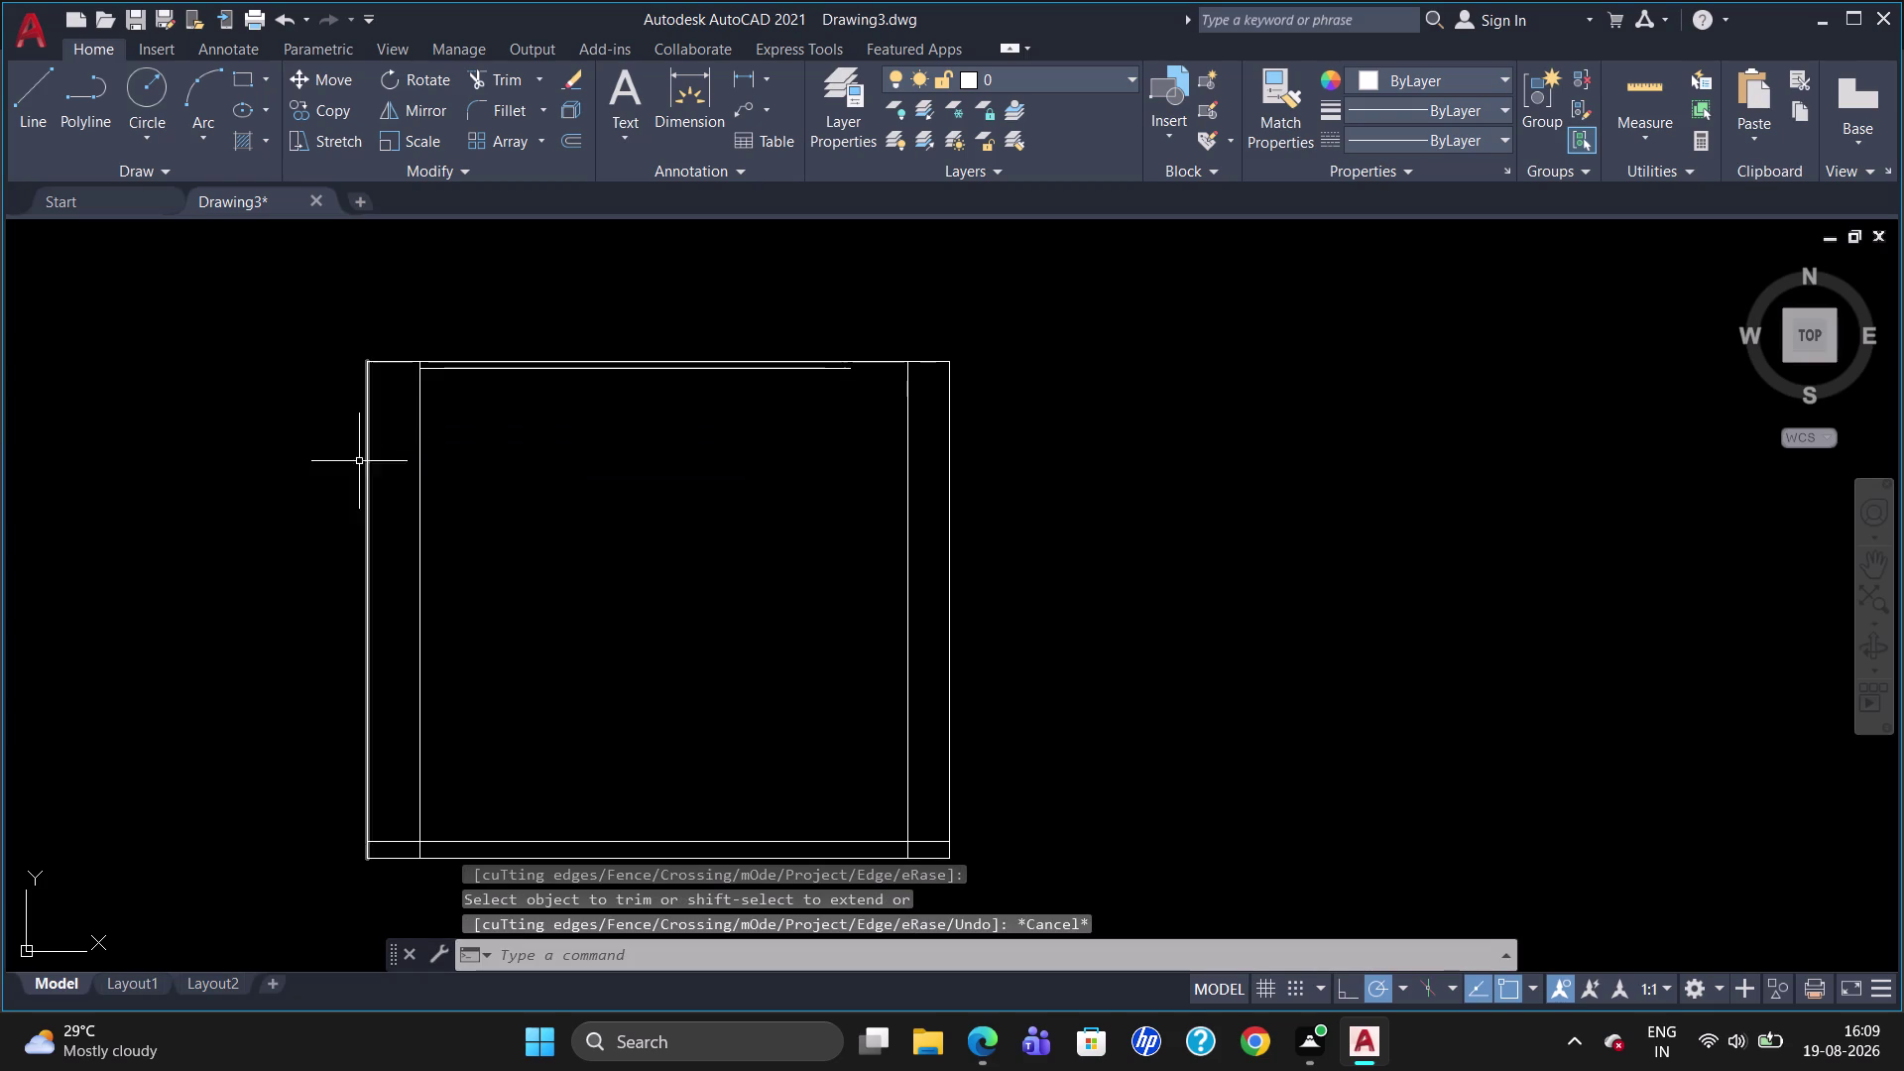
Draw a vertical partition line downward from a point tracked 350 from the inner top-left corner.
key(l)
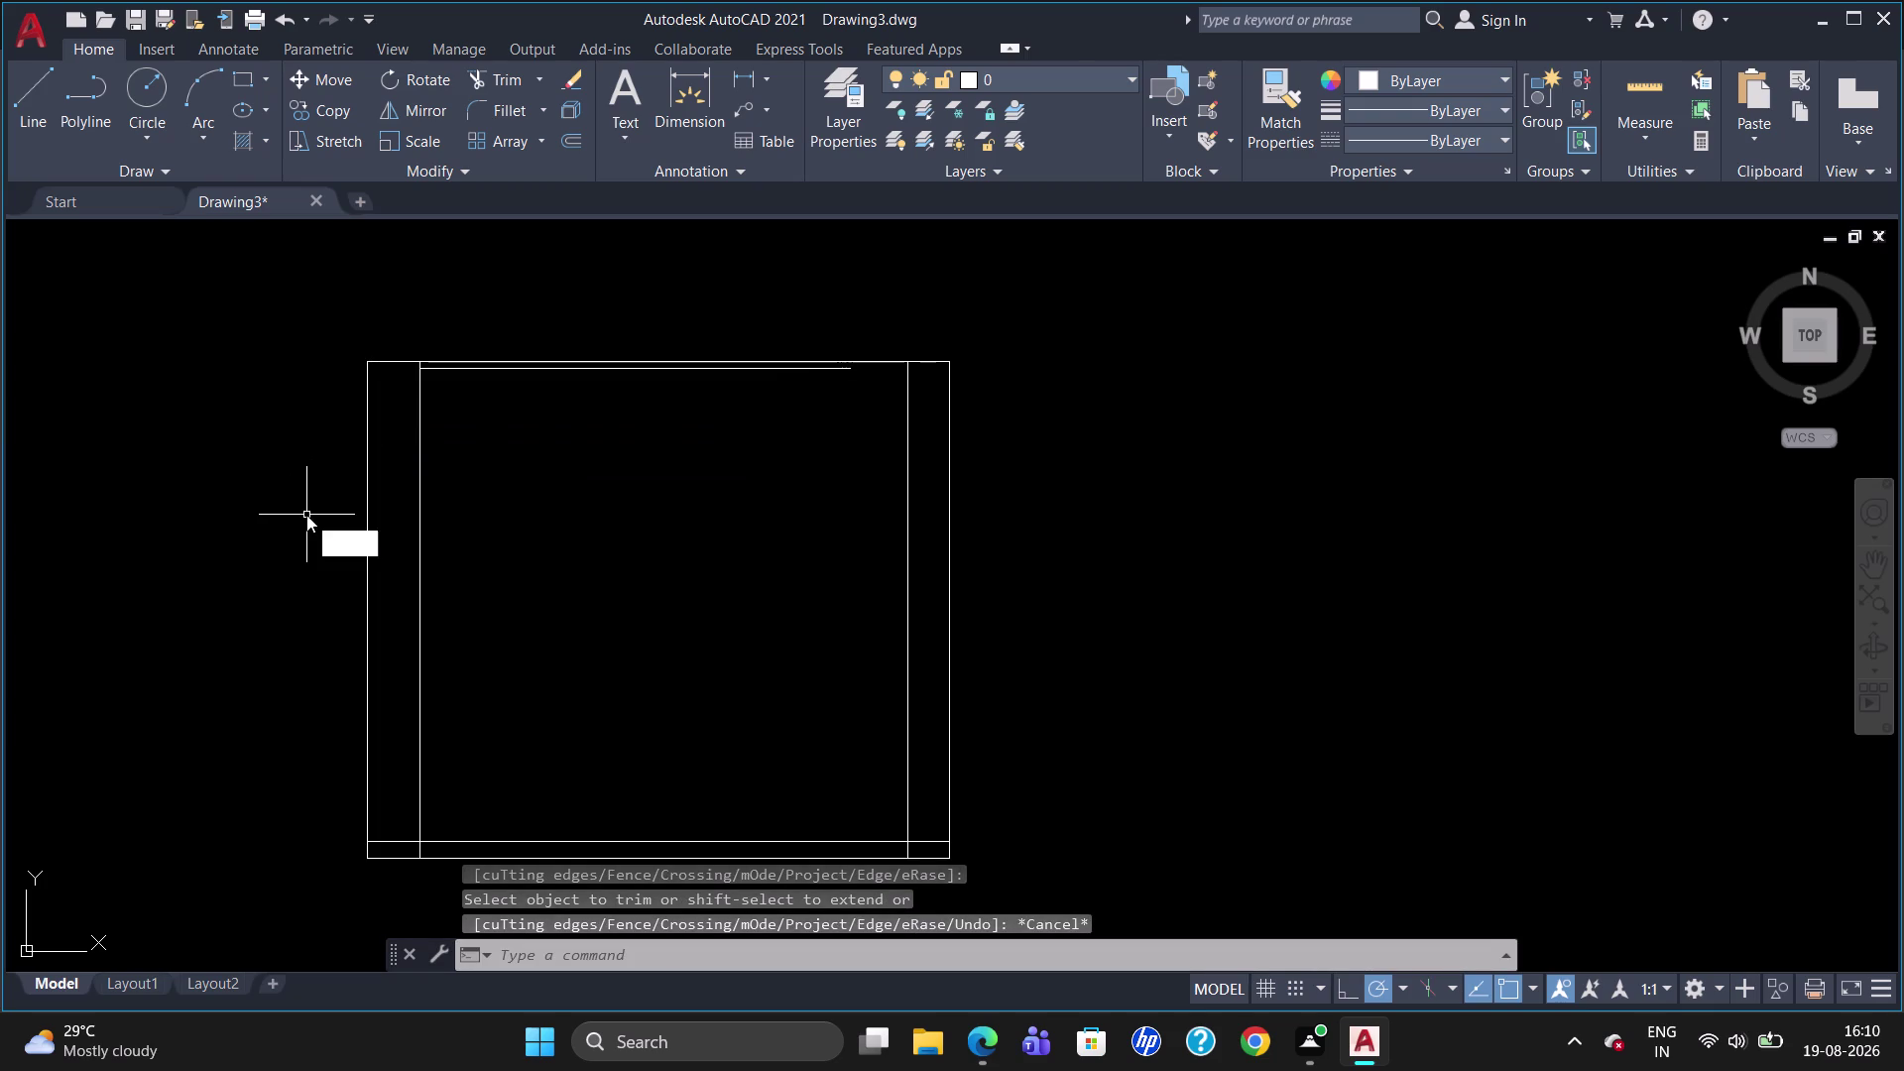
key(Return)
text(TJ)
key(BackSpace)
key(k)
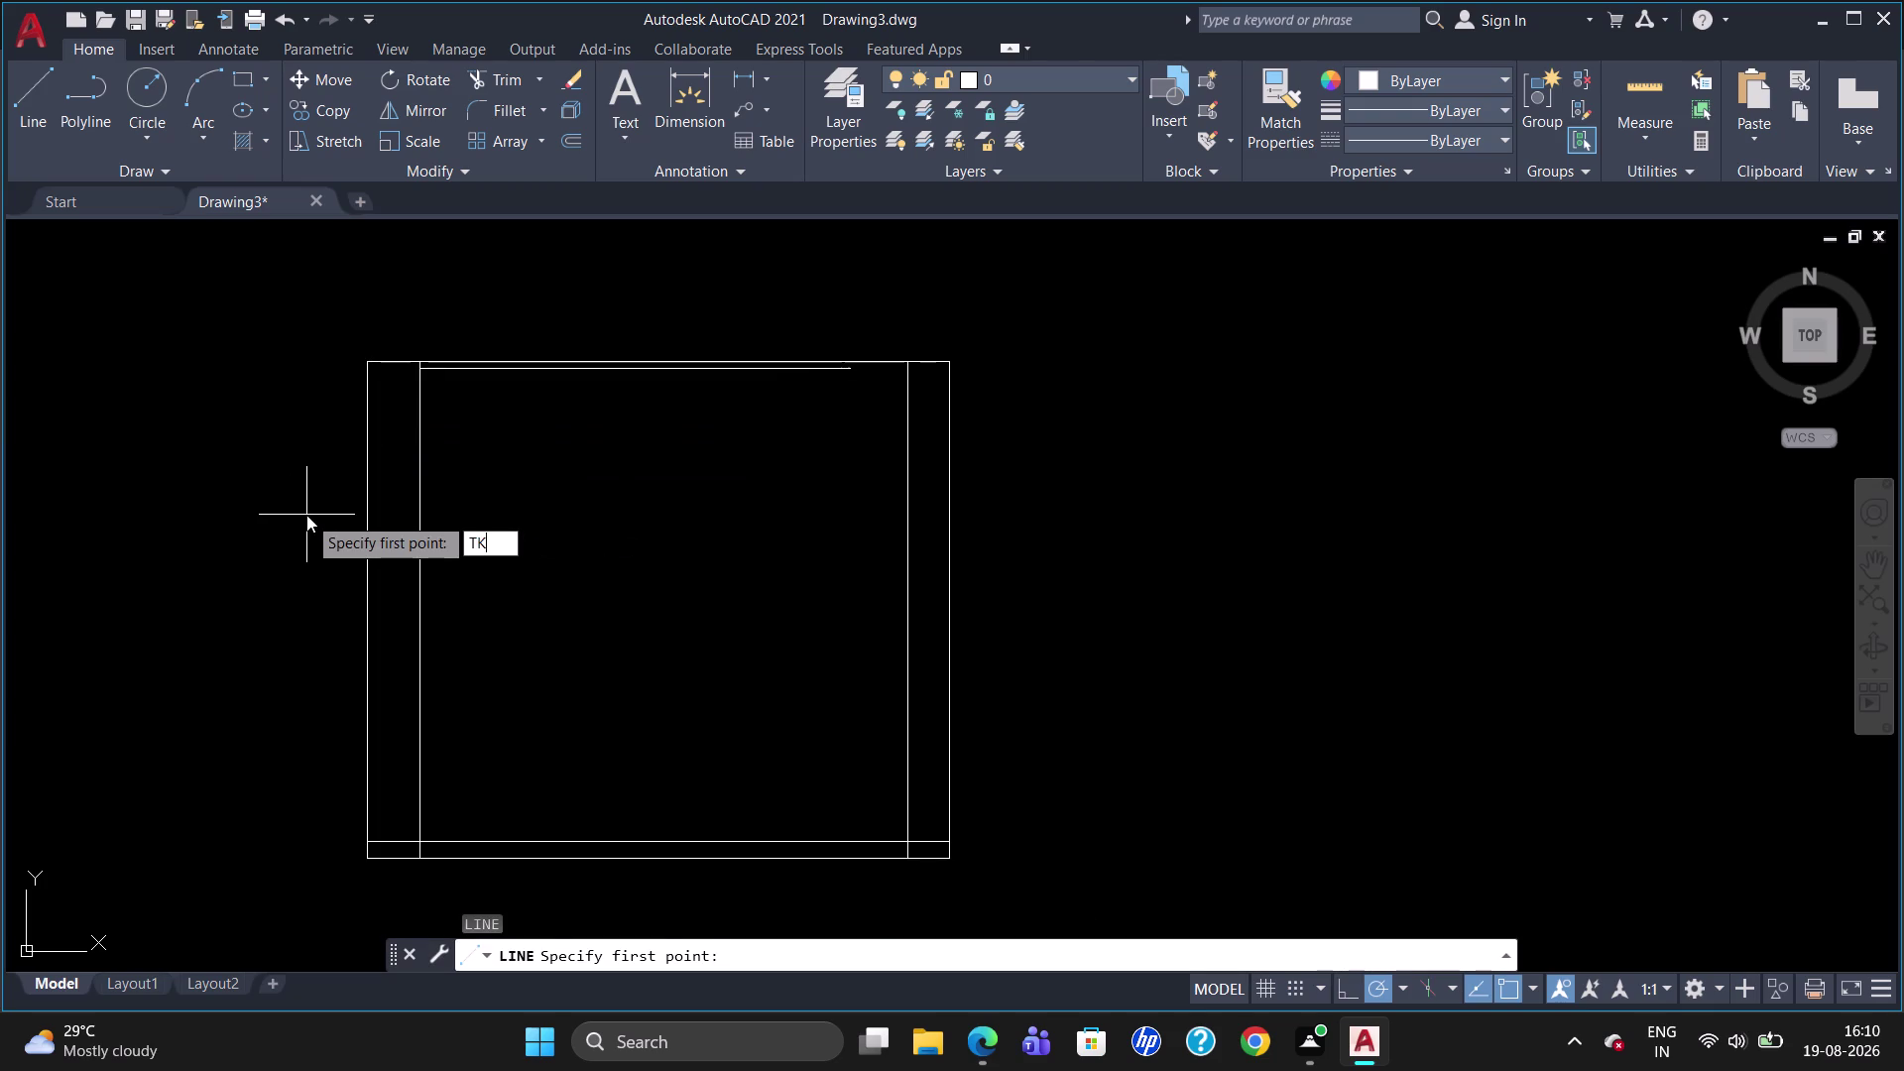
key(Return)
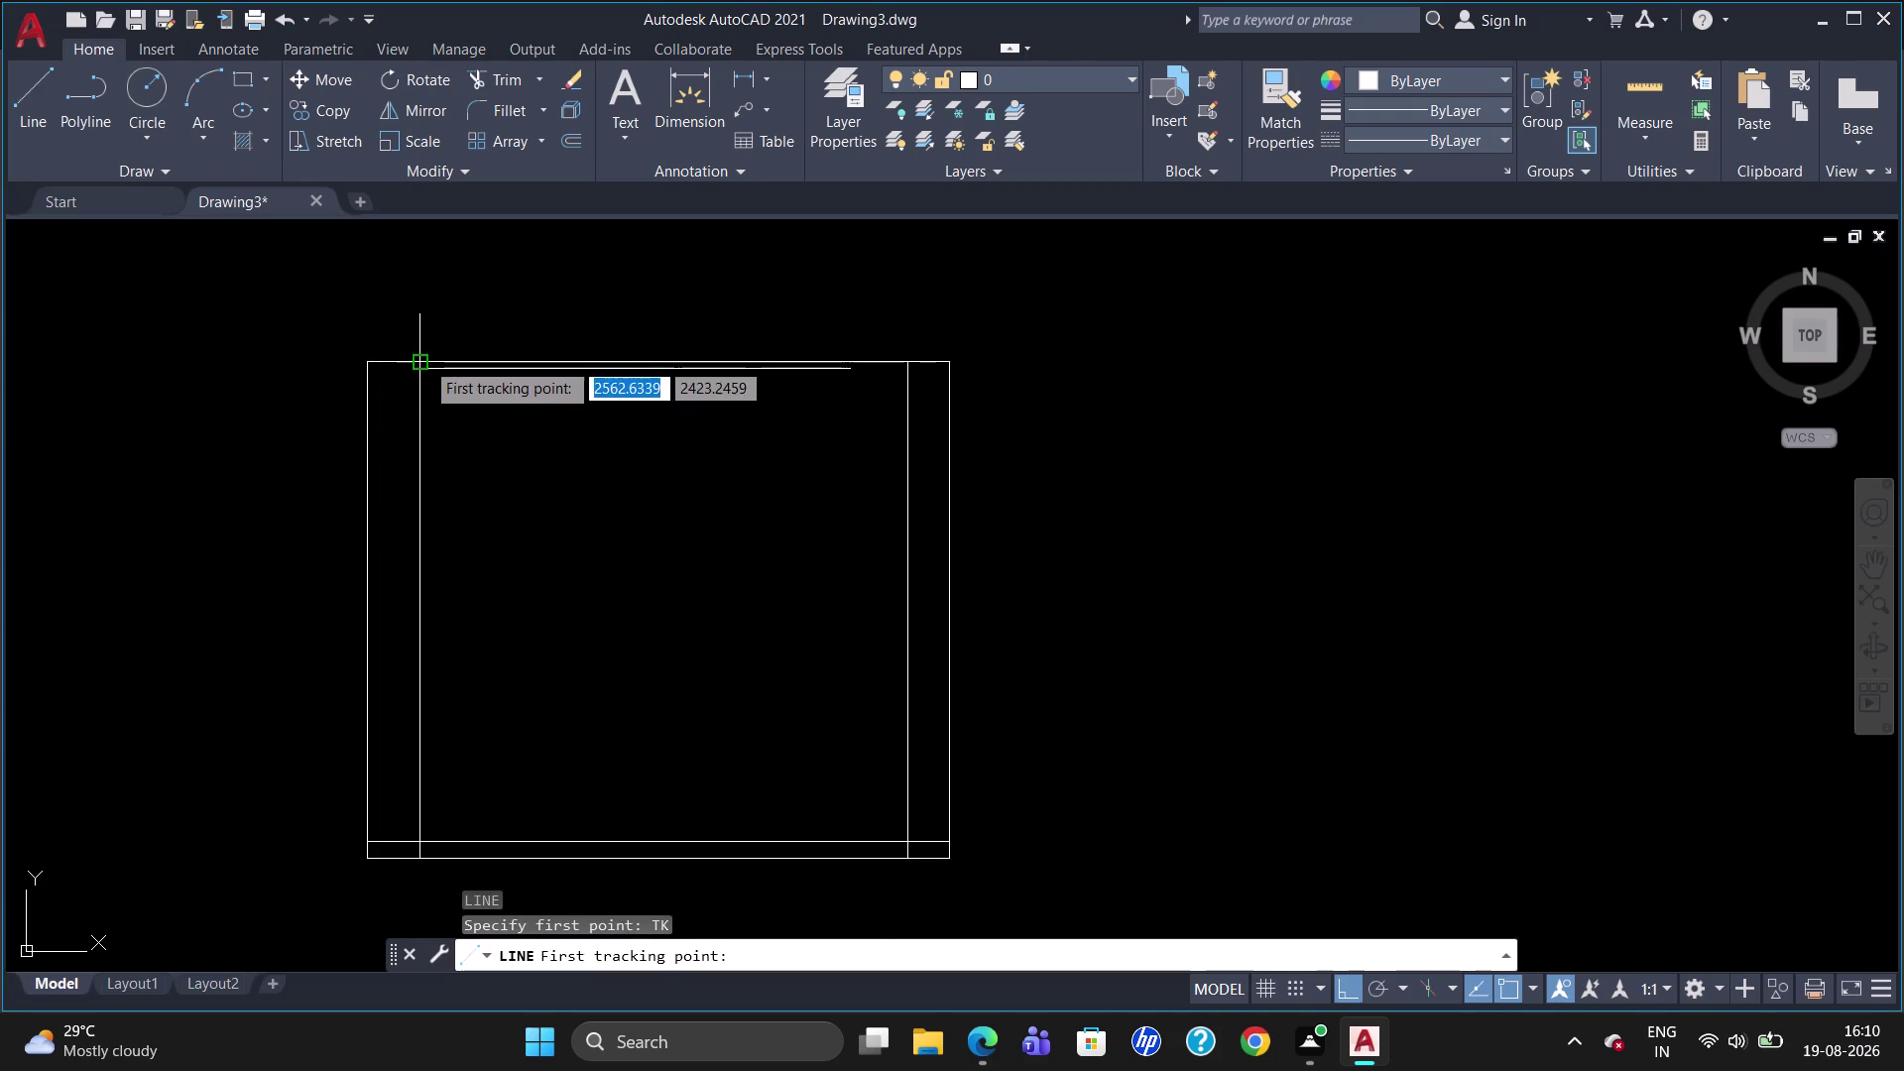
click(424, 360)
text(3)
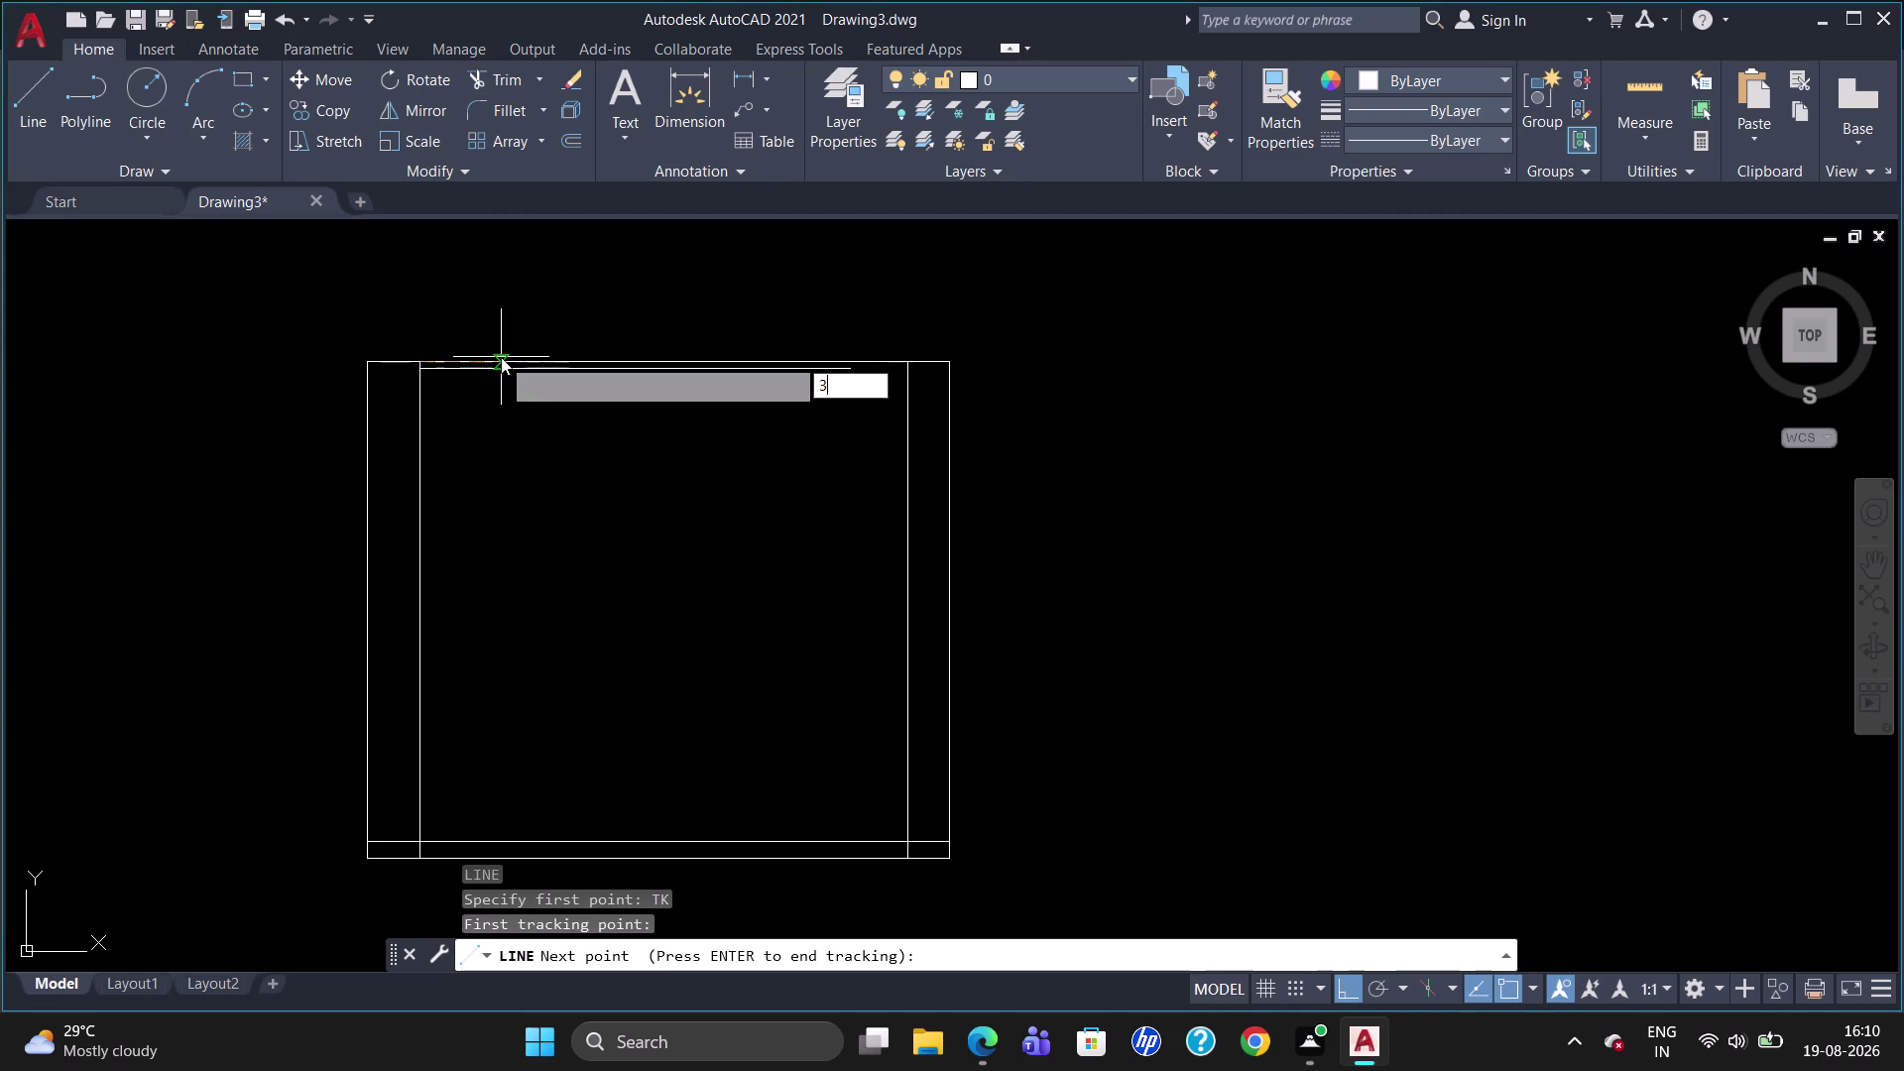
text(50)
key(Return)
key(Return)
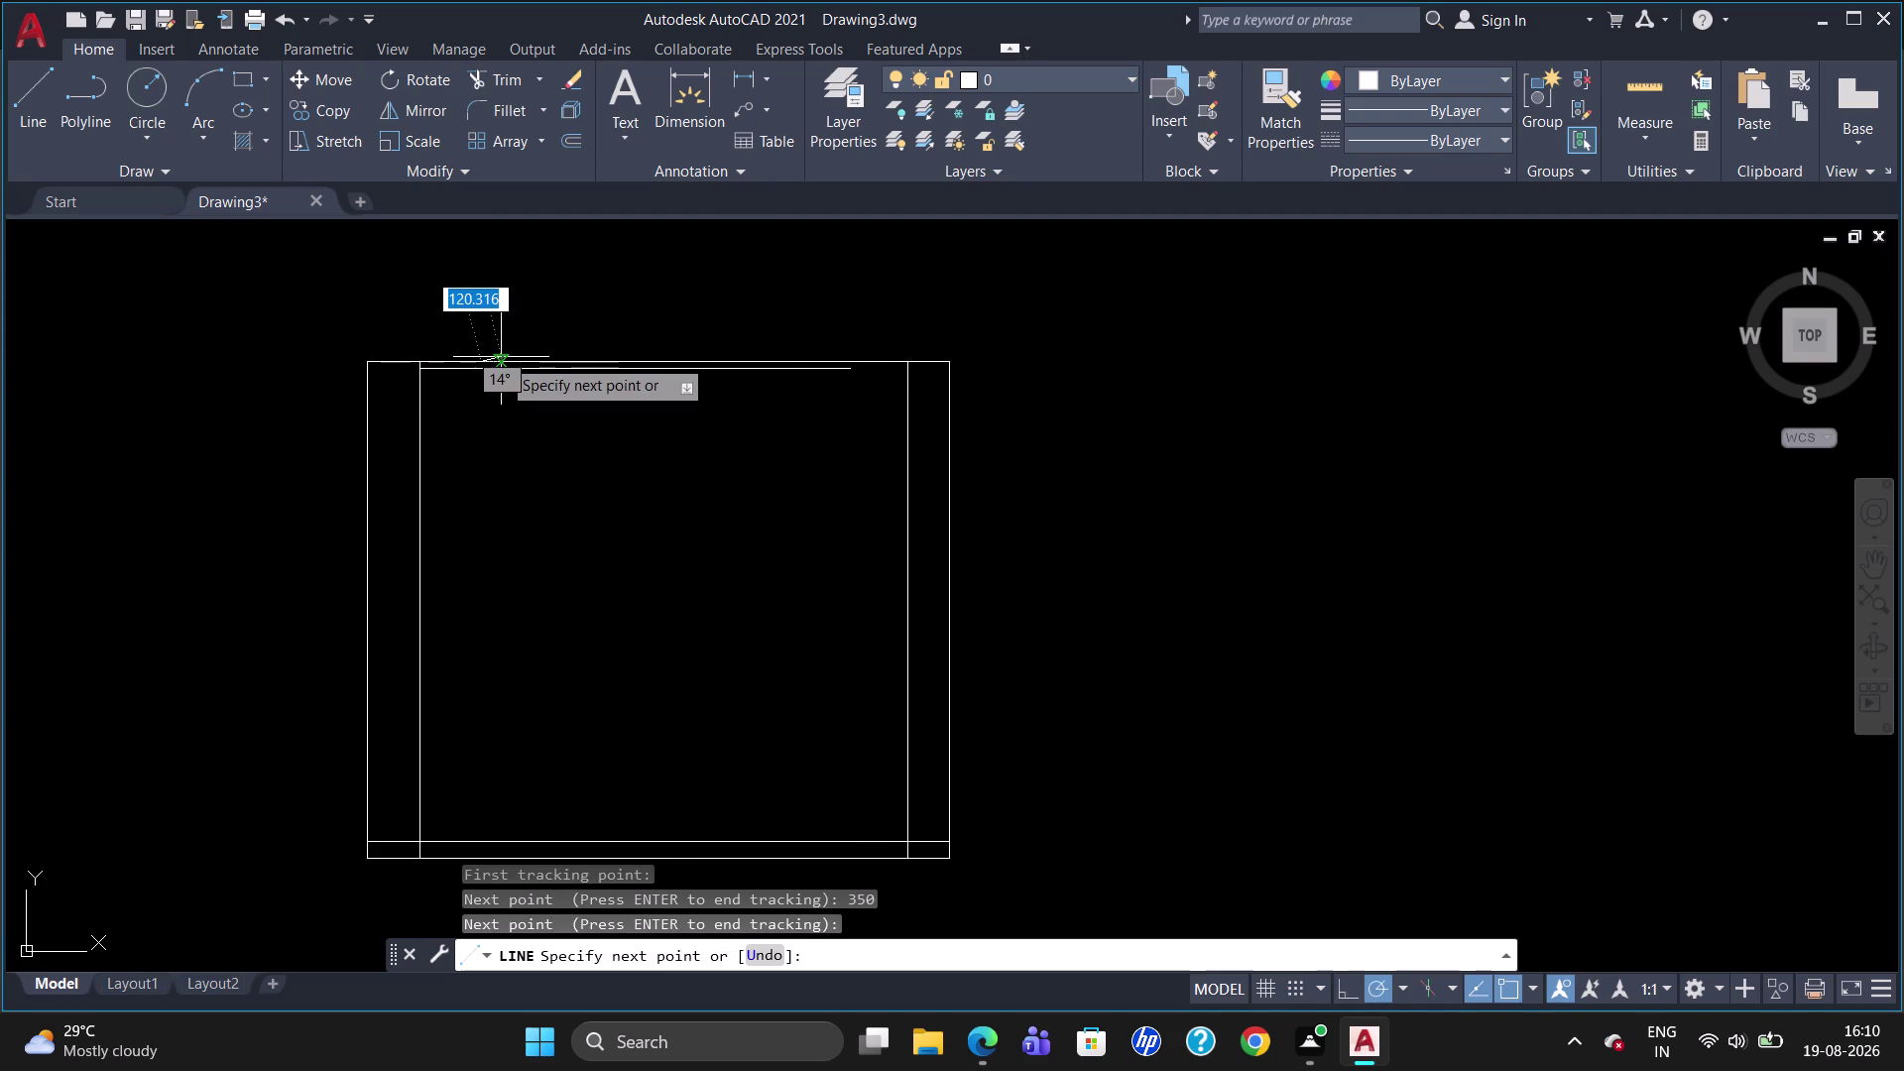
click(485, 636)
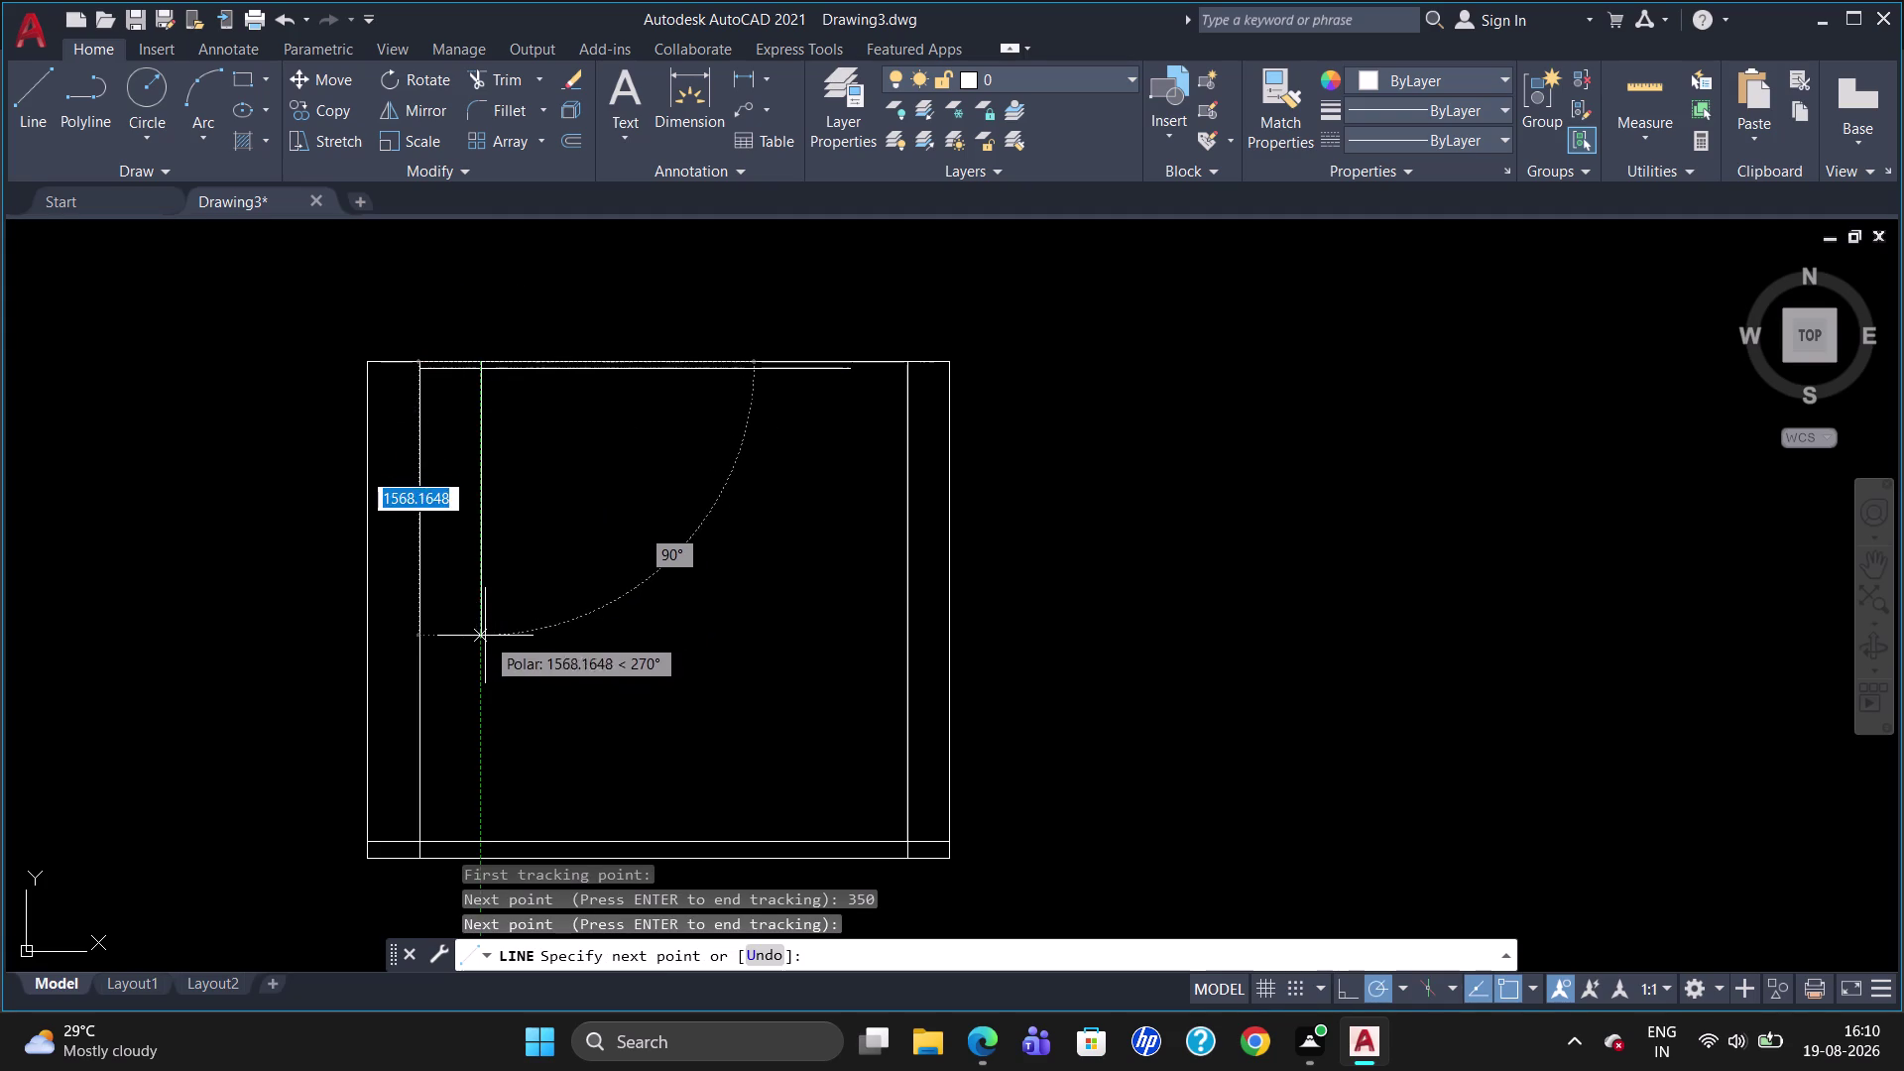
key(Escape)
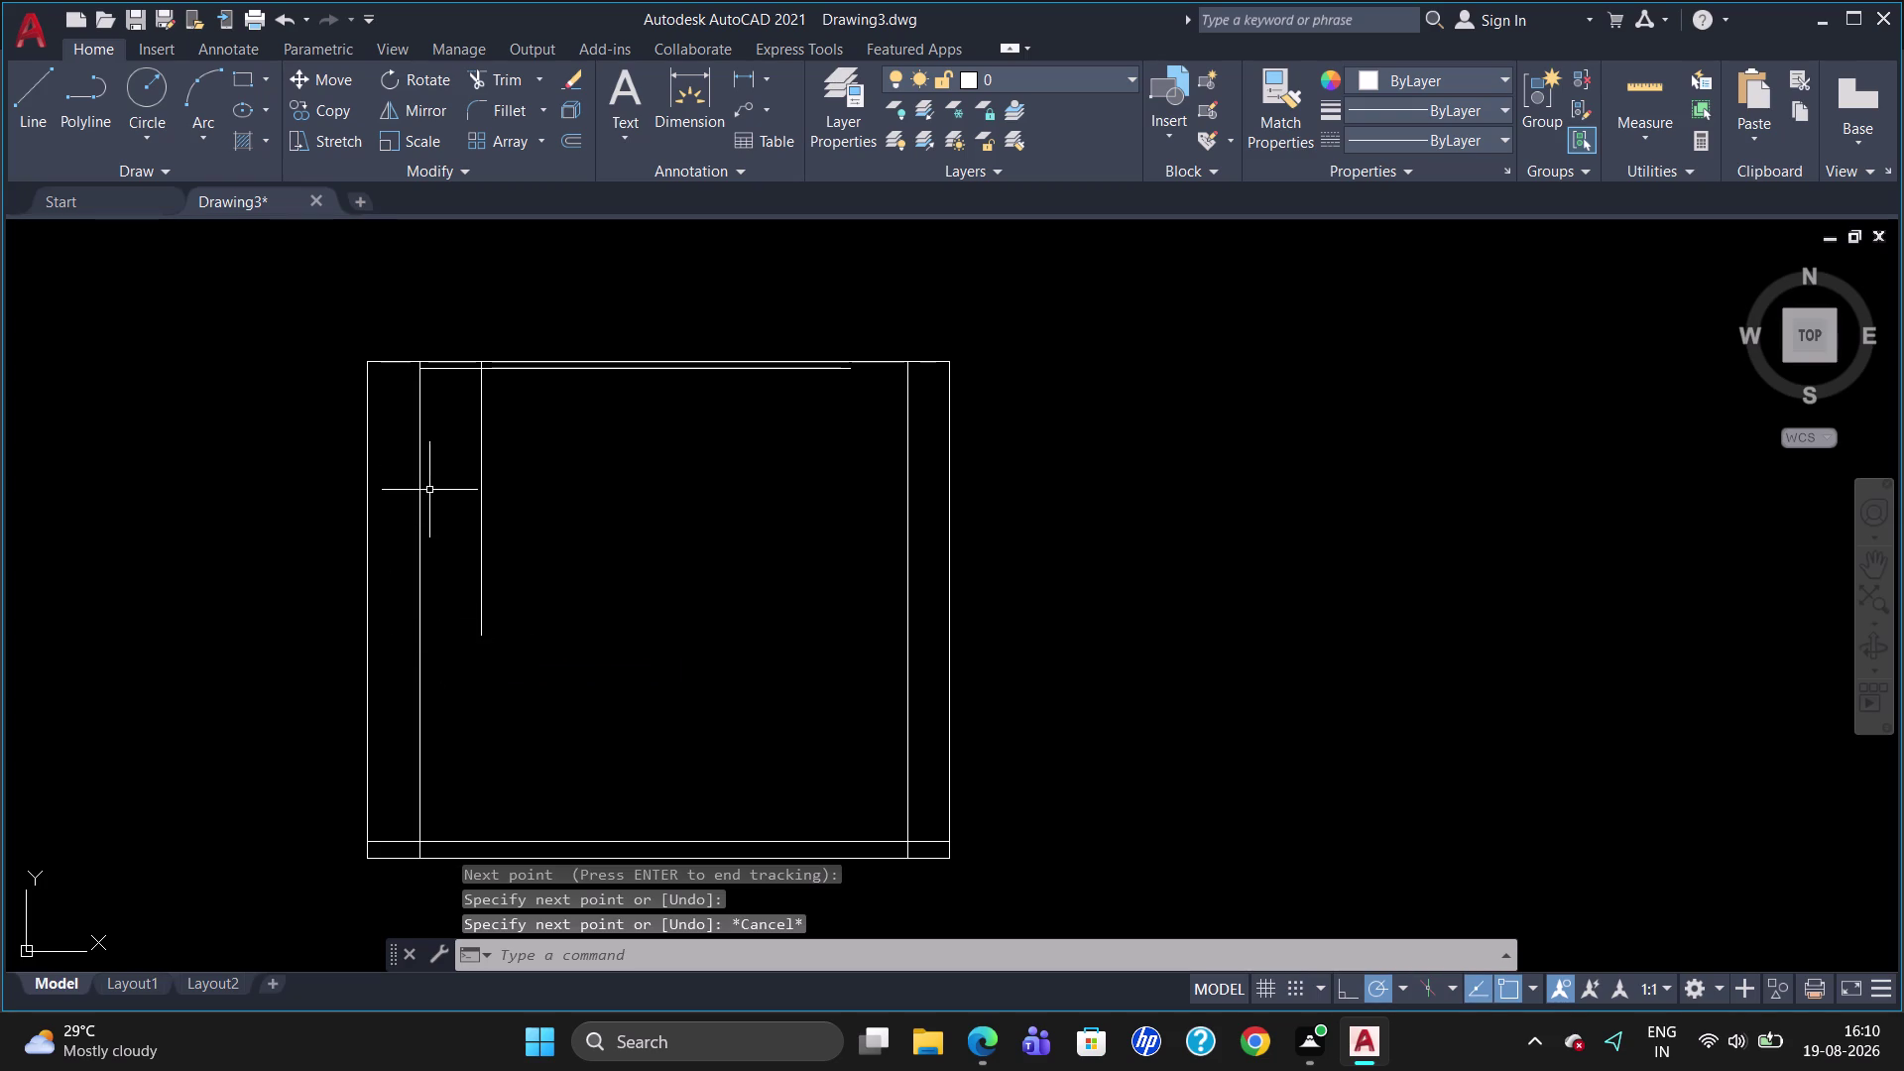
scroll(up, 3)
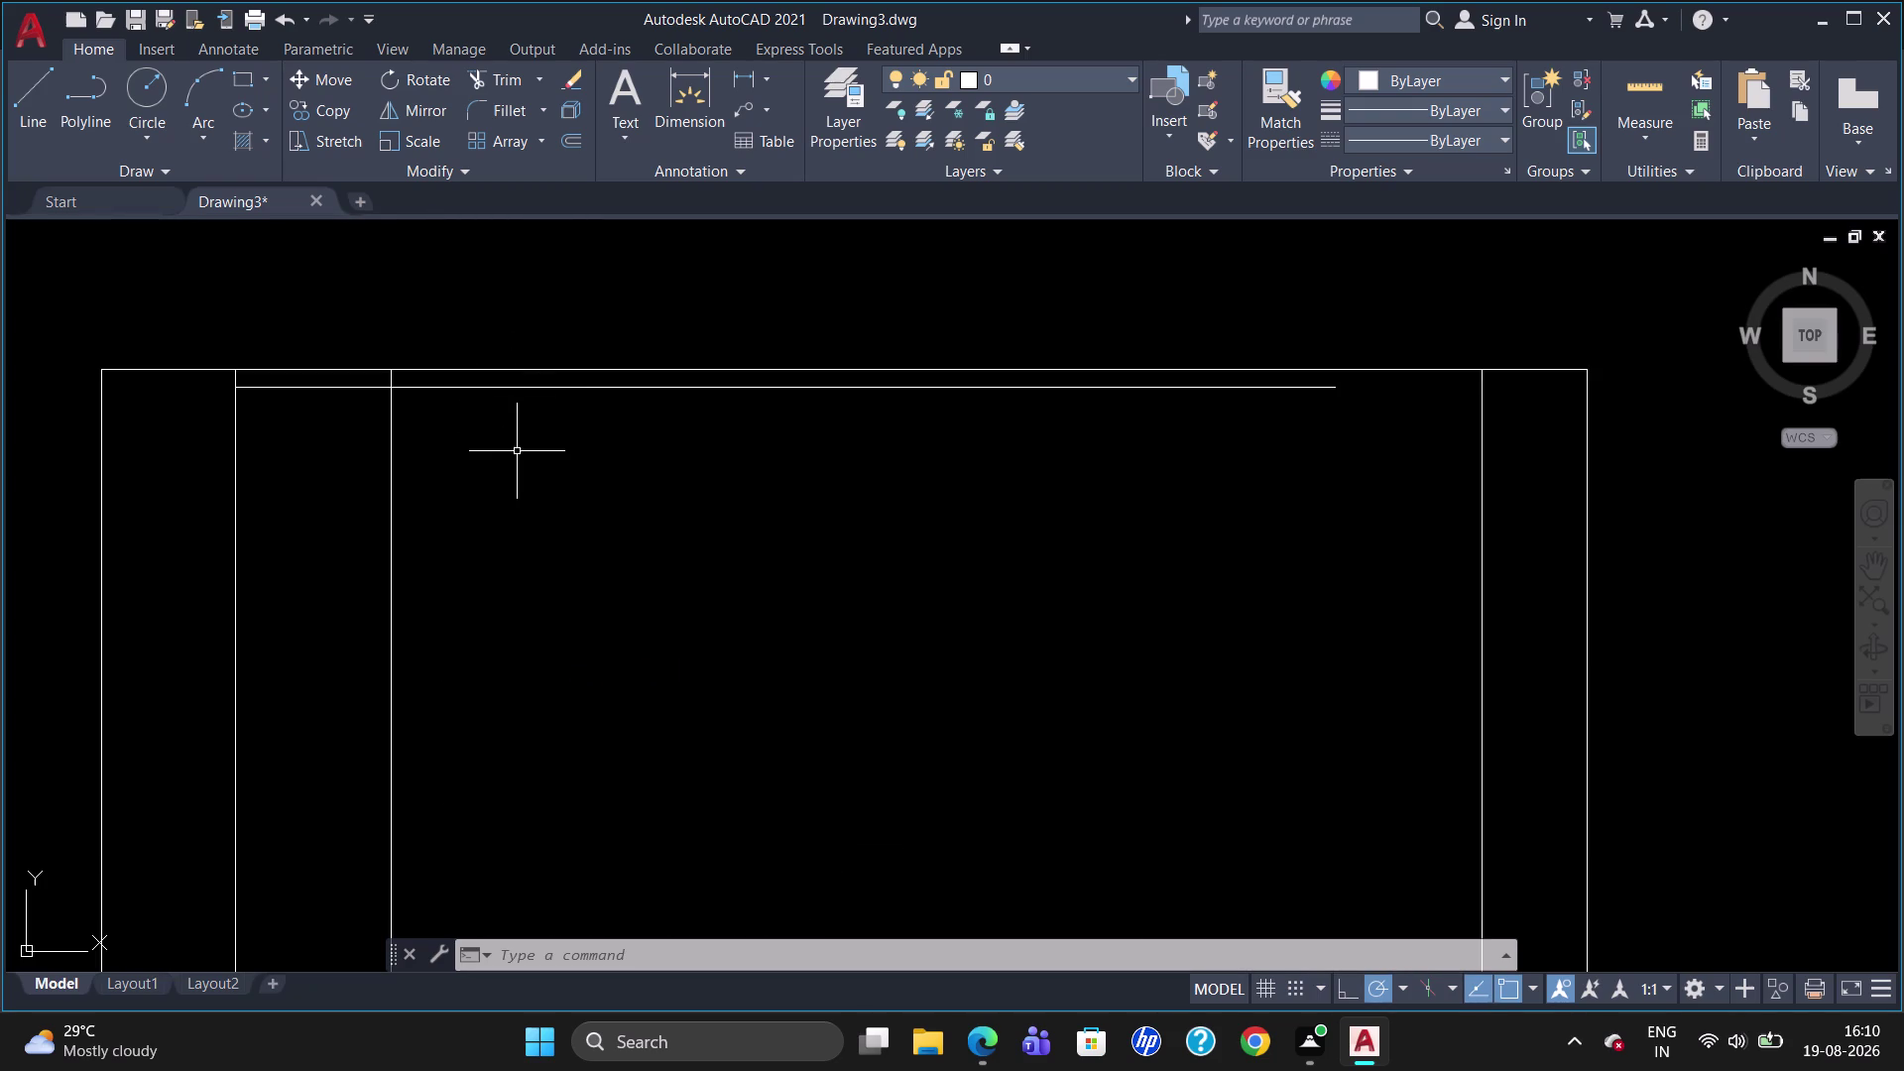
Trim the new partition line's stub above the inner top border.
text(TR)
key(Return)
key(Return)
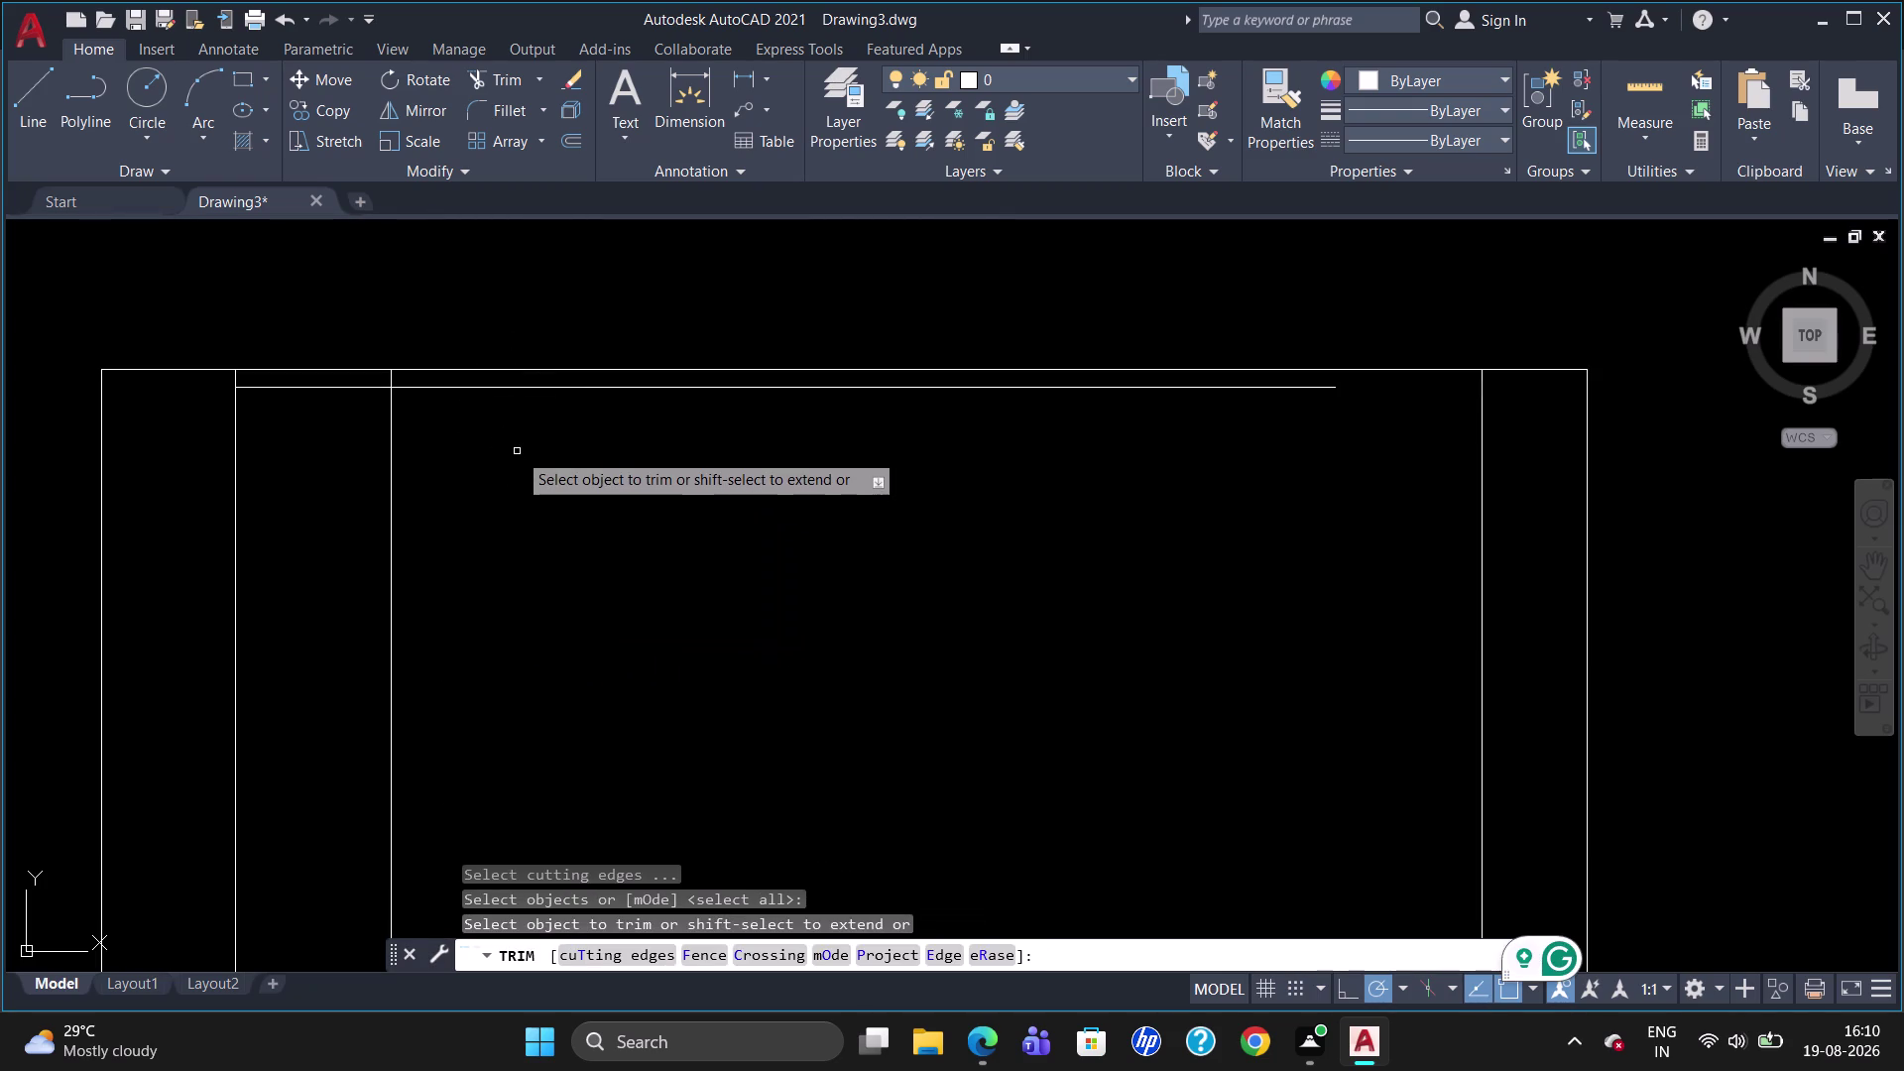
click(391, 380)
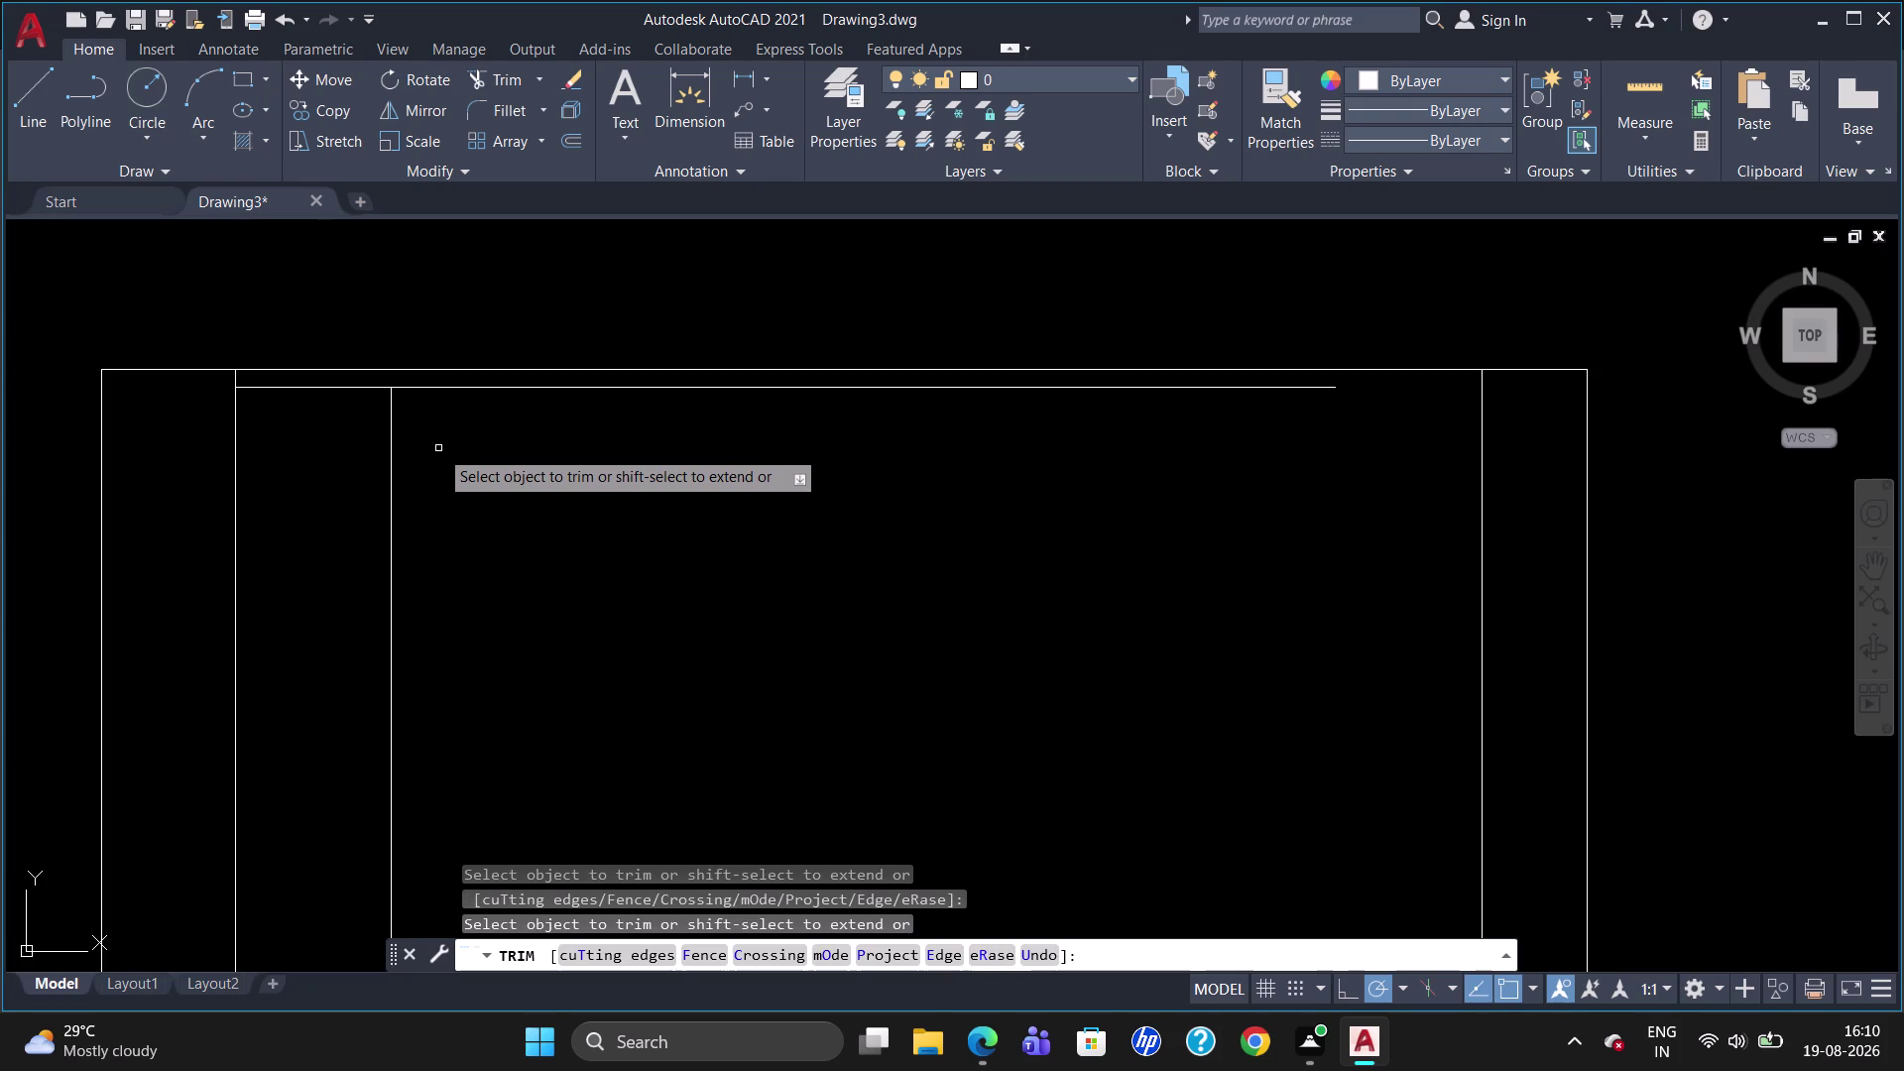
key(Escape)
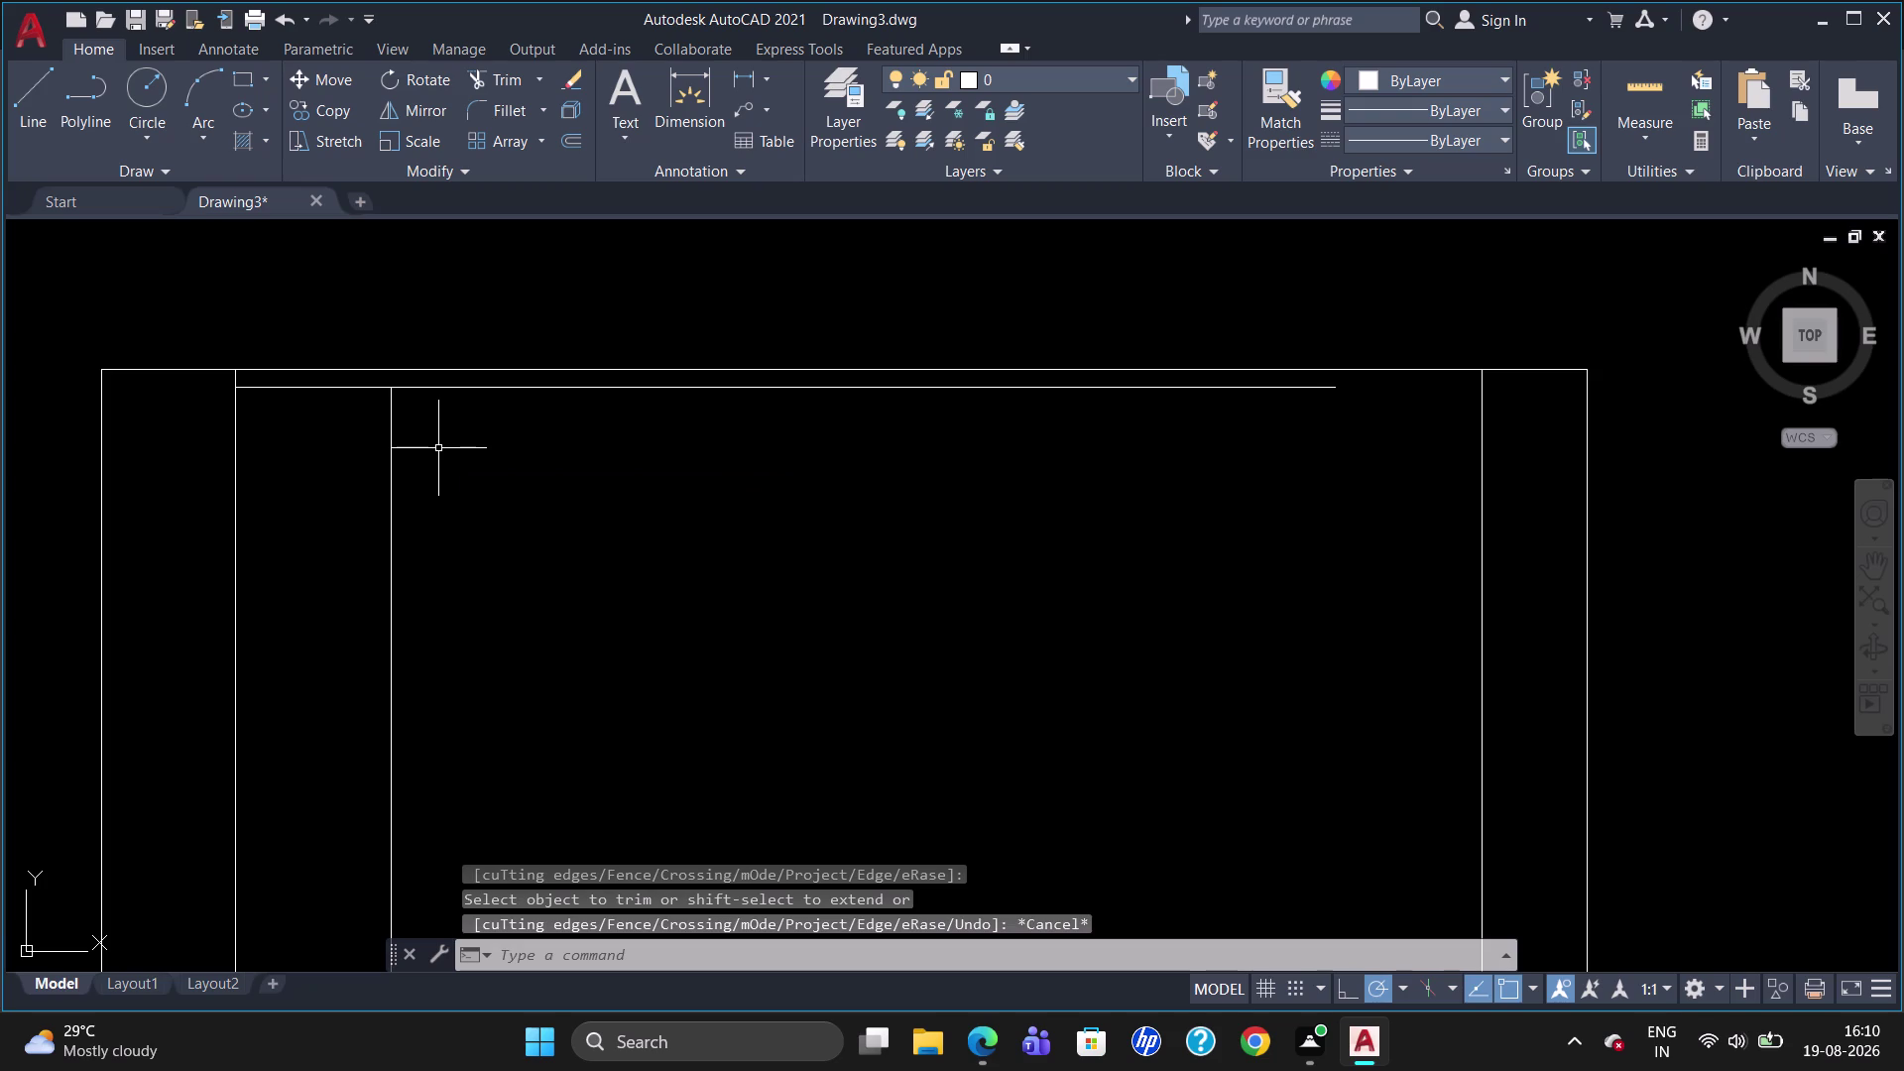
key(0)
key(Return)
Offset the partition line 20 units to its left.
text(2)
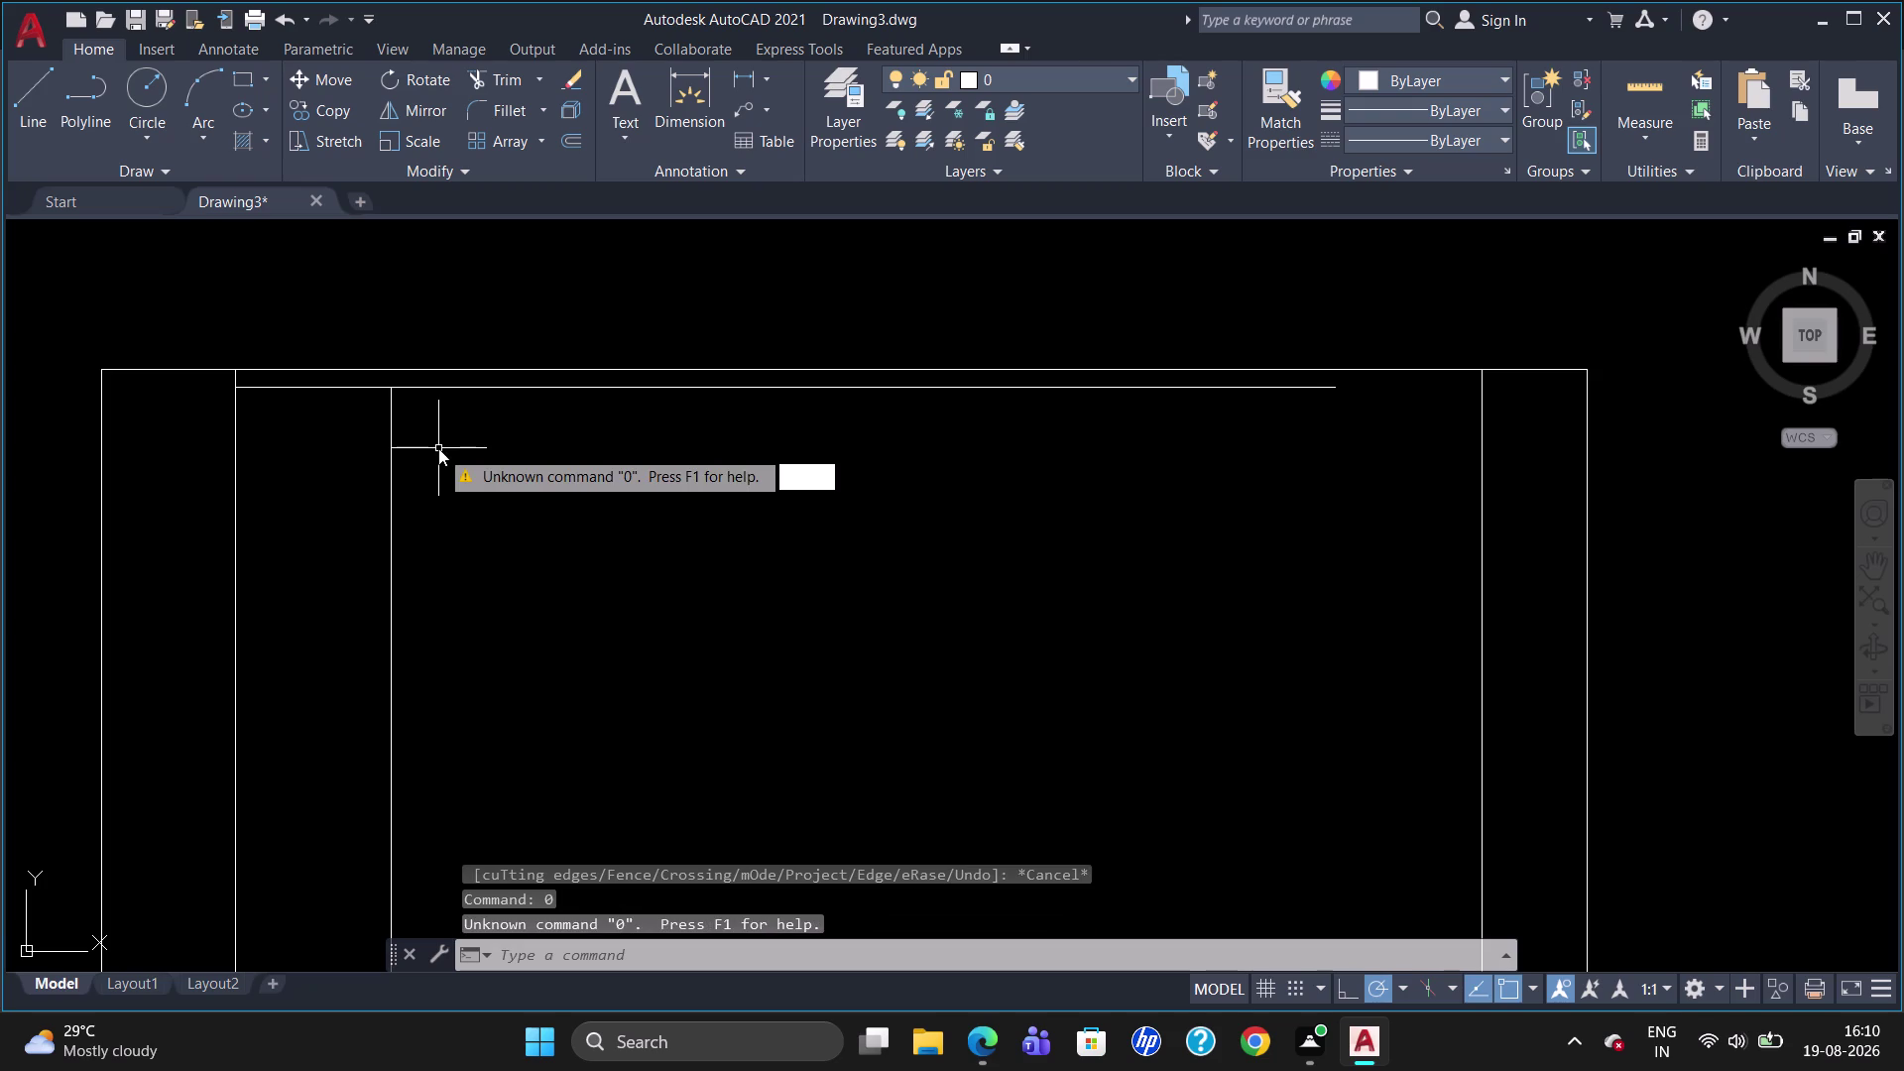
text(0)
key(Return)
key(Escape)
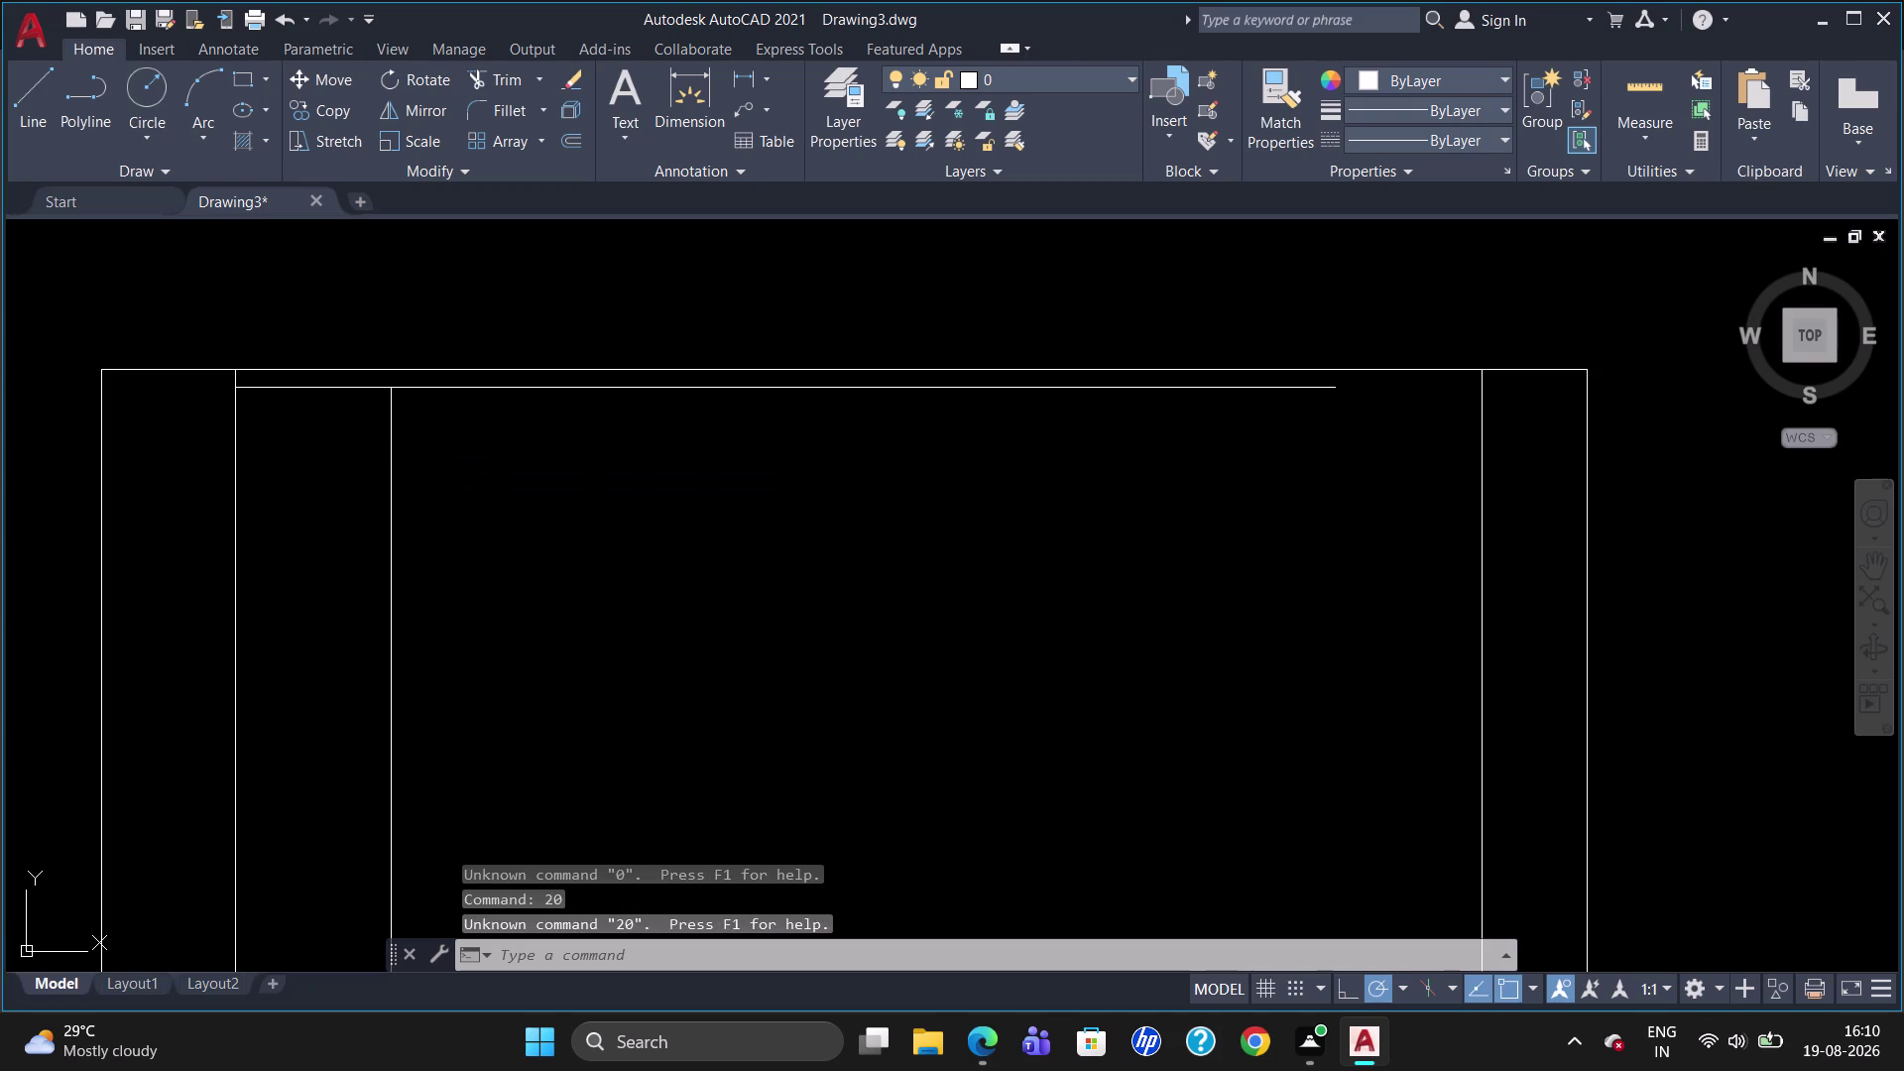
key(o)
key(Return)
text(20)
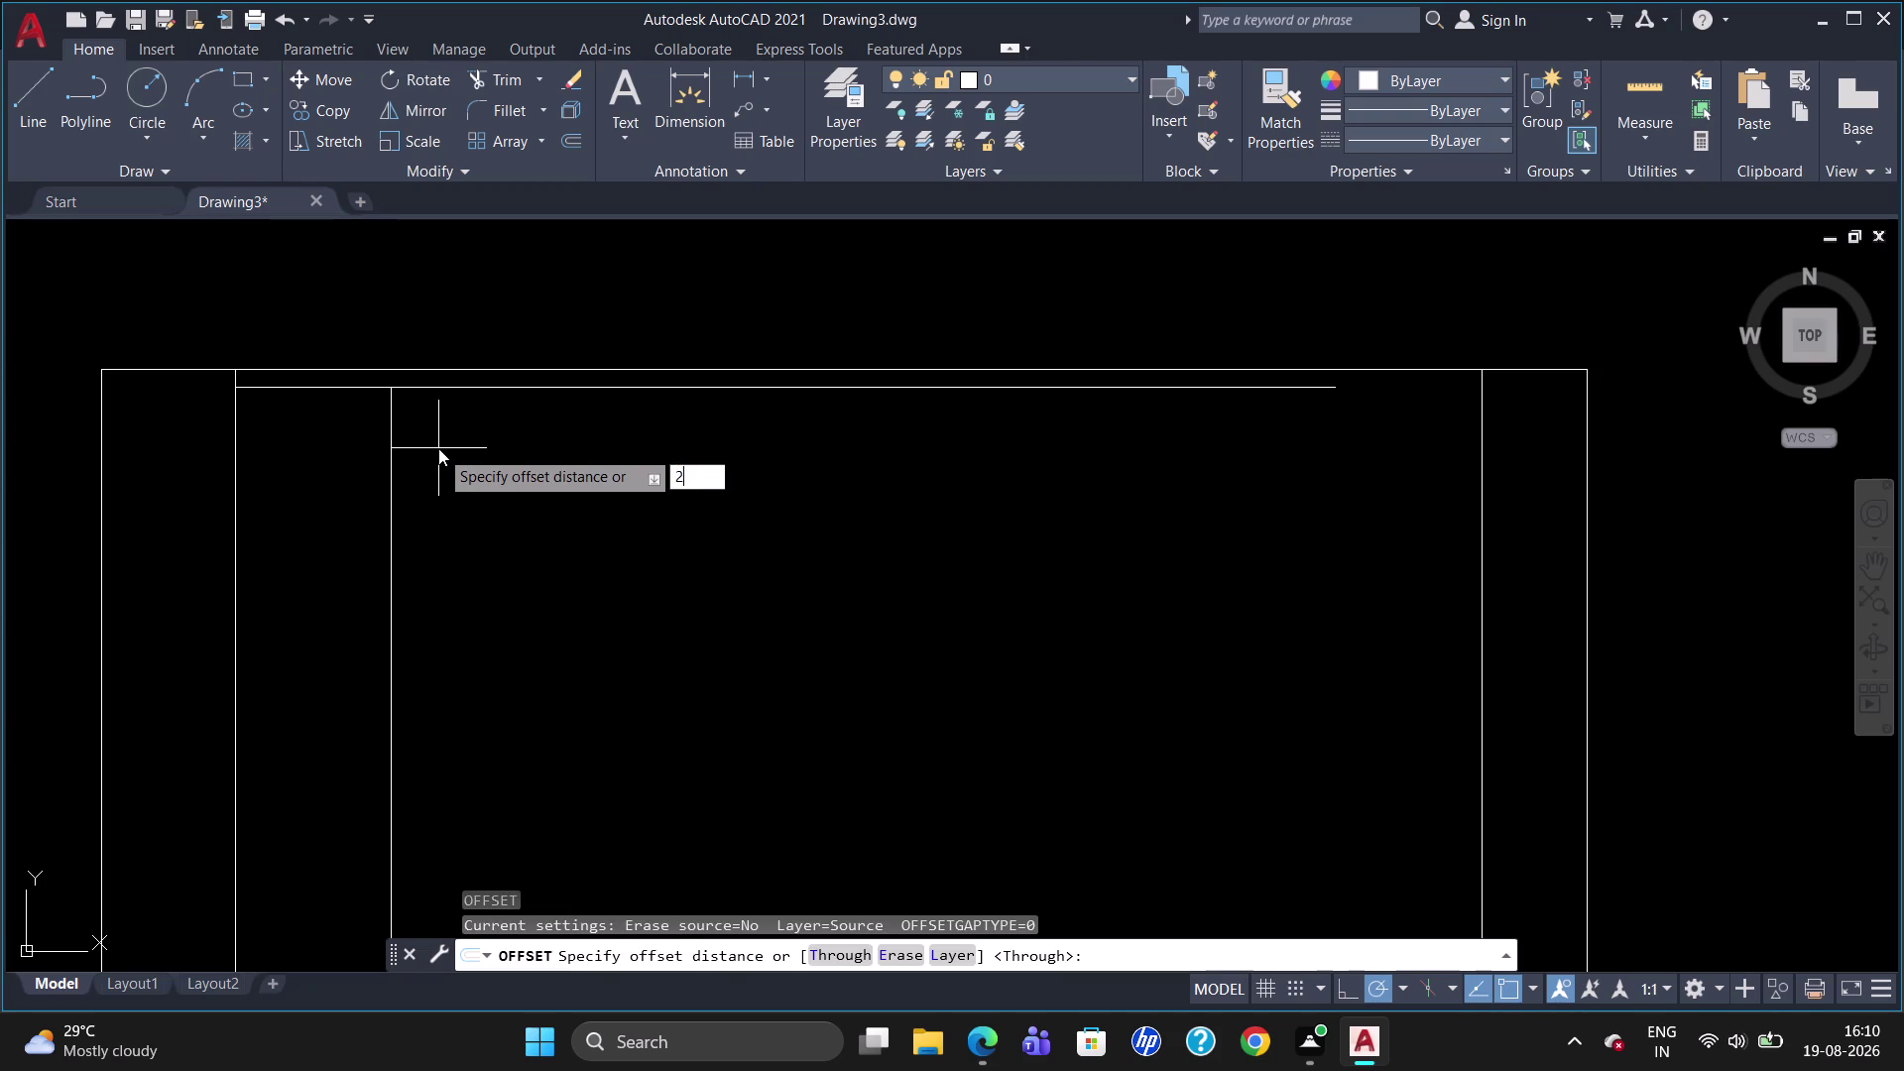
key(Return)
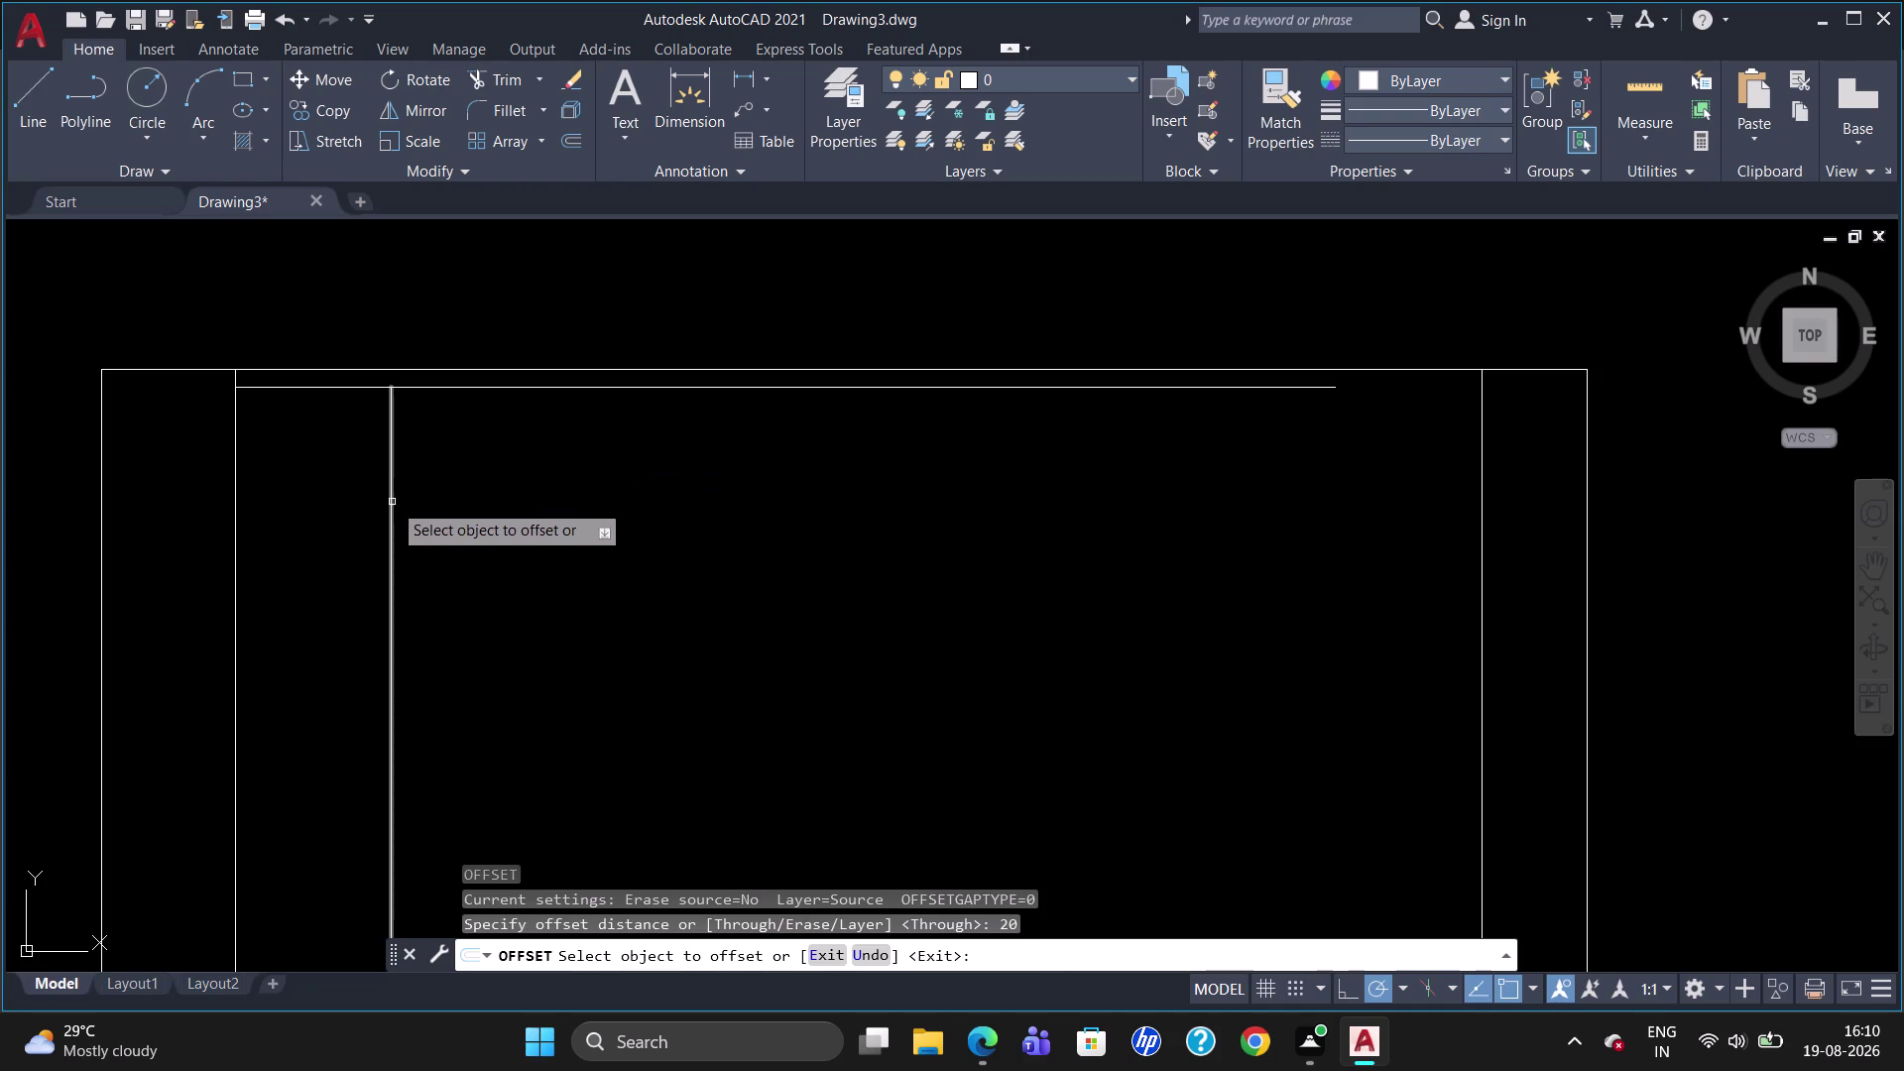
click(392, 502)
click(380, 521)
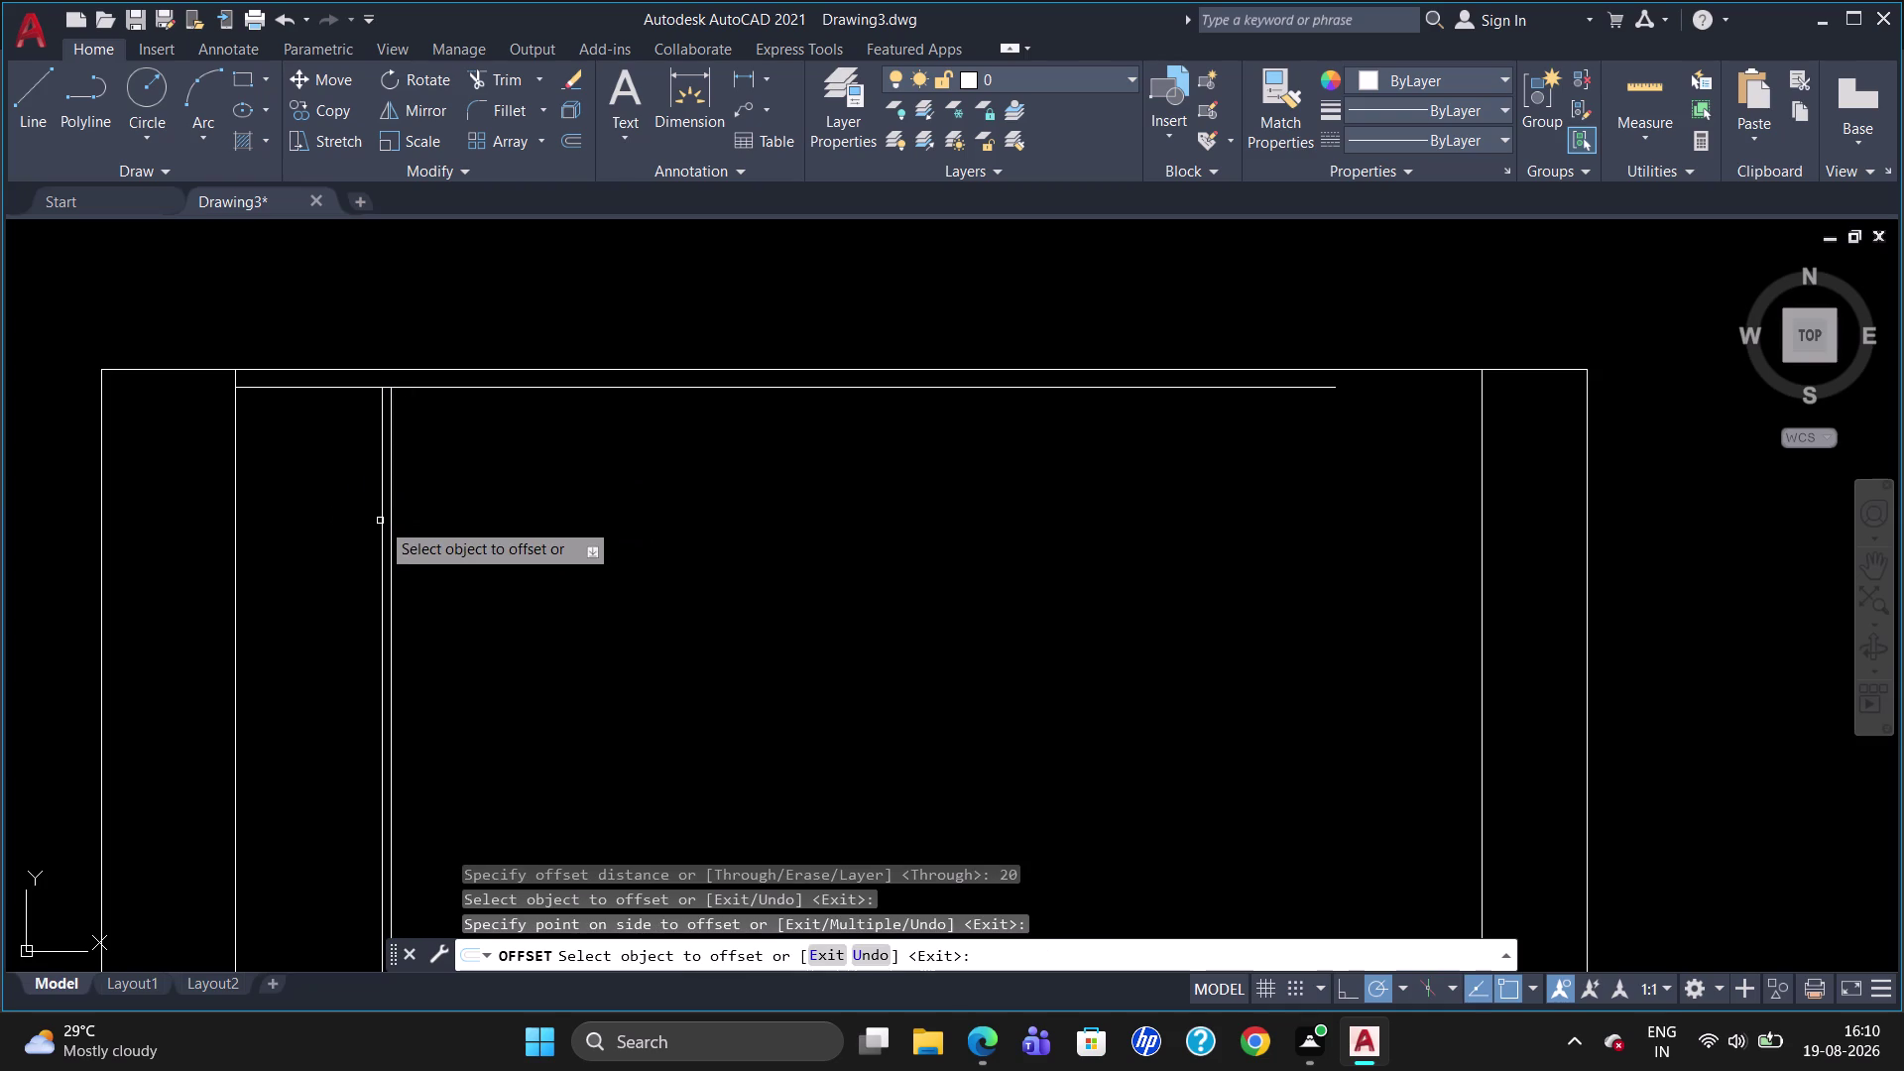
Offset the new line a further 70 units to the left.
click(380, 521)
click(381, 531)
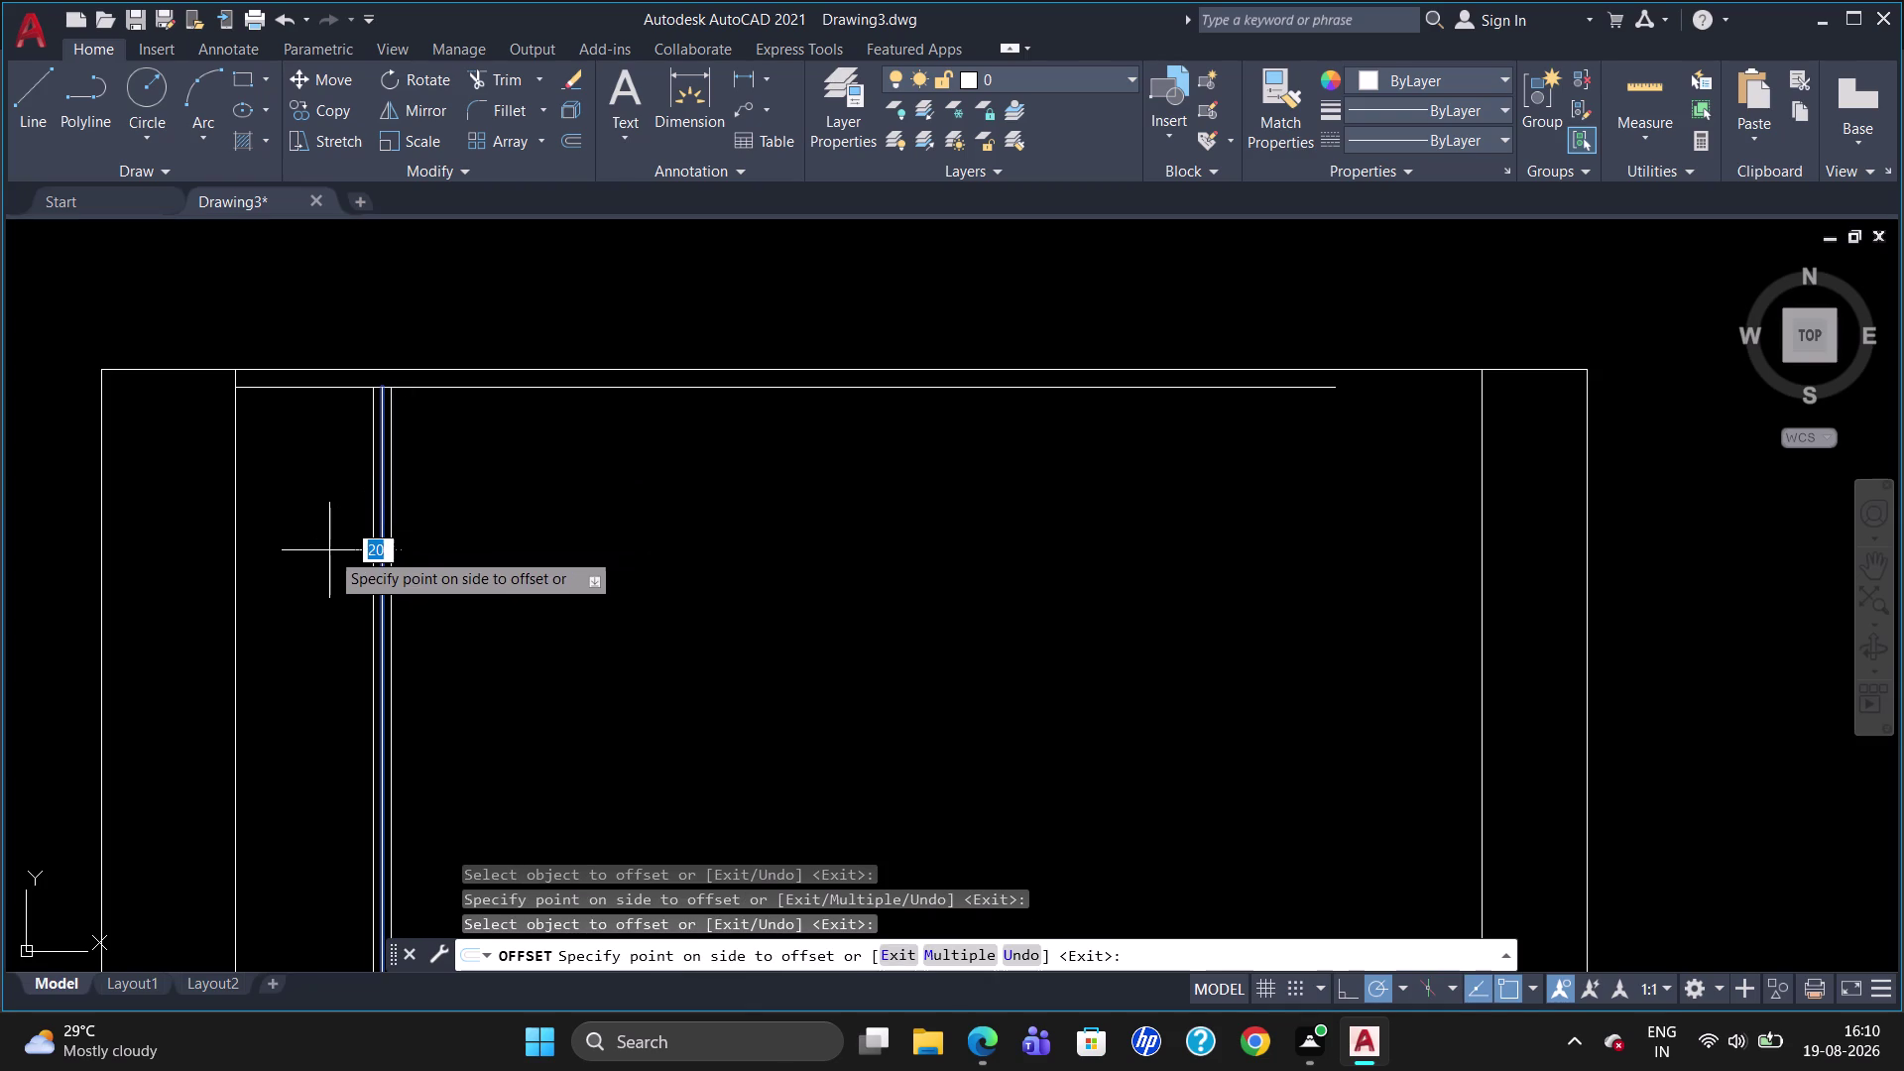
text(70)
key(Return)
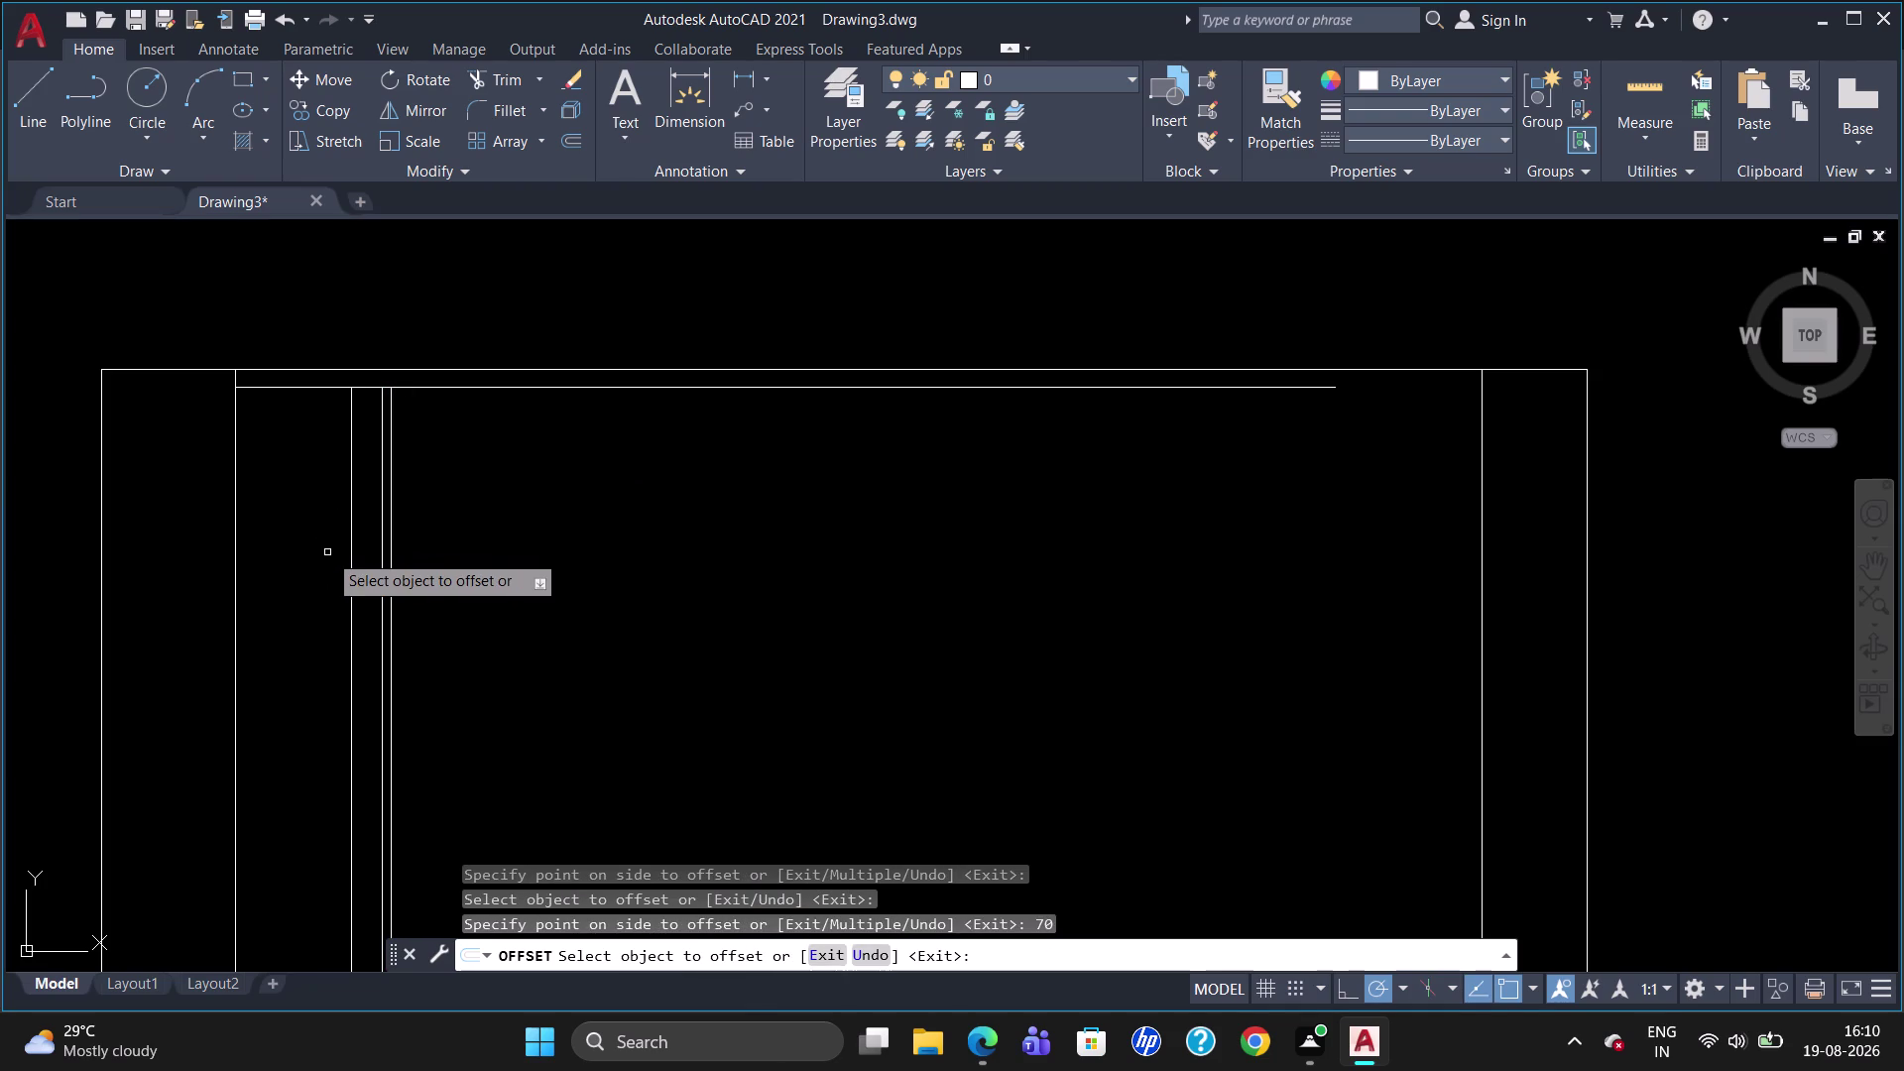
key(Escape)
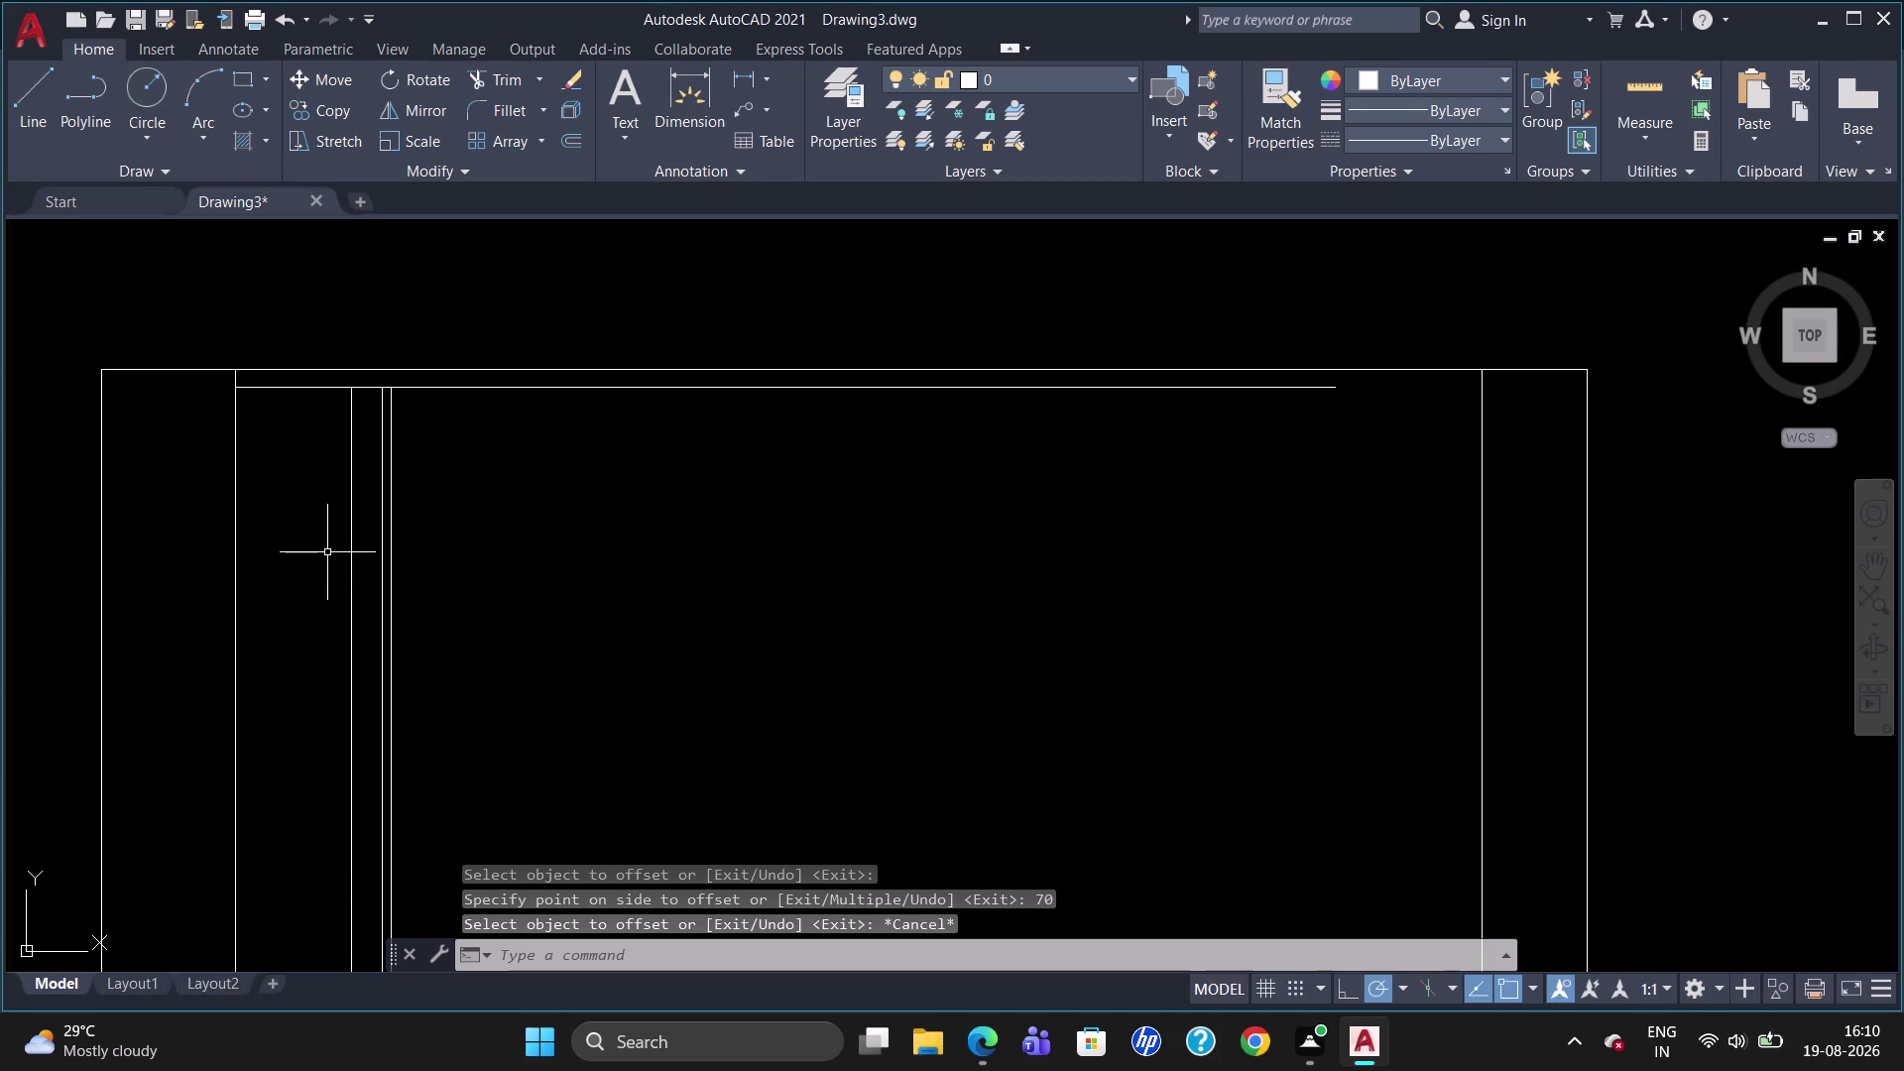
Extend the two inner left vertical lines up to the top outer frame line using EXTEND.
text(EX)
key(Return)
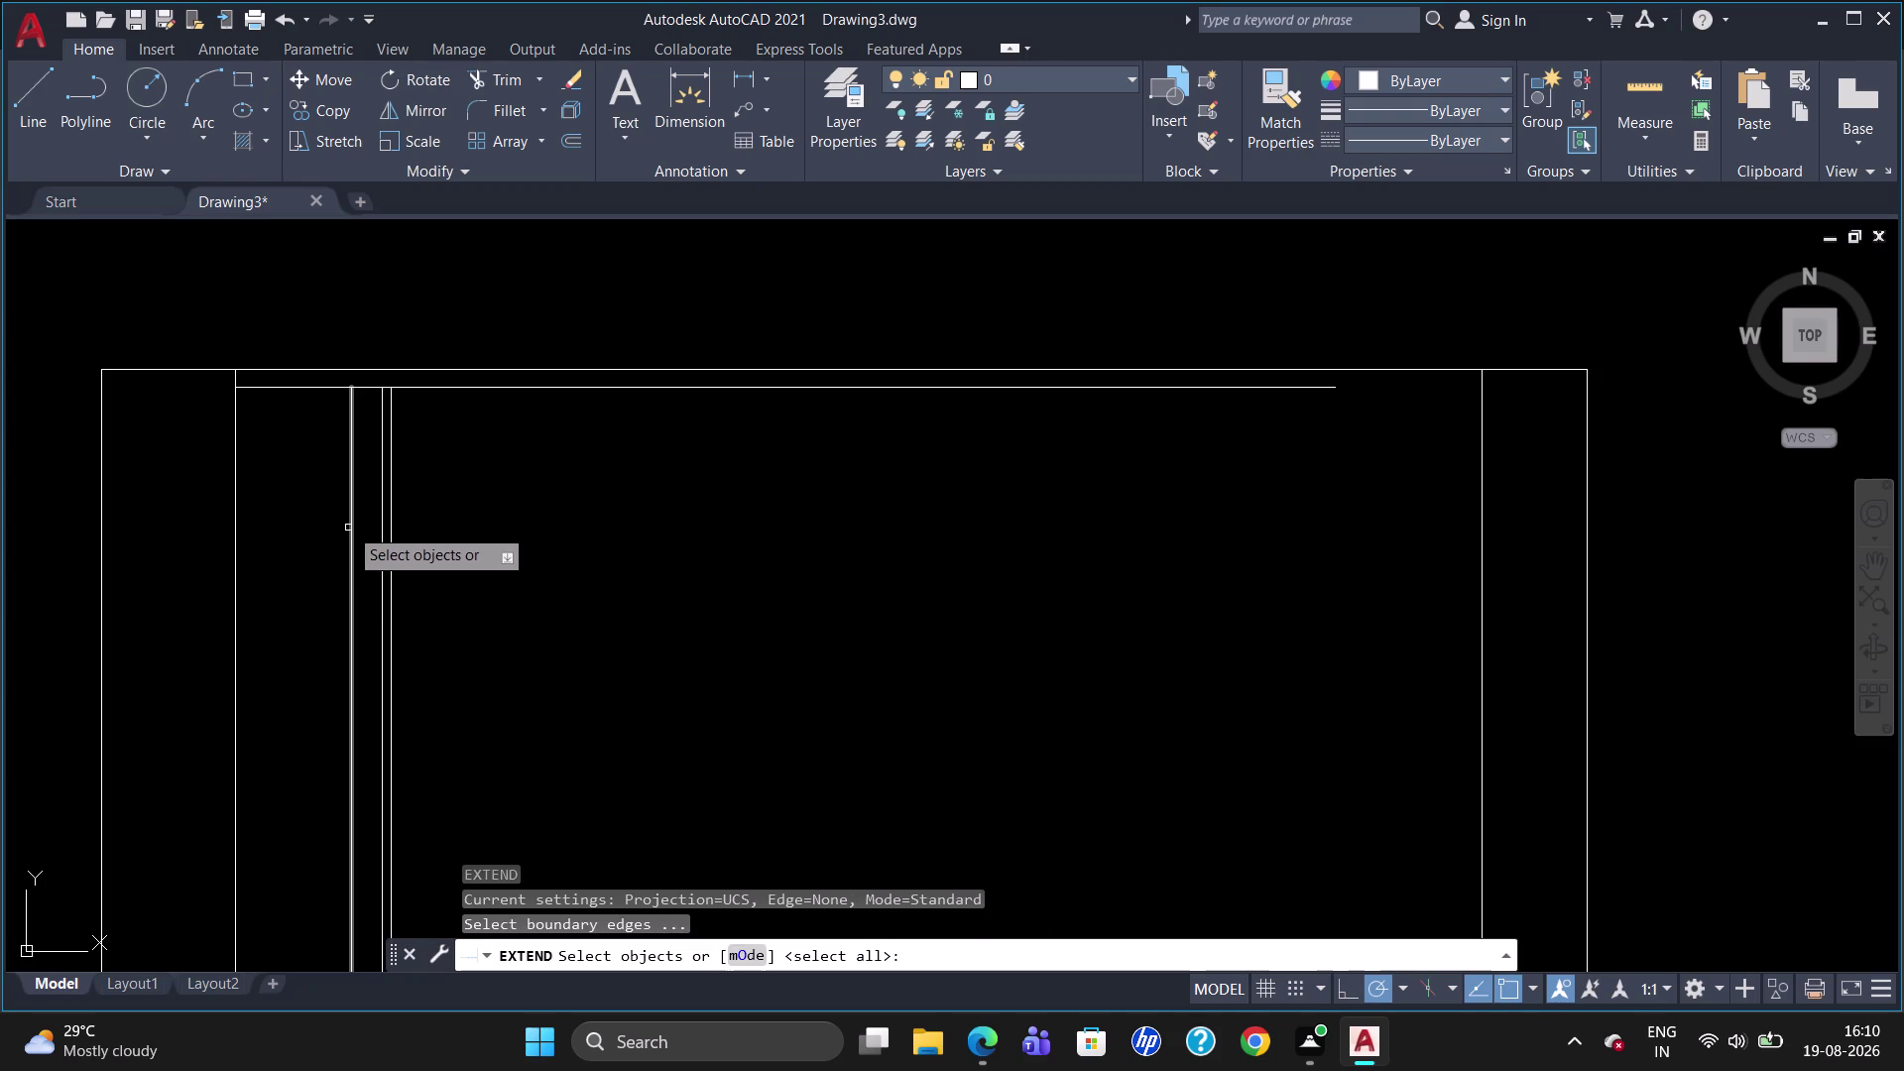
click(372, 372)
key(Return)
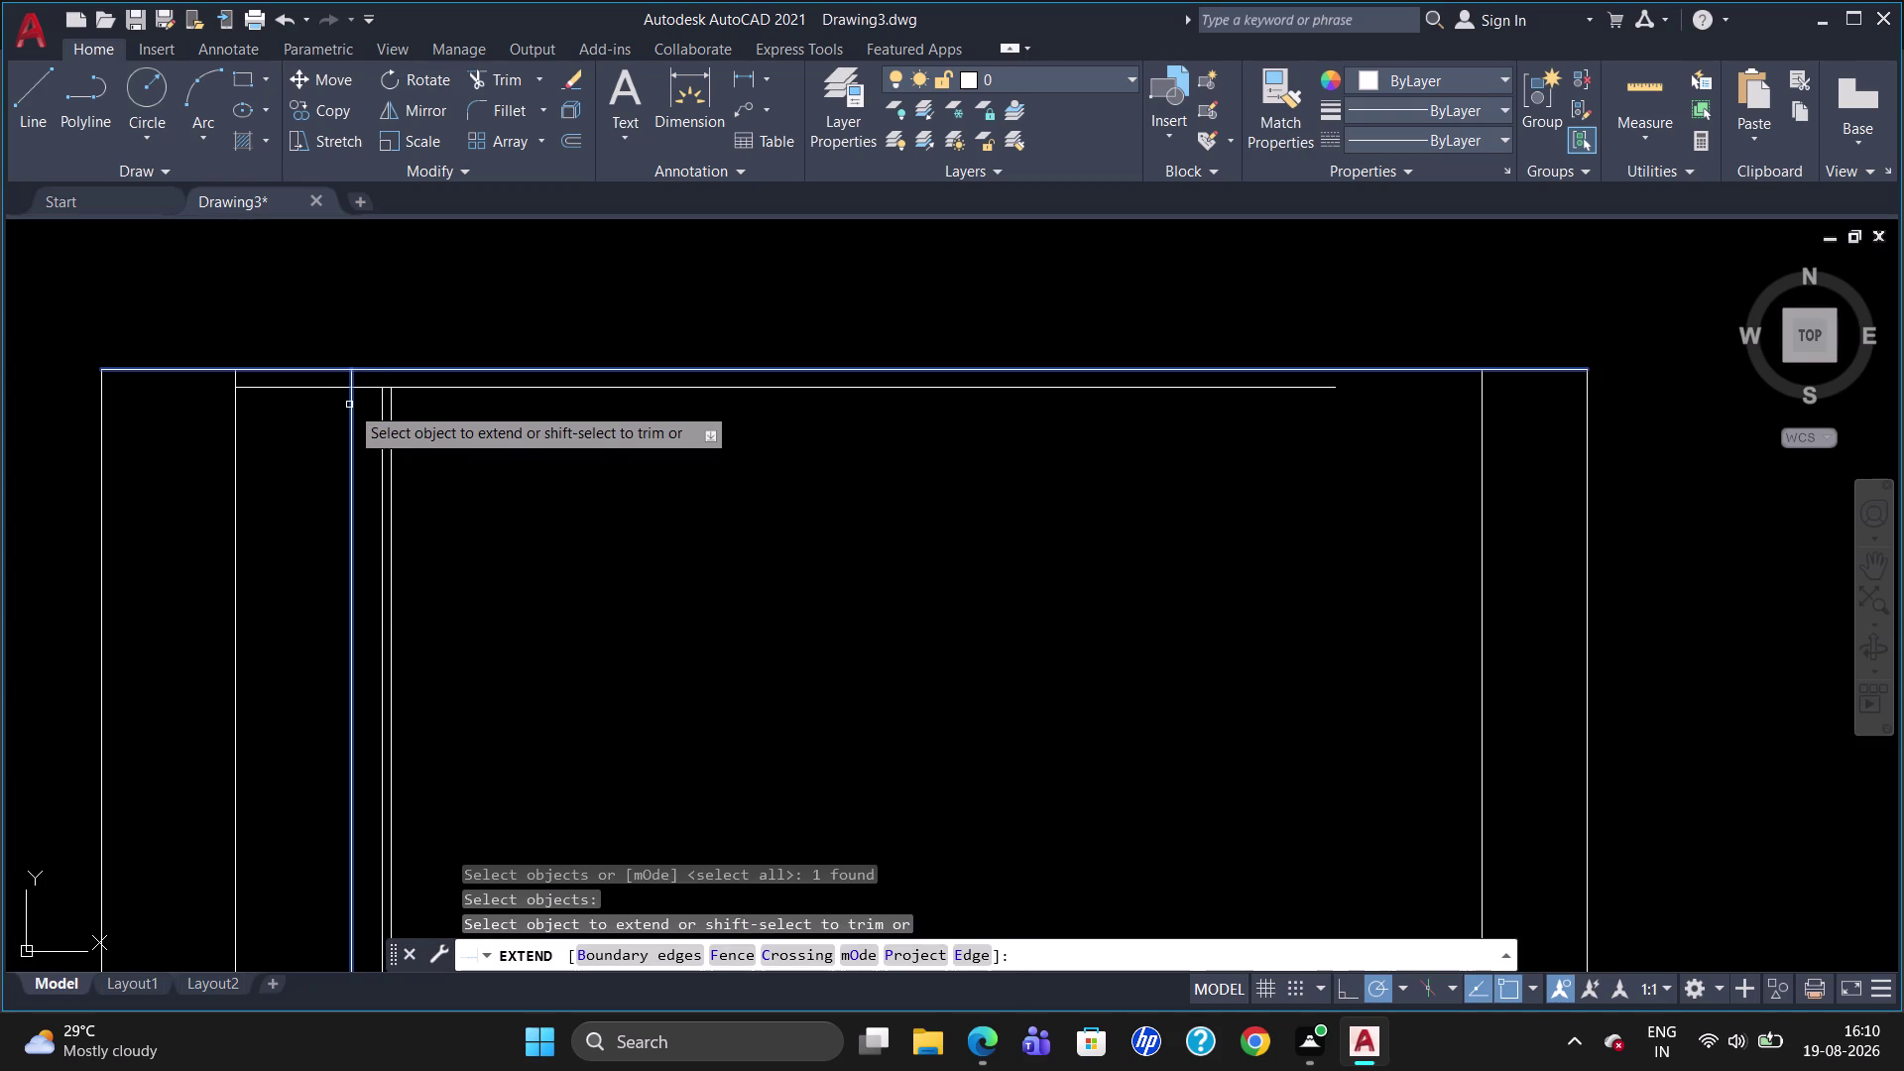
click(349, 405)
click(383, 407)
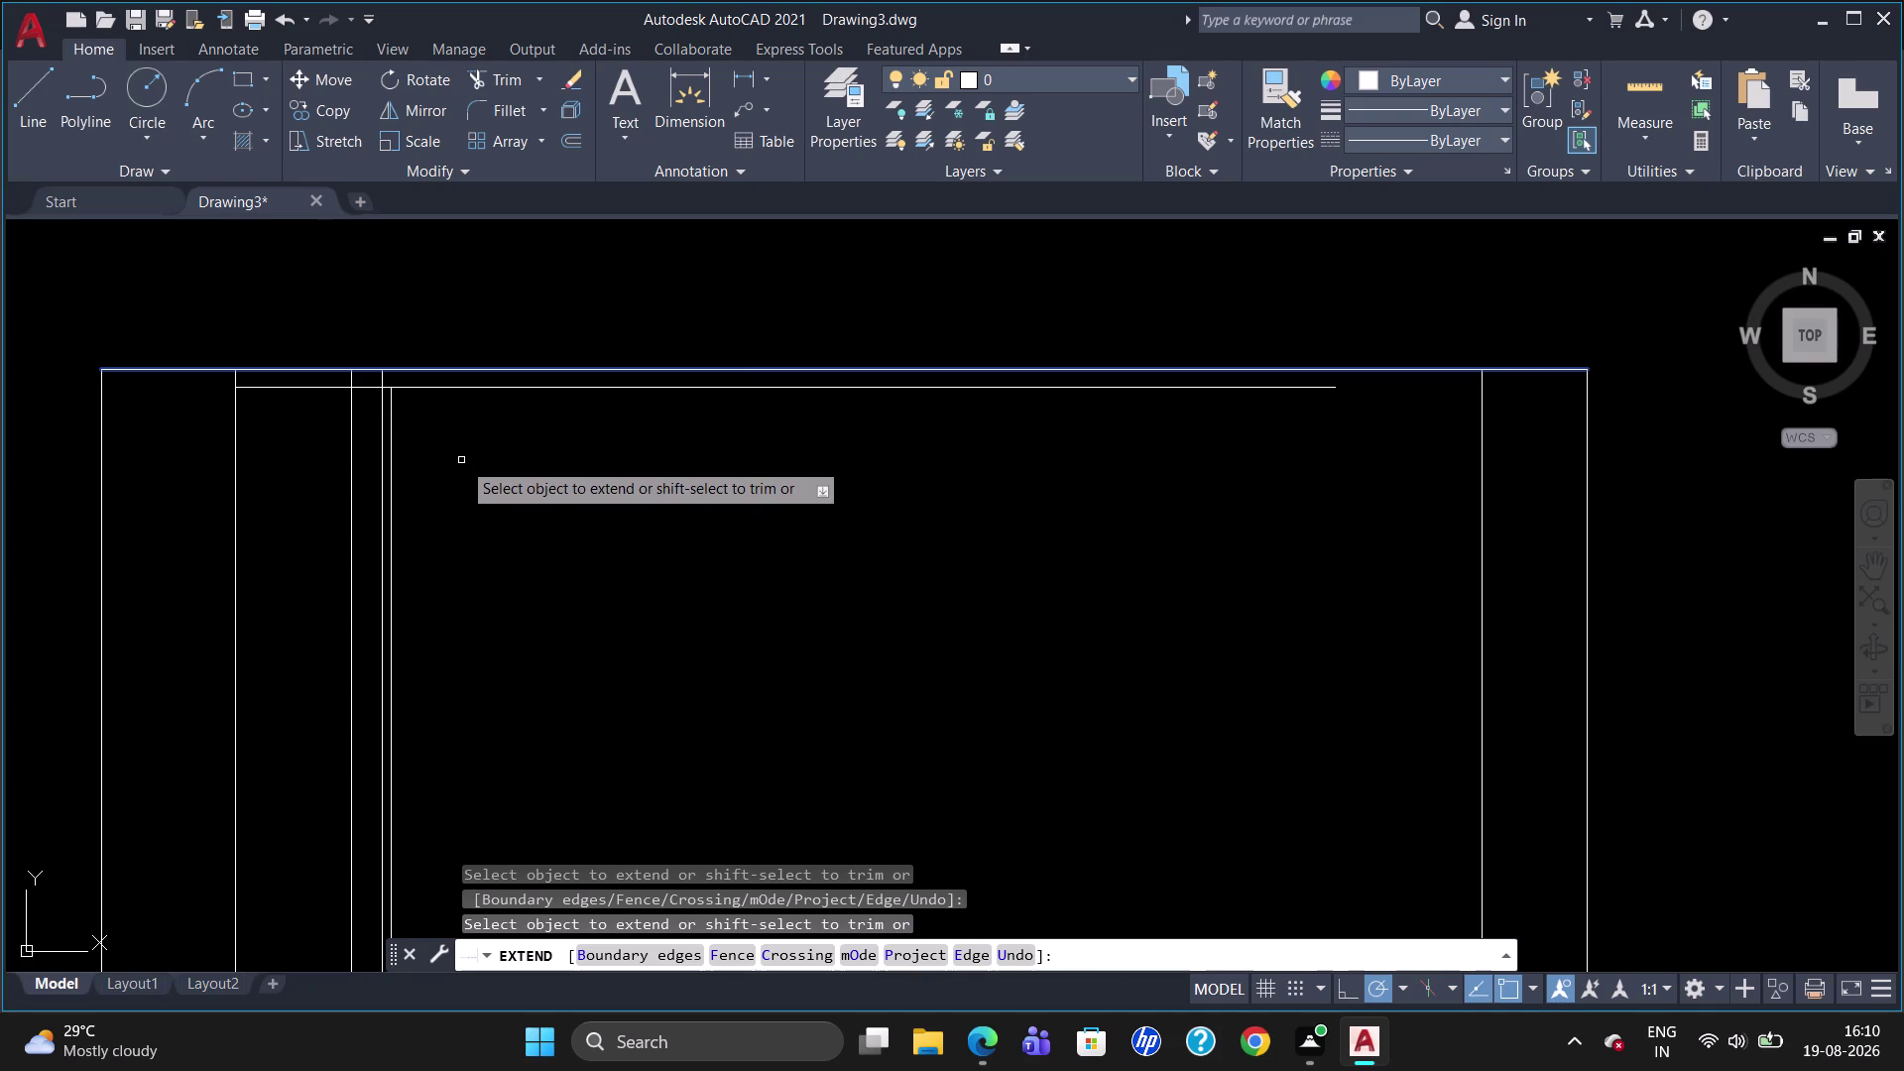
key(Escape)
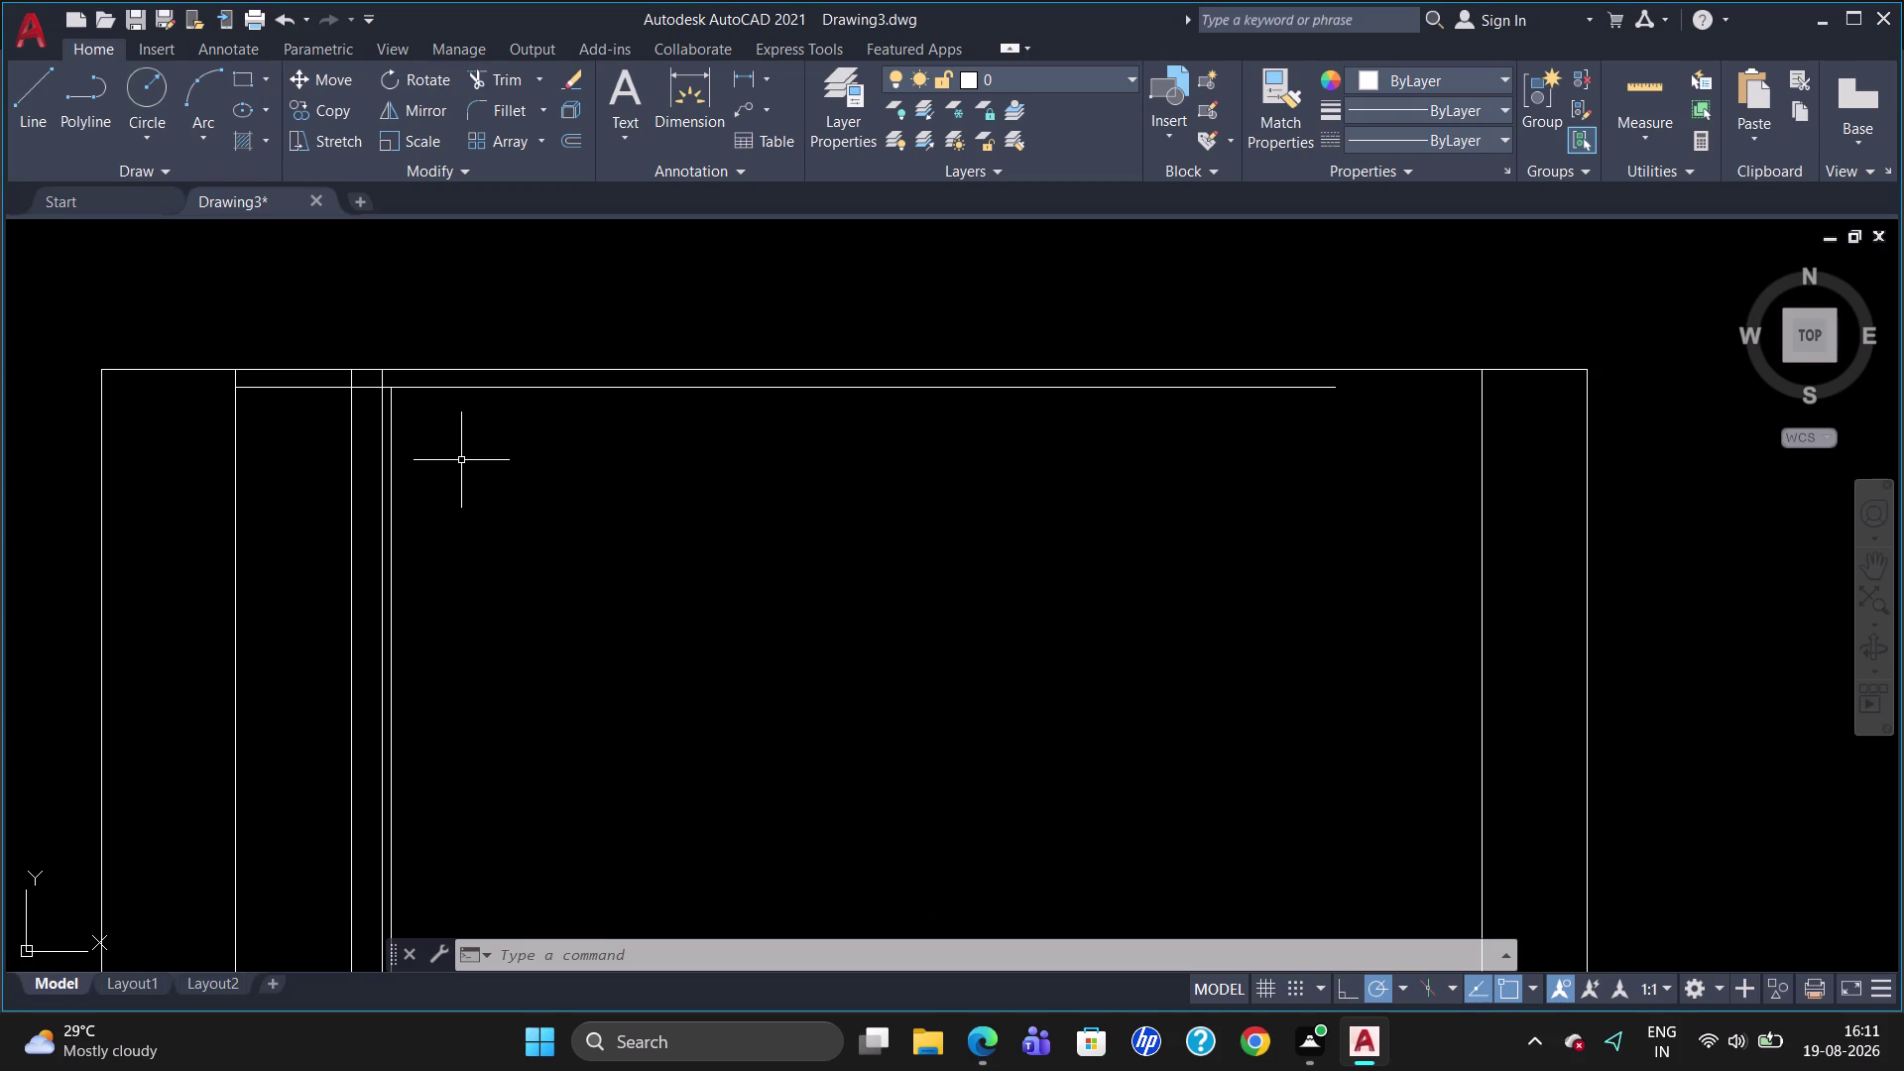
Offset the inner left line 200 to the right, then the new line 450 further right.
key(o)
key(Return)
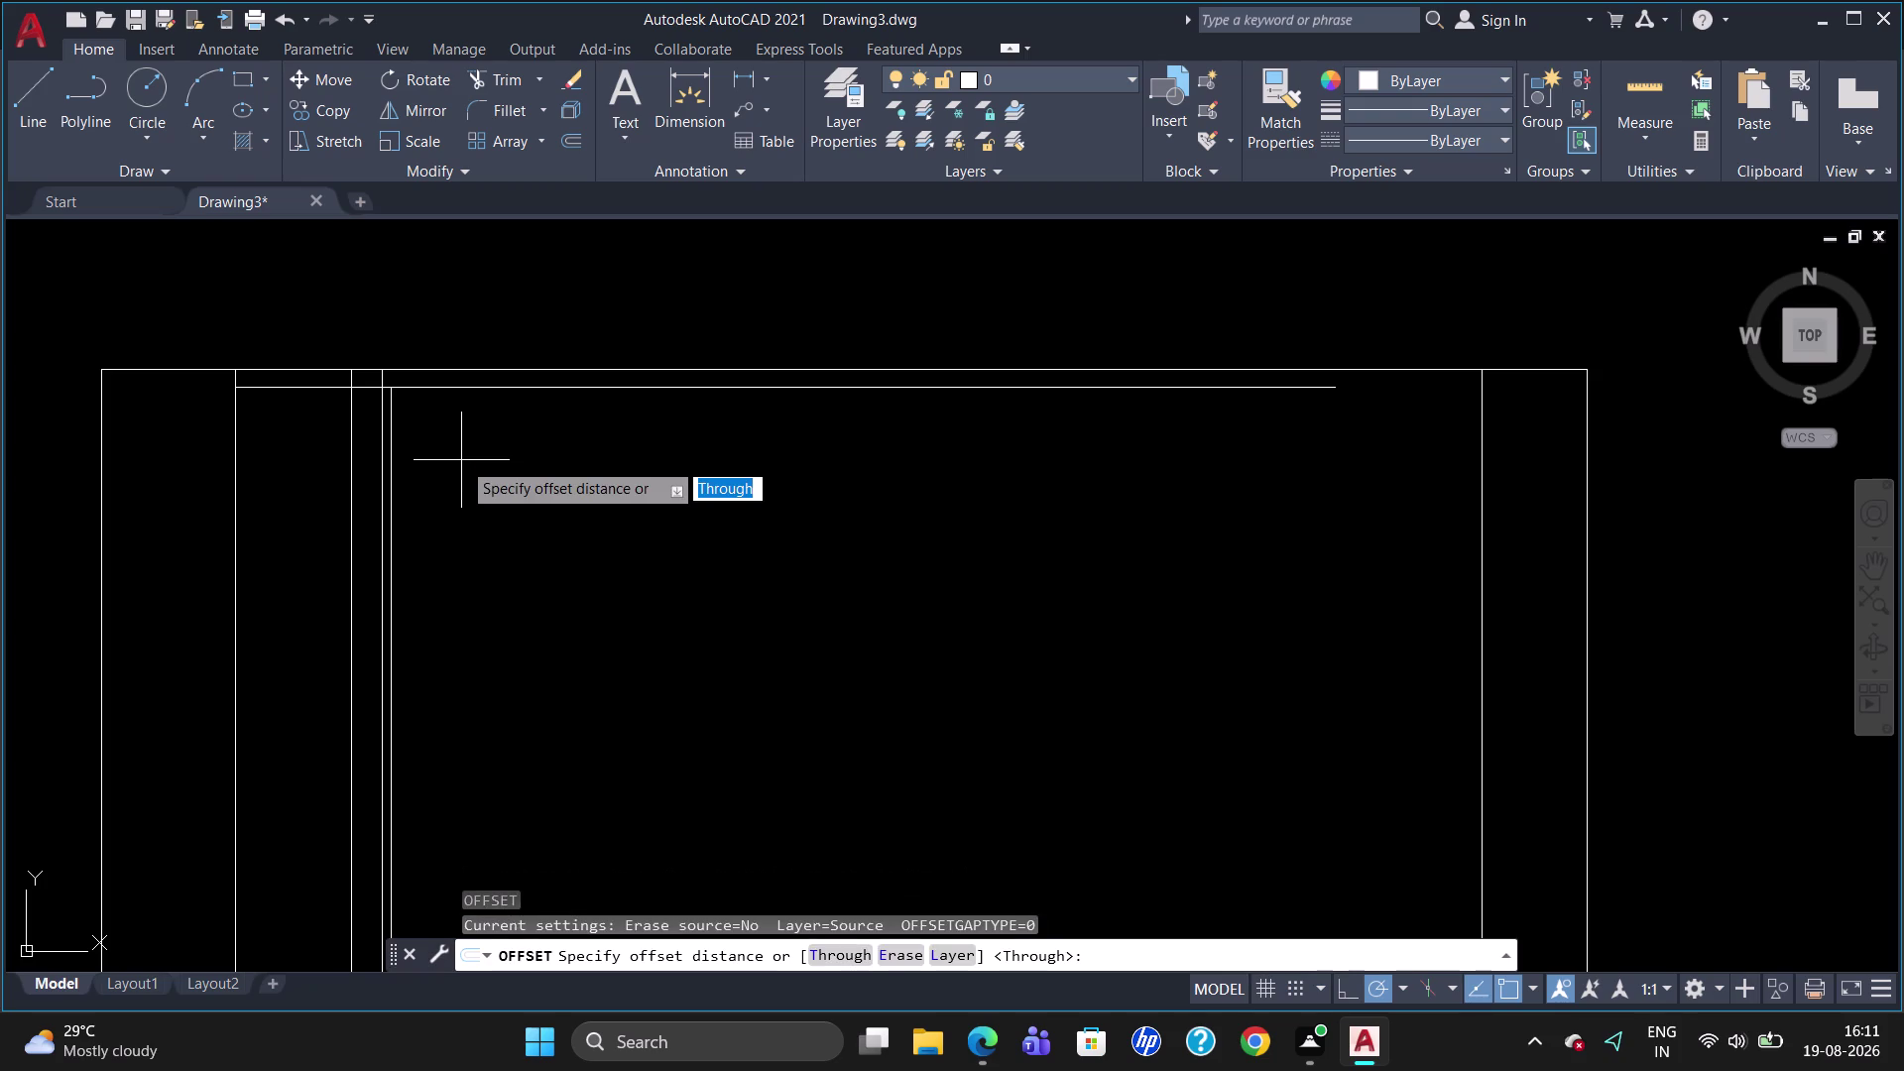
text(200)
key(Return)
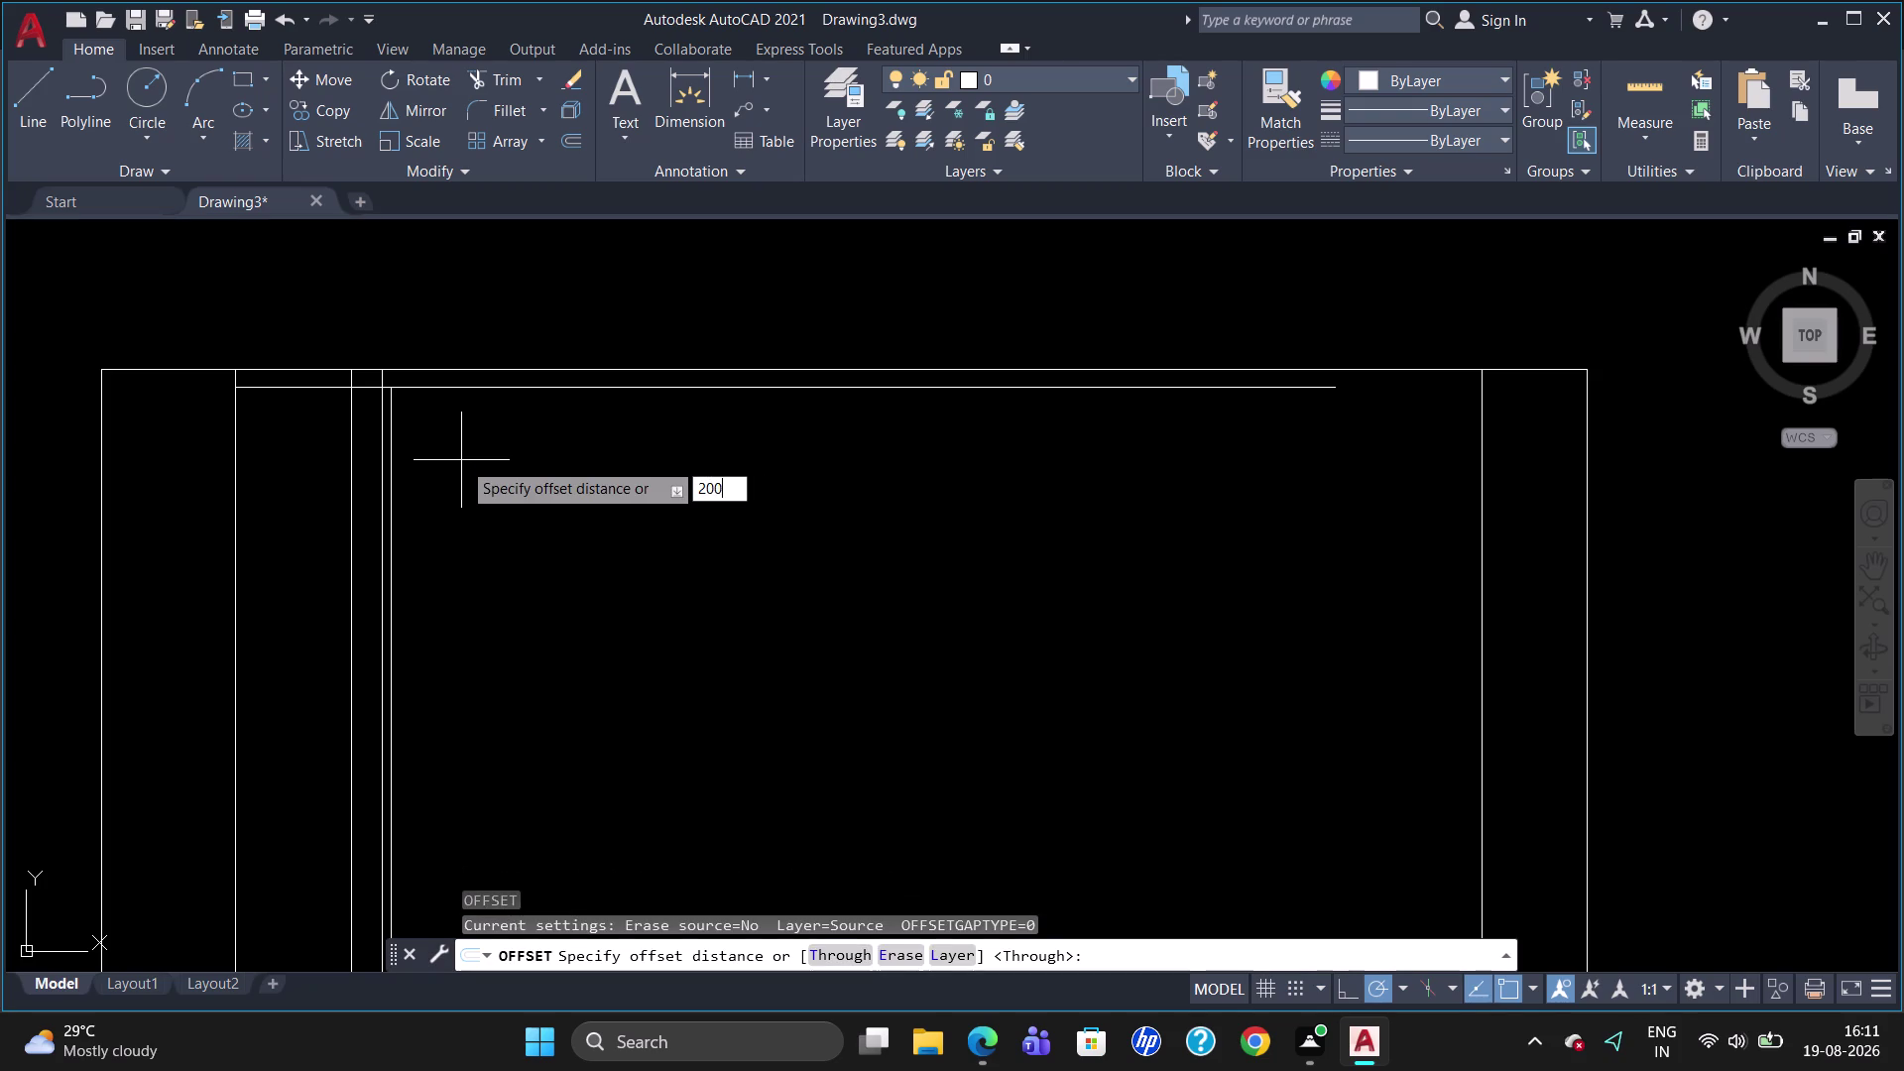
click(392, 491)
click(470, 511)
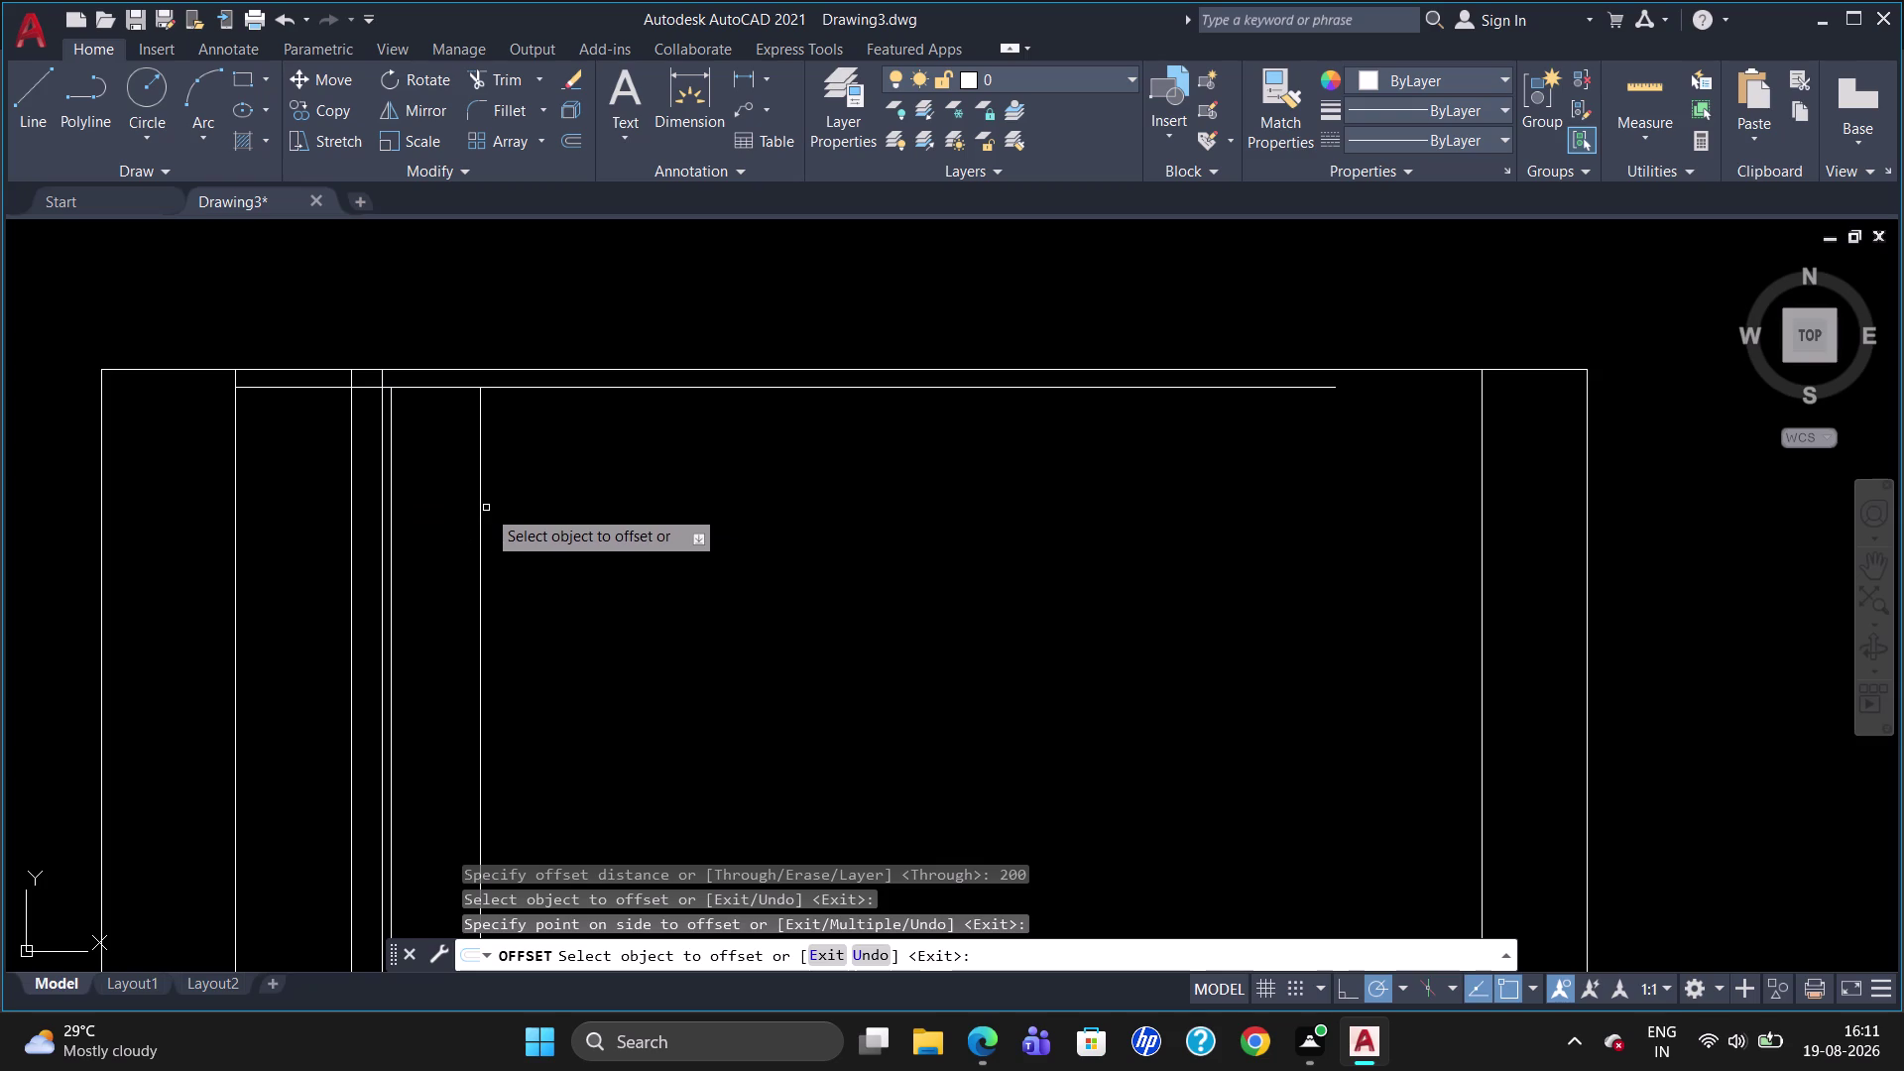
click(479, 511)
text(4)
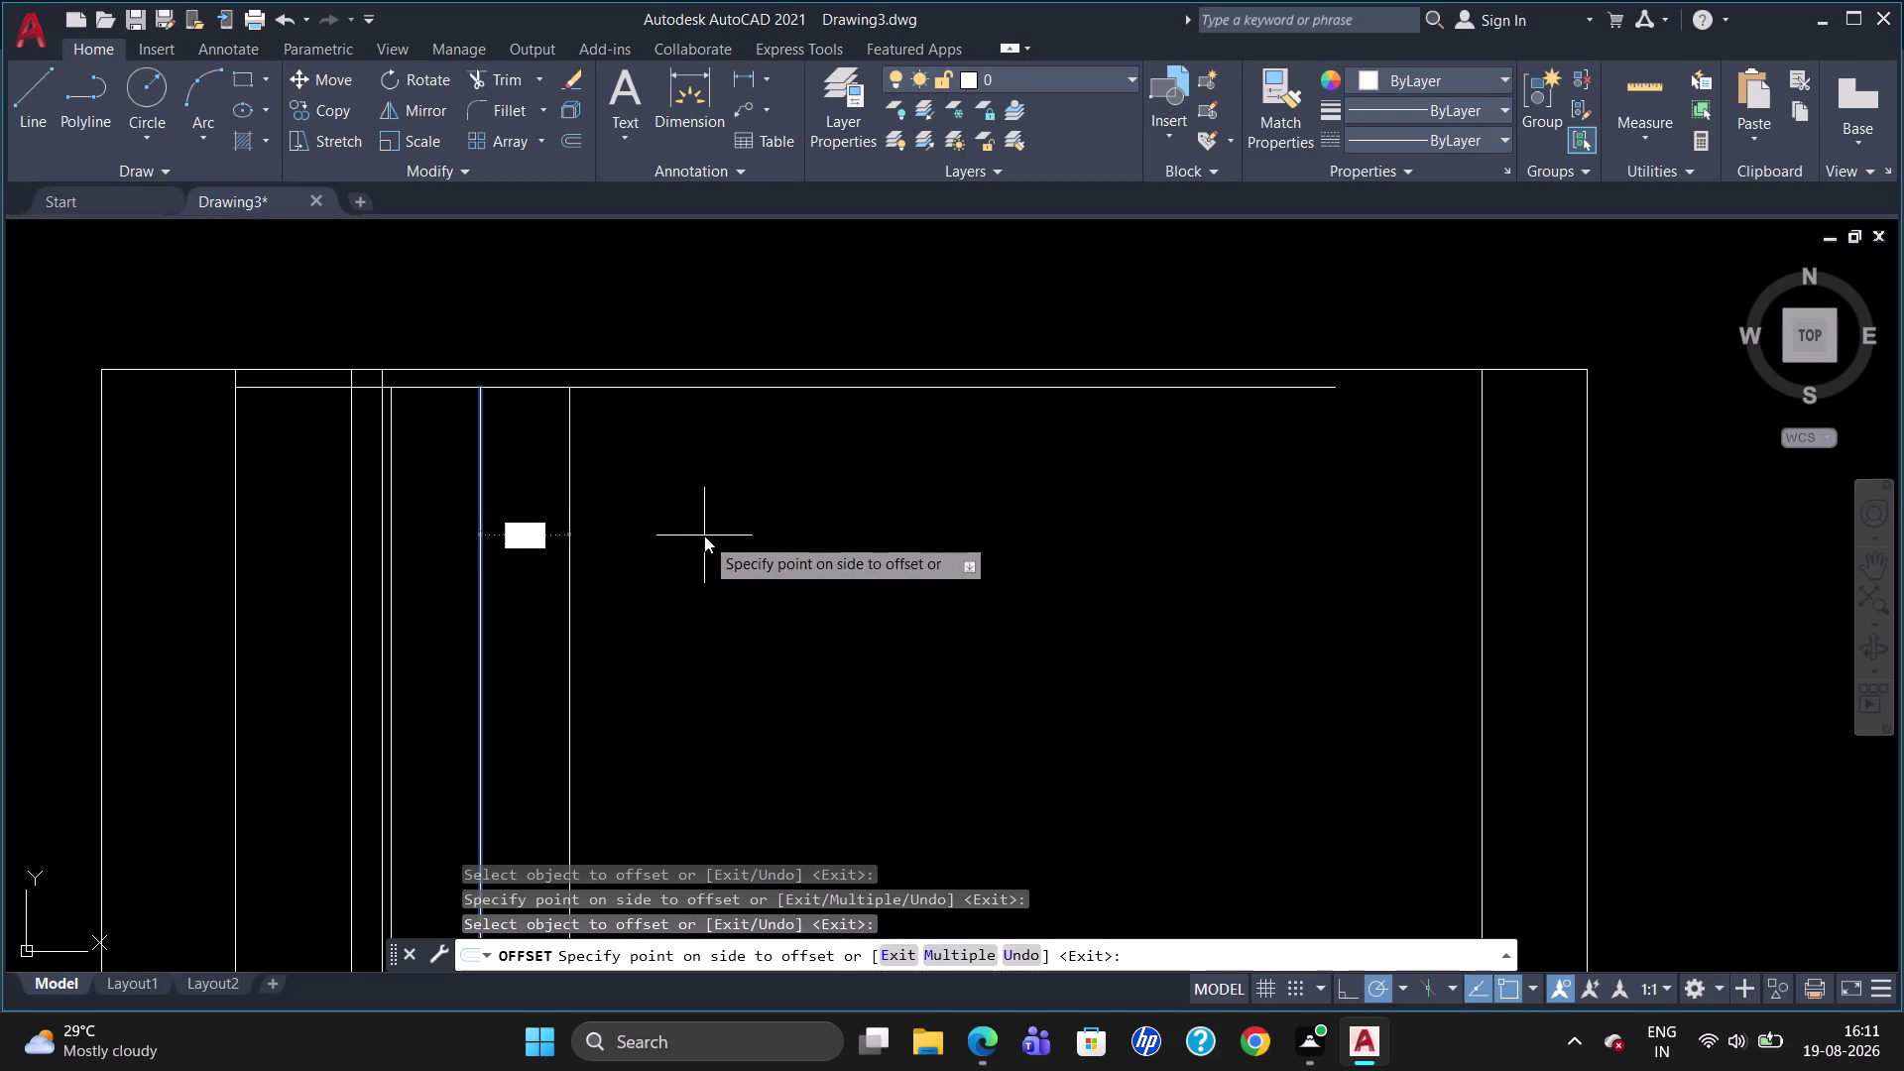
text(50)
key(Return)
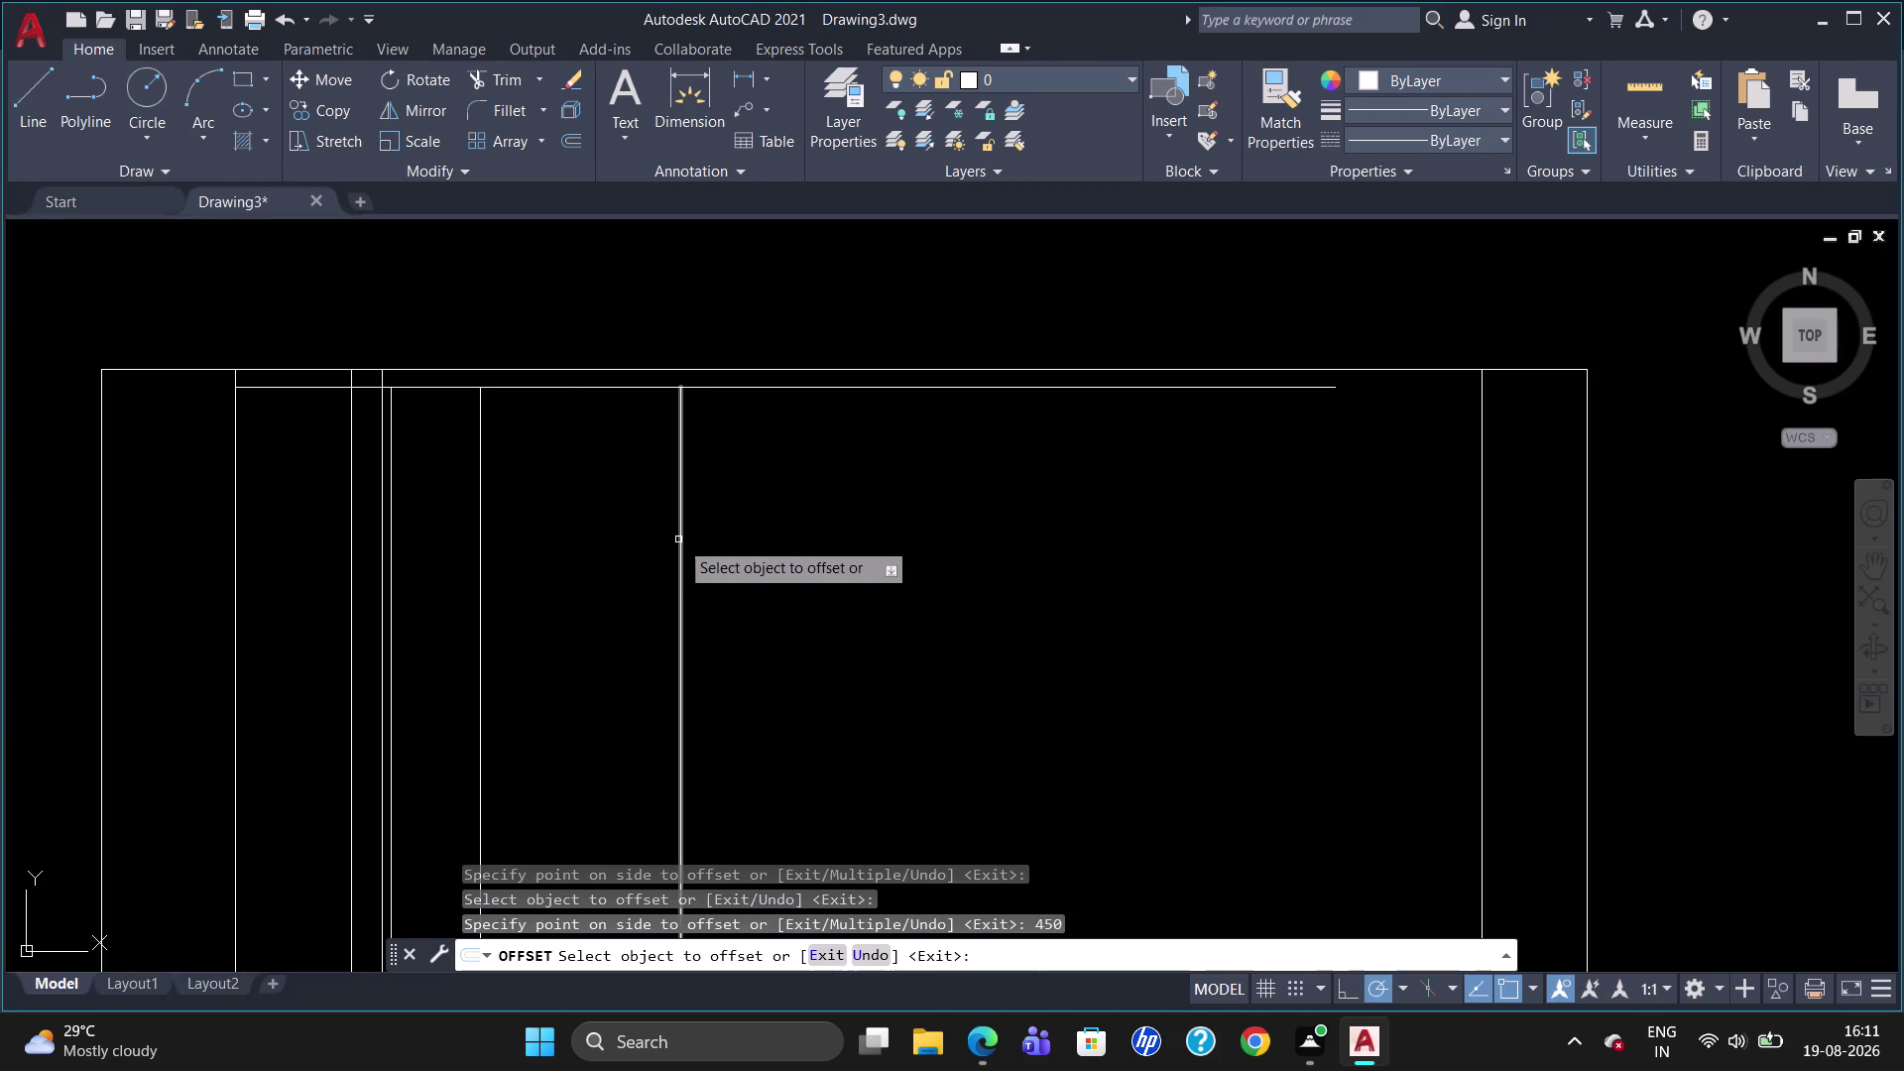
Add partitions 380, 640 and 380 further right, each offset from the newest line.
click(681, 560)
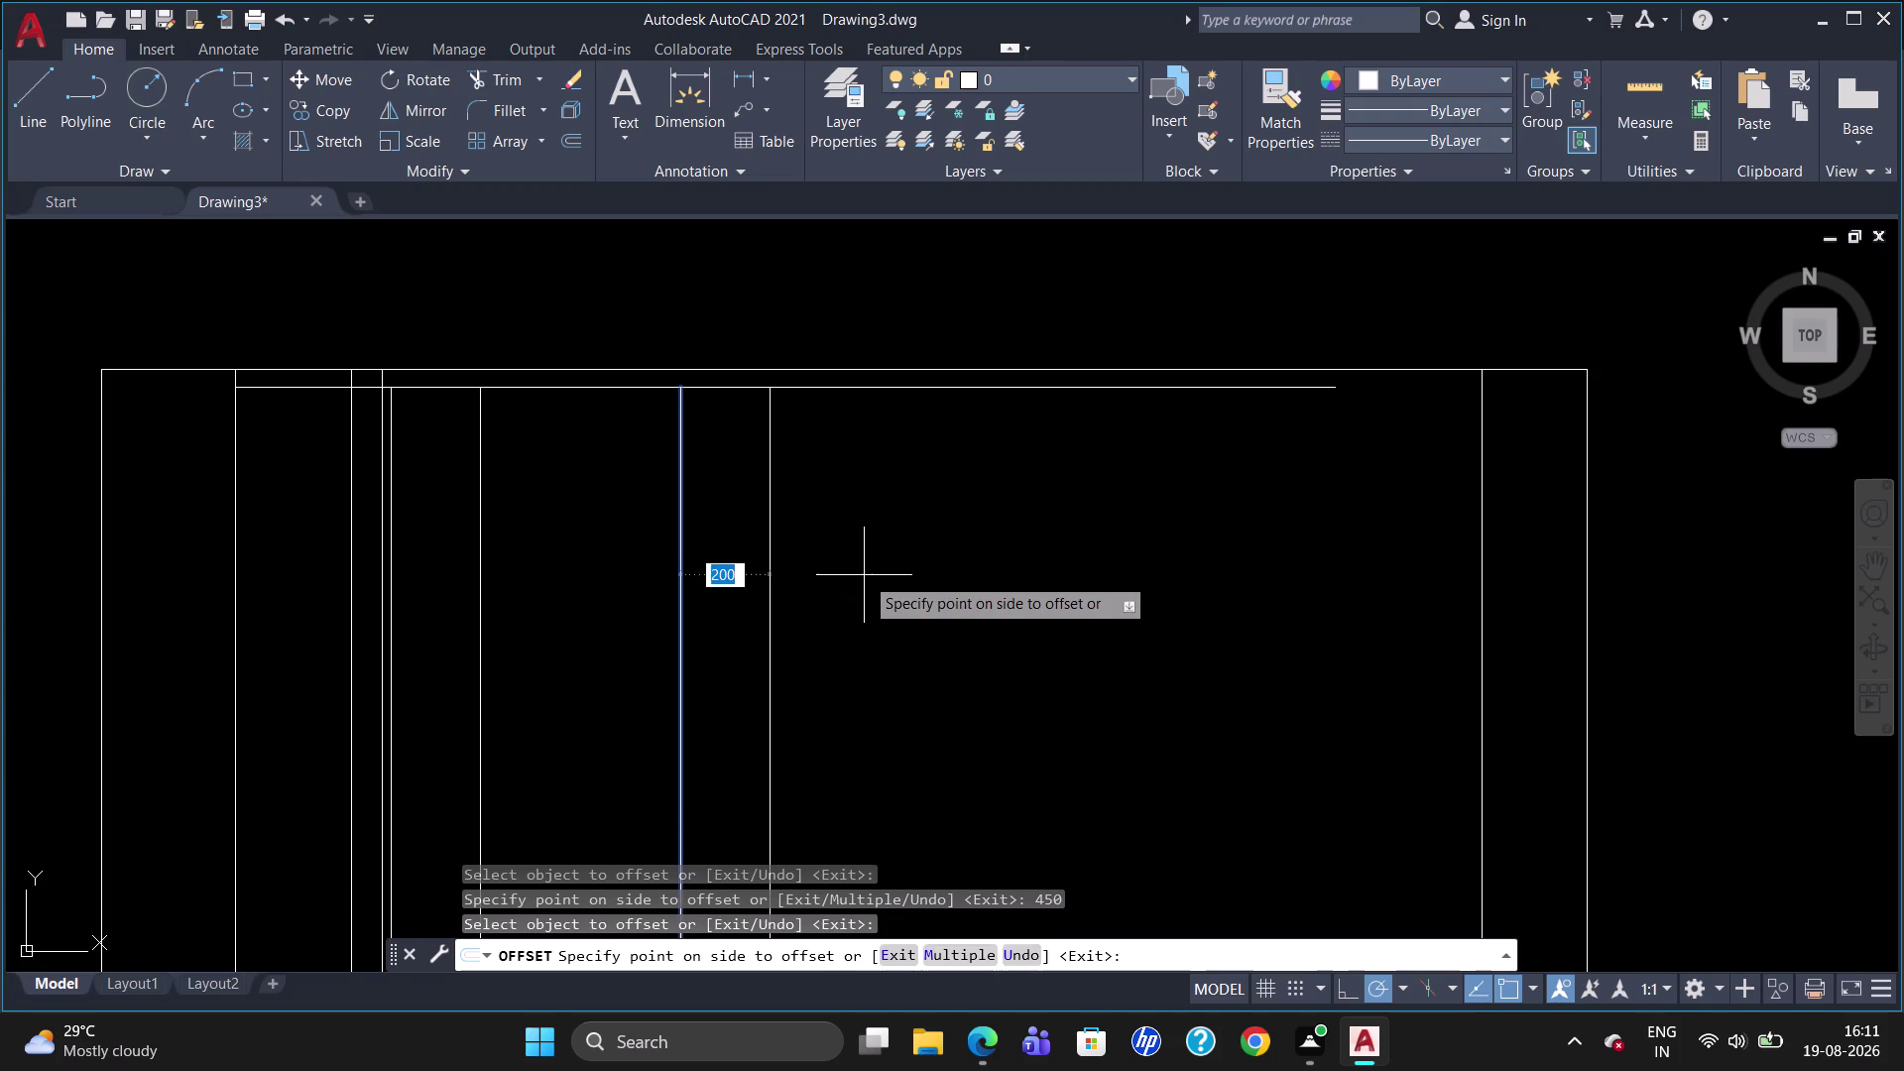
key(3)
text(80)
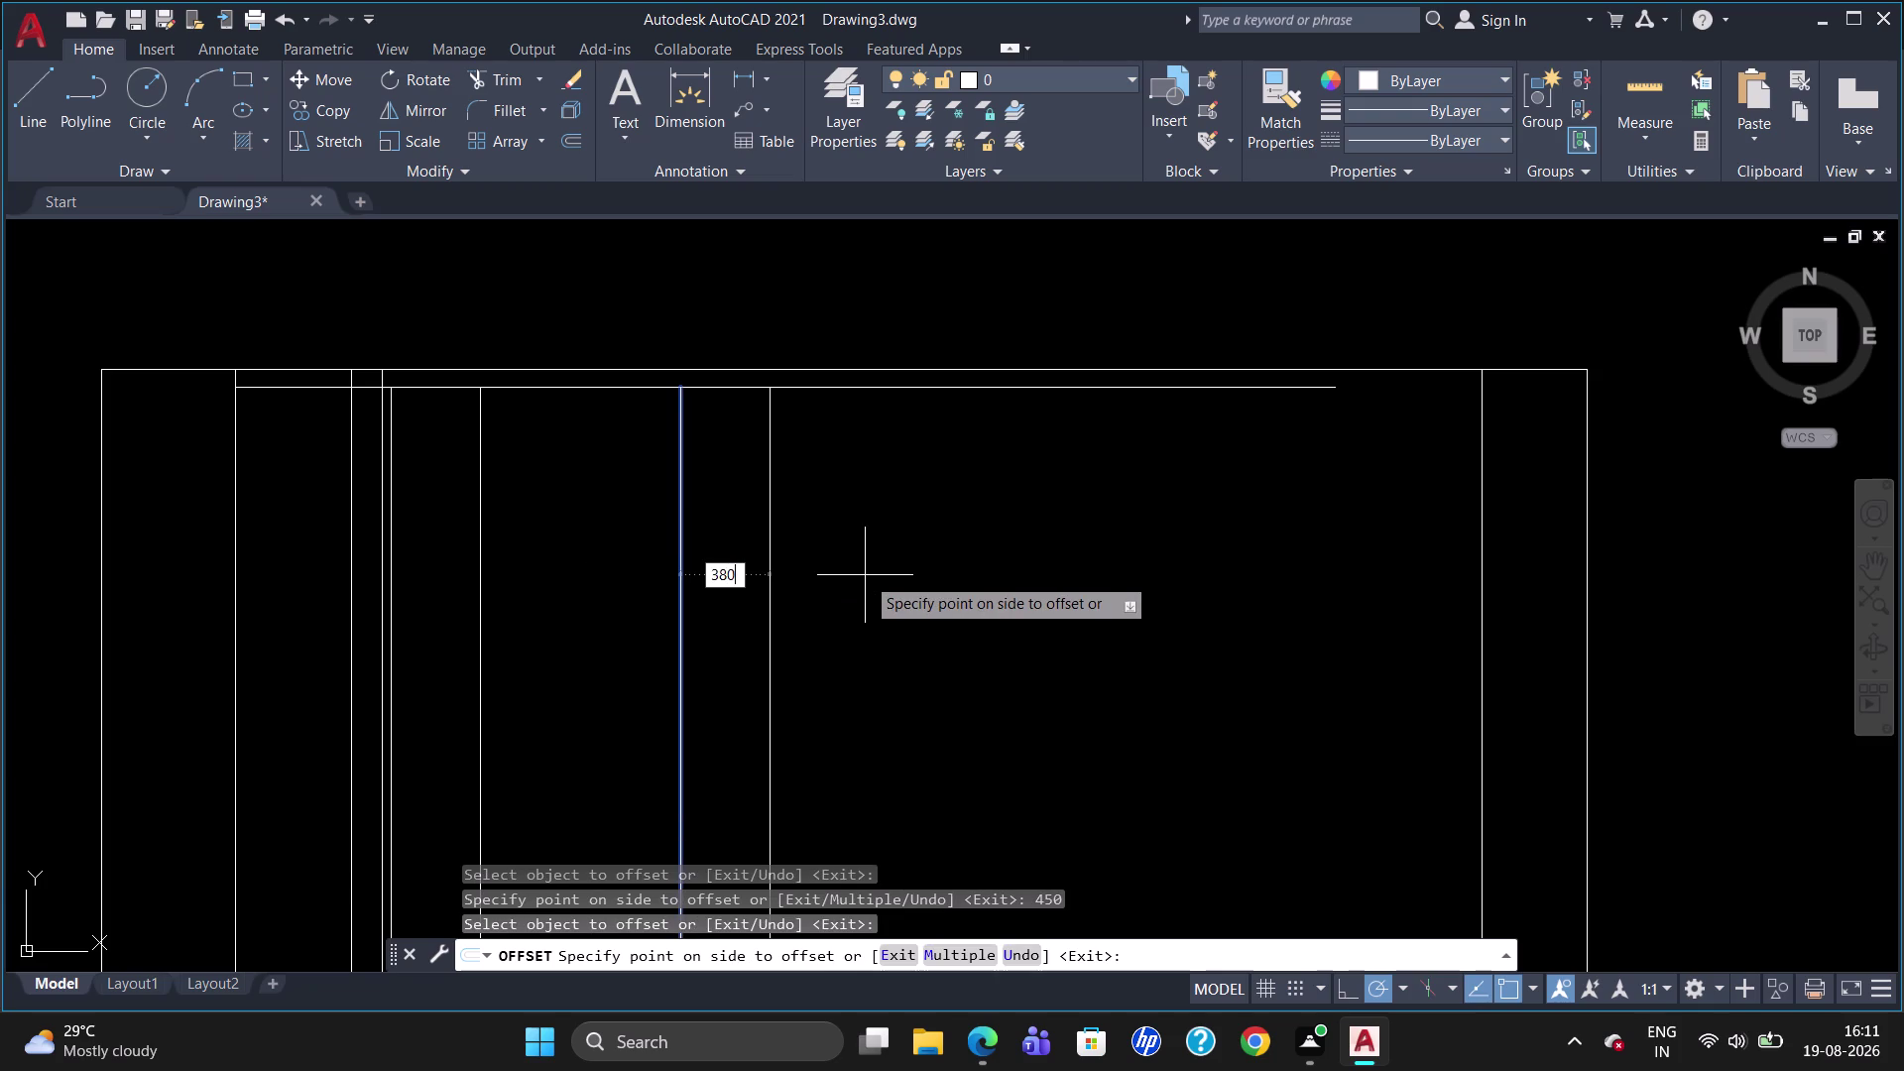
key(Return)
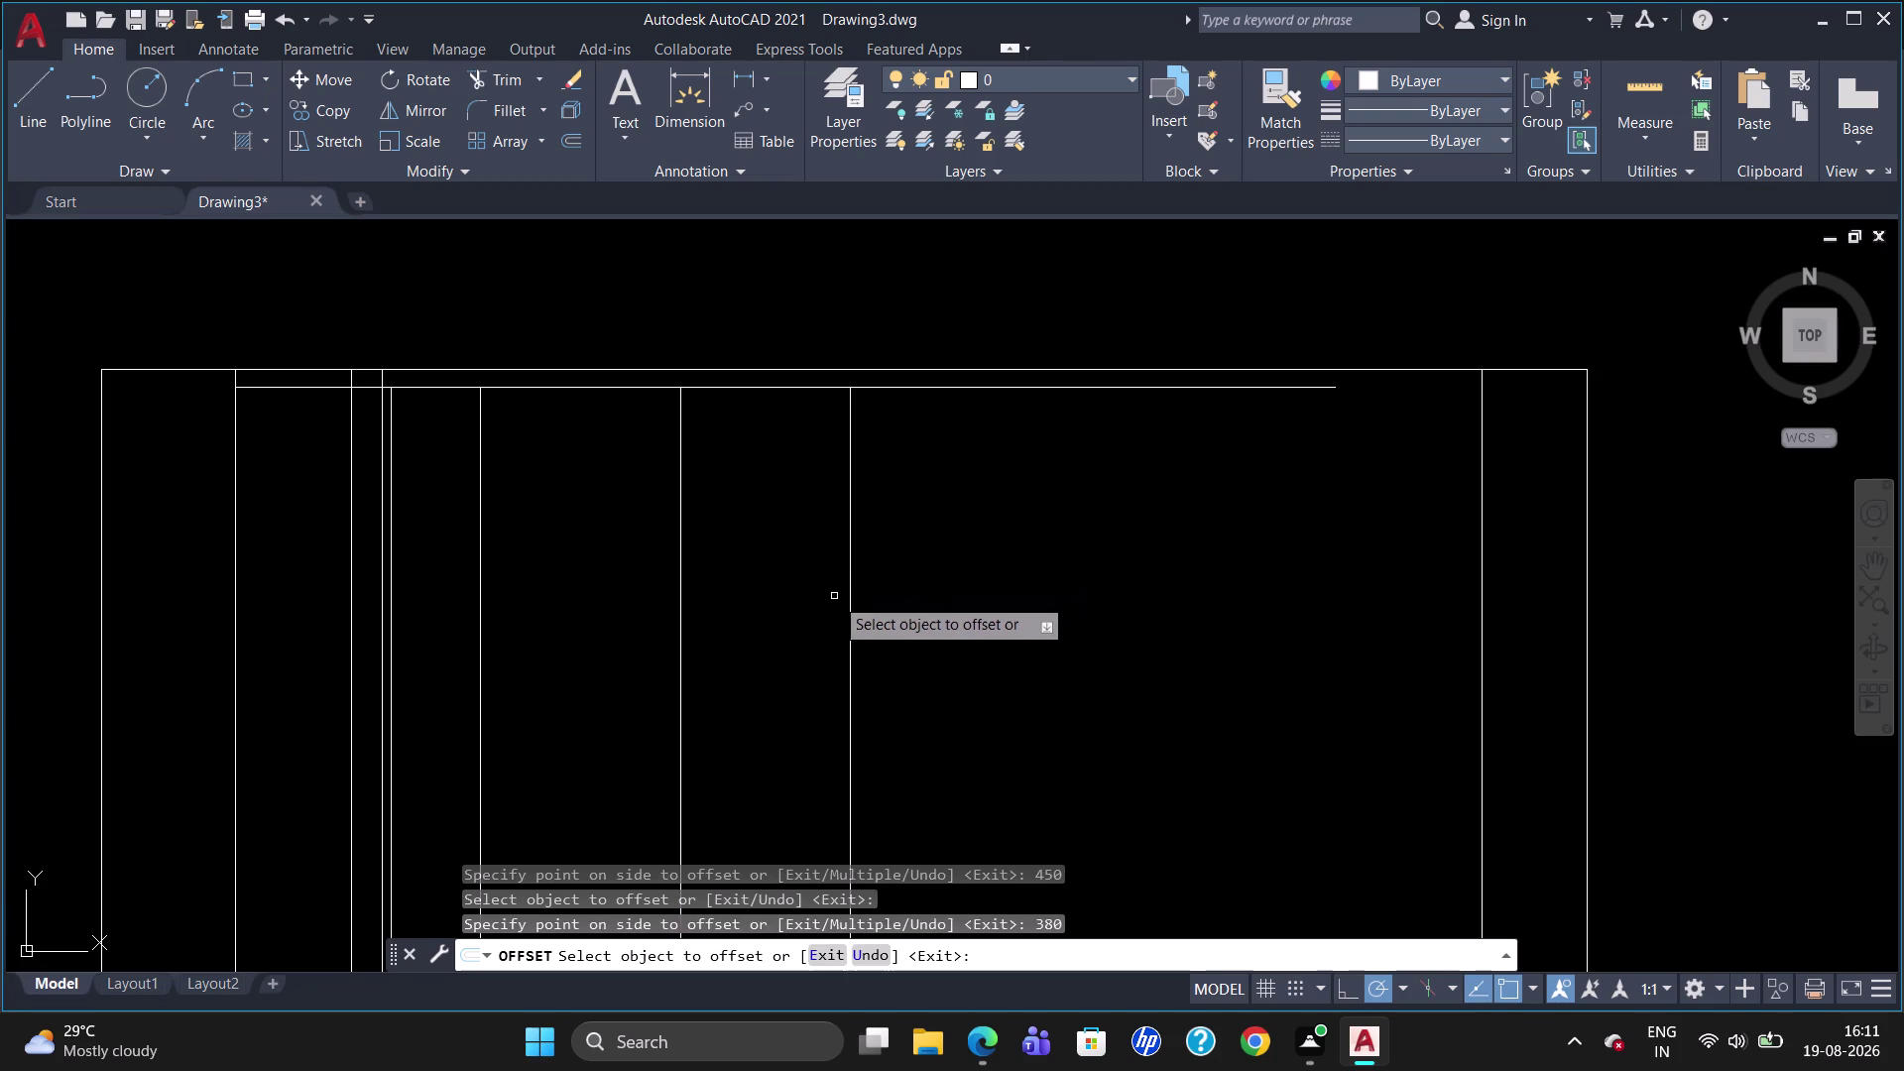
click(848, 600)
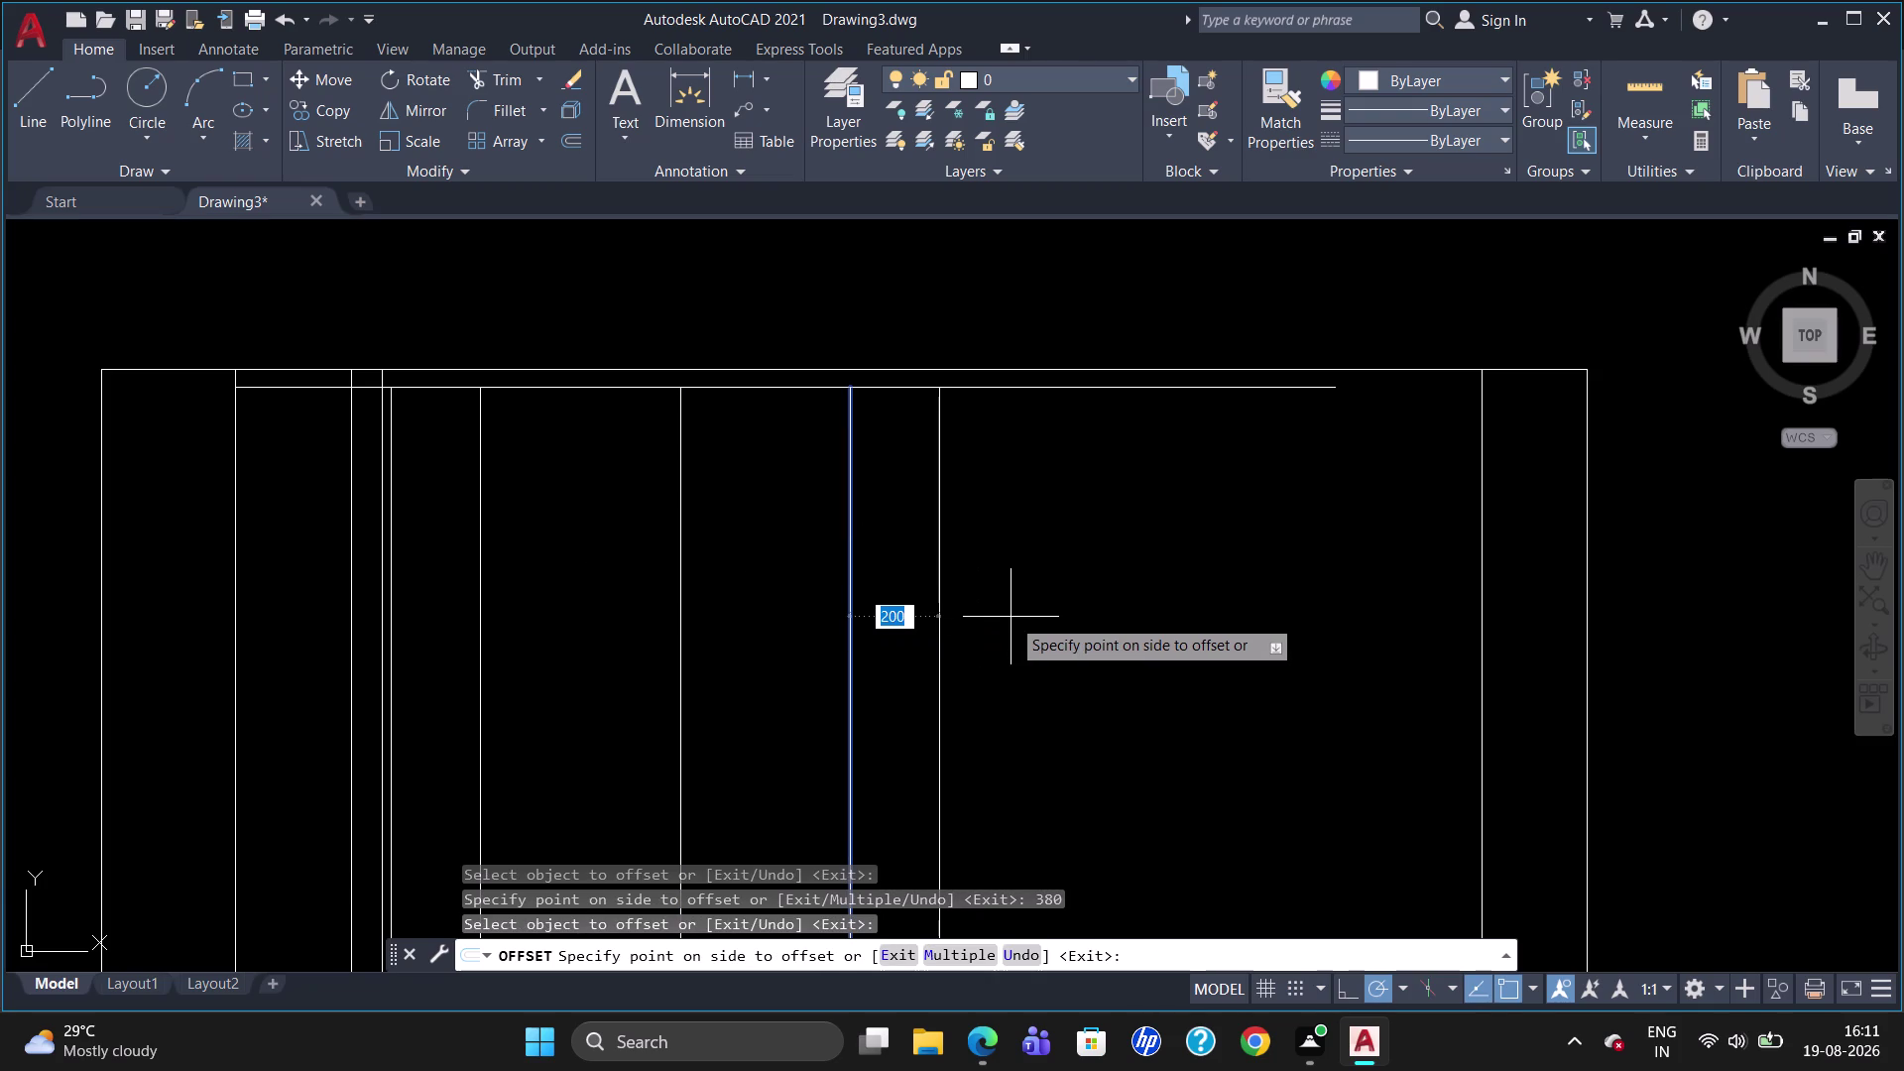
text(64)
key(0)
key(Return)
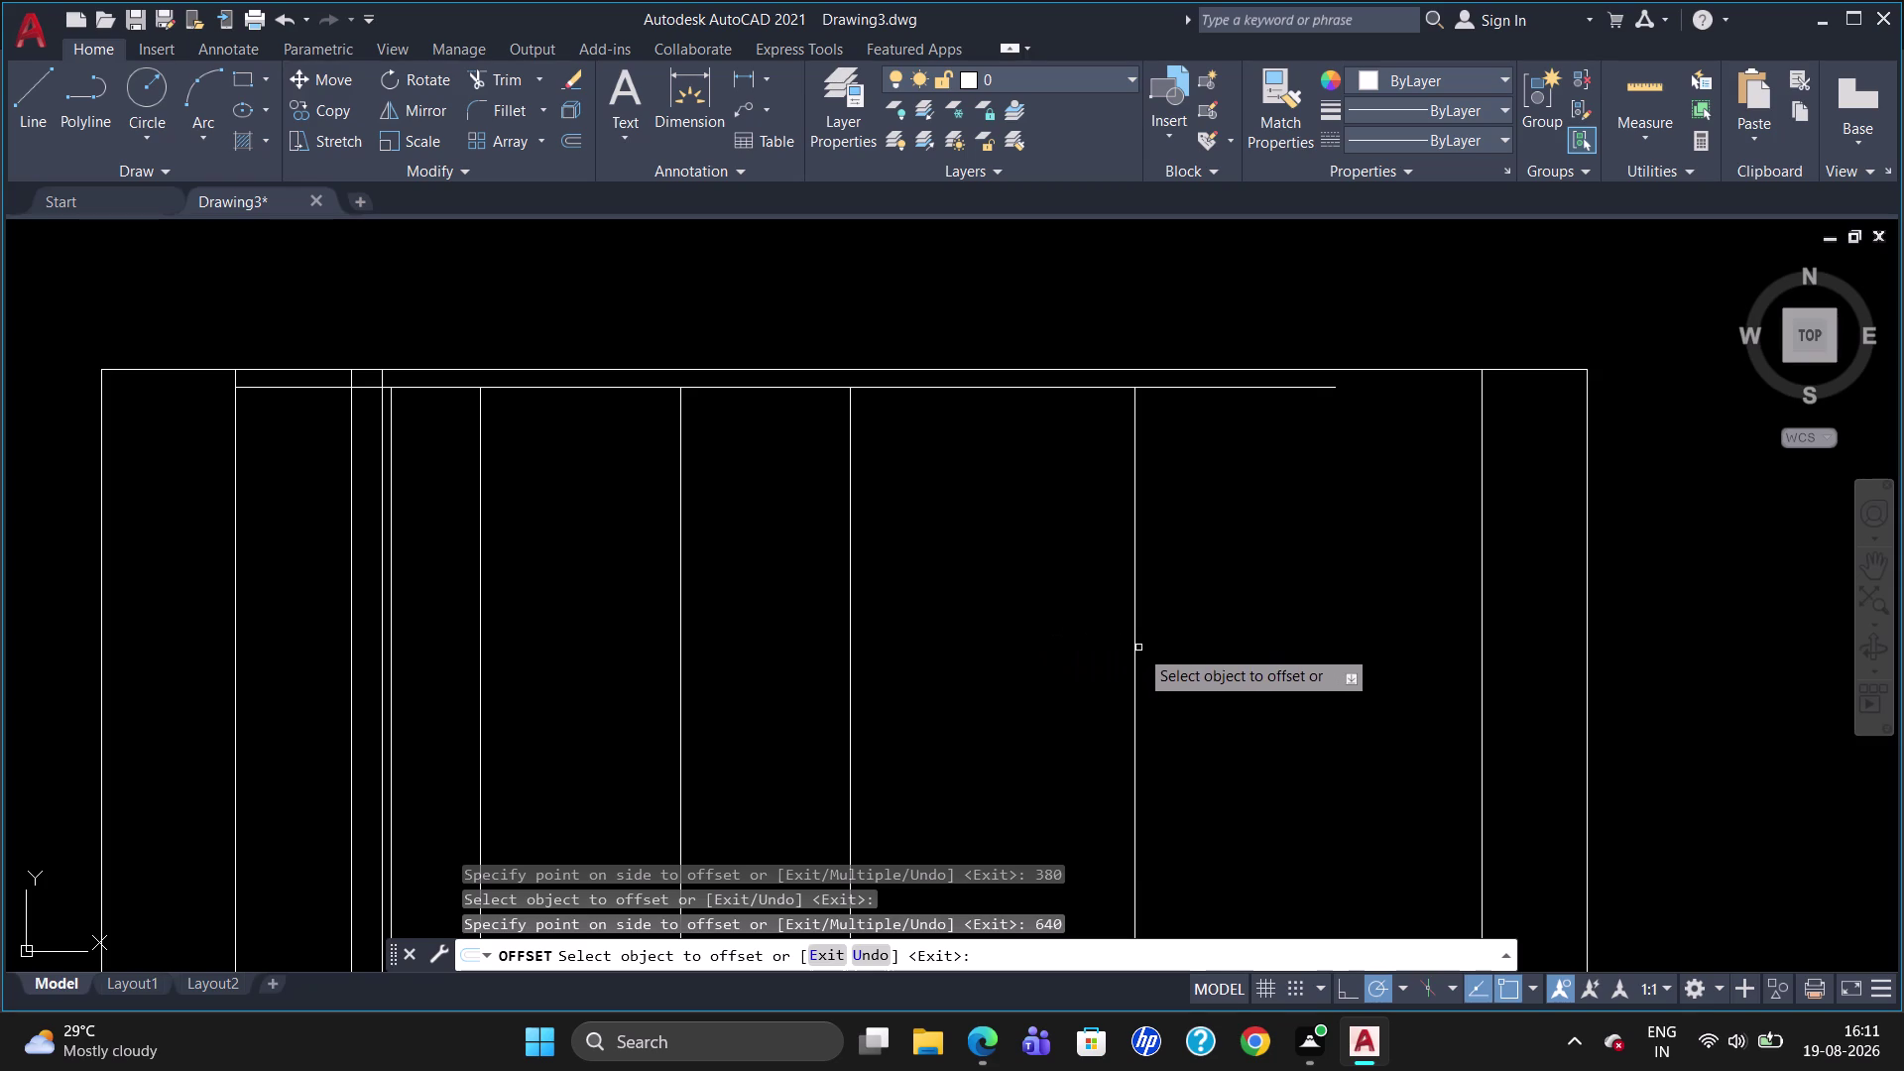
click(1137, 650)
text(38)
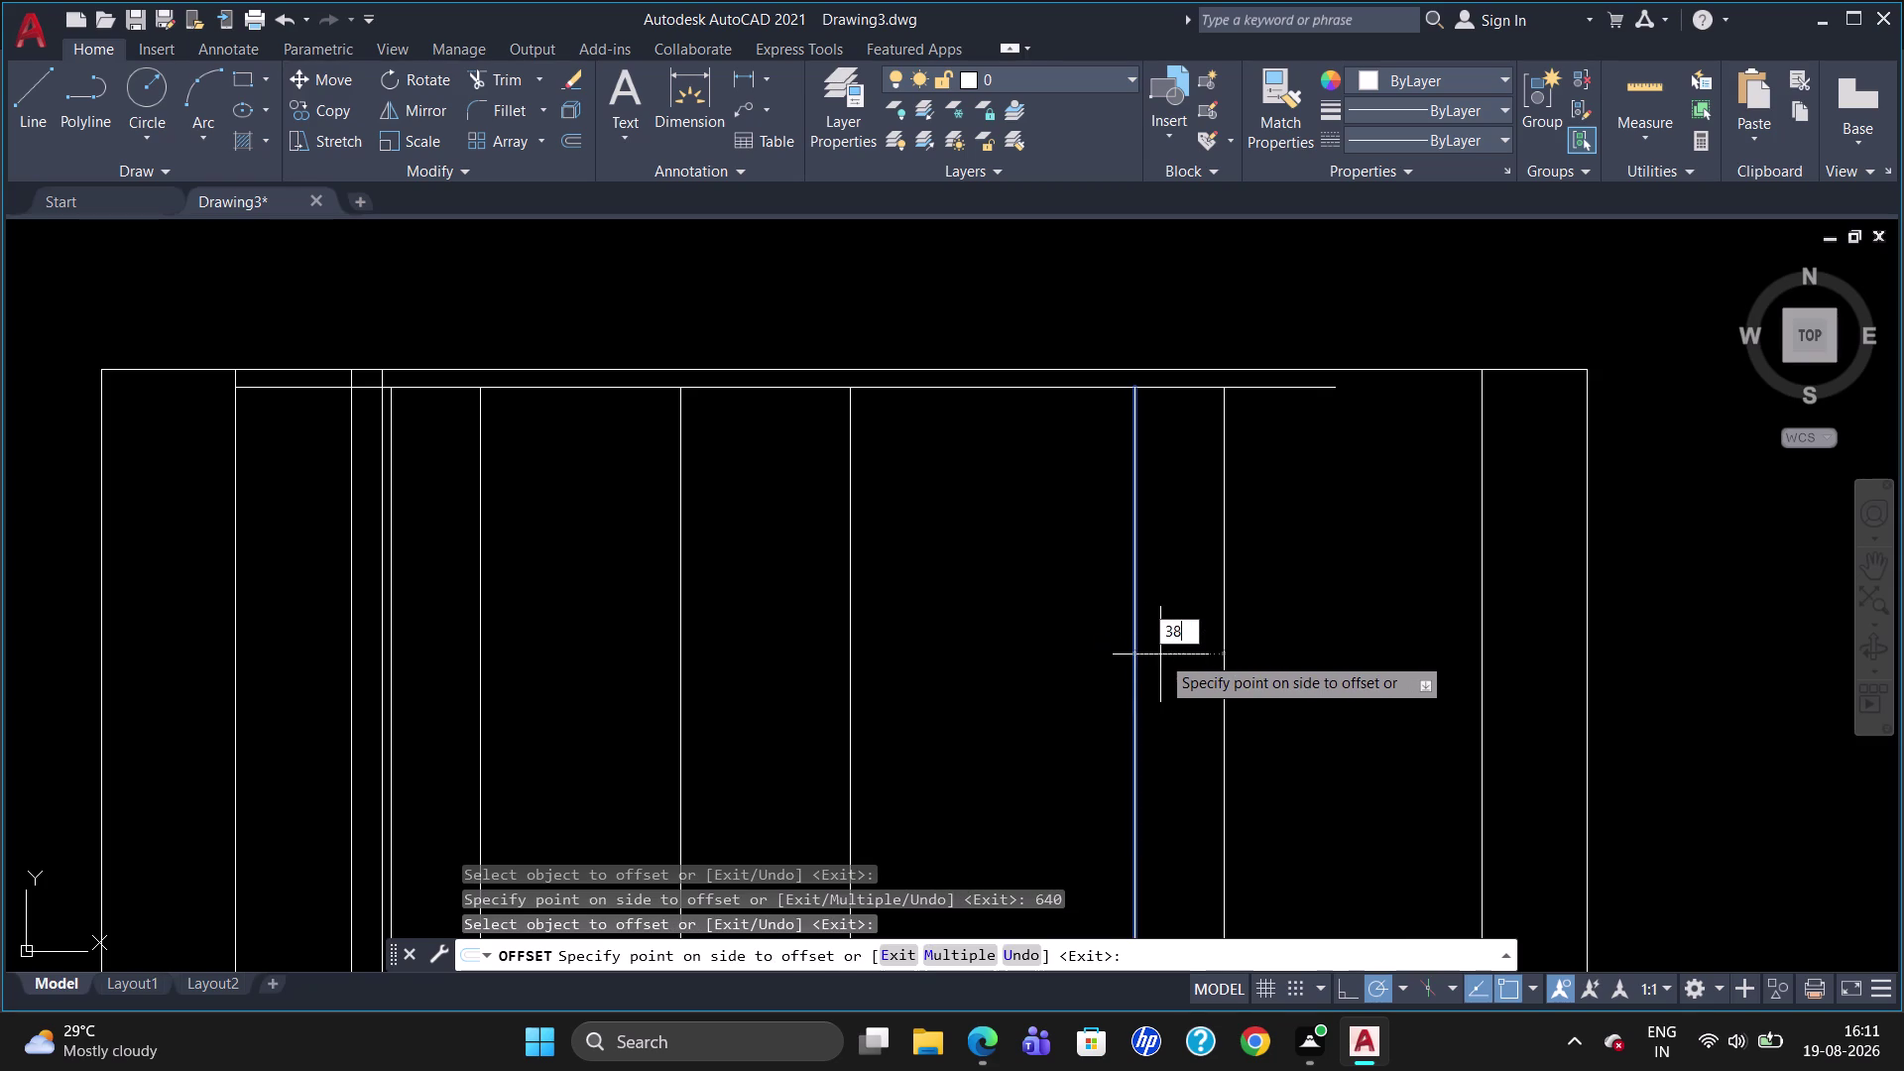
text(0)
key(Return)
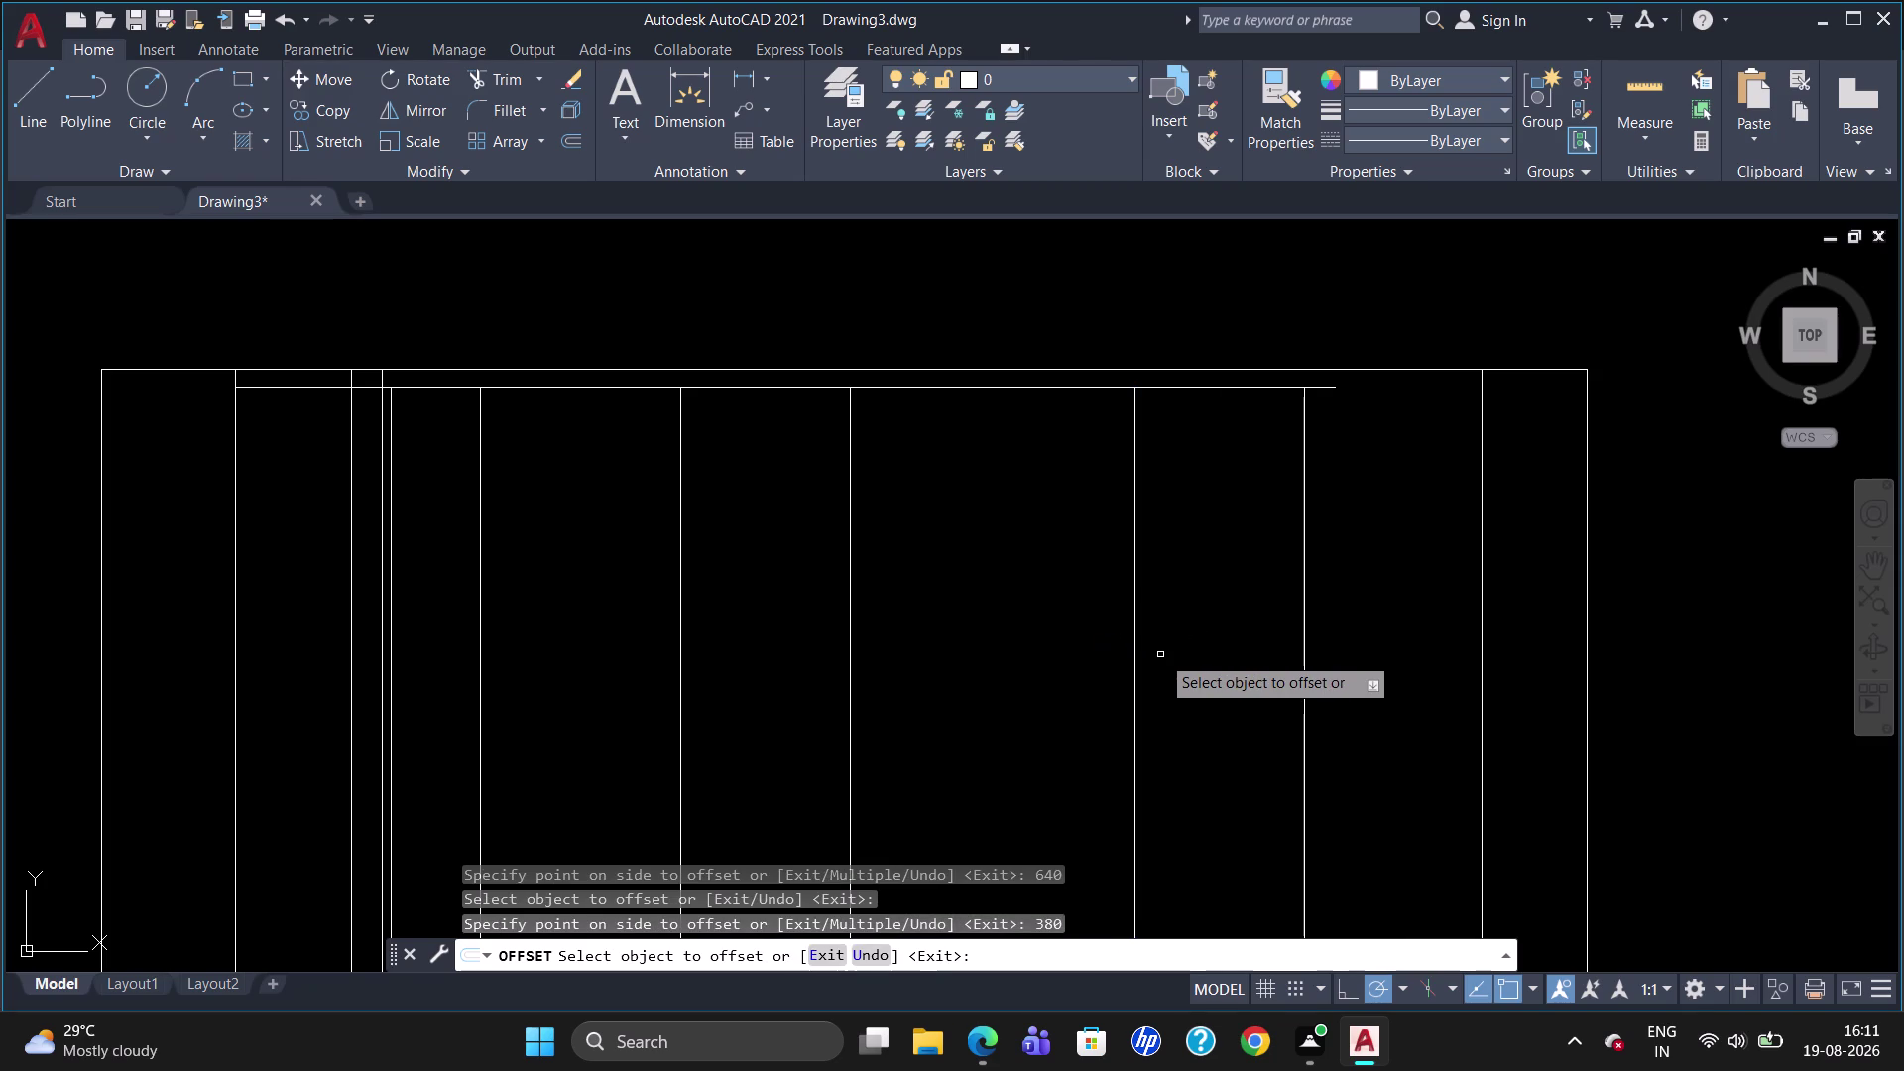
click(1303, 650)
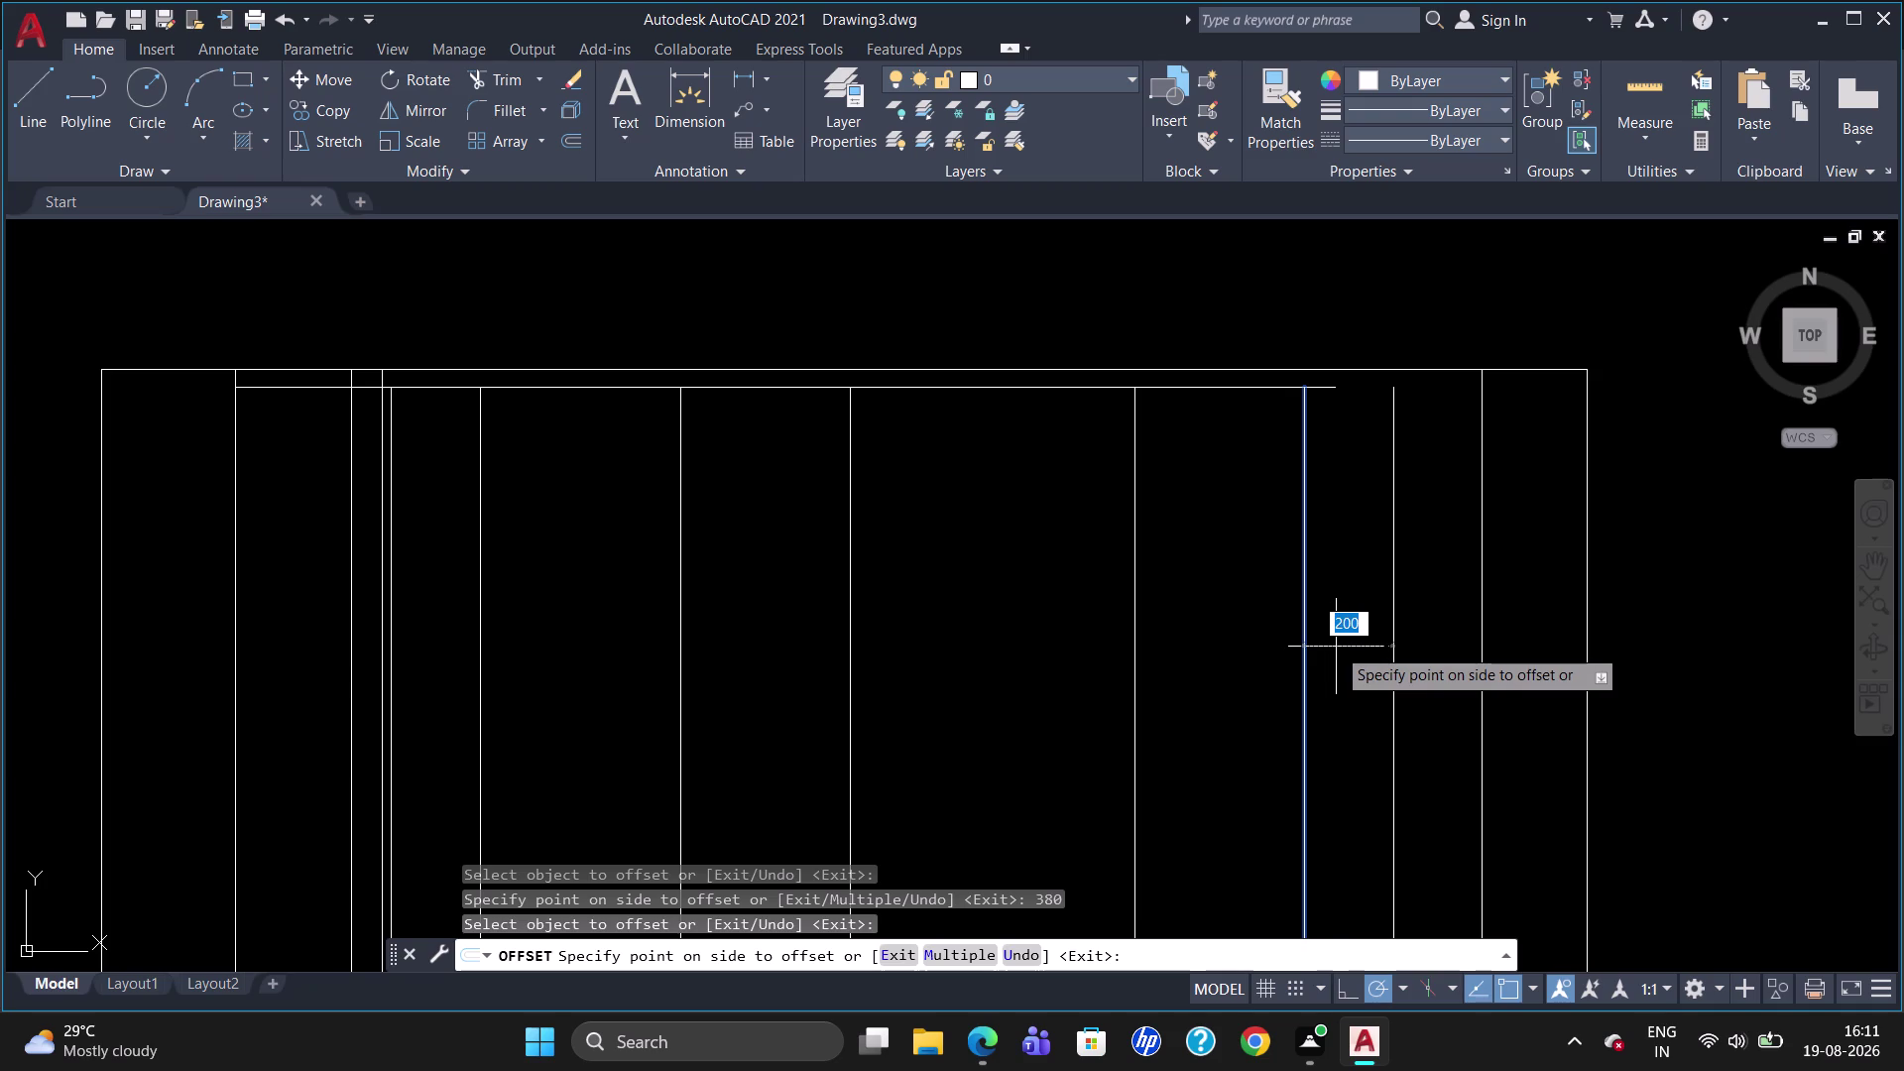
Offset the last partition 50 to the right, then the new line 350 further right.
text(50)
key(Return)
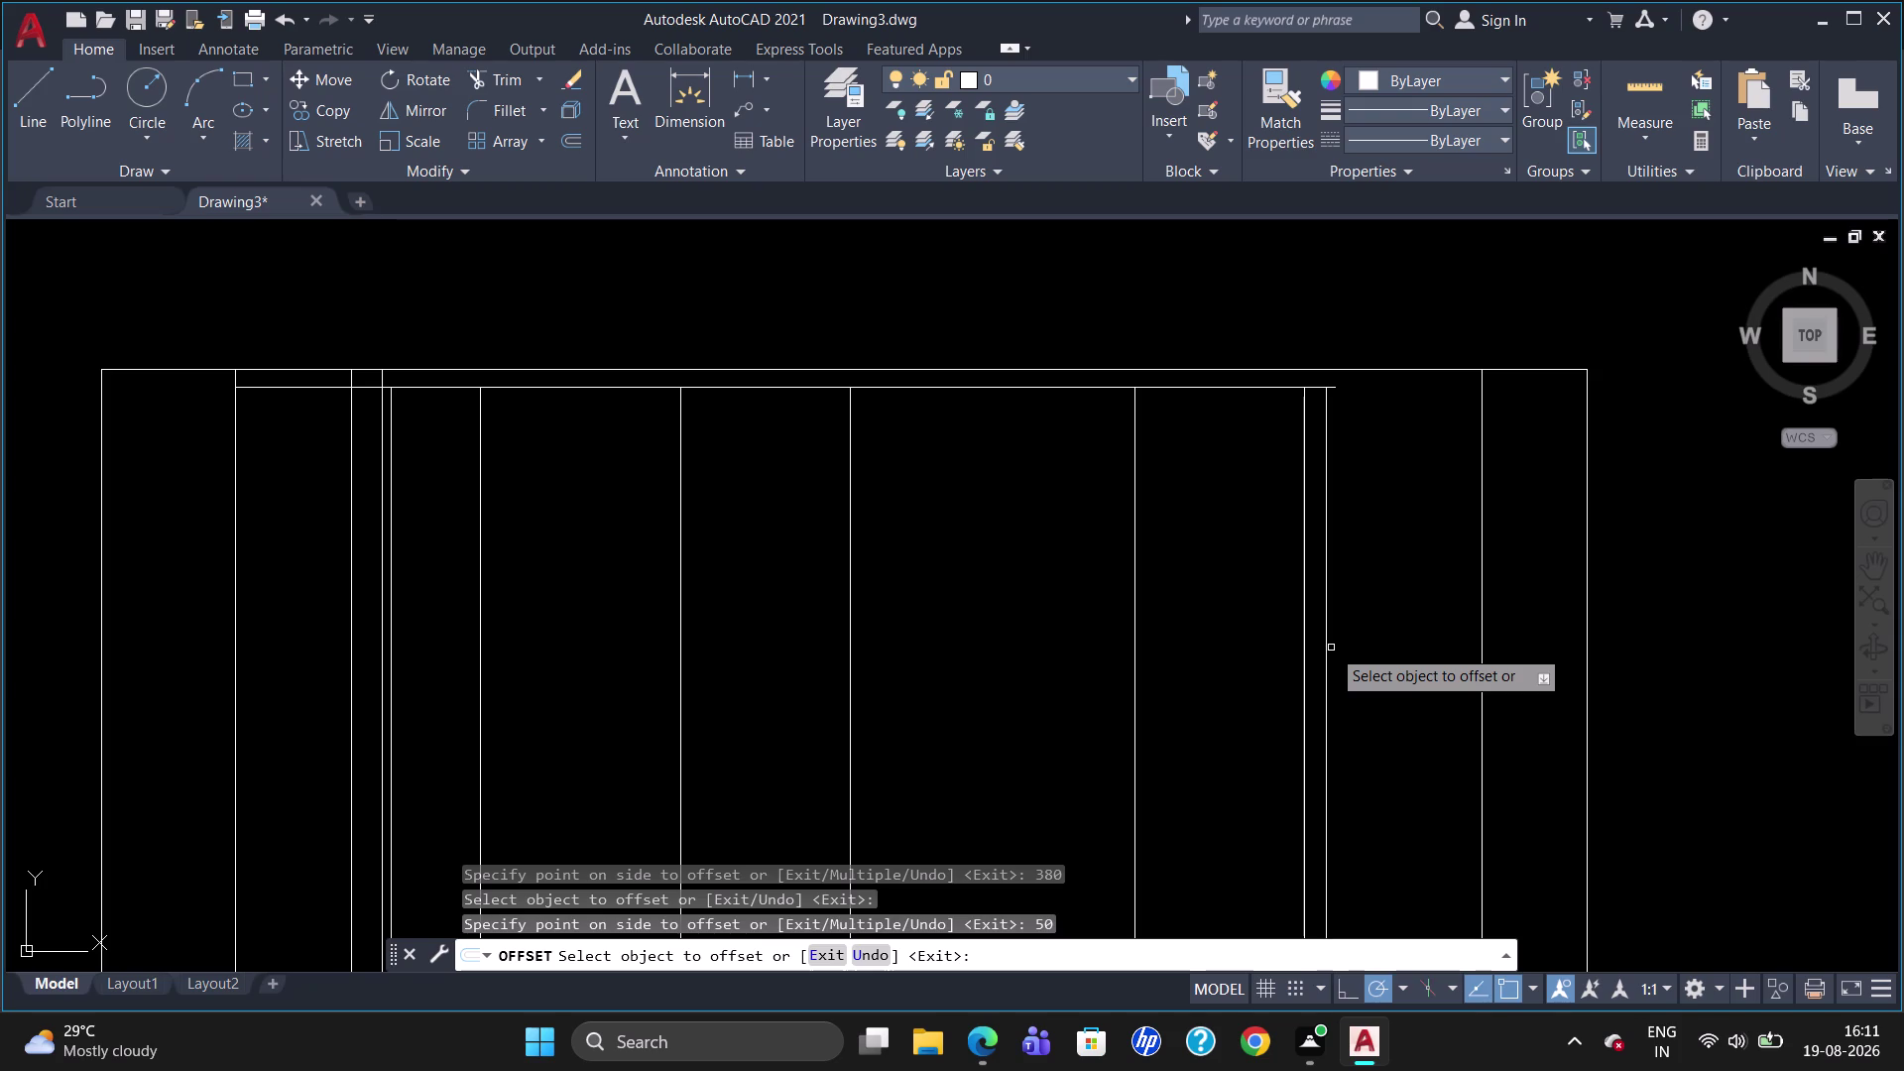
click(1329, 649)
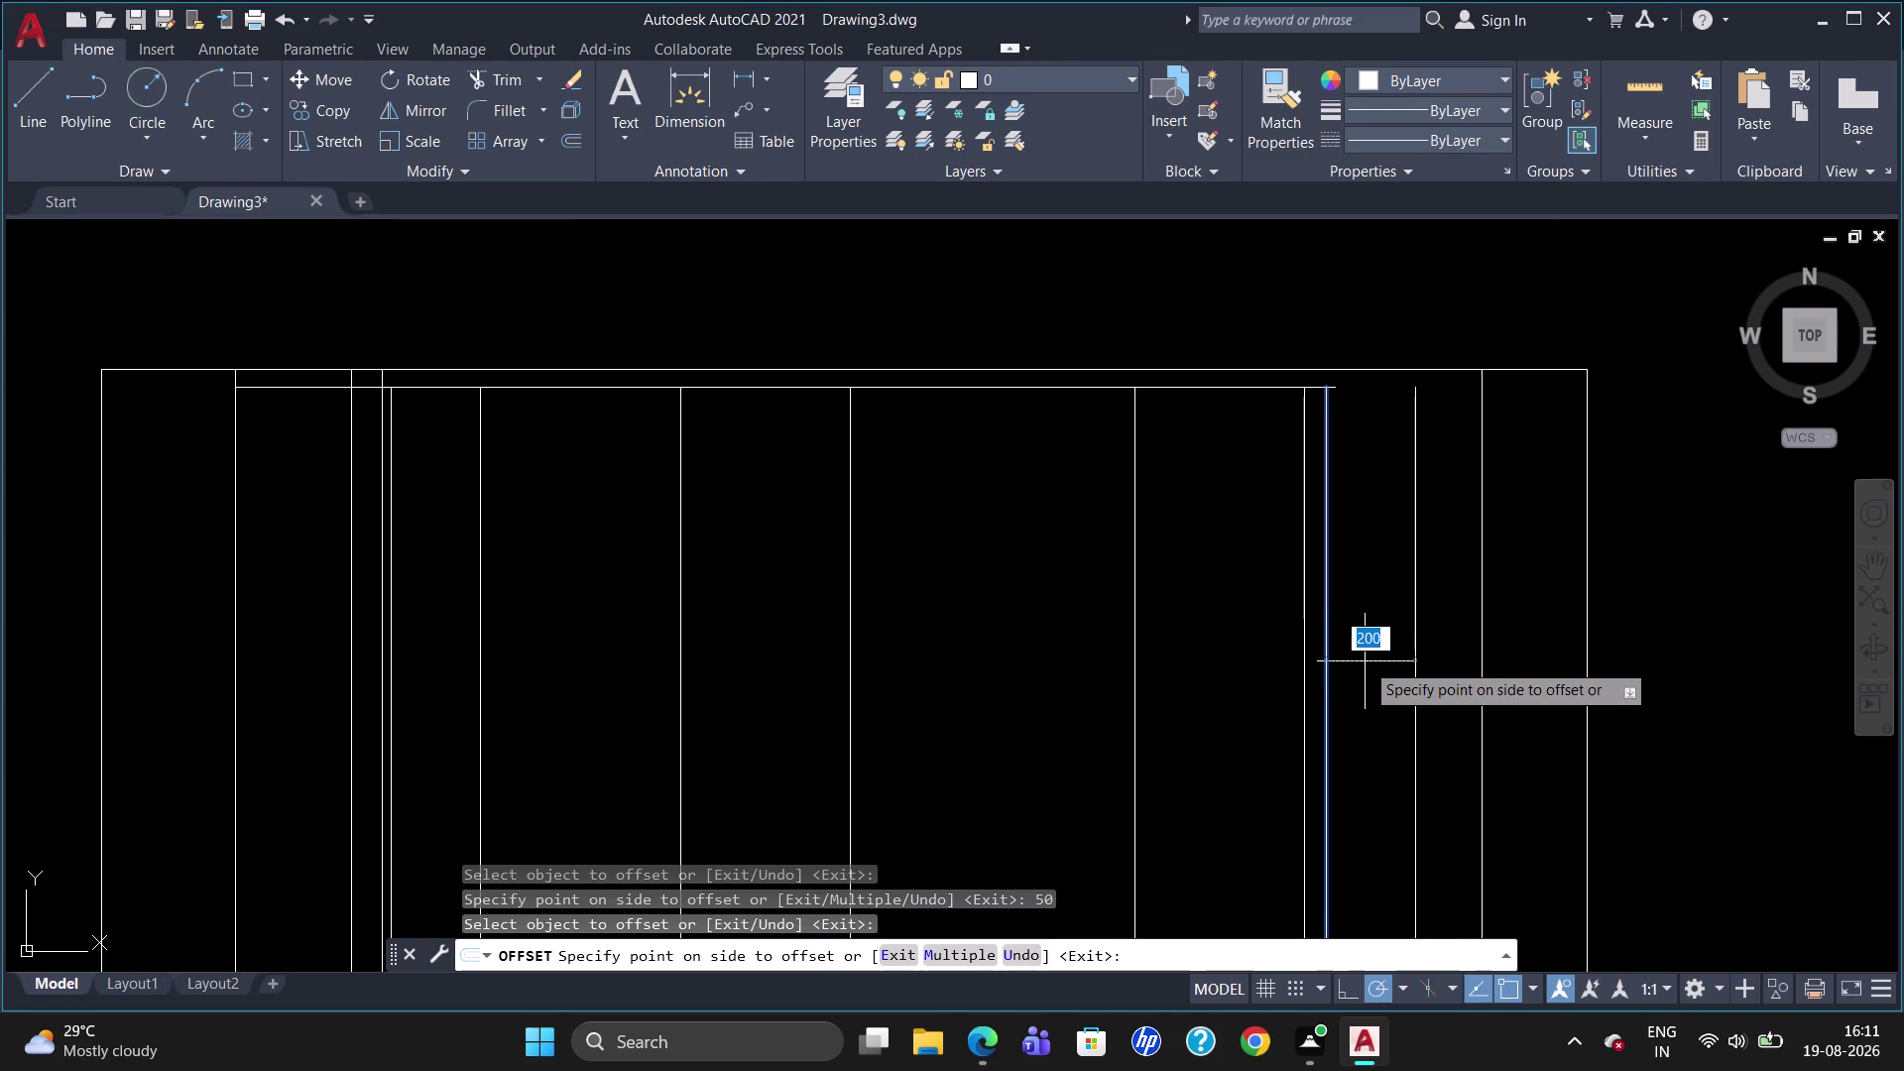
text(350)
key(Return)
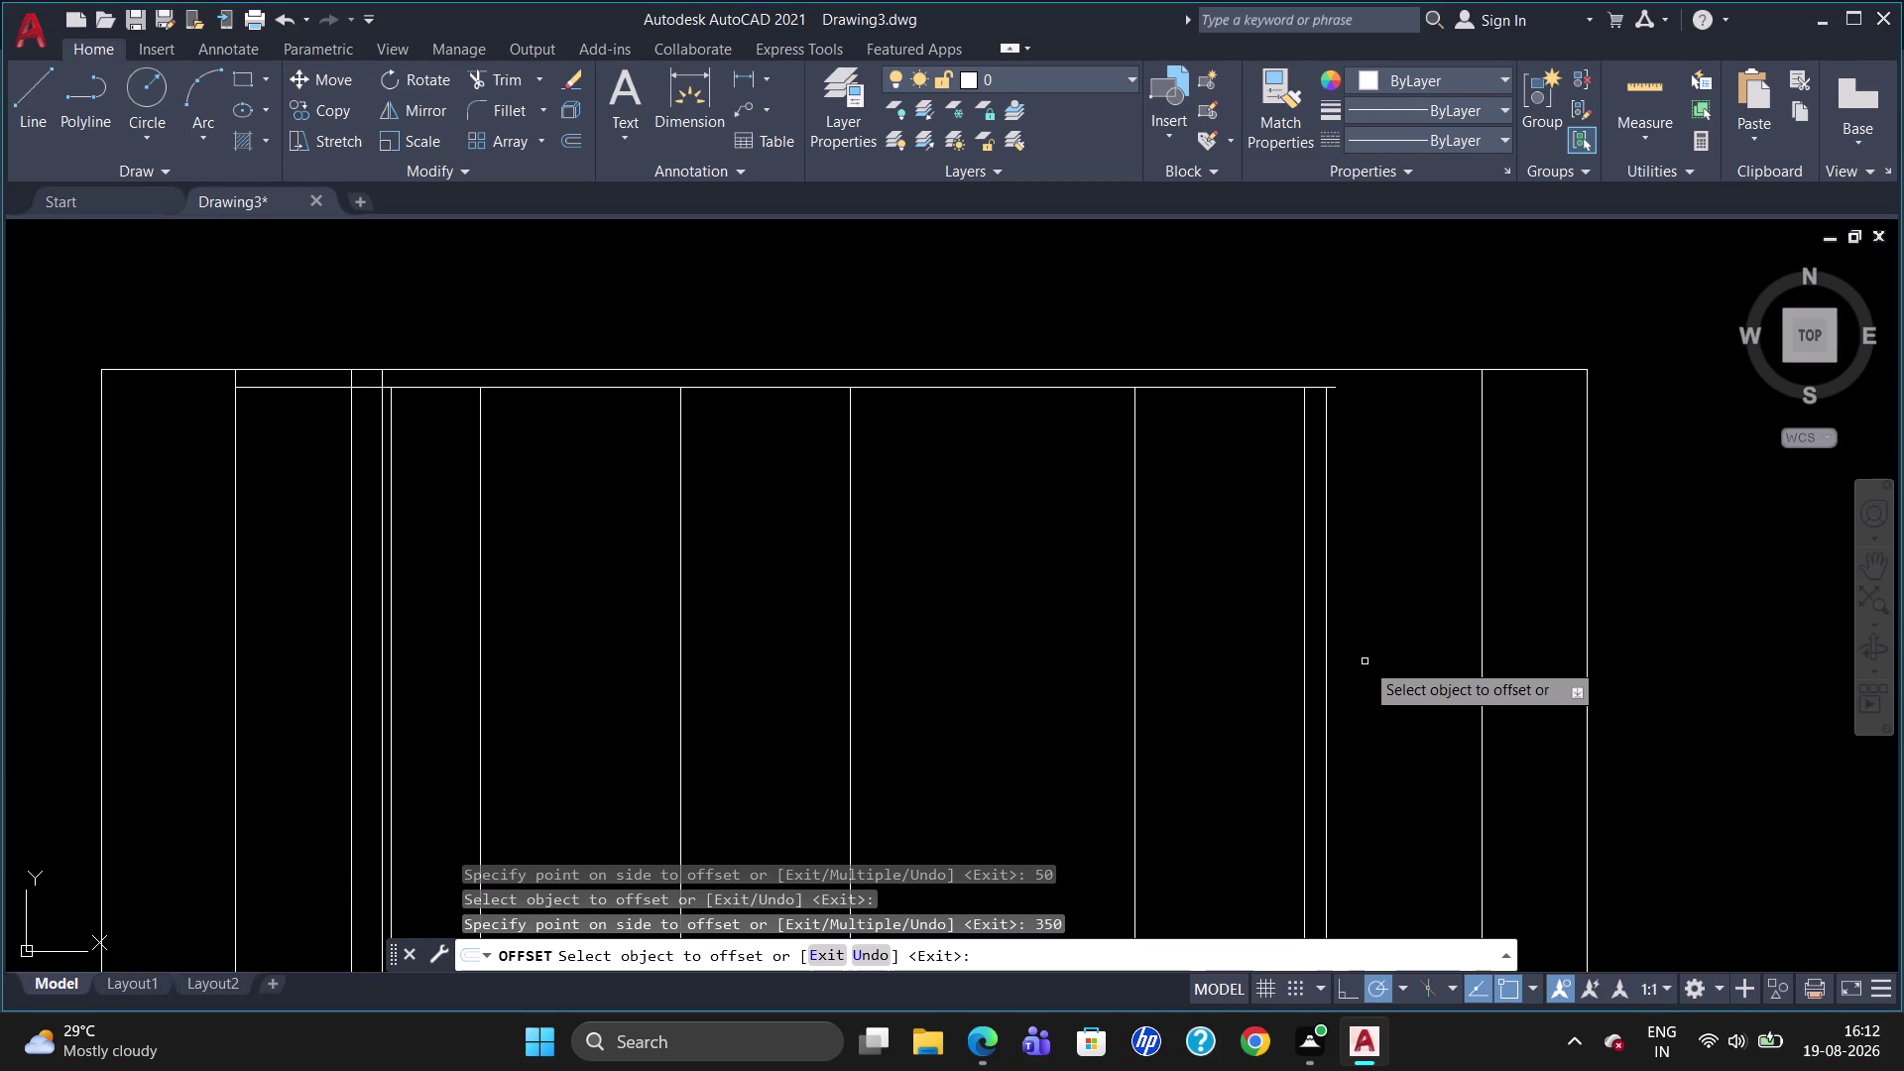
key(Escape)
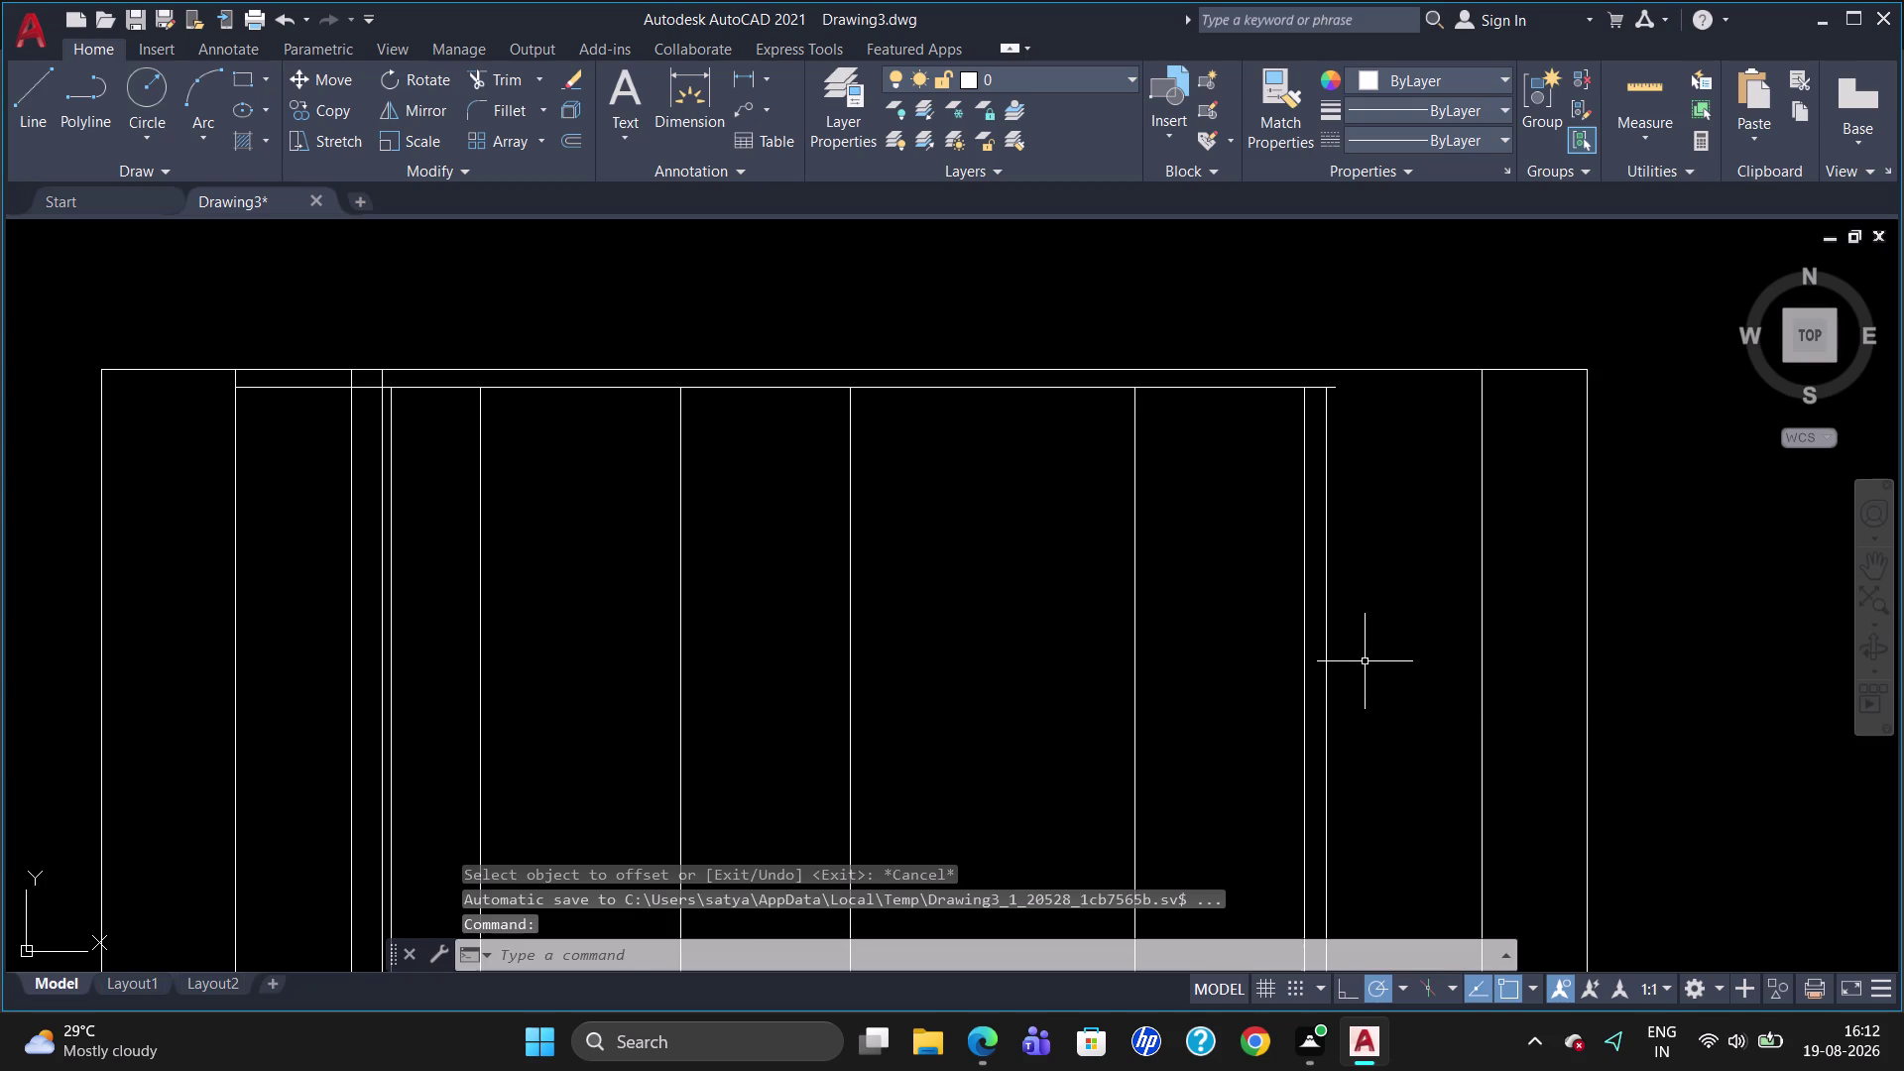
text(EX)
key(Return)
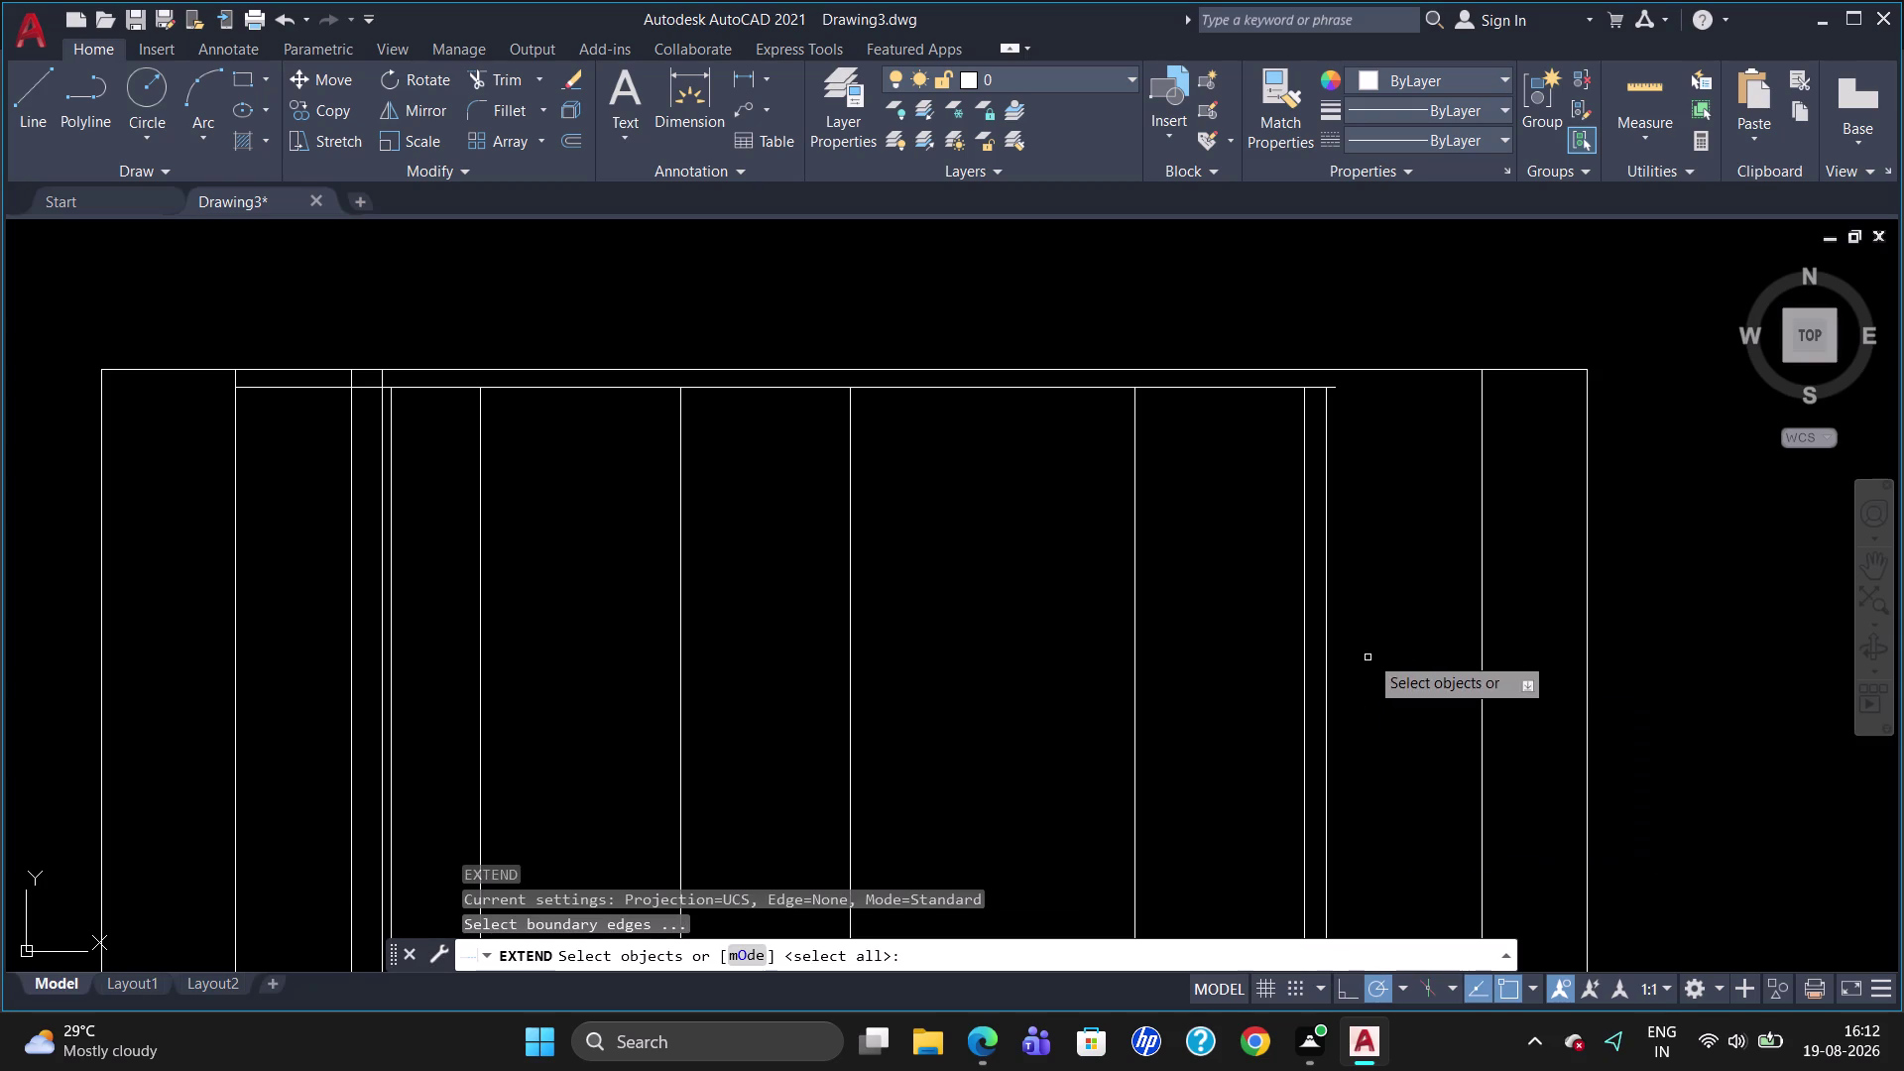
click(1338, 369)
key(Return)
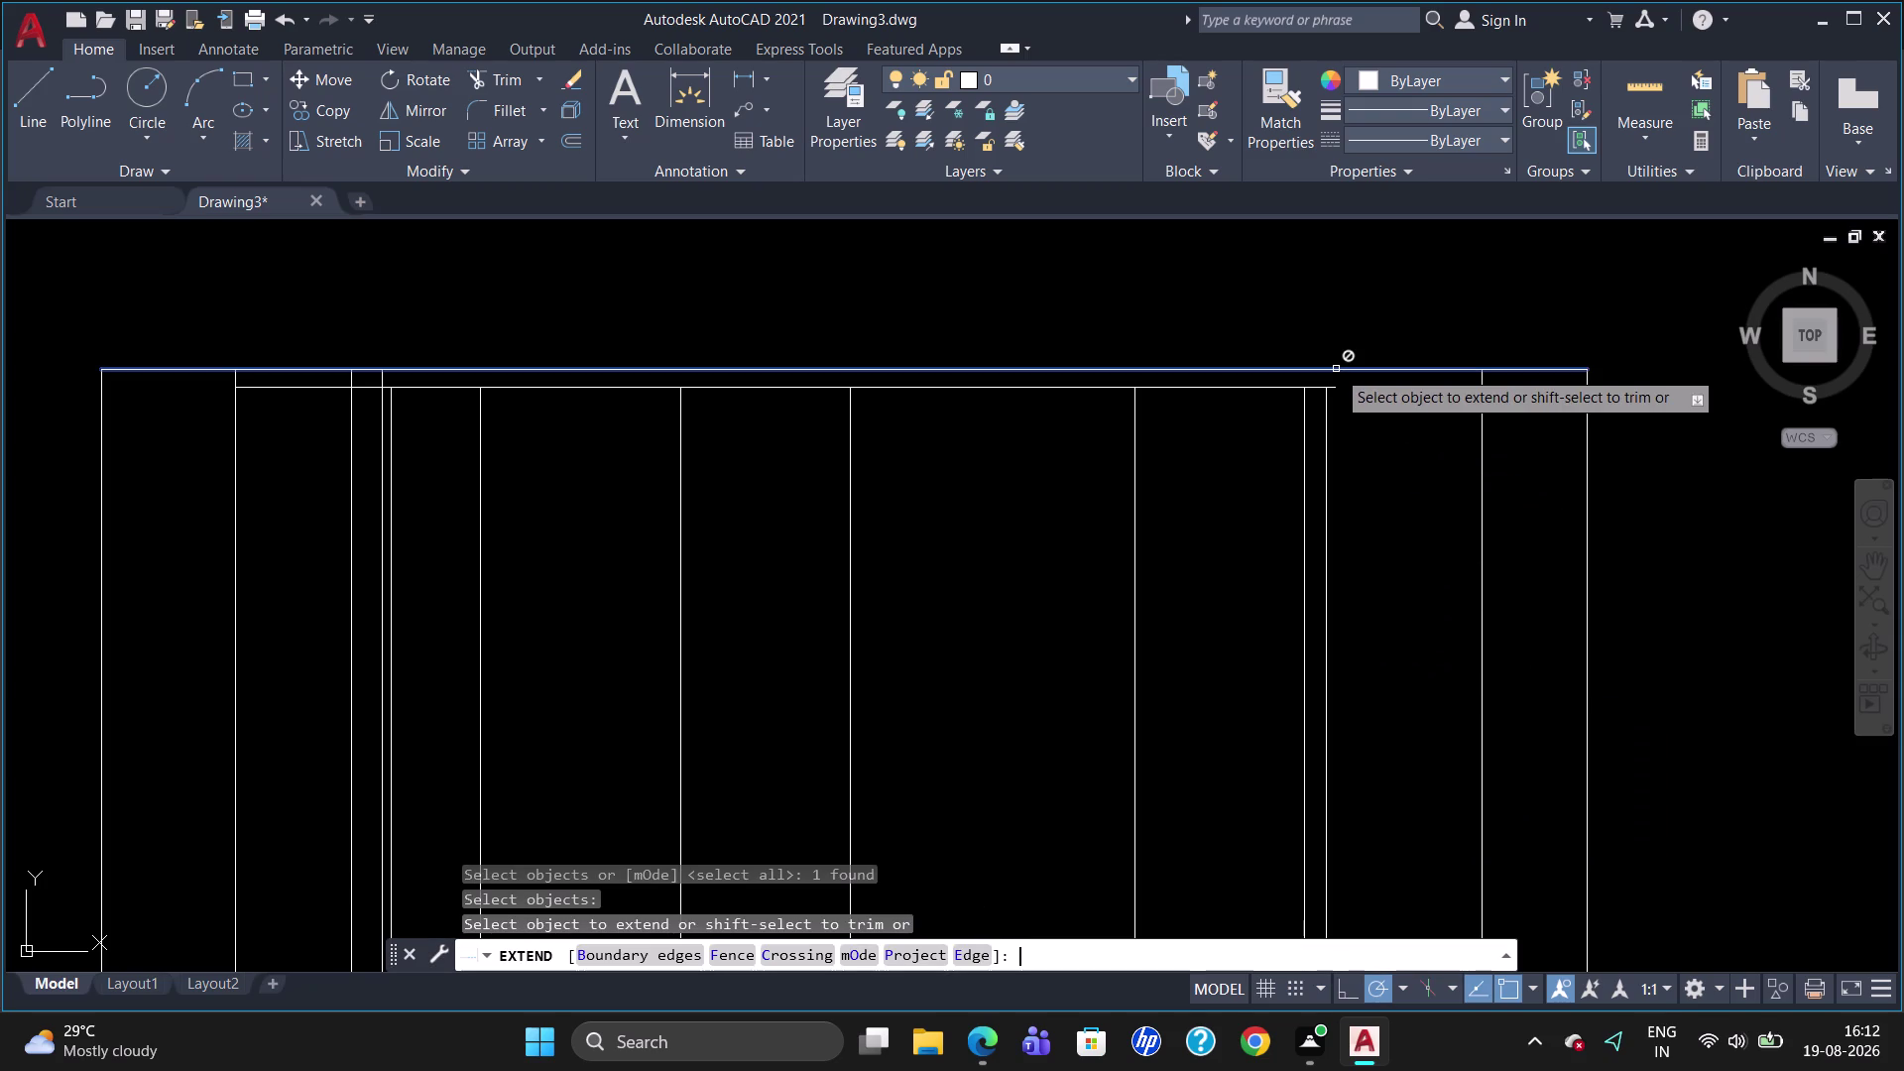
click(1328, 416)
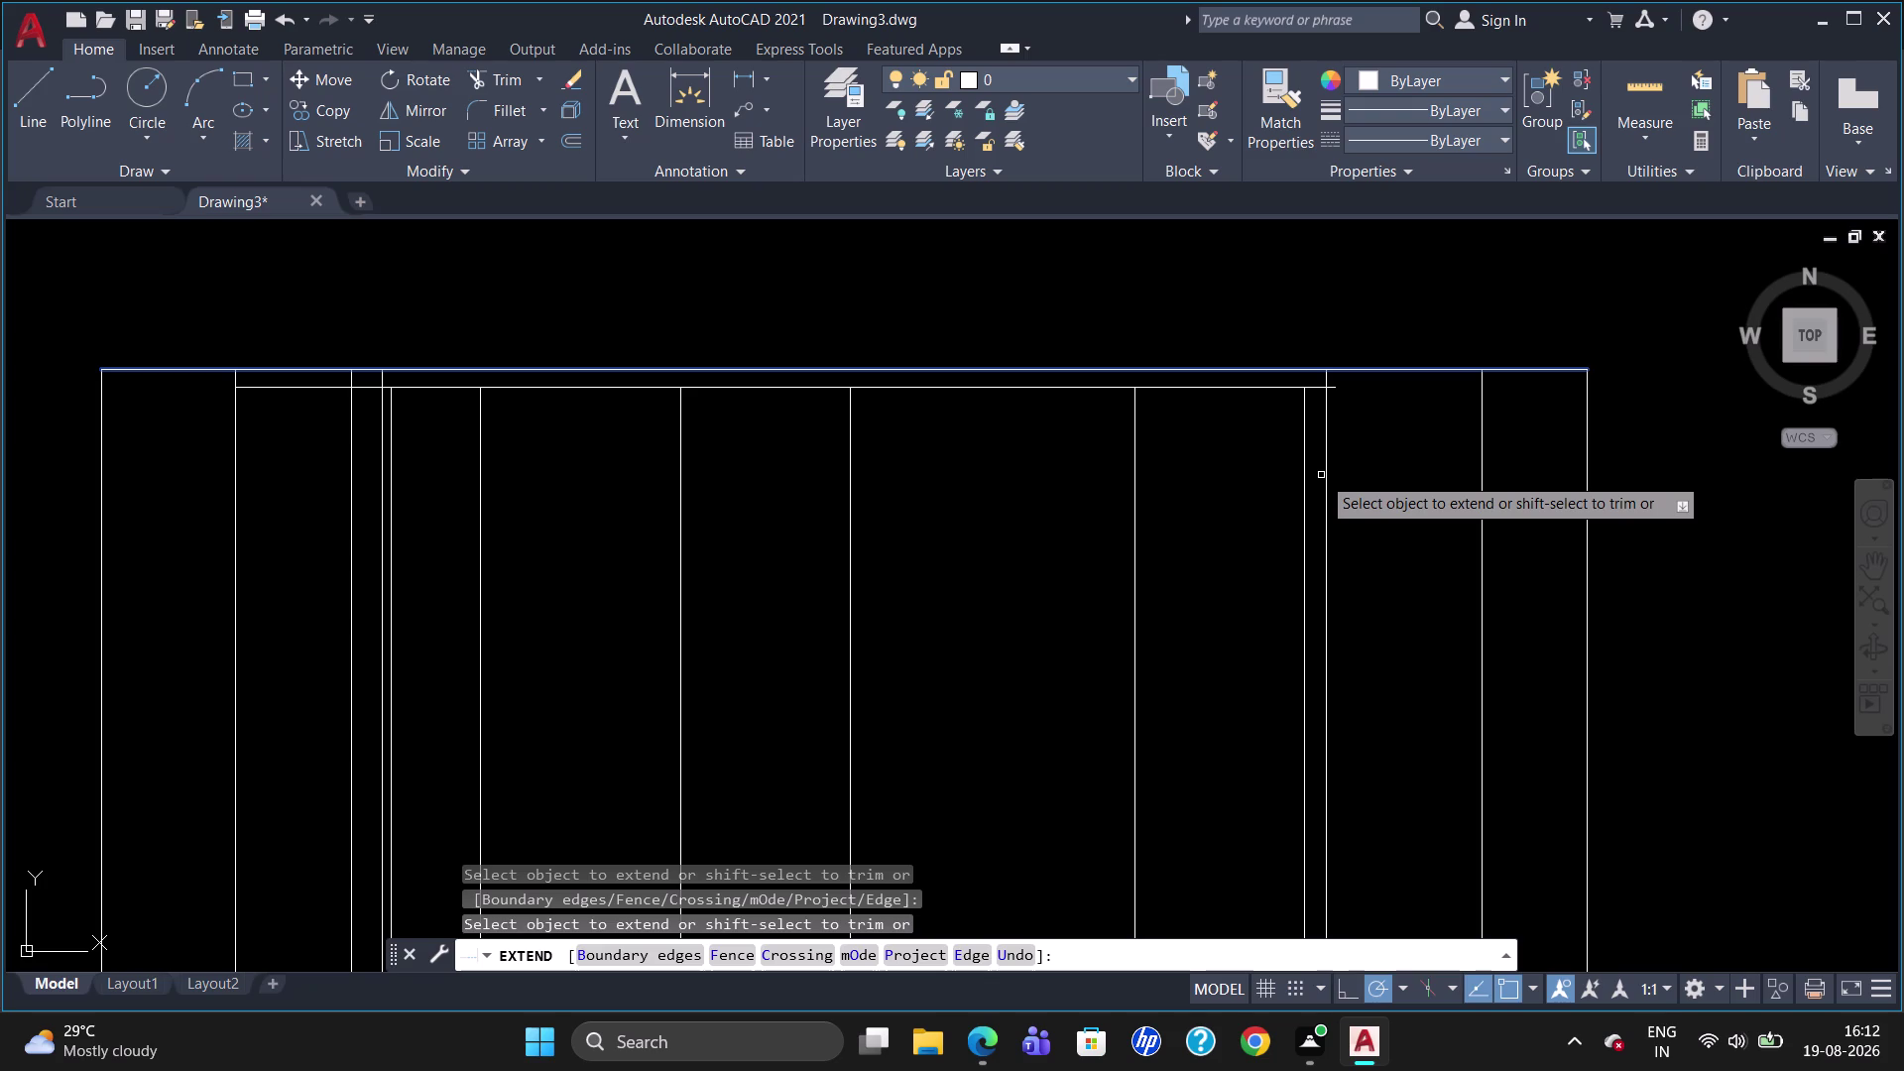
key(Escape)
text(TR)
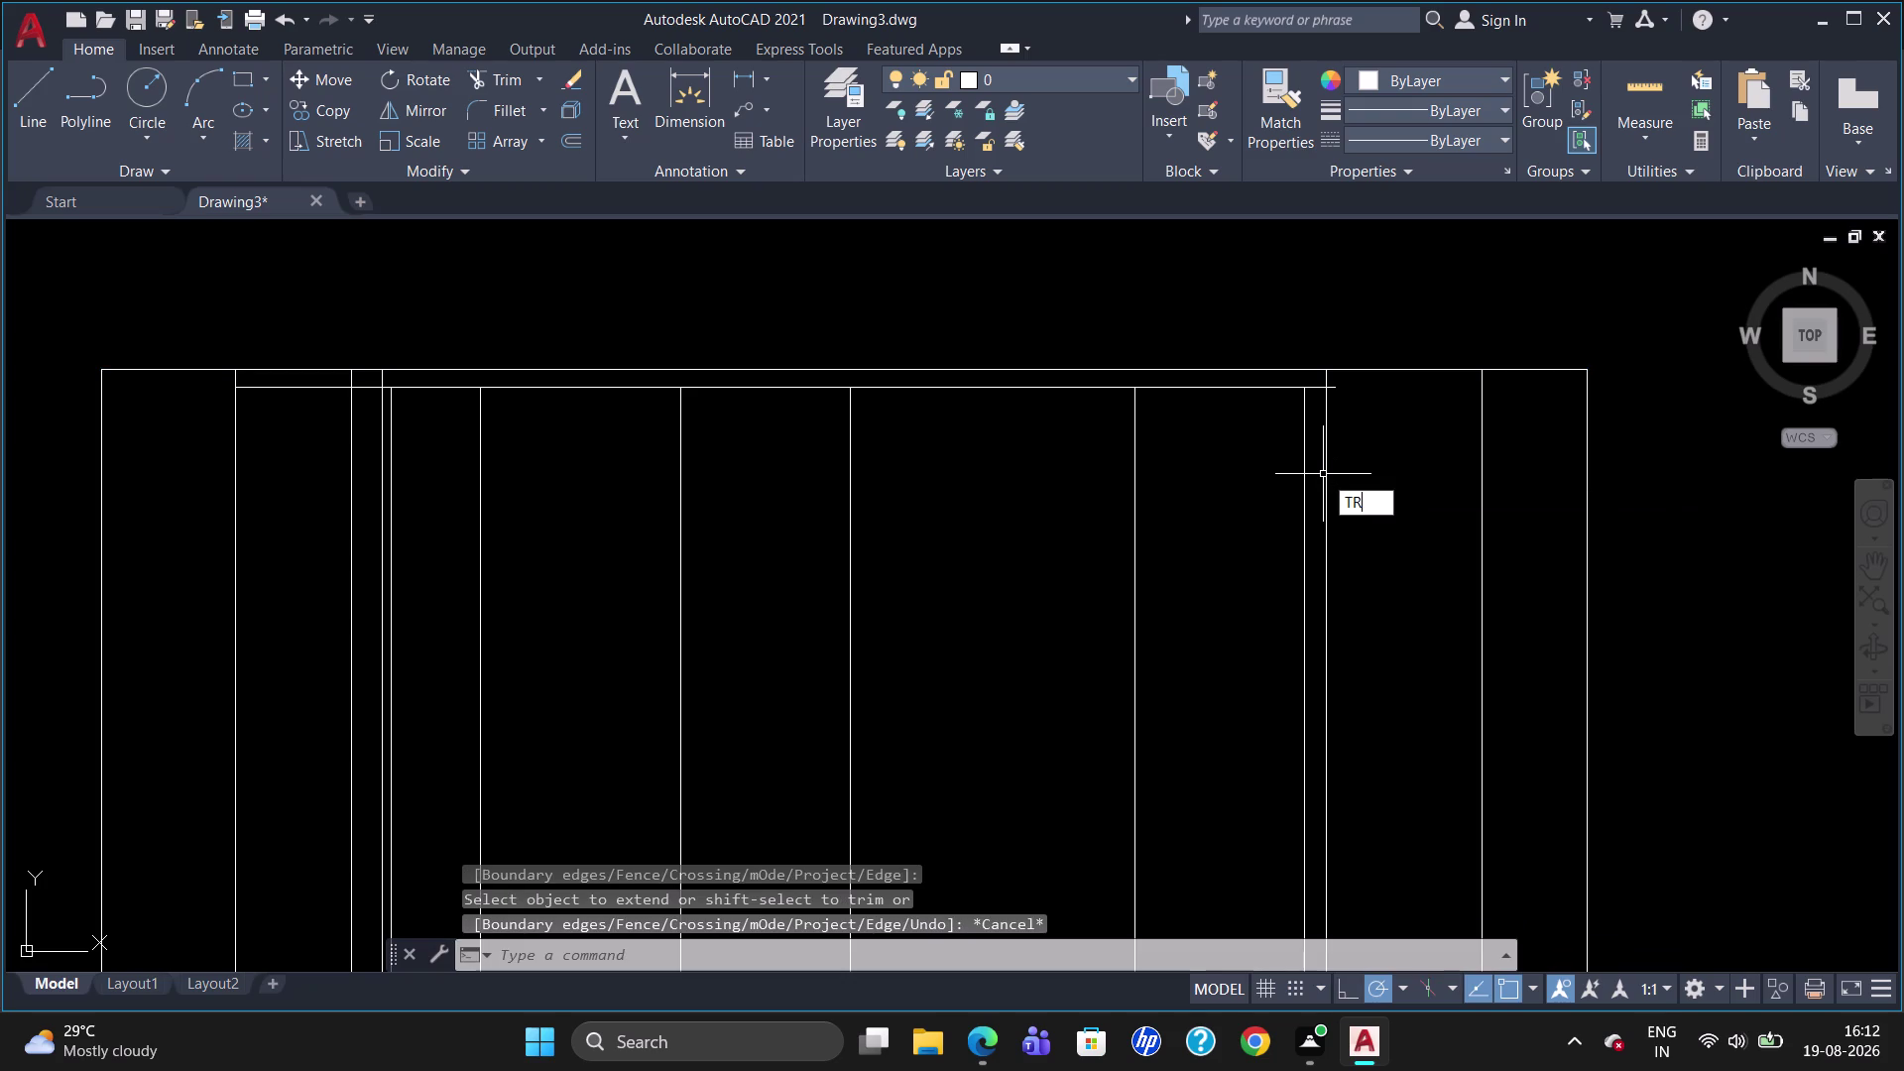
key(Return)
key(Return)
click(1325, 379)
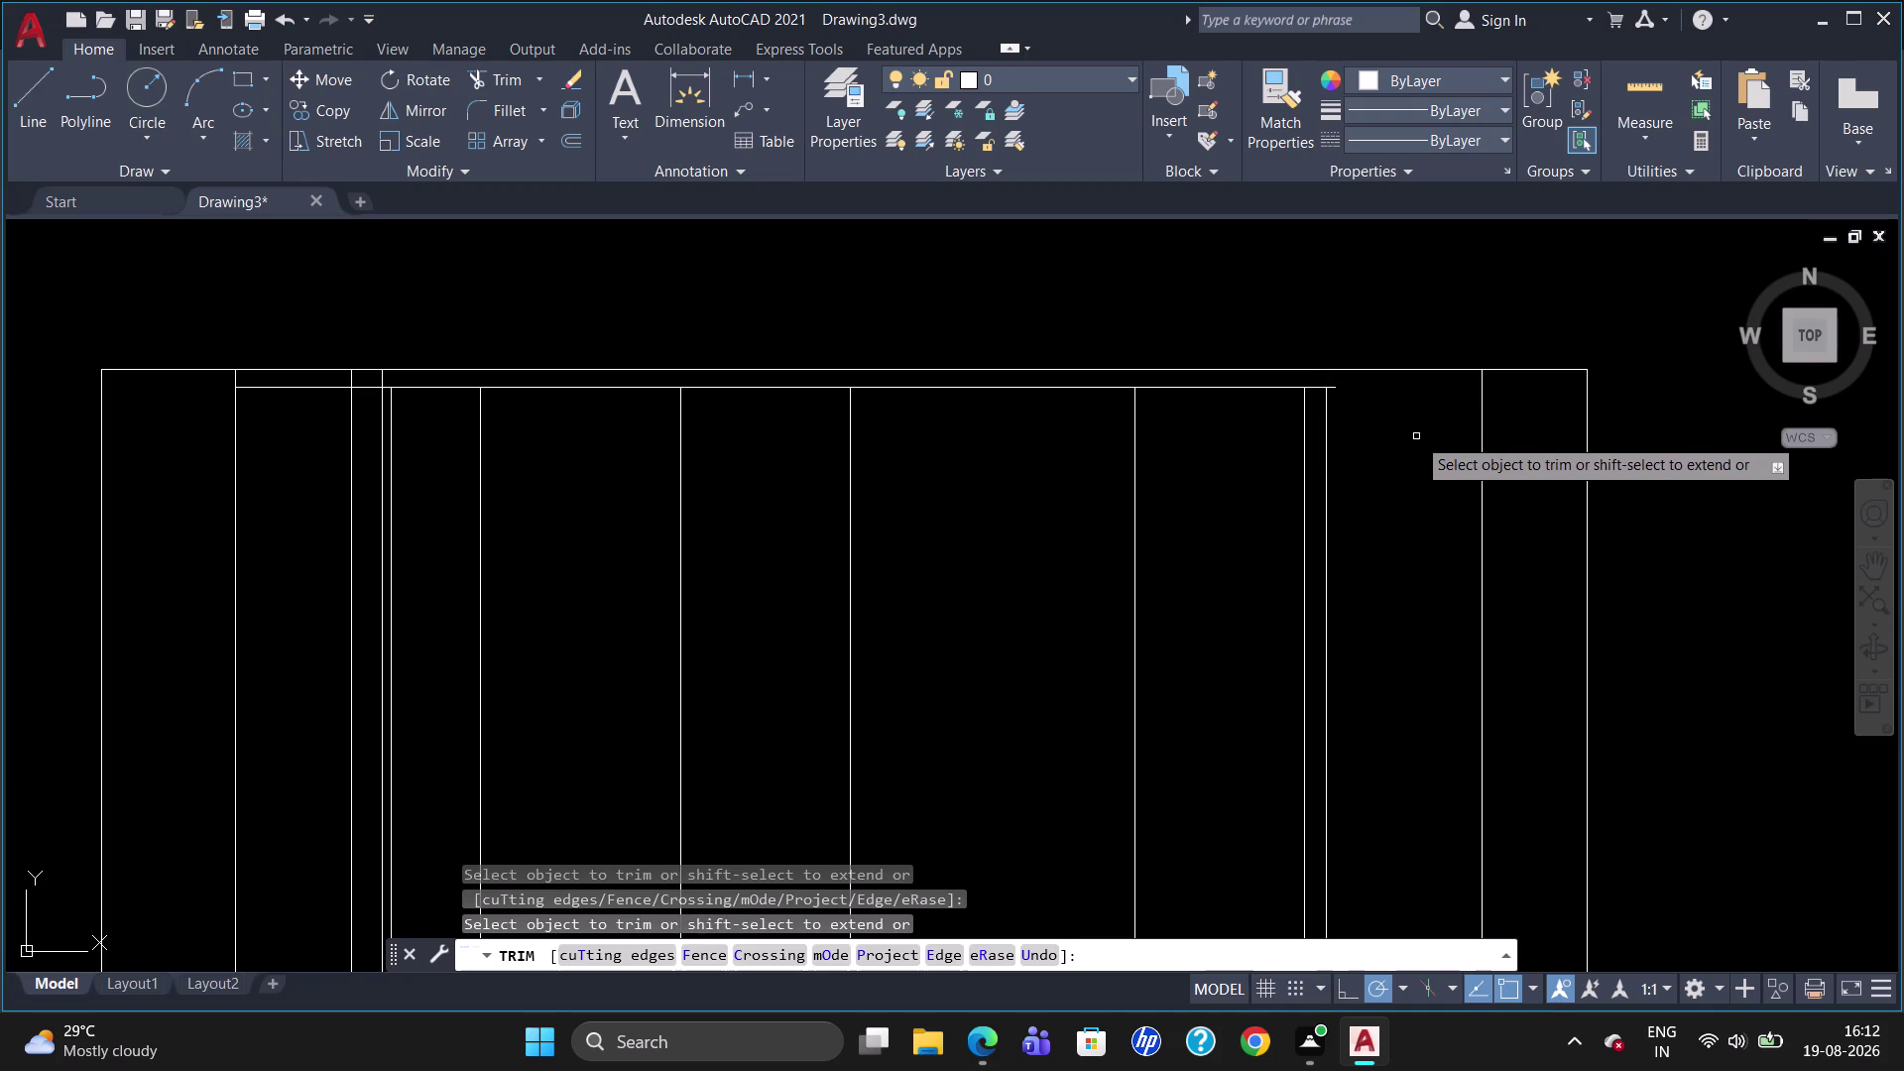
key(Escape)
key(o)
key(Return)
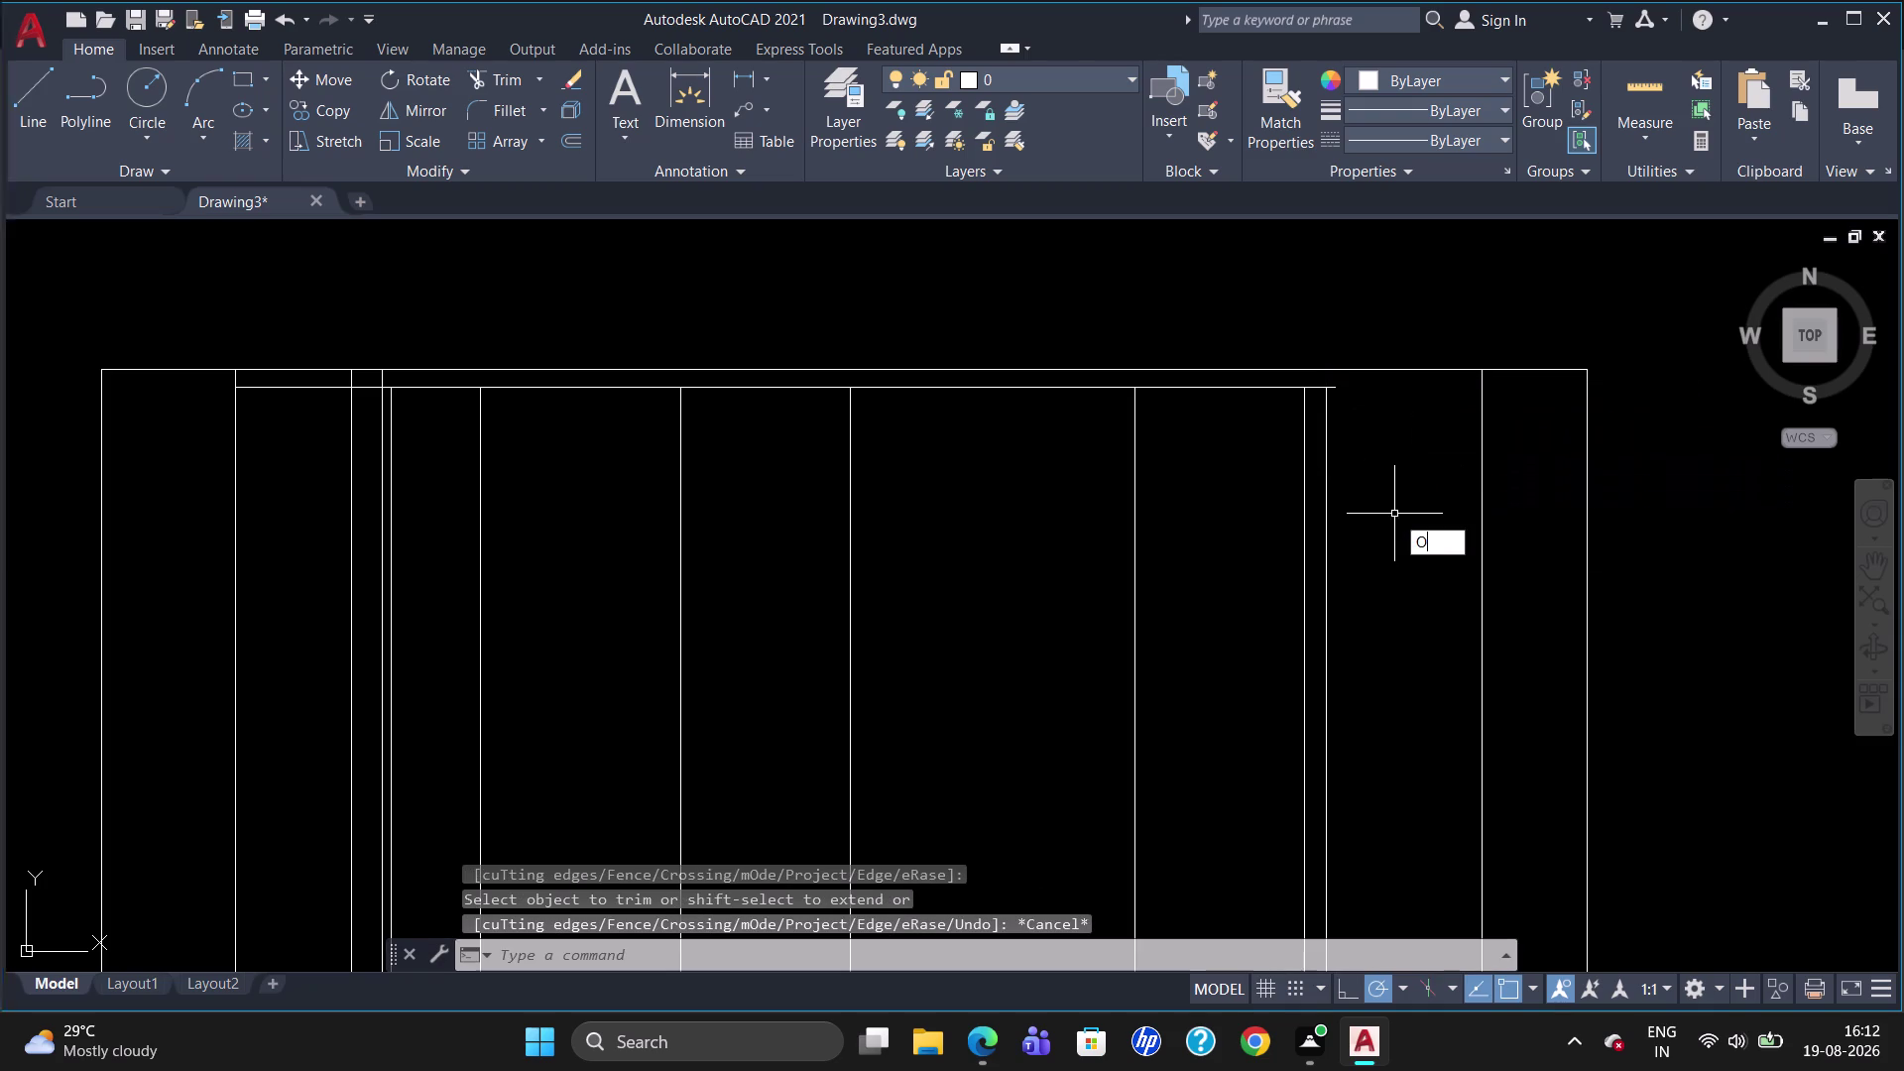